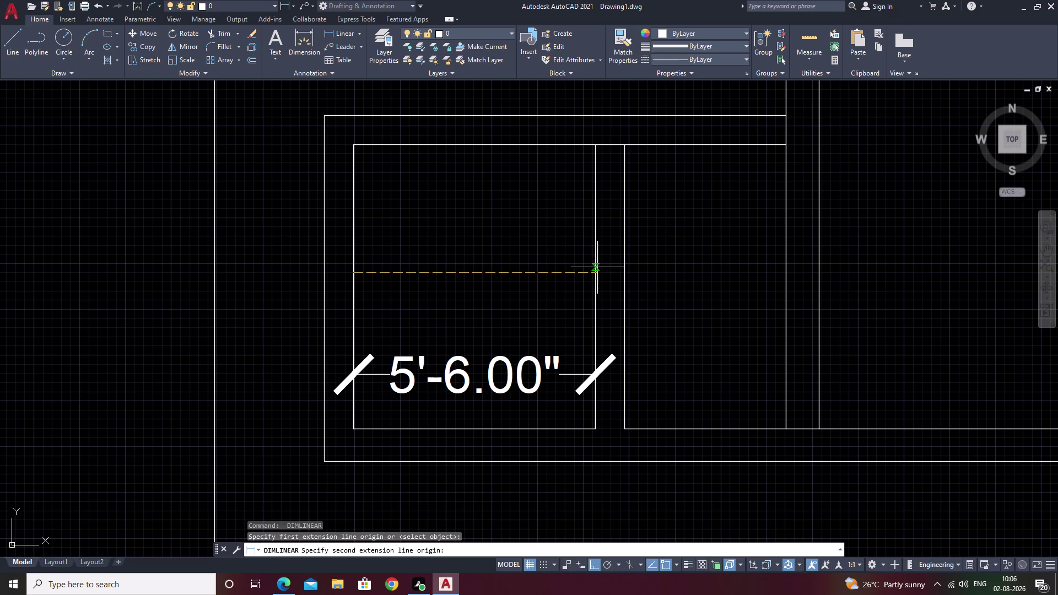
Try placing a linear dimension across the small room, then cancel it.
click(595, 271)
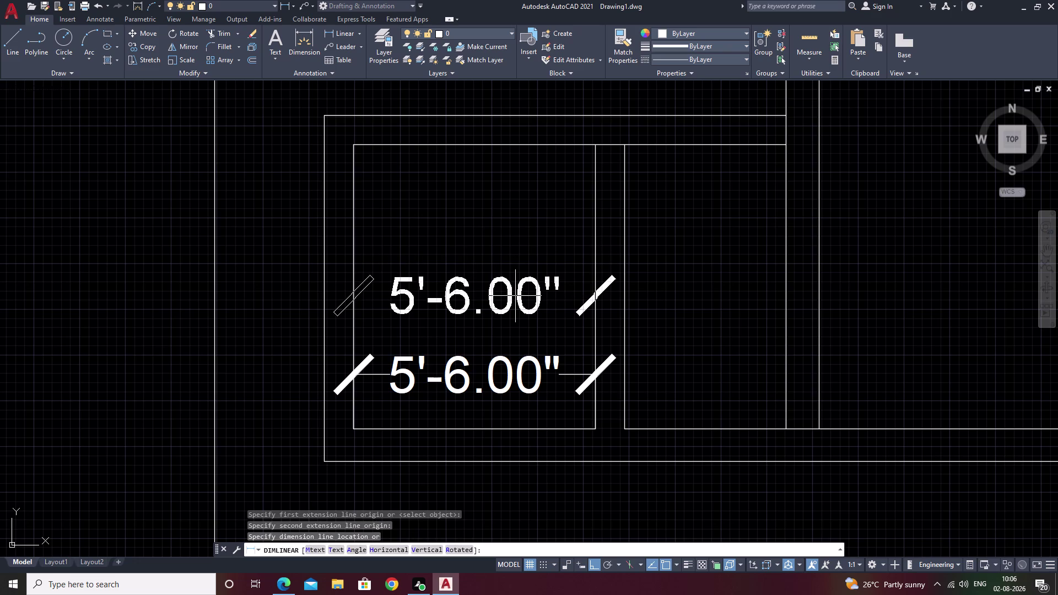
key(Escape)
key(space)
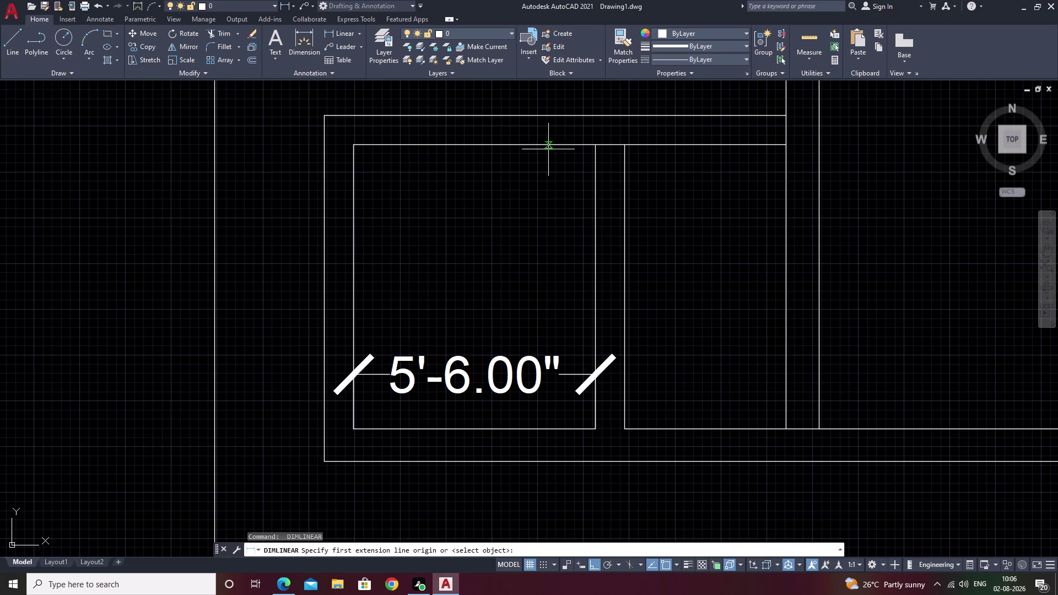
click(550, 147)
click(550, 426)
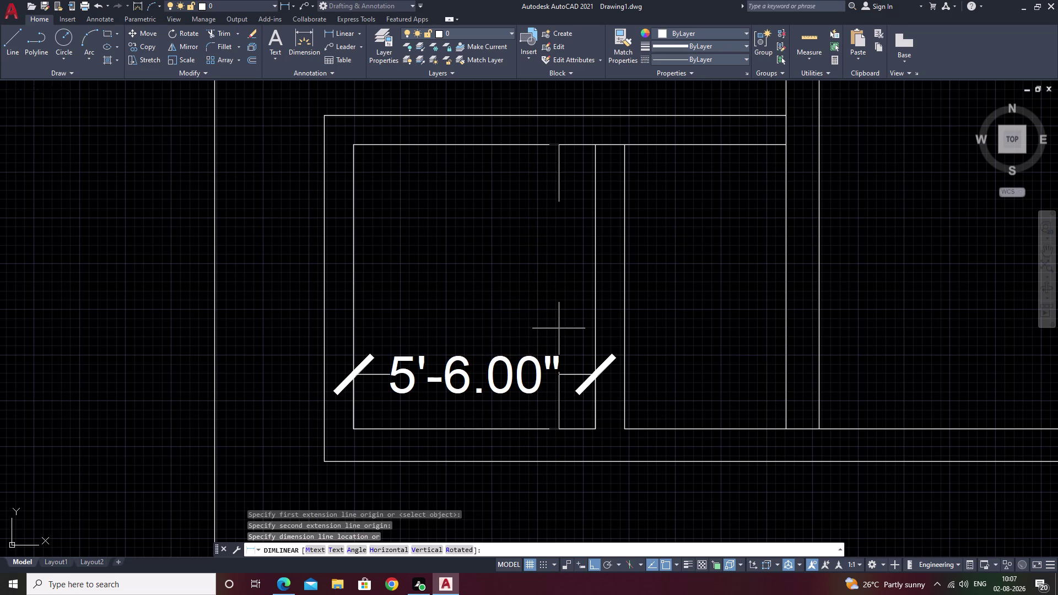
key(Escape)
Erase the 5'-6.00" dimension across the small room.
click(533, 369)
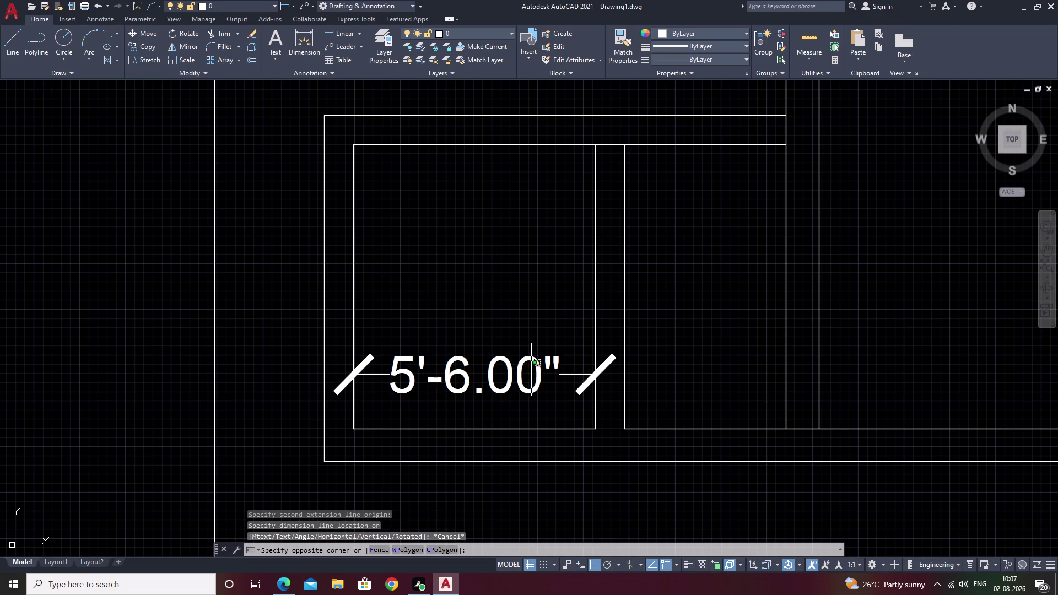
key(Escape)
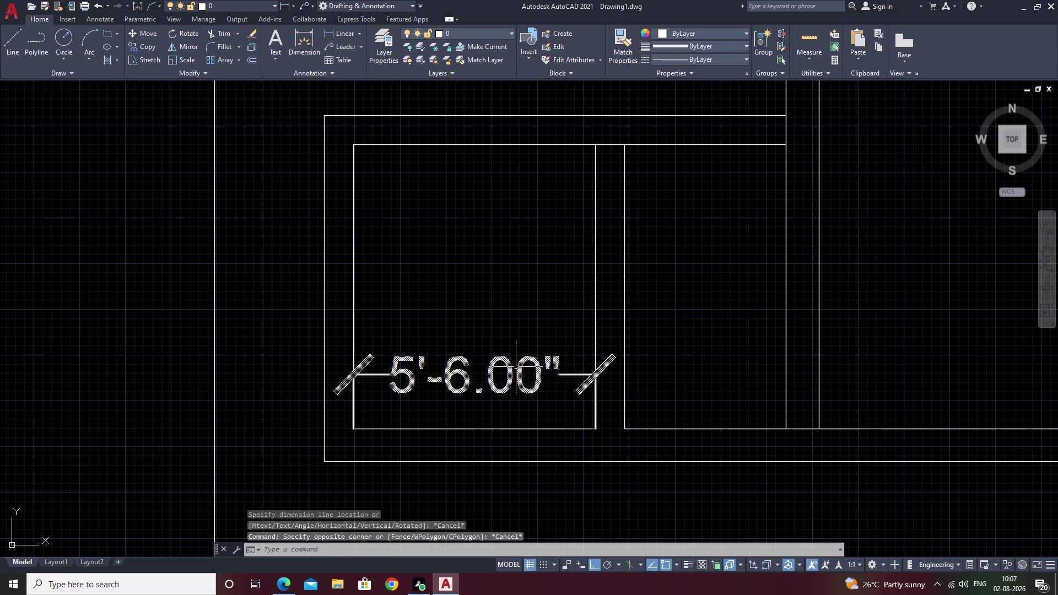
click(516, 368)
text(e)
key(space)
click(692, 262)
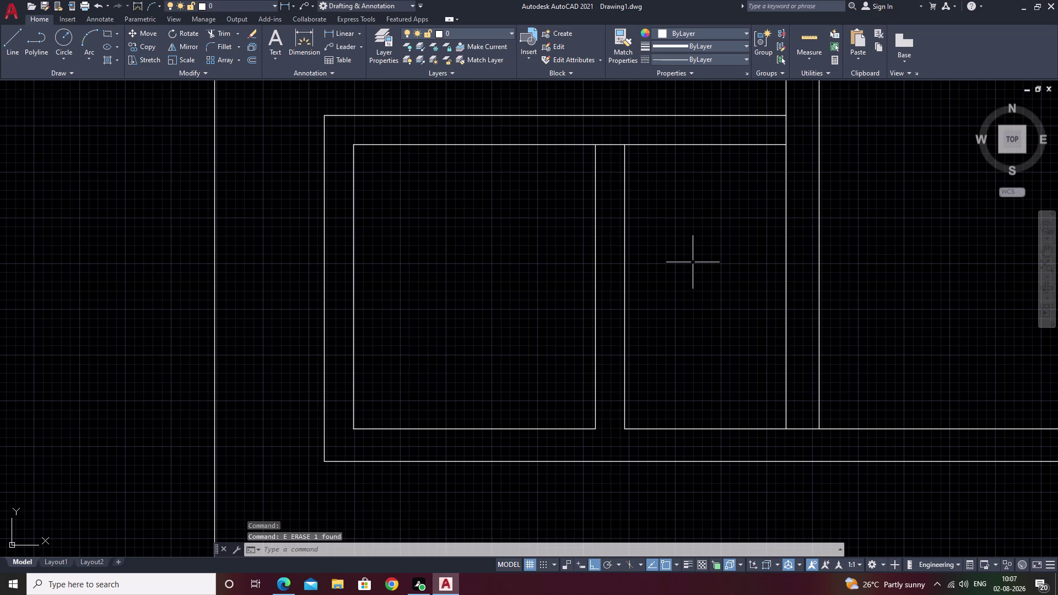
Undo several earlier drawing steps, including a trim.
key(ctrl+z)
key(ctrl+z)
key(ctrl+z)
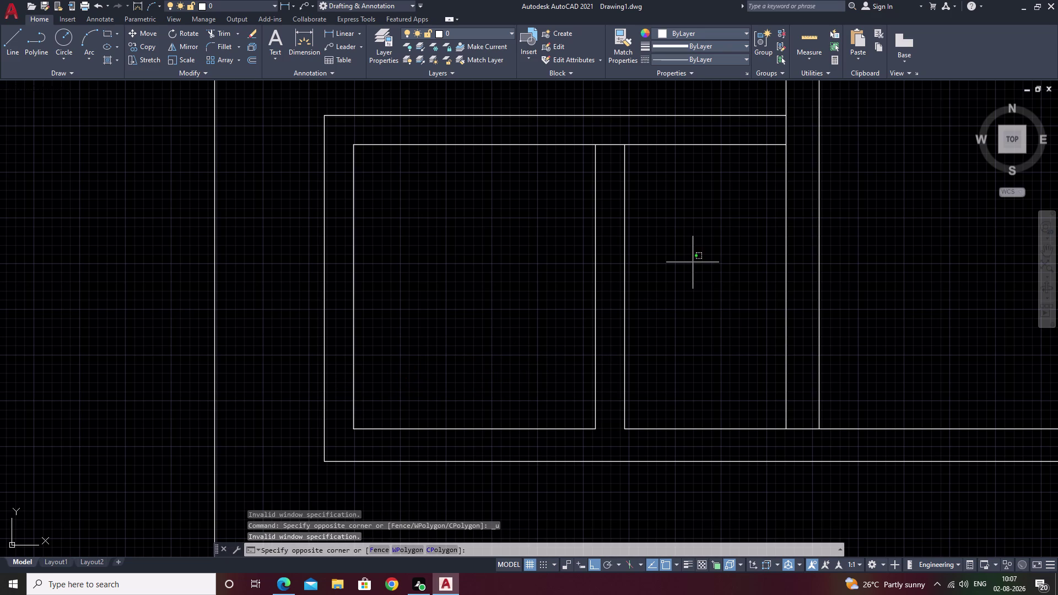
key(ctrl+z)
key(ctrl+z)
key(Escape)
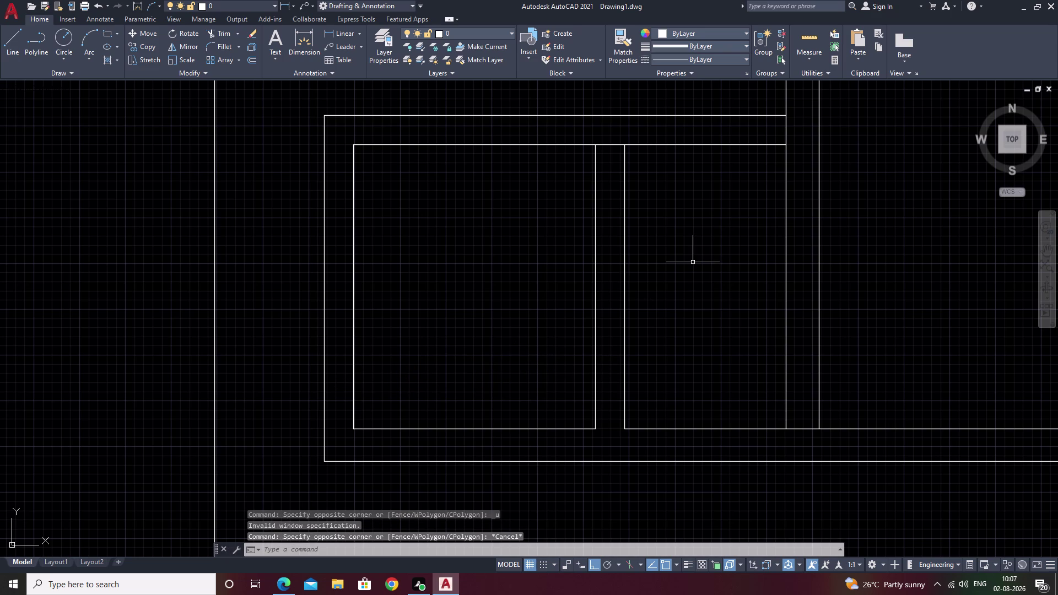
key(ctrl+z)
key(ctrl+z)
key(ctrl+z)
key(ctrl+z)
key(ctrl+z)
key(ctrl+z)
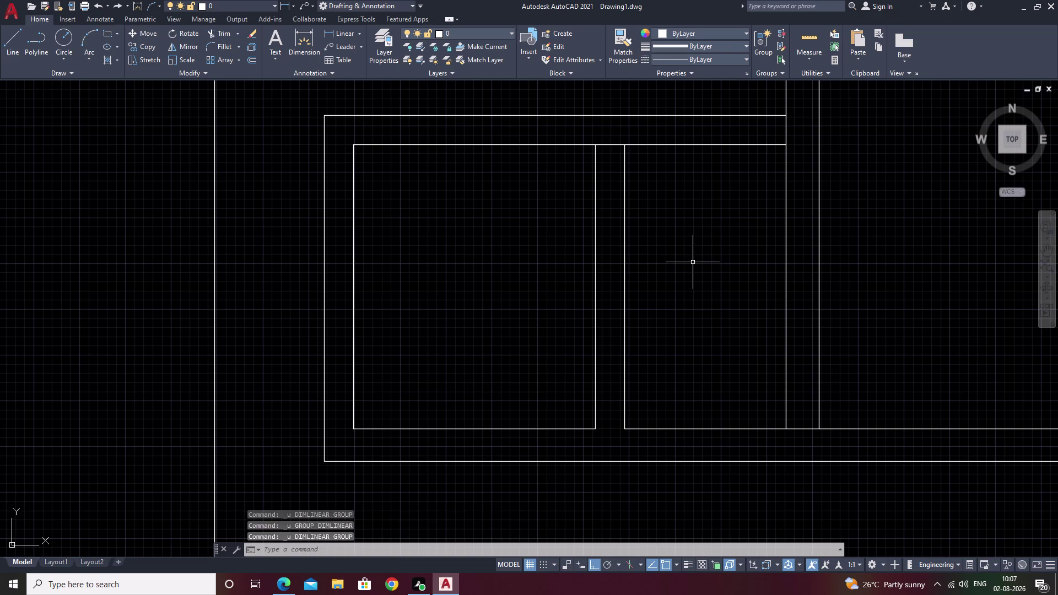
key(ctrl+z)
key(ctrl+z)
key(ctrl+z)
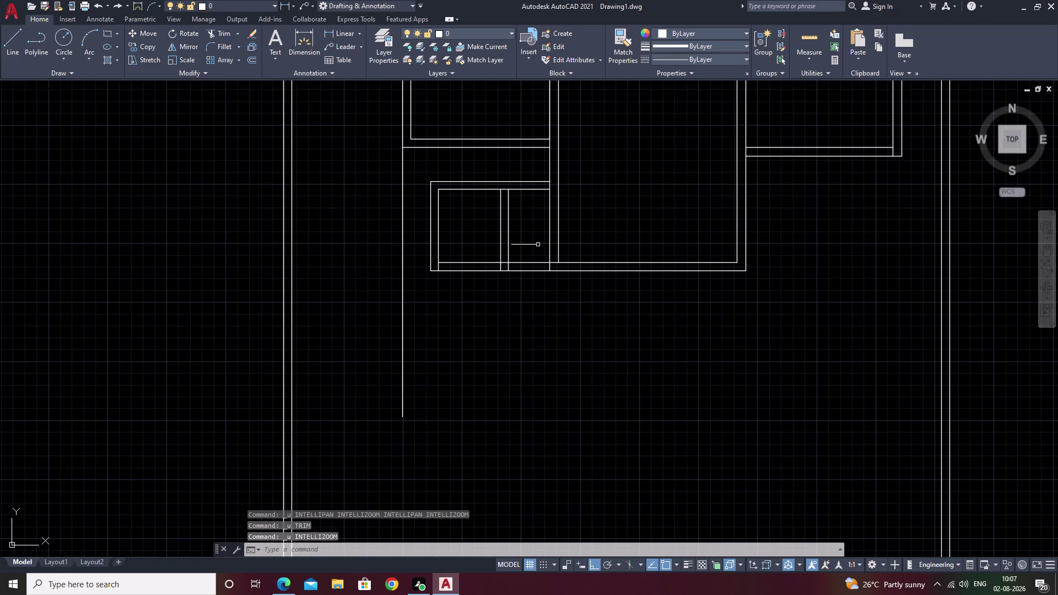
Undo the old offset lines and set a 6'-4.5" offset distance.
key(ctrl+z)
key(ctrl+z)
key(Escape)
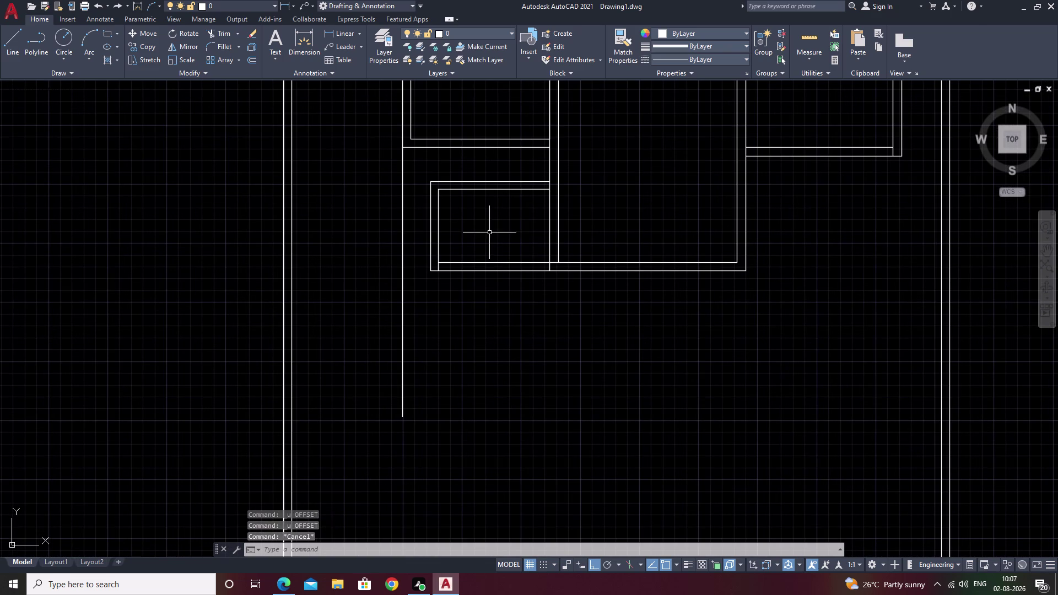
text(o)
key(space)
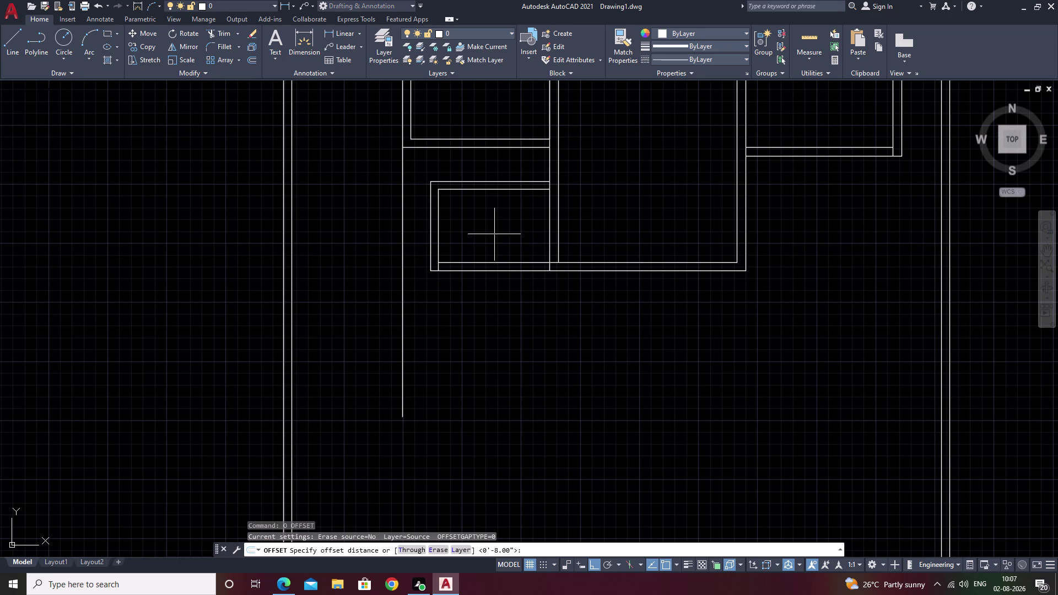
text(6'4.)
text(5)
key(shift+l)
key(BackSpace)
text(")
key(space)
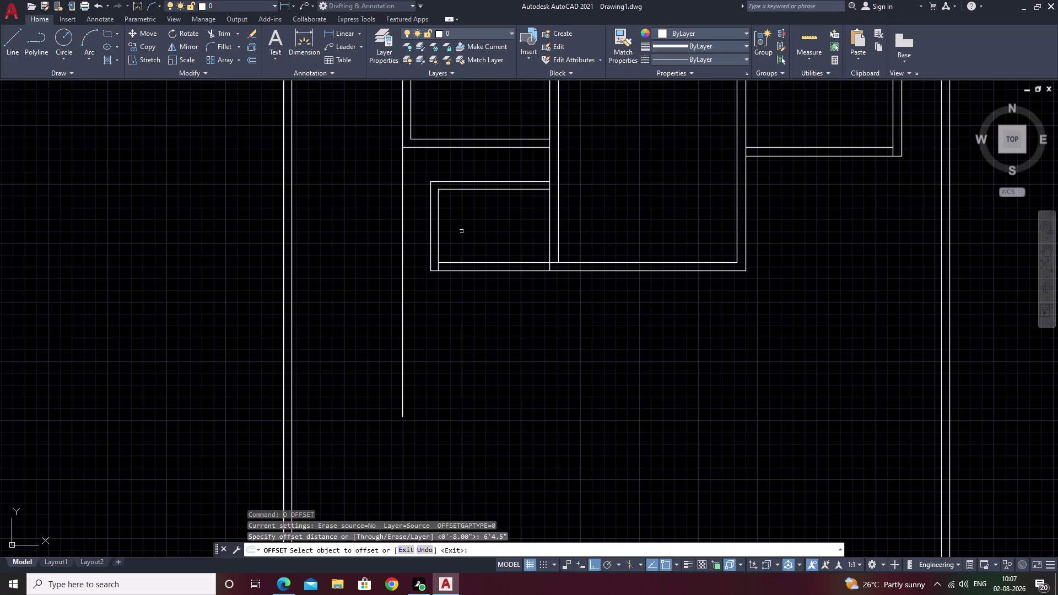
Offset the room wall 6'-4.5" inward to form a vertical line.
scroll(up, 3)
click(400, 239)
click(486, 232)
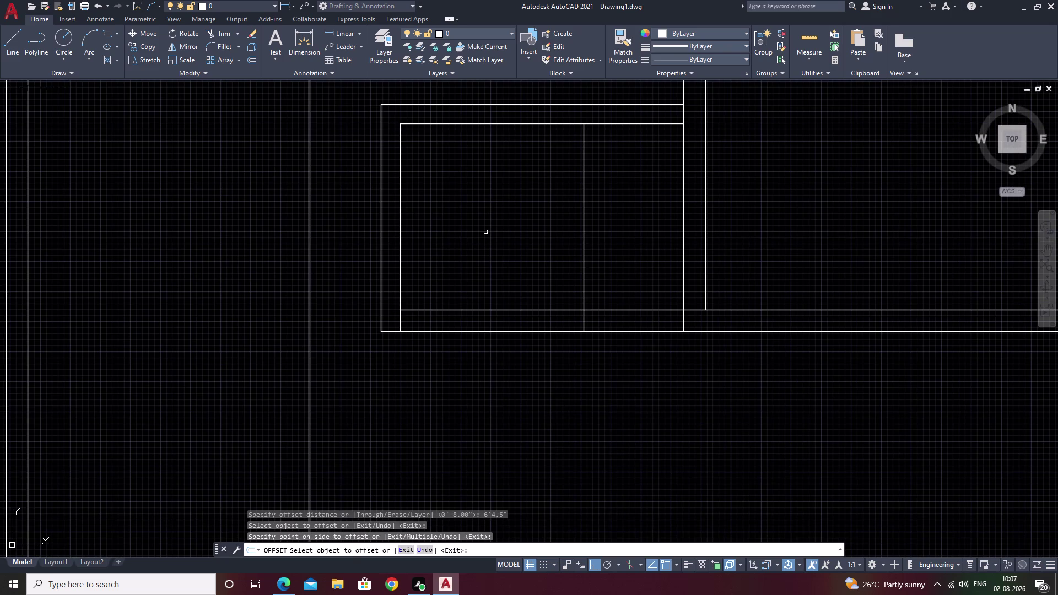
scroll(down, 3)
click(486, 232)
key(grave)
scroll(up, 3)
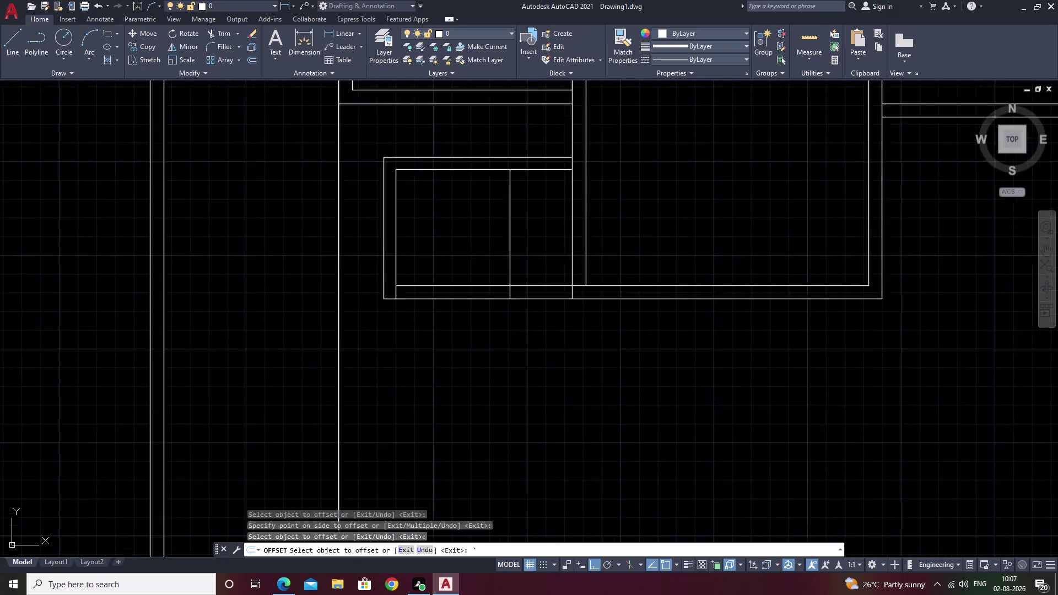
scroll(up, 3)
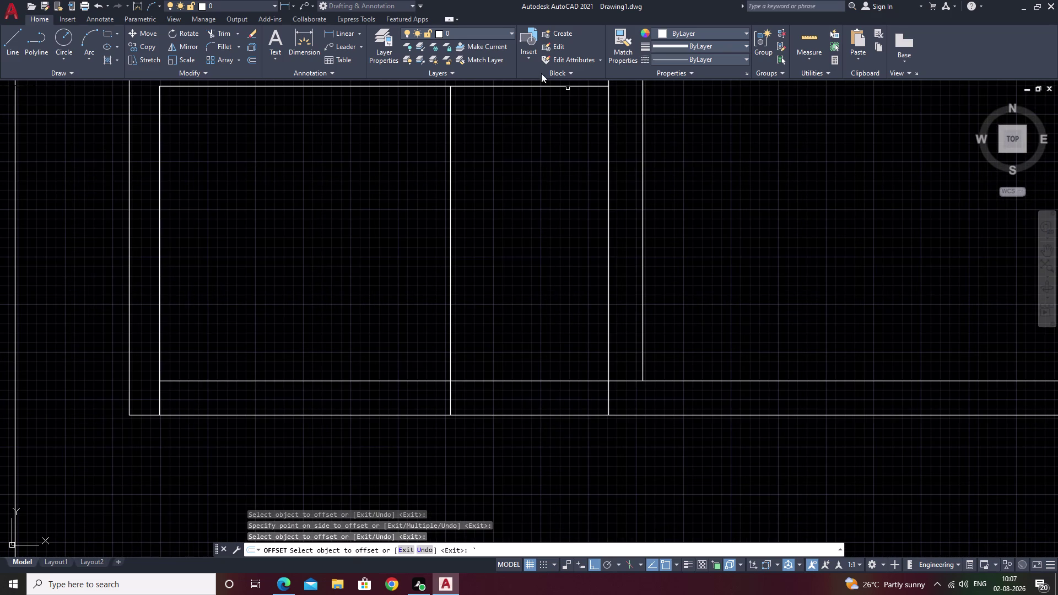
Attempt an 8" offset of the new vertical line, then cancel it.
text(o)
key(space)
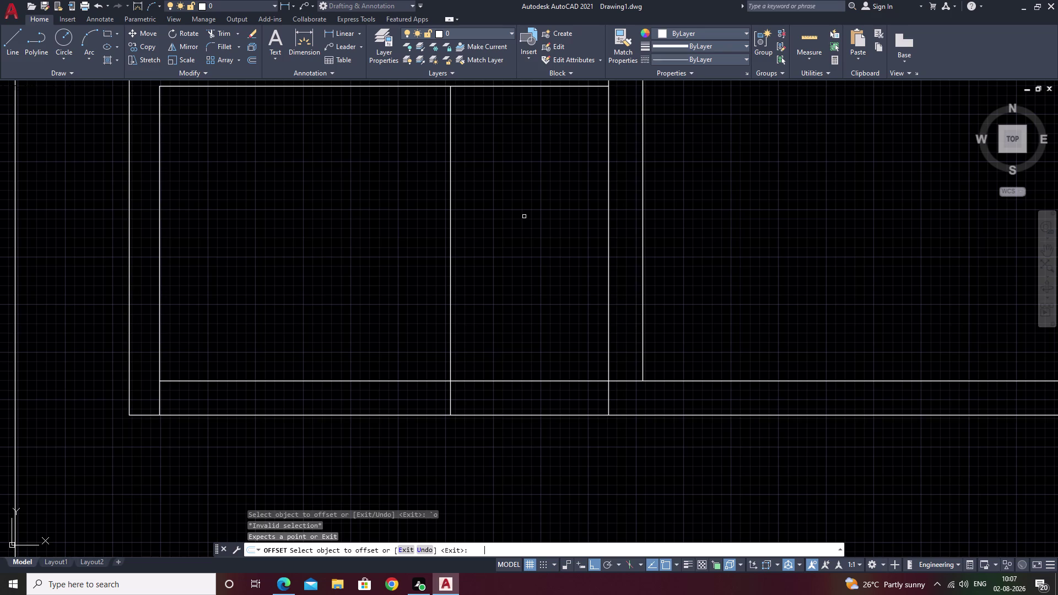
key(8)
key(space)
click(450, 246)
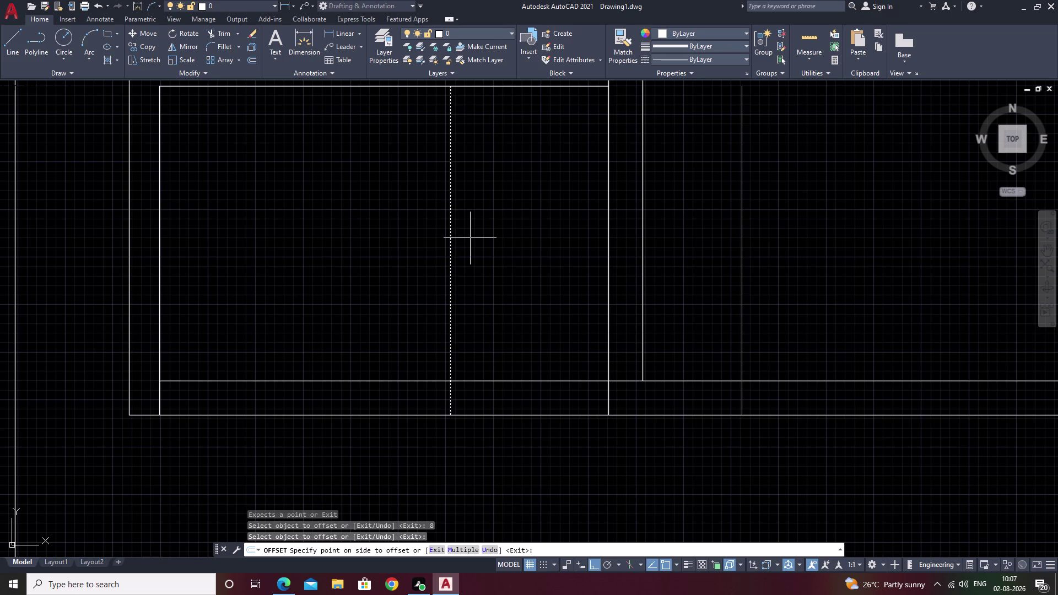
key(Escape)
Offset the new vertical line 8" to its right.
key(Escape)
key(space)
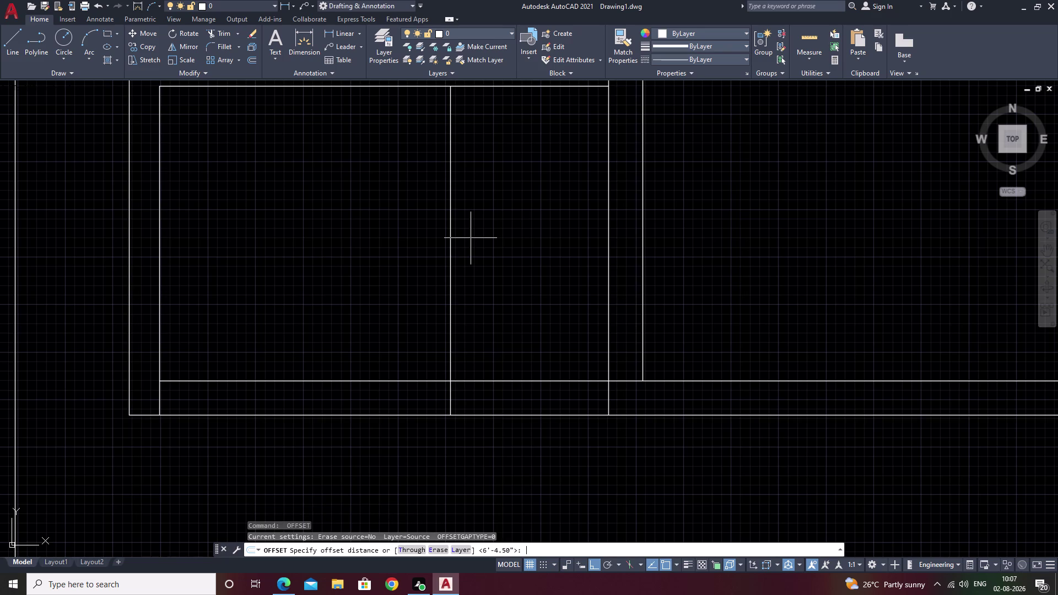
key(8)
key(space)
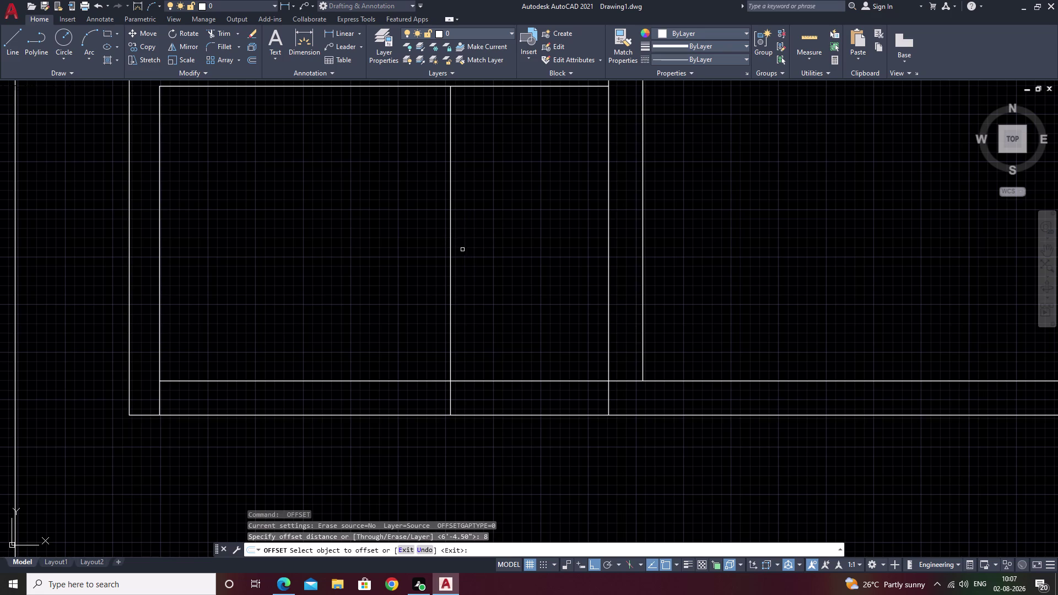
click(450, 261)
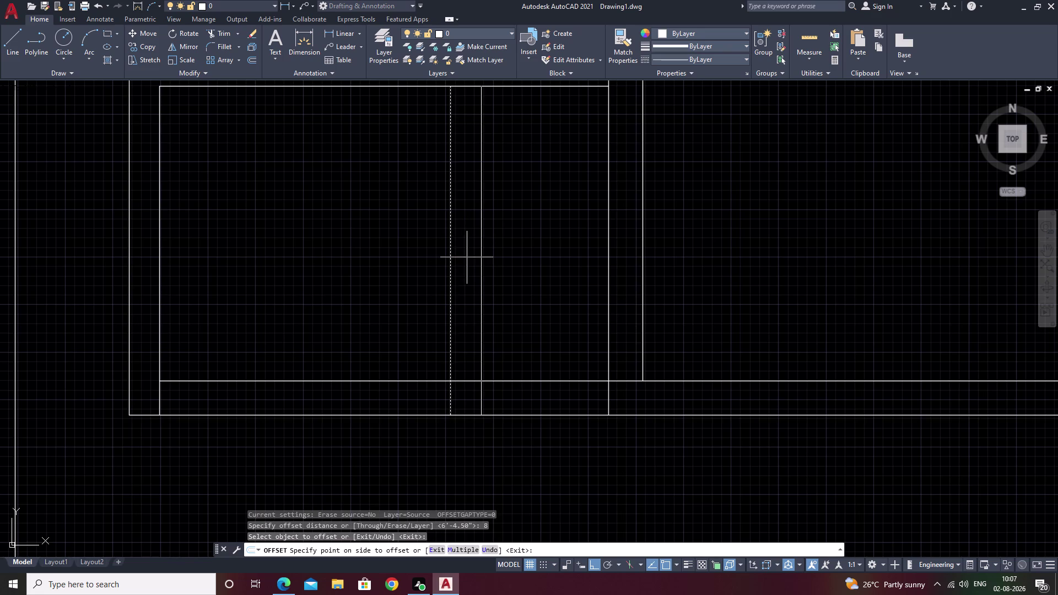
click(467, 257)
scroll(down, 3)
key(Escape)
scroll(up, 3)
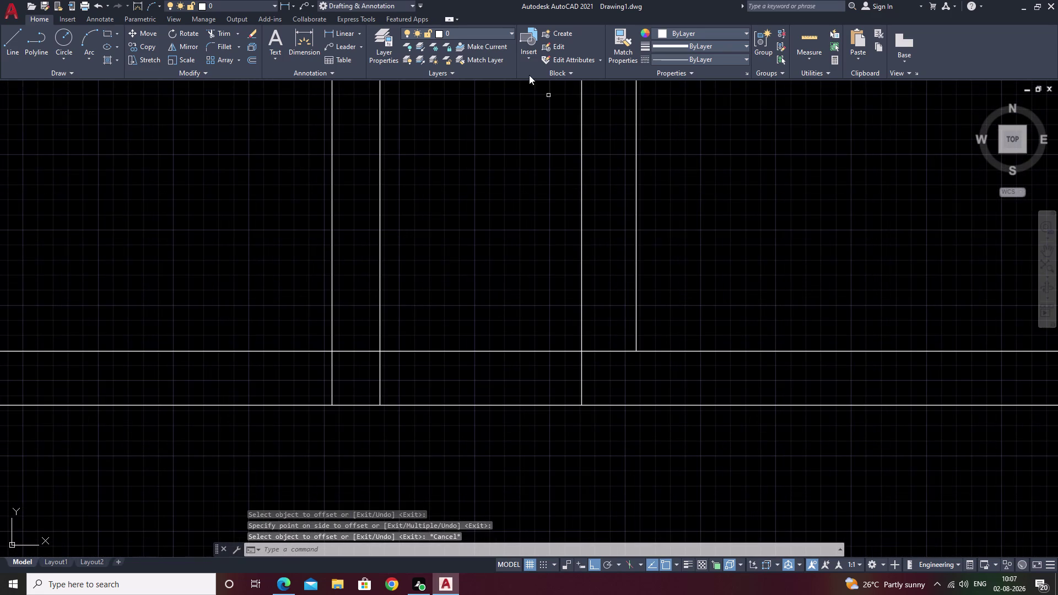
click(352, 38)
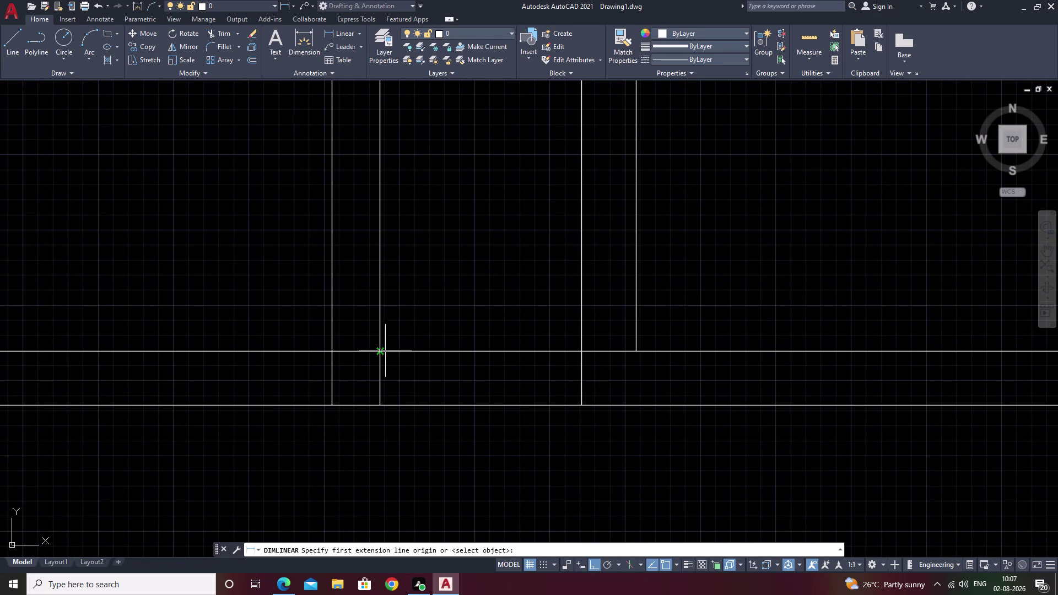
Try a dimension across the small room, cancel it, and pan to frame the room.
click(380, 351)
click(579, 350)
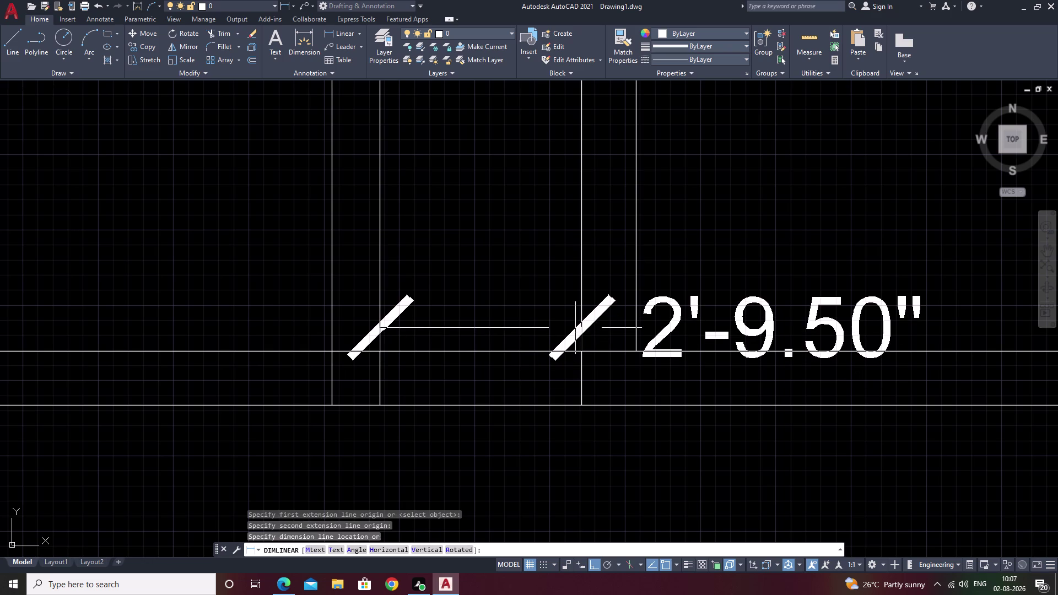
key(Escape)
scroll(down, 3)
middle_drag(499, 305, 548, 286)
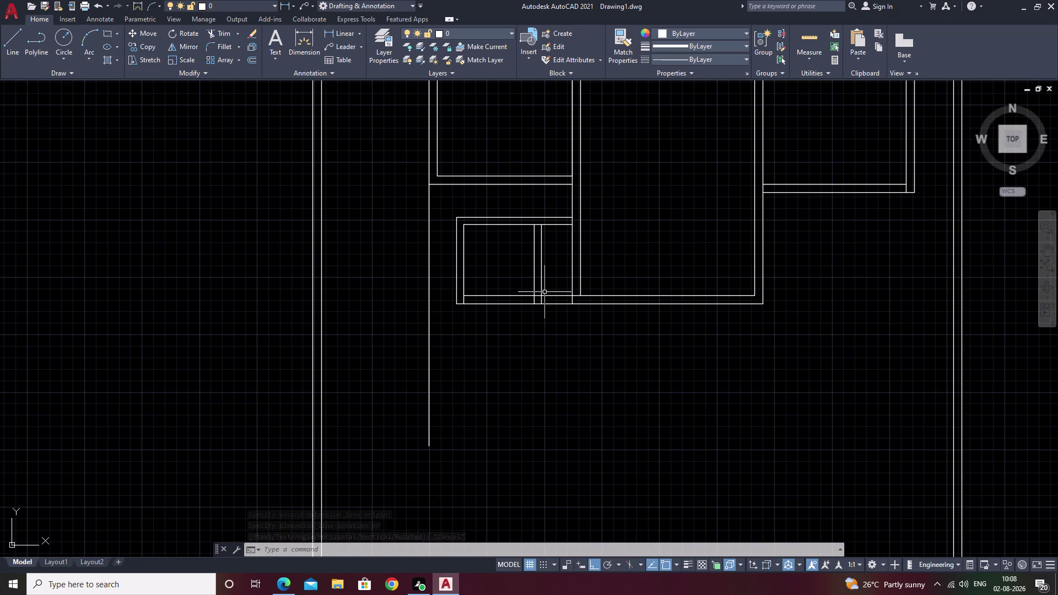
scroll(up, 3)
Erase the two vertical divider lines inside the small room.
drag(559, 230, 523, 243)
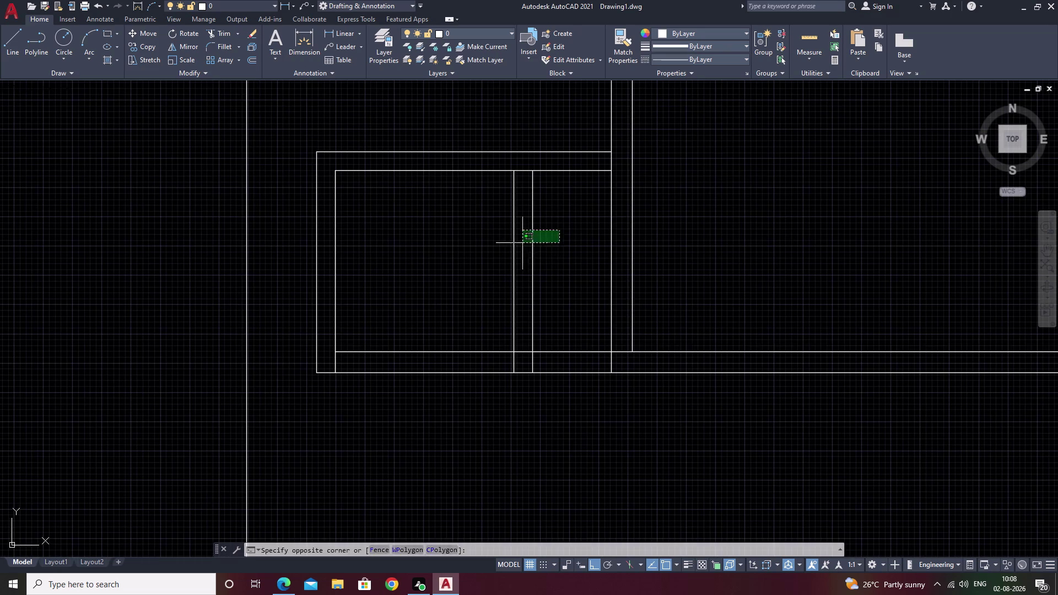
drag(522, 243, 471, 270)
key(Escape)
key(Escape)
drag(546, 248, 494, 269)
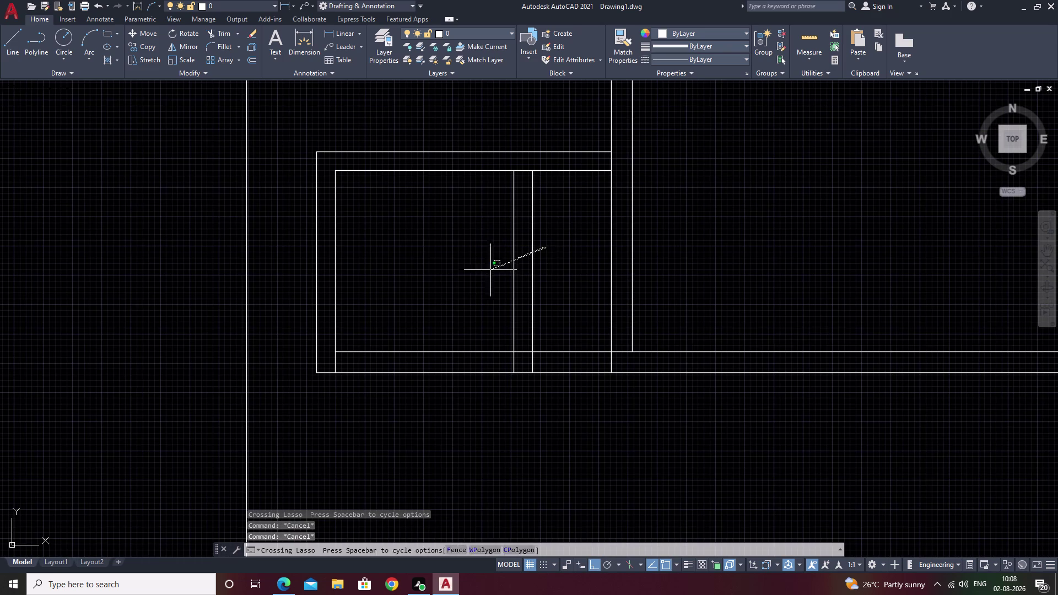
drag(494, 269, 480, 276)
key(e)
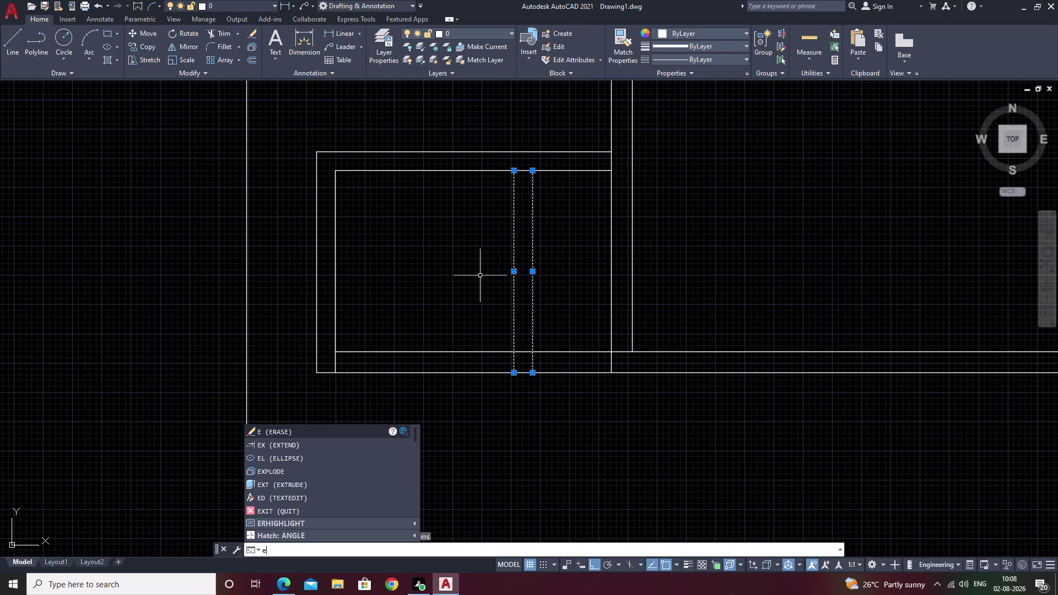
key(space)
scroll(down, 3)
key(Escape)
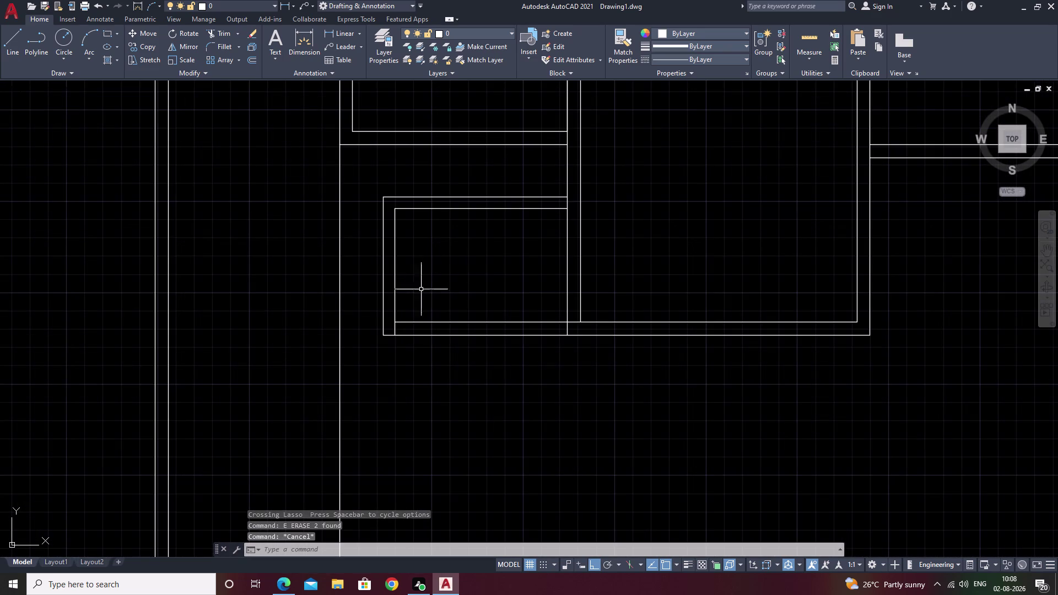
Offset a line 5'-6" inside the small room.
text(o)
key(space)
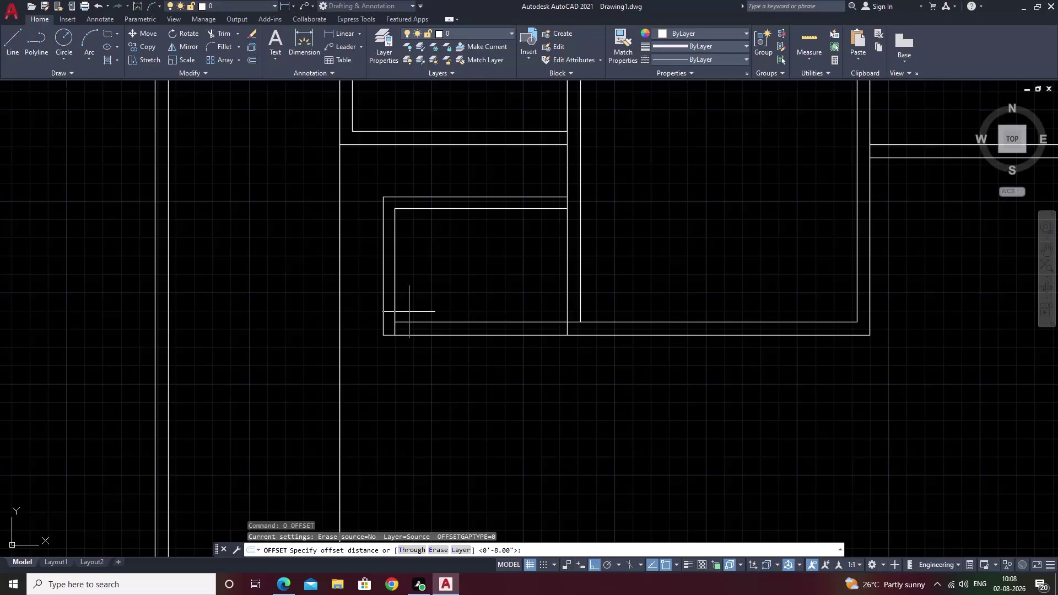
text(5)
key(apostrophe)
key(6)
key(shift+l)
key(BackSpace)
text(")
key(space)
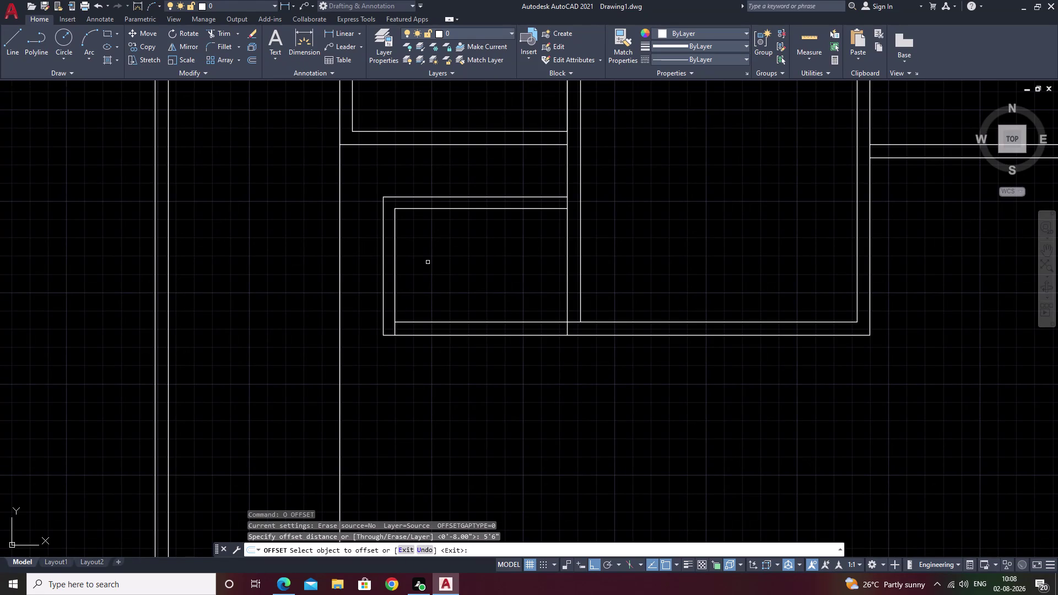
double_click(394, 266)
double_click(452, 264)
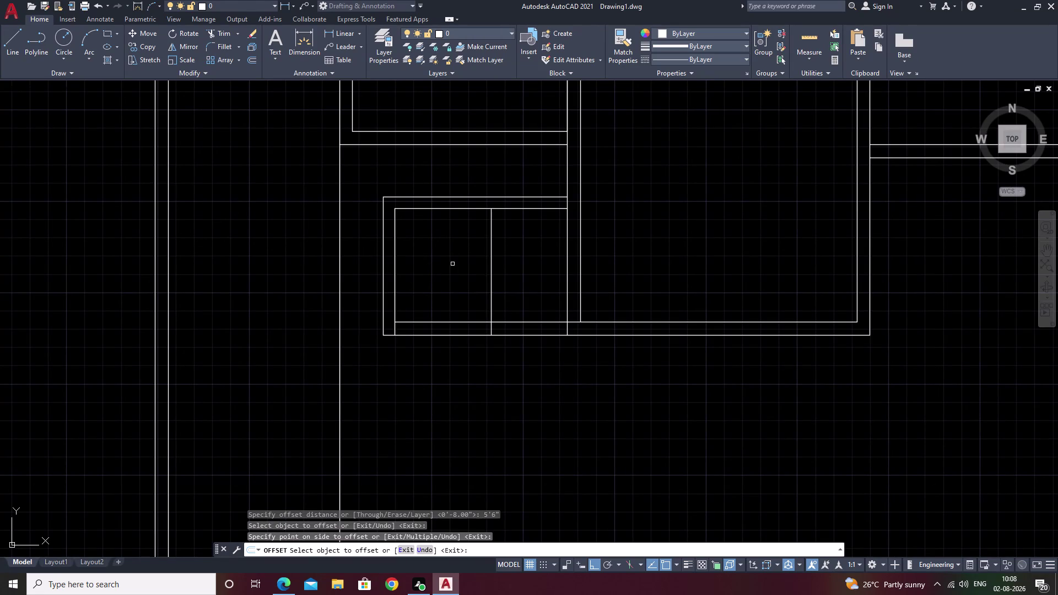
scroll(down, 3)
click(439, 266)
key(grave)
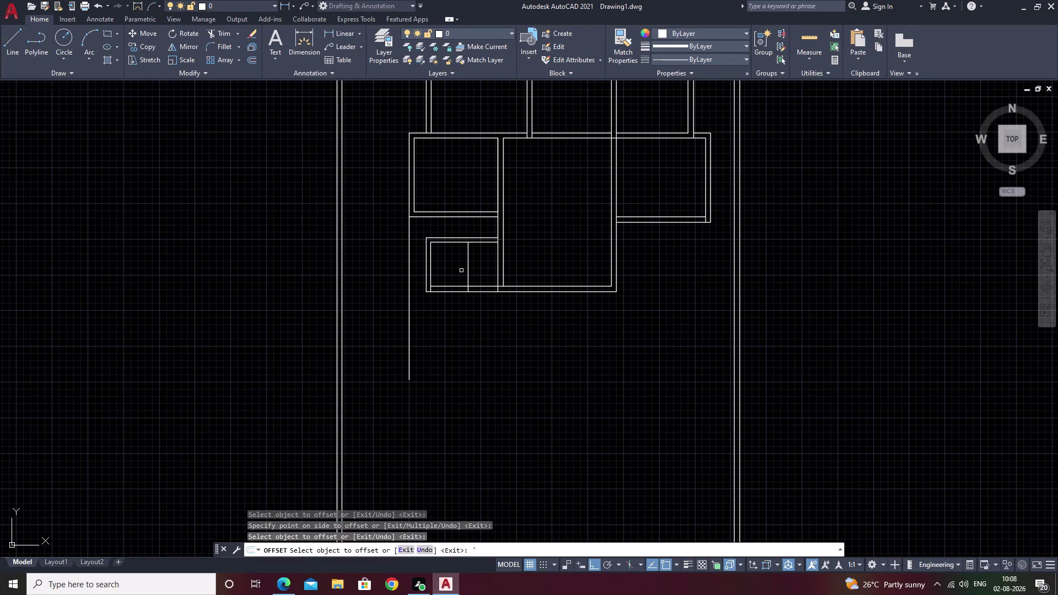
Attempt an 8" offset of the inner divider line, then cancel.
text(o)
key(space)
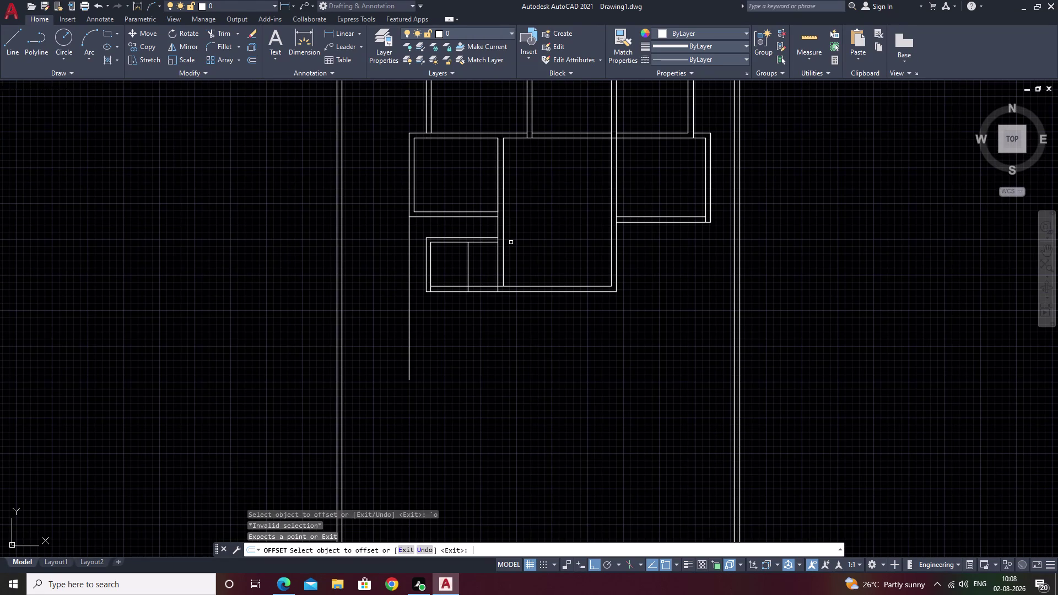
text(8)
key(space)
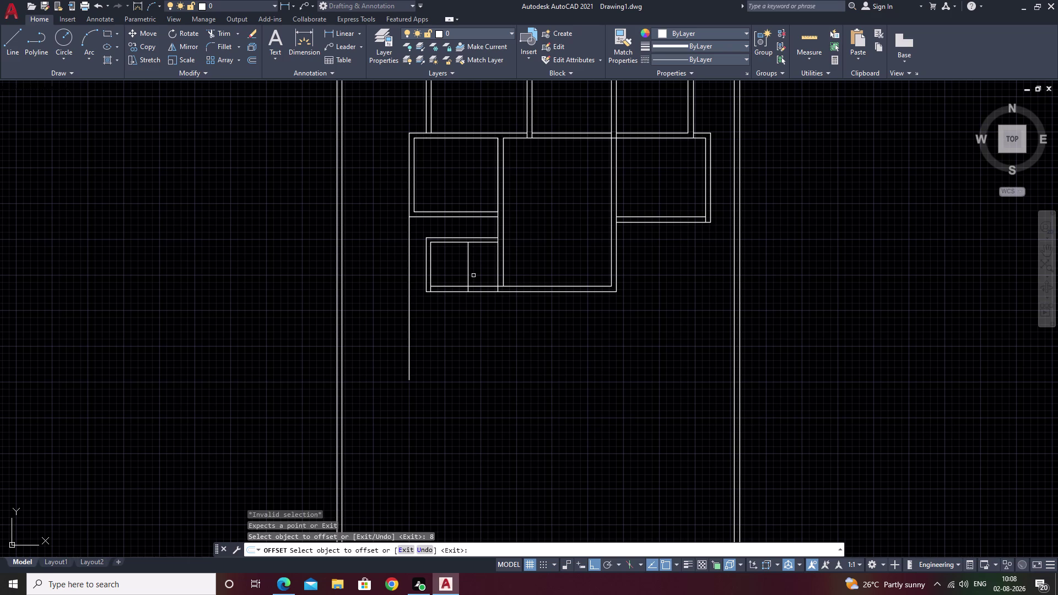
scroll(up, 3)
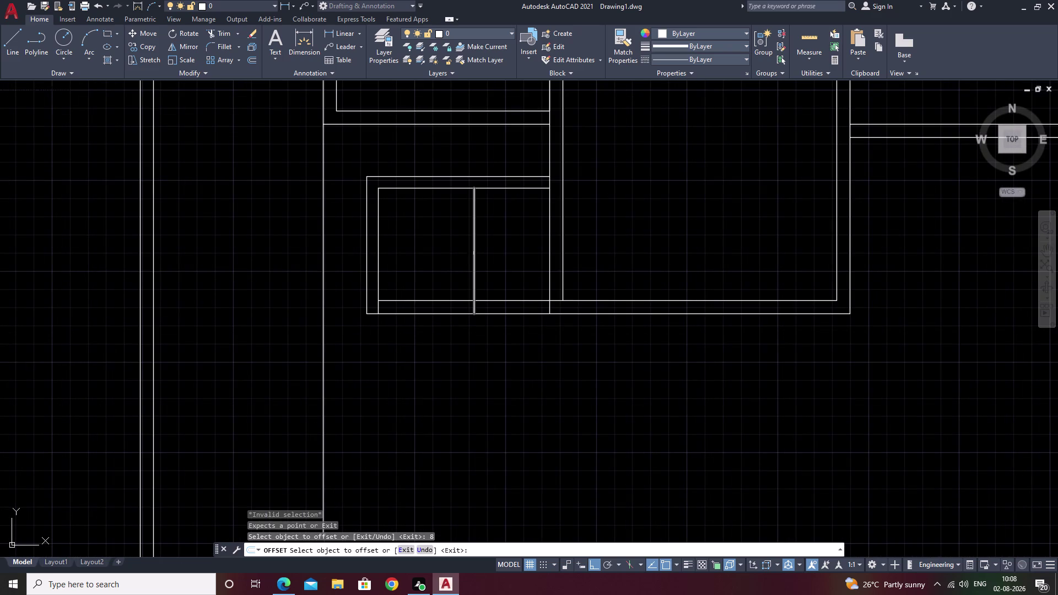
click(475, 257)
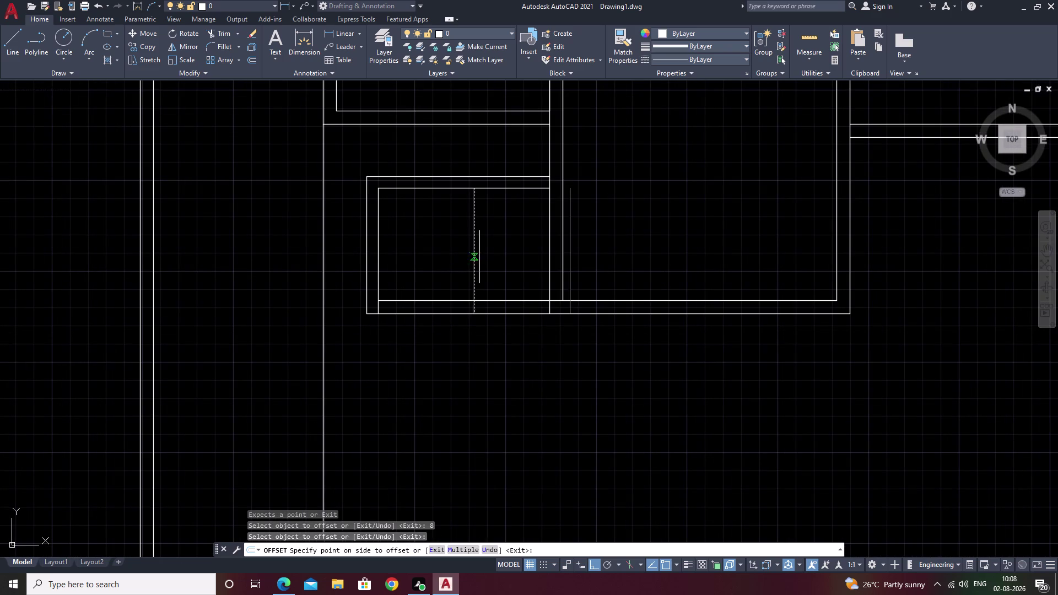
key(Escape)
Offset the small room's inner divider line 8" to its right.
text(o)
key(space)
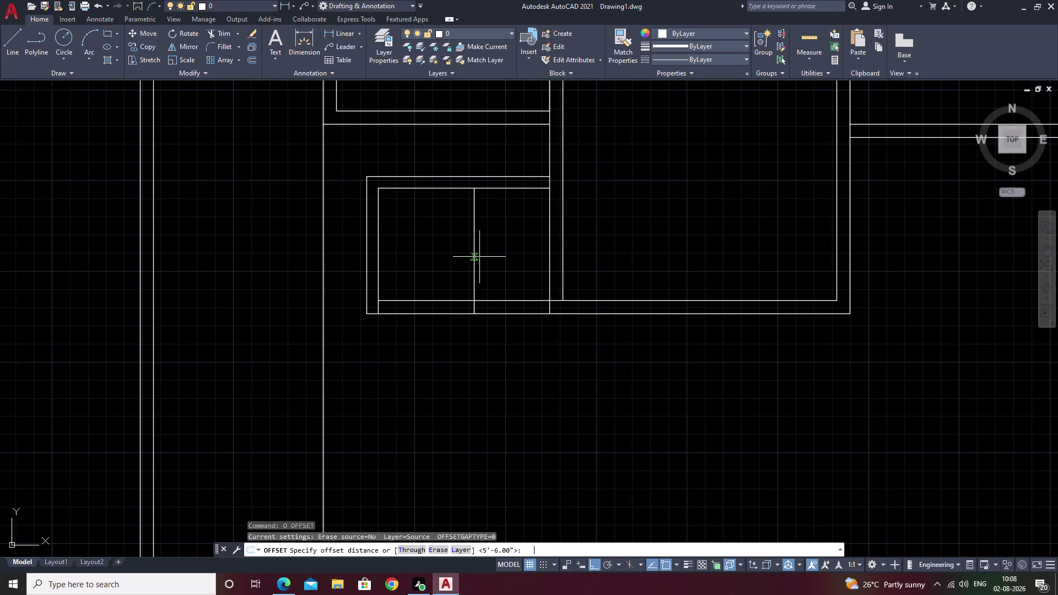
text(8)
key(space)
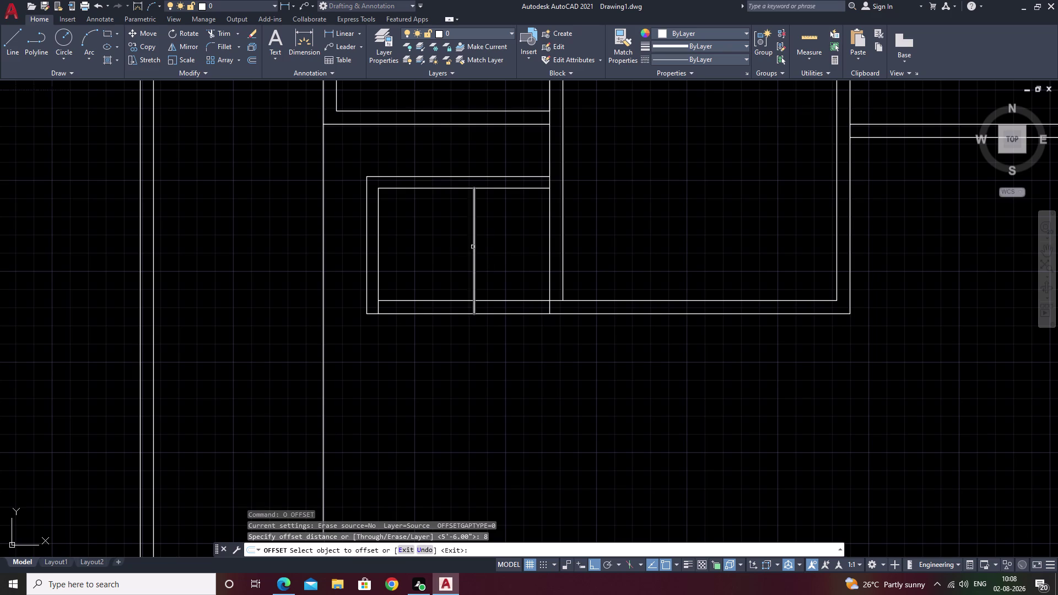
click(472, 247)
click(490, 244)
scroll(down, 3)
key(Escape)
scroll(up, 3)
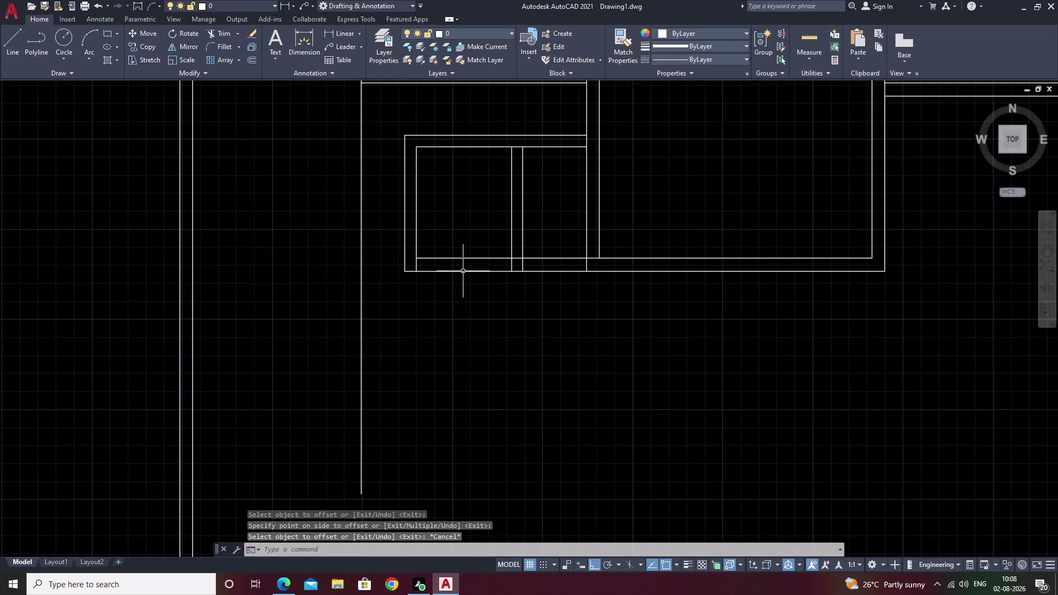
scroll(up, 3)
scroll(down, 3)
scroll(up, 3)
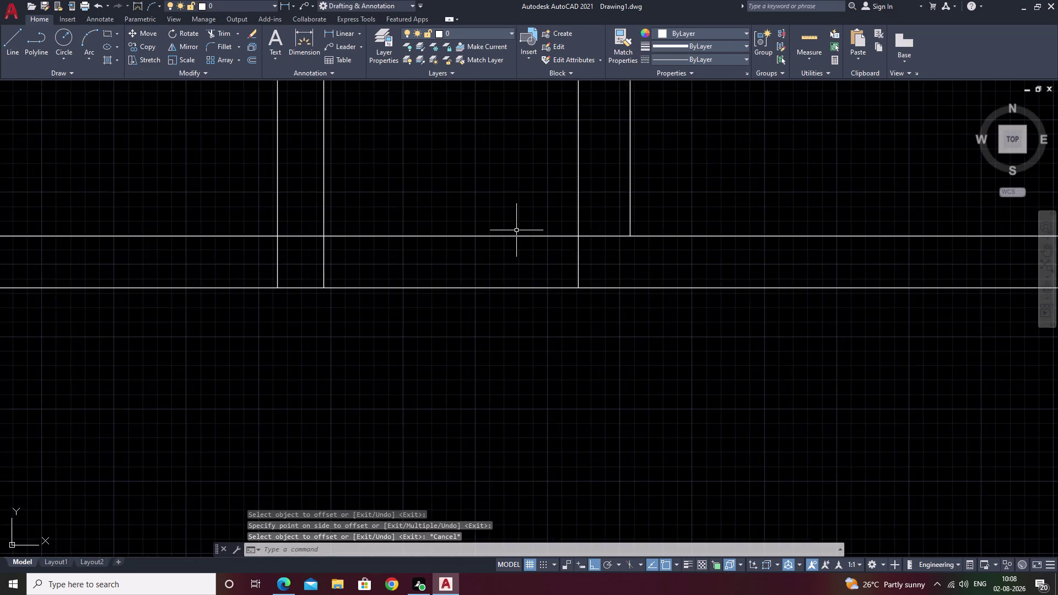
scroll(down, 3)
middle_drag(471, 219, 559, 257)
middle_drag(577, 250, 585, 139)
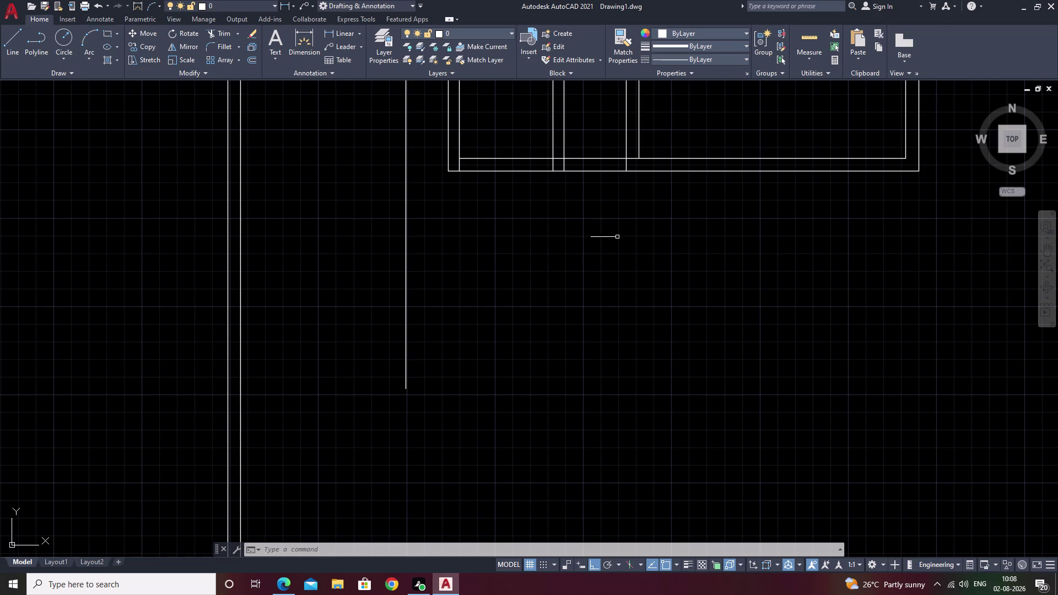
middle_drag(727, 223, 511, 260)
scroll(down, 3)
middle_drag(531, 269, 541, 252)
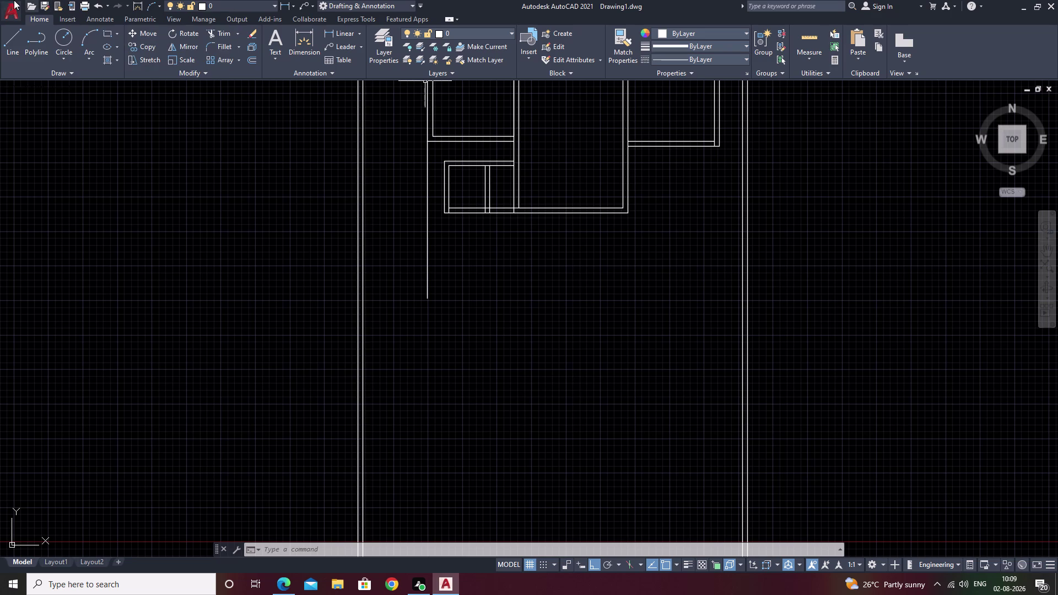
scroll(down, 3)
scroll(up, 3)
scroll(up, 3)
middle_drag(477, 193, 476, 69)
scroll(down, 3)
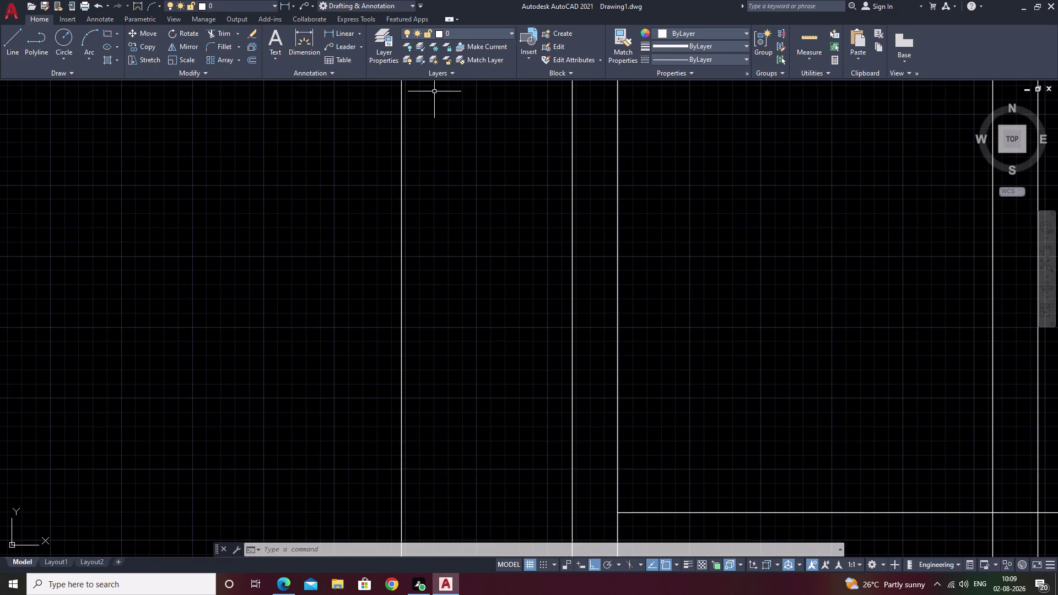
middle_drag(474, 148, 471, 235)
key(Escape)
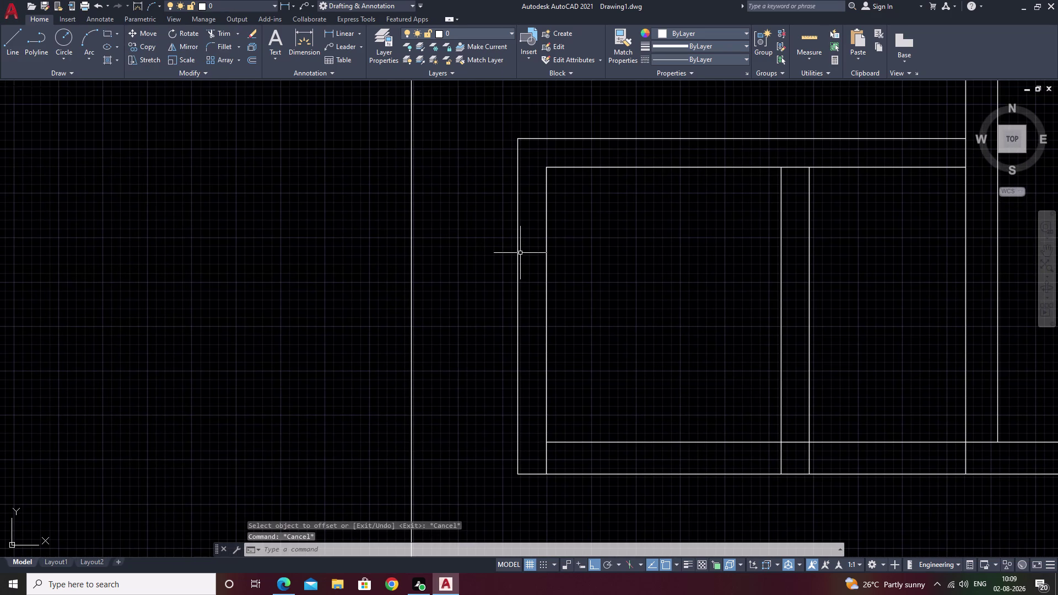
text(l)
key(space)
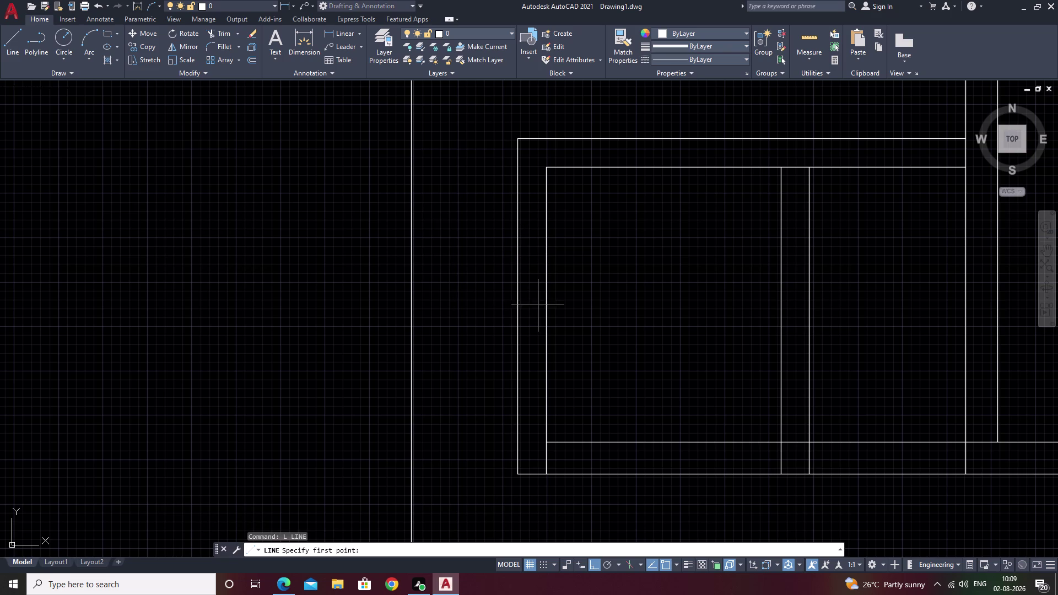
click(518, 282)
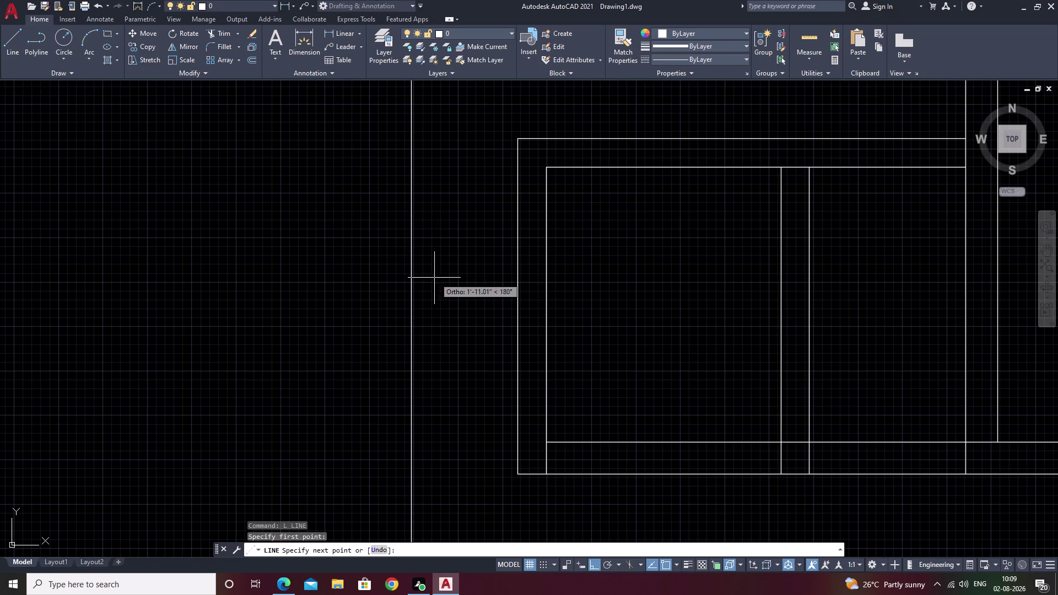
Join the small room to the long left line and trim the line's lower portion.
click(414, 283)
key(Escape)
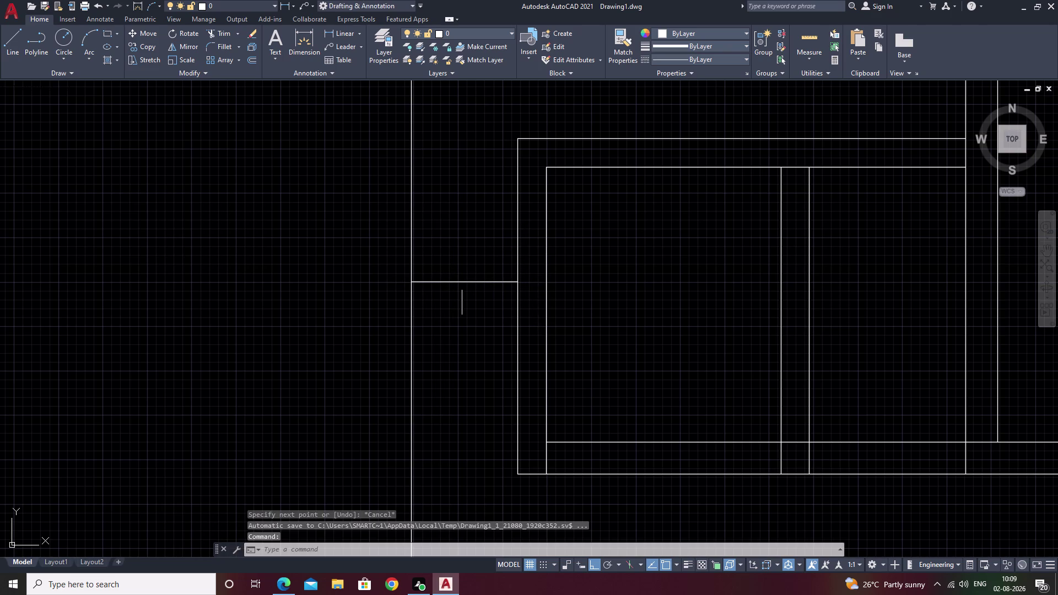
text(tr)
key(space)
drag(451, 306, 443, 310)
click(419, 313)
click(388, 318)
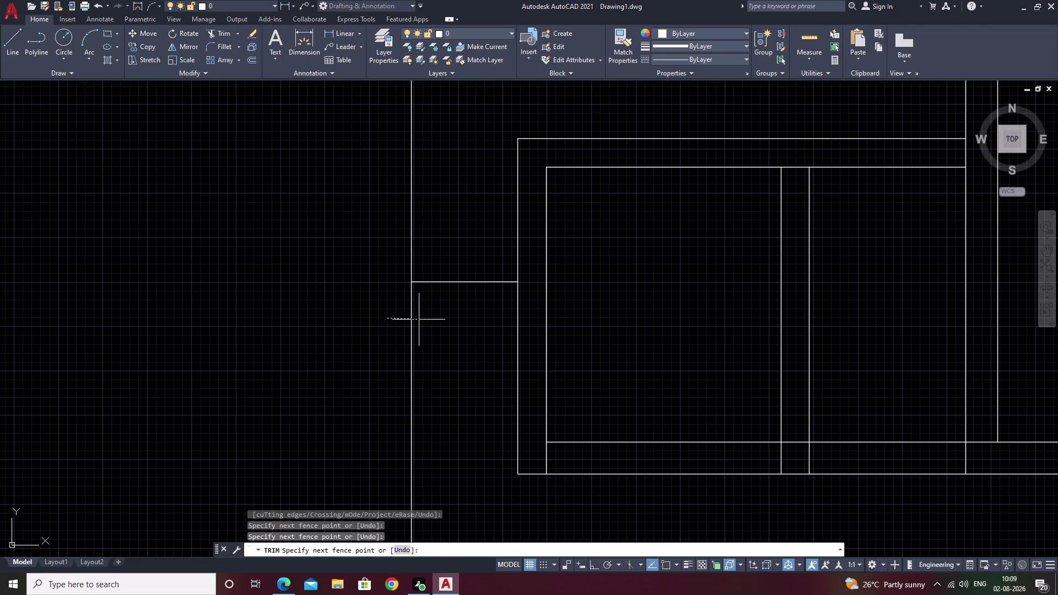
click(445, 320)
drag(445, 320, 374, 320)
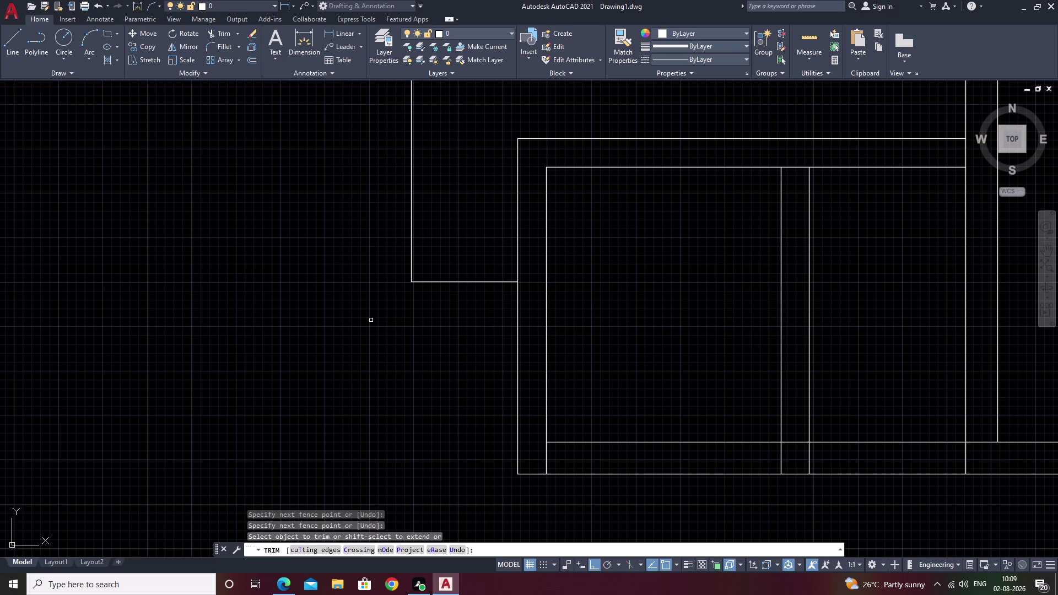
drag(374, 320, 368, 320)
scroll(down, 3)
middle_drag(373, 323, 406, 269)
key(Escape)
Pan below the small room, then start and cancel an extend.
middle_drag(512, 325, 524, 223)
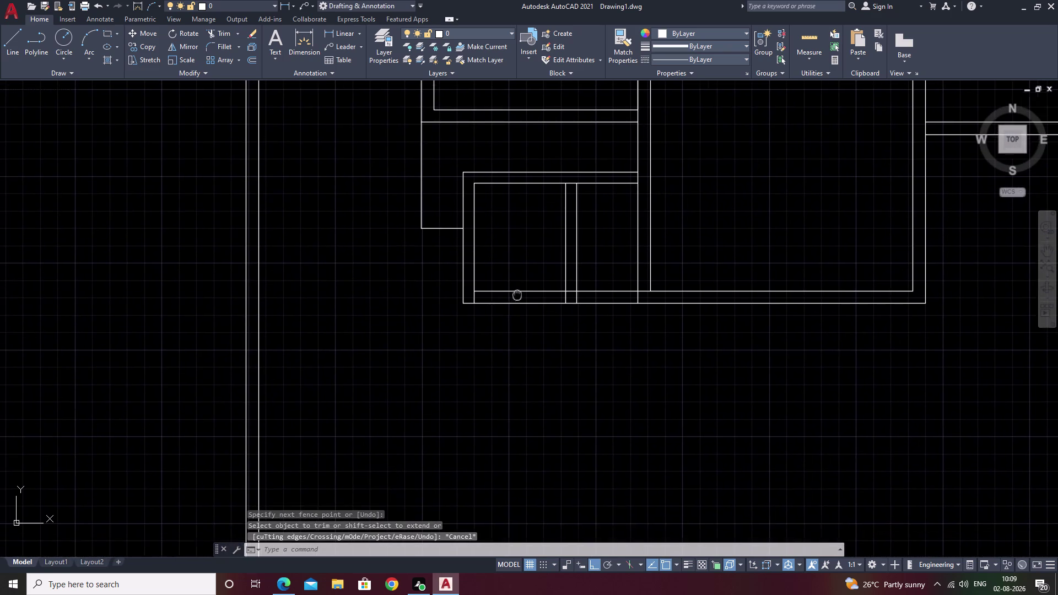
middle_drag(524, 222, 524, 216)
middle_drag(465, 308, 468, 284)
middle_drag(482, 229, 442, 378)
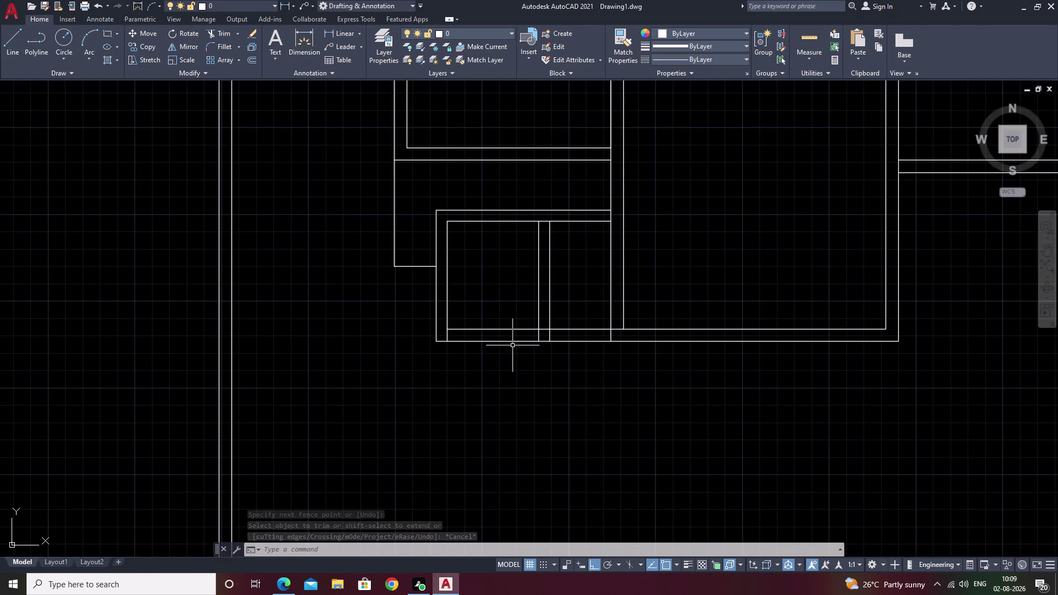
middle_drag(497, 366, 490, 311)
scroll(up, 3)
key(Escape)
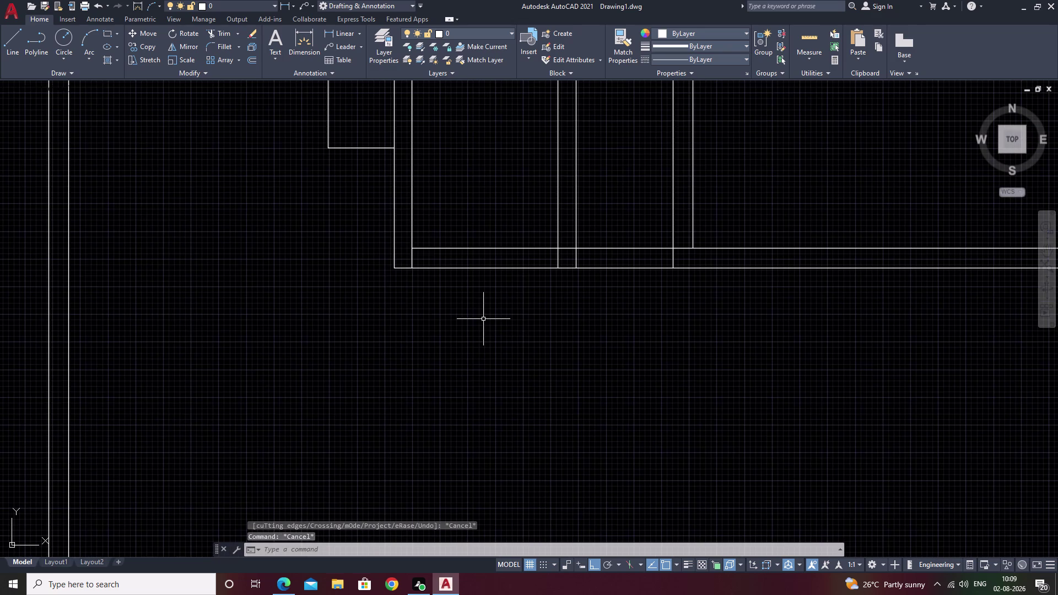
text(ex)
key(space)
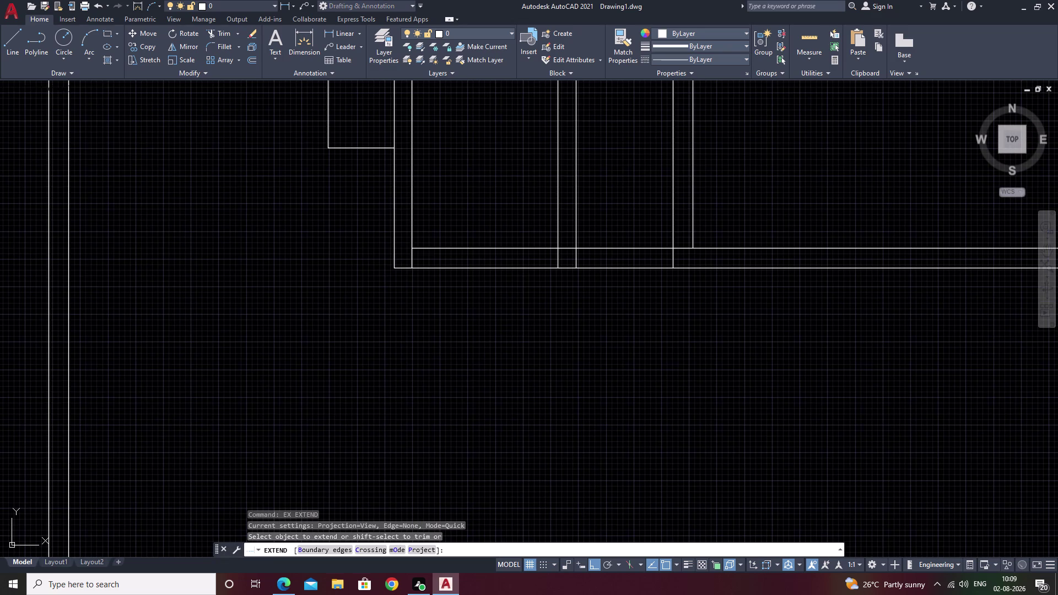
key(Escape)
Draw a vertical line from the room's lower-left corner well down below it.
key(l)
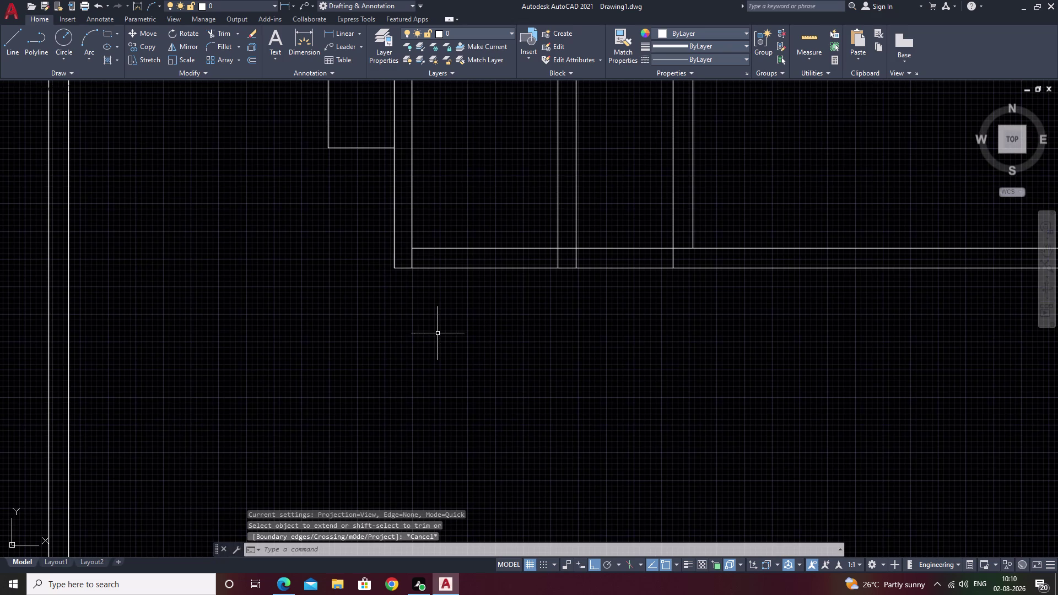
key(space)
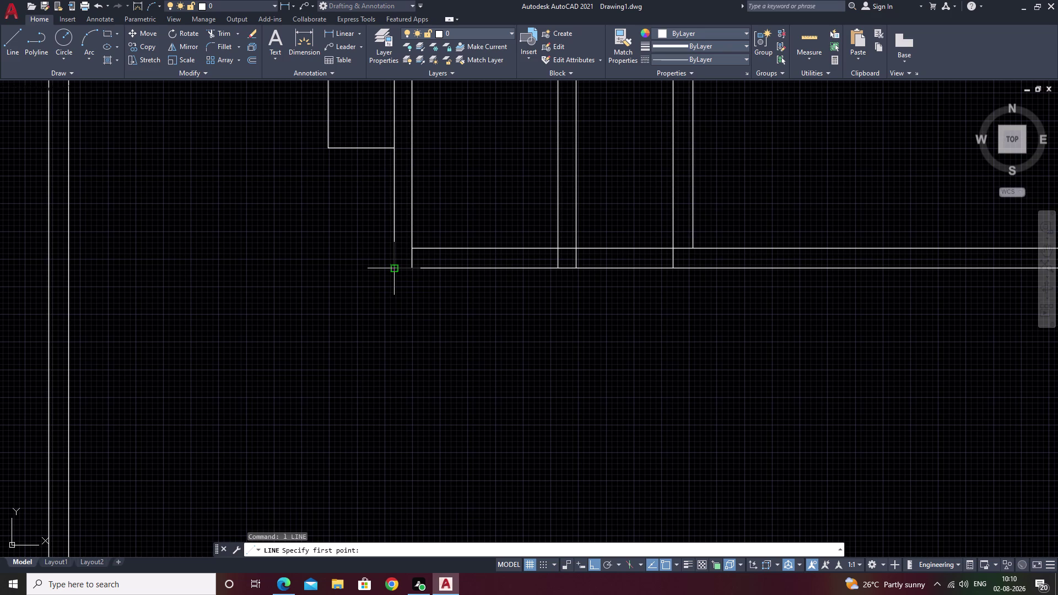
click(395, 267)
scroll(down, 3)
middle_drag(384, 335, 396, 213)
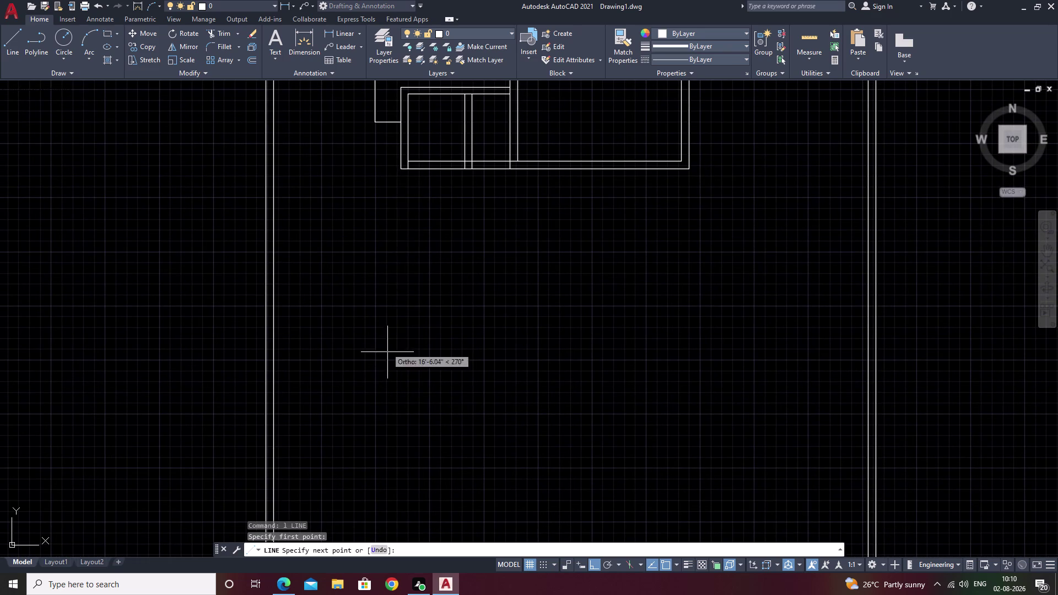
click(414, 394)
key(Escape)
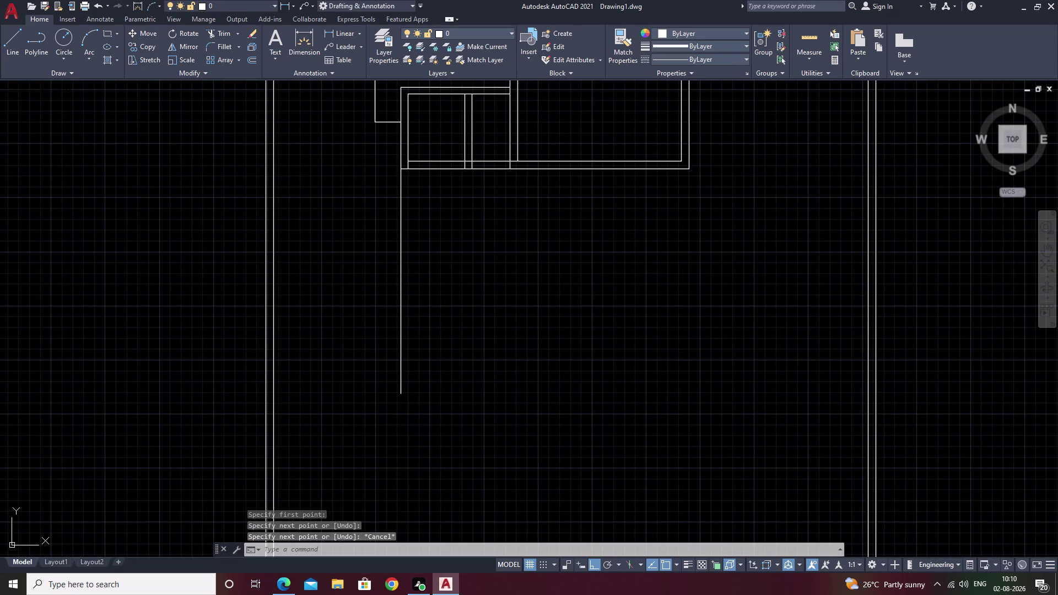
Offset the new vertical line 9 inches to the right.
text(o)
key(space)
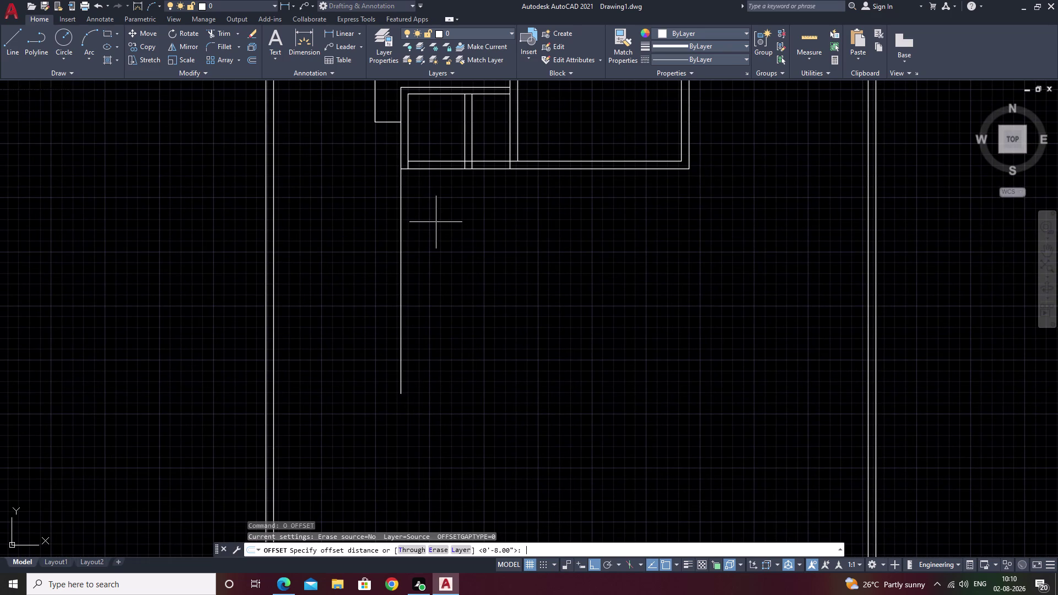
text(9)
key(space)
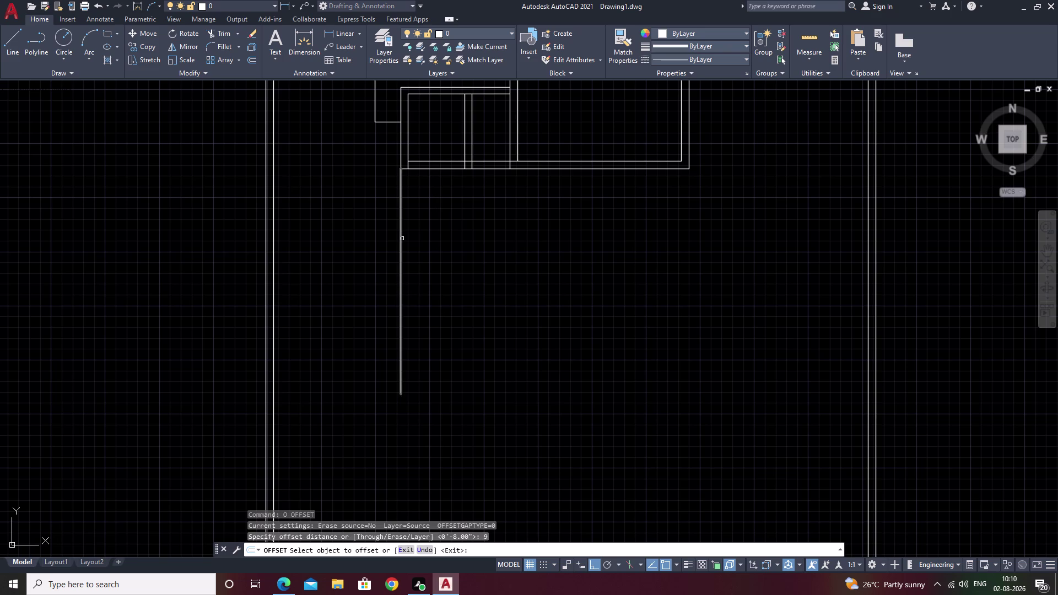
click(402, 239)
click(418, 239)
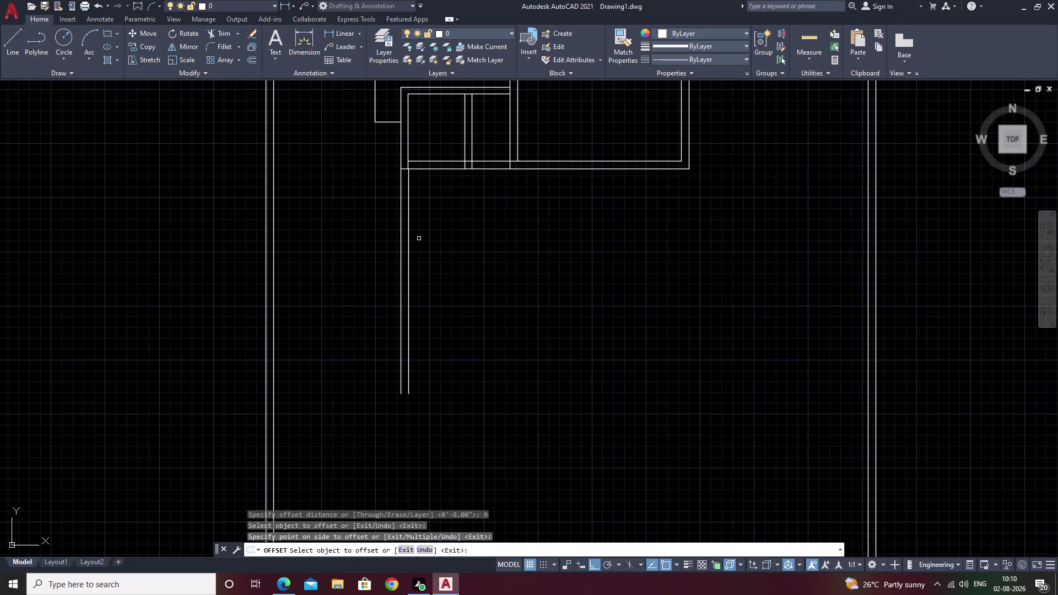
key(ctrl+z)
scroll(up, 3)
key(Escape)
click(343, 30)
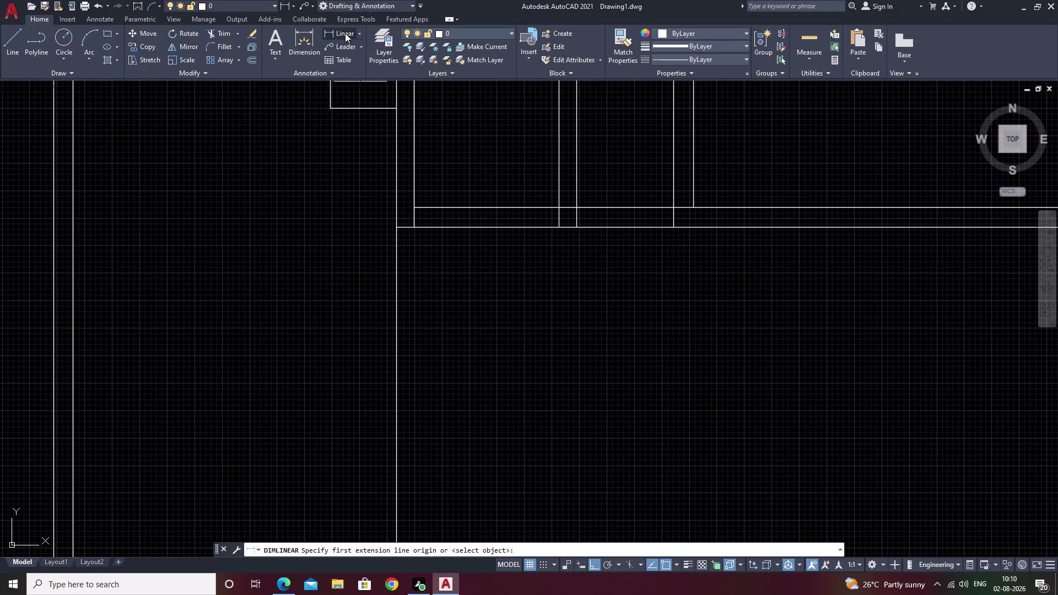
click(400, 224)
click(419, 227)
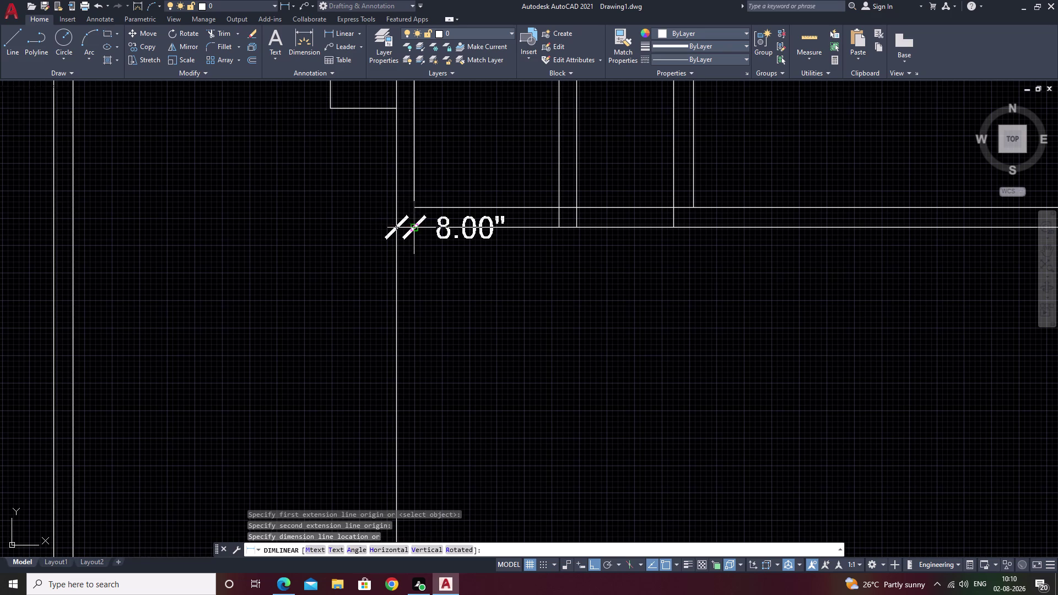
key(Escape)
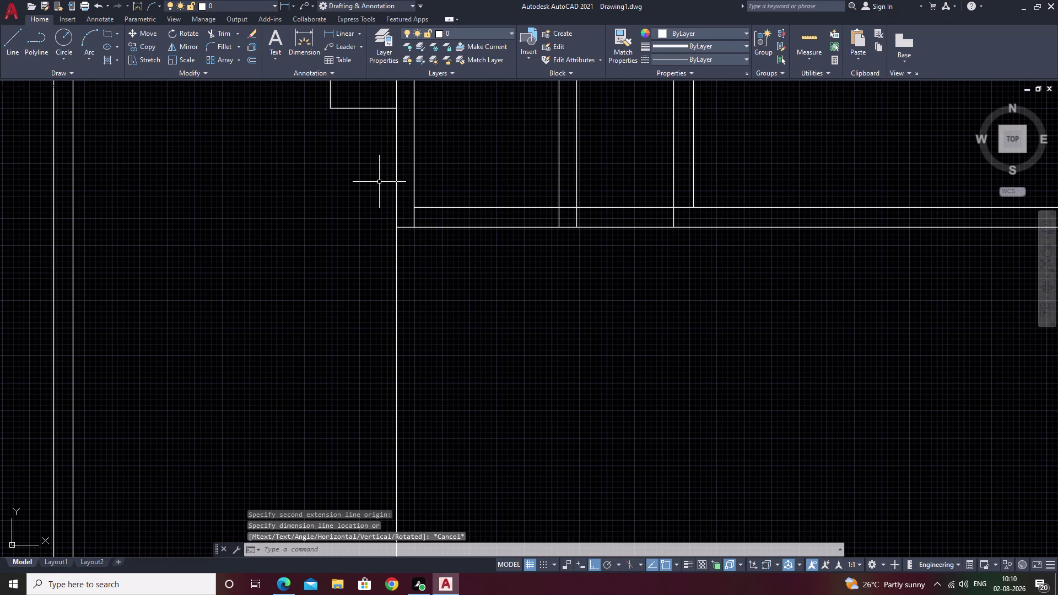
scroll(down, 3)
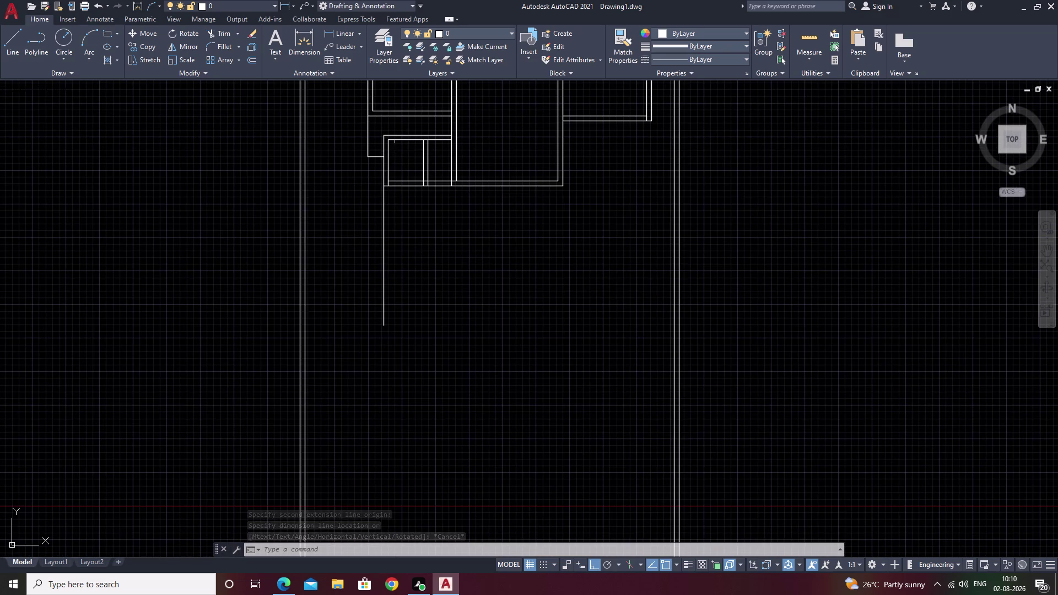
scroll(up, 3)
scroll(up, 3)
scroll(down, 3)
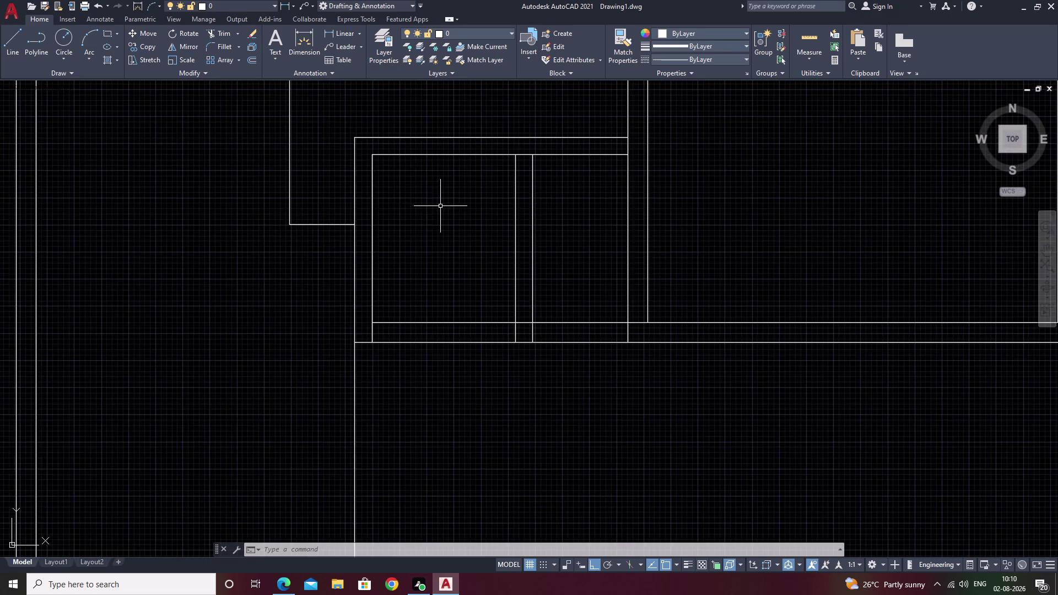
scroll(down, 3)
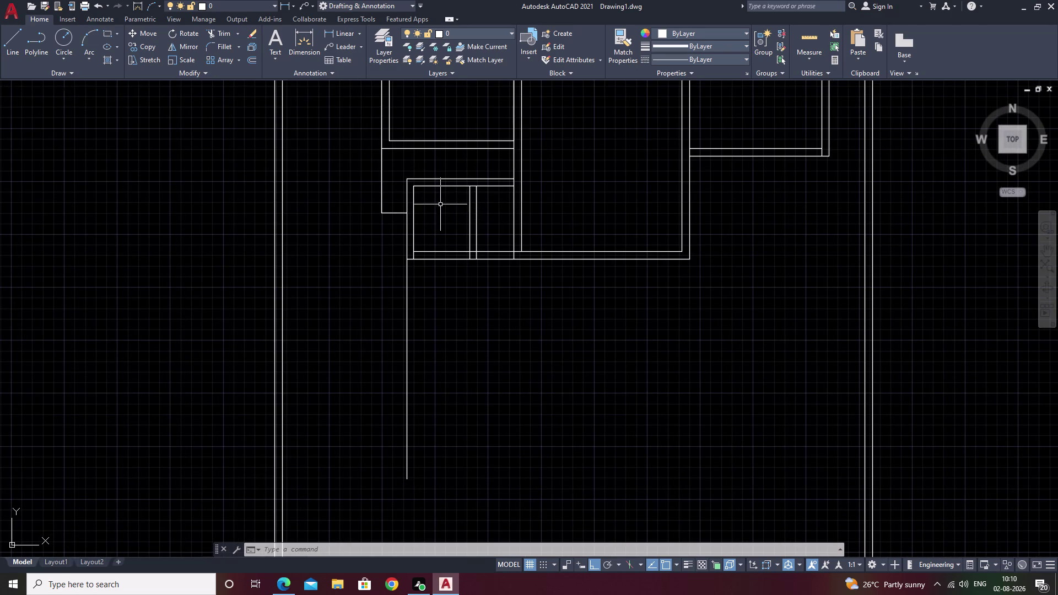
click(345, 30)
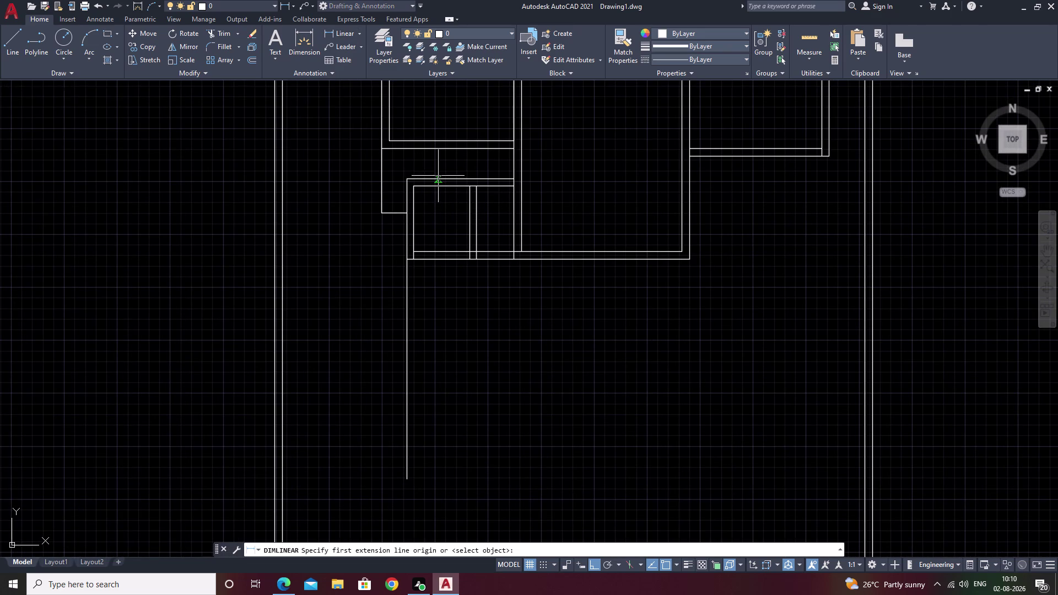
click(437, 181)
click(439, 147)
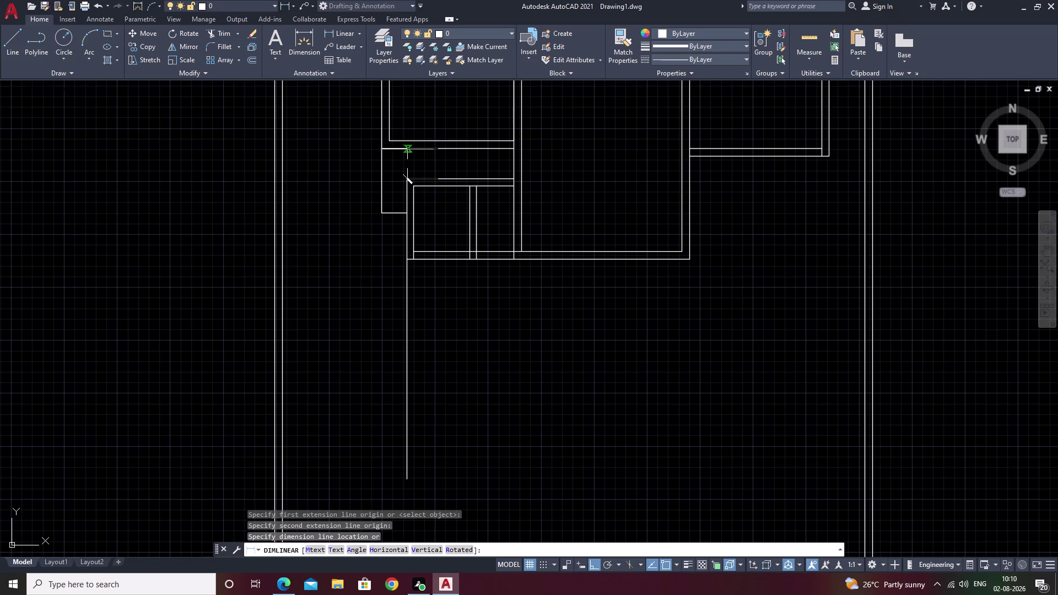
click(409, 162)
key(Escape)
scroll(up, 3)
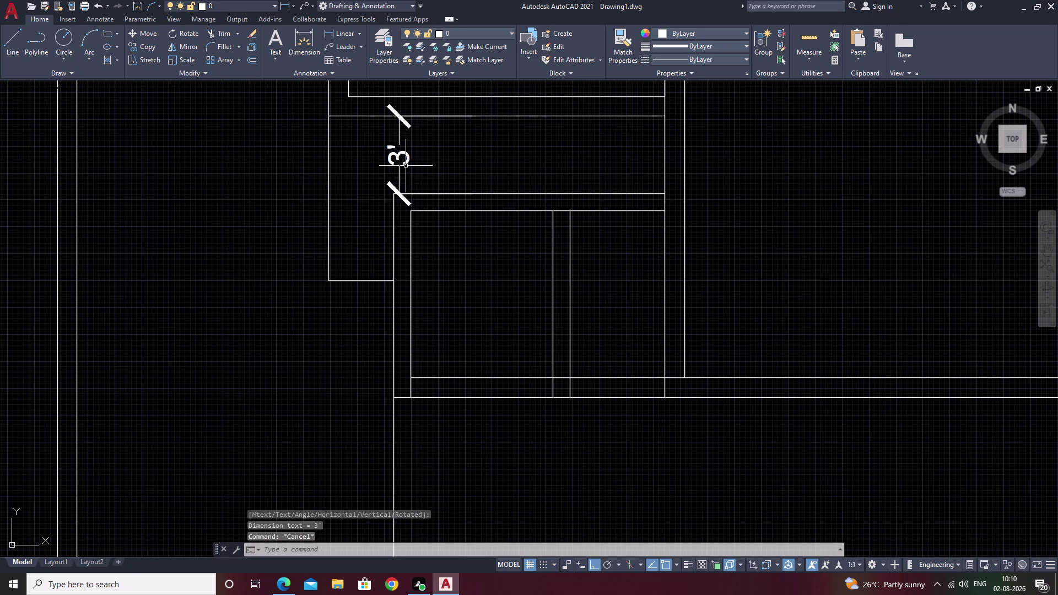
double_click(394, 165)
text(e)
key(space)
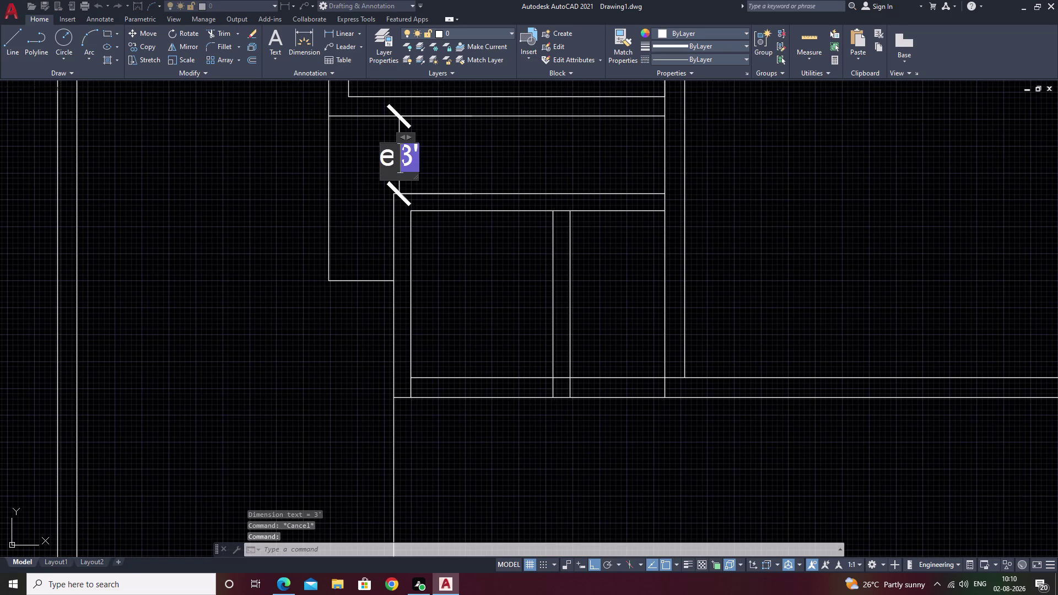
key(Escape)
key(Escape)
key(Escape)
click(401, 164)
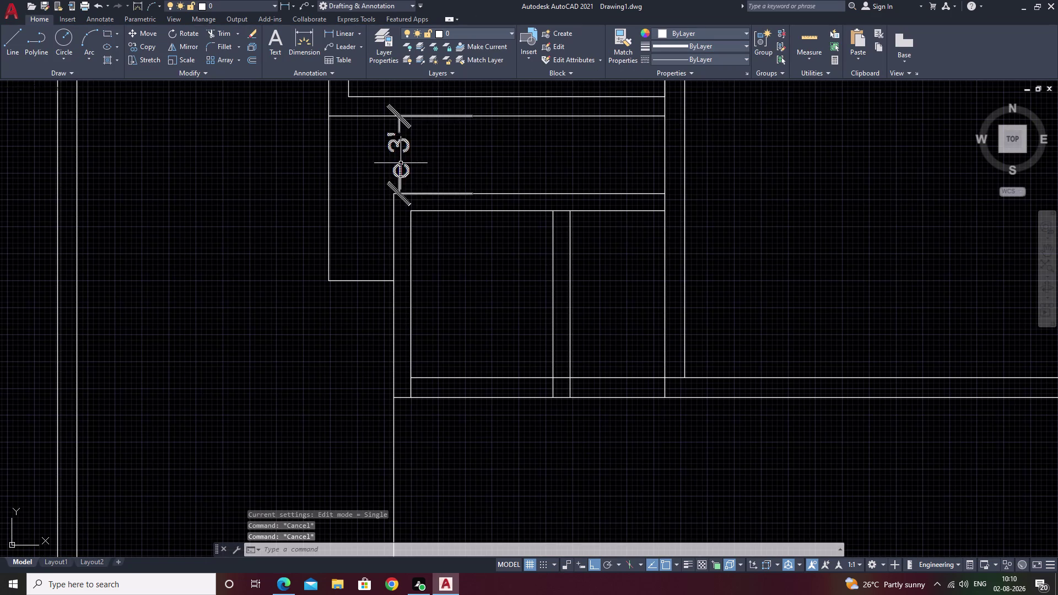
text(e)
key(space)
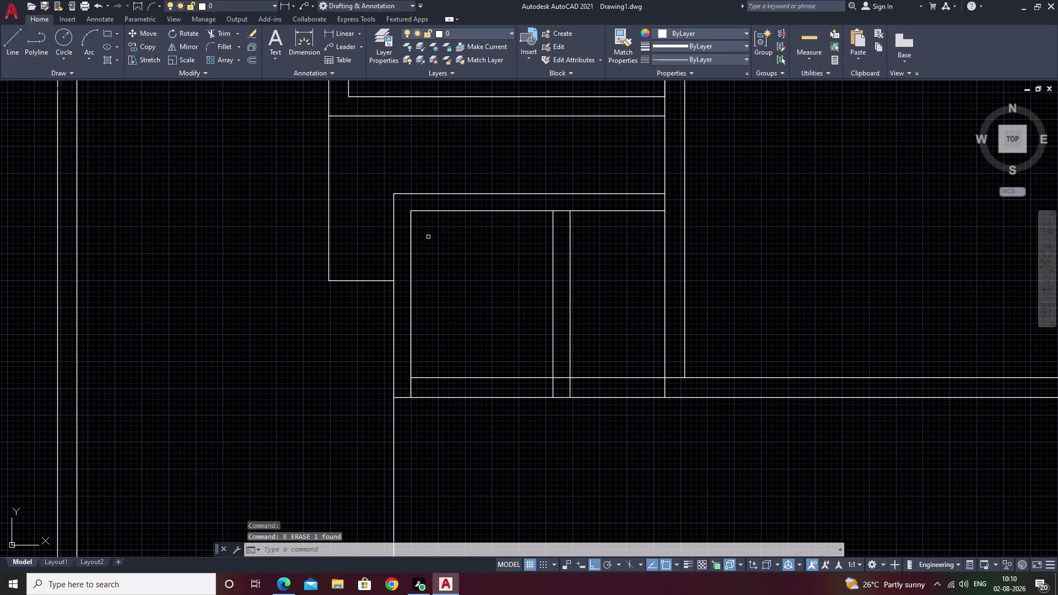
scroll(up, 3)
Undo about 32 recent dimension, line, extend, trim and fillet edits, then pan out.
scroll(down, 3)
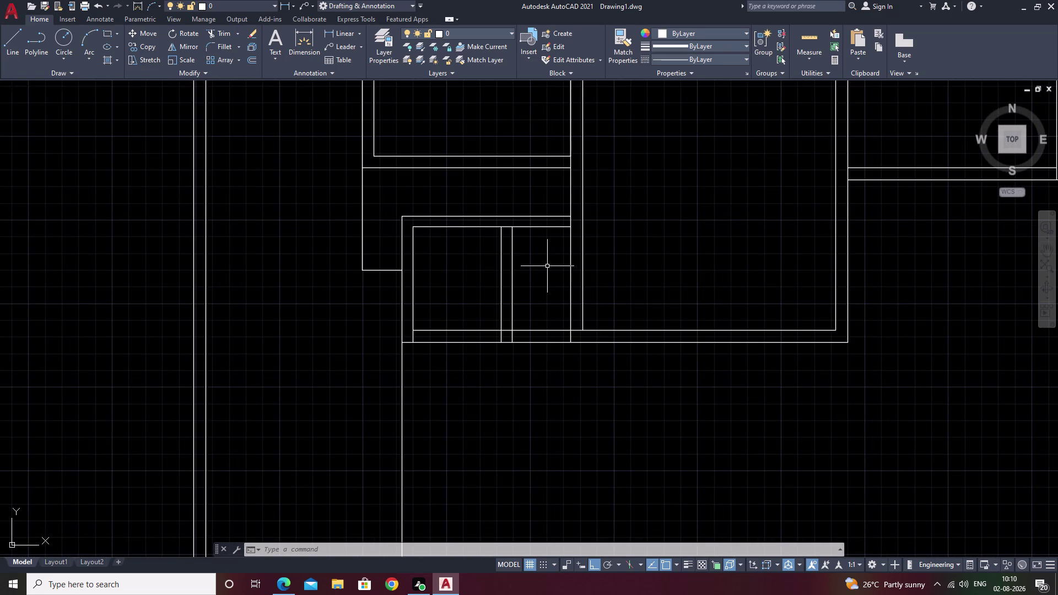
scroll(up, 3)
scroll(down, 3)
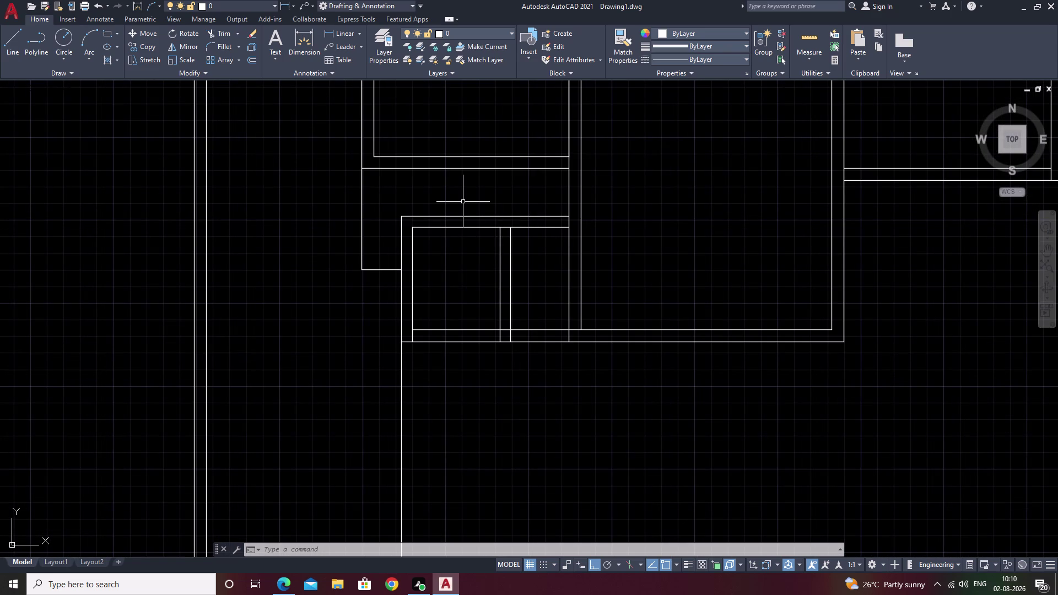
key(ctrl+z)
key(ctrl+z)
key(ctrl+z)
key(ctrl+z)
key(ctrl+z)
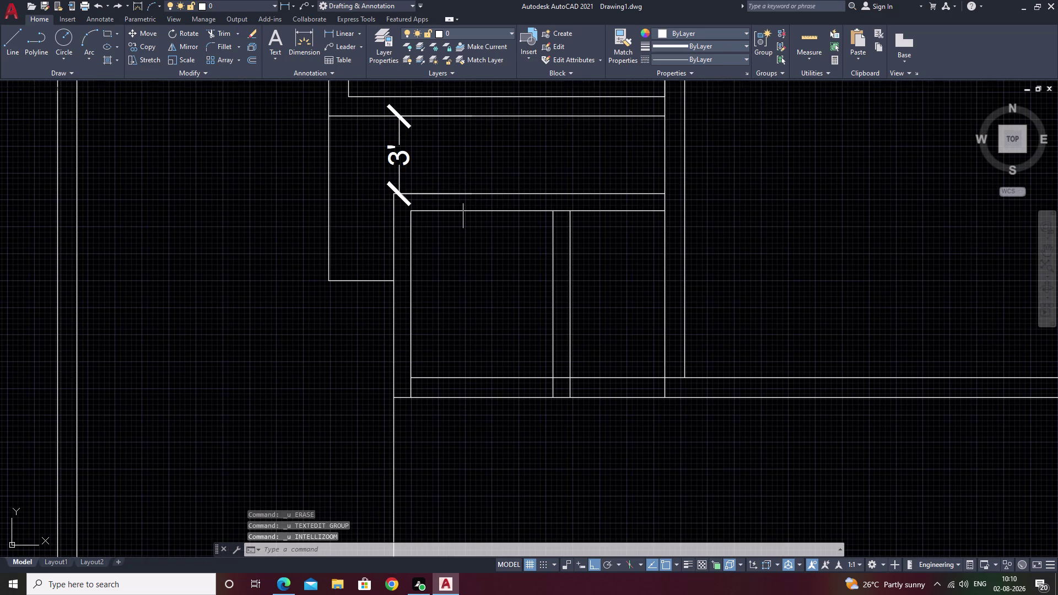
key(ctrl+z)
key(ctrl+z)
key(ctrl+z)
key(ctrl+z)
key(ctrl+z)
key(ctrl+z)
key(ctrl+z)
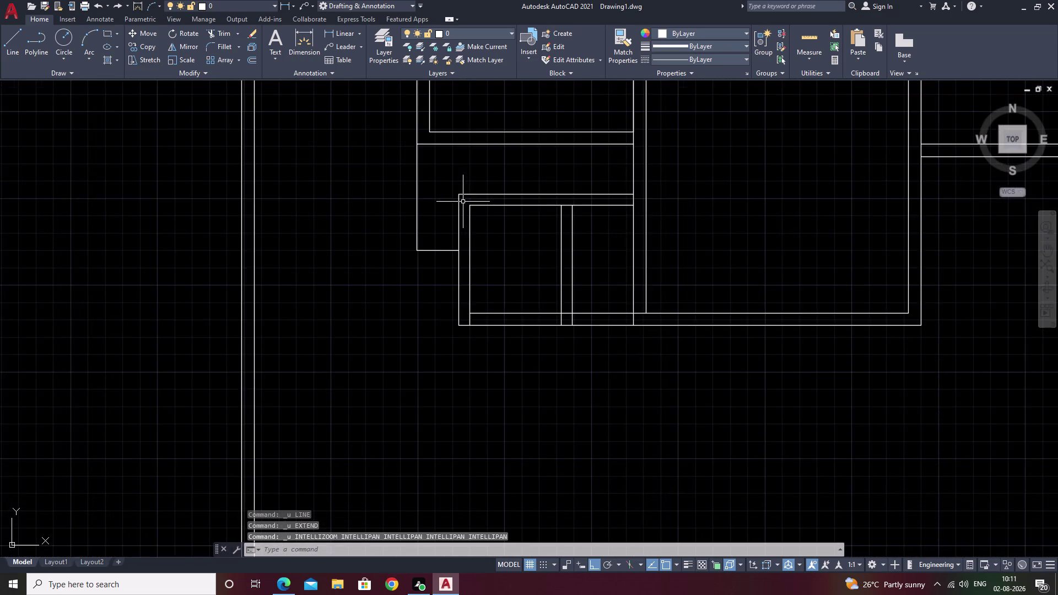
key(ctrl+z)
key(ctrl+z)
key(ctrl+z)
key(ctrl+z)
key(ctrl+z)
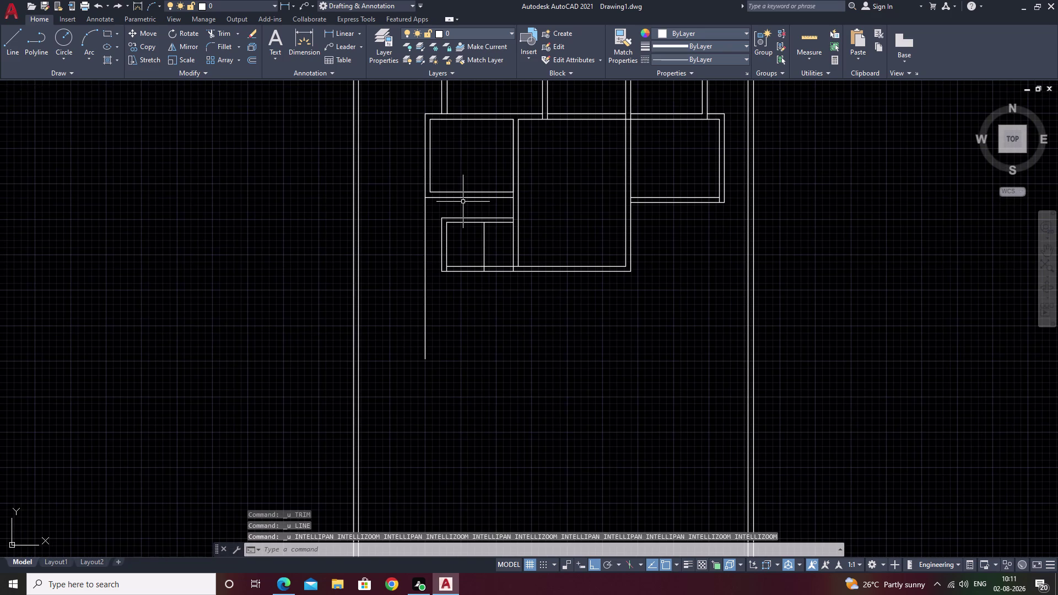
key(ctrl+z)
key(ctrl+z)
key(ctrl+z)
key(ctrl+z)
key(ctrl+z)
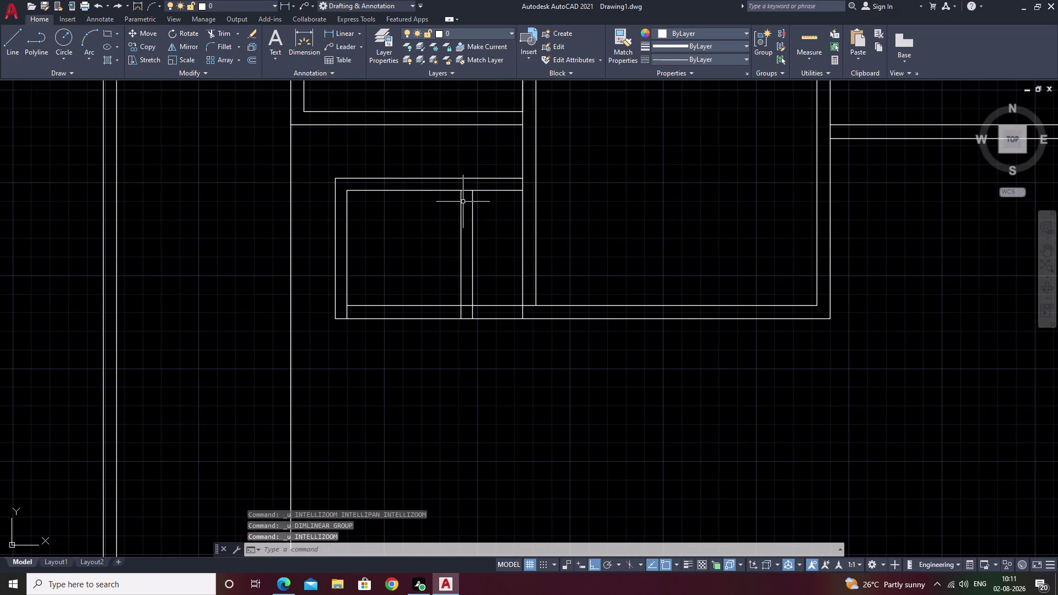
key(ctrl+z)
key(ctrl+z)
key(ctrl+z)
key(ctrl+z)
key(ctrl+z)
key(ctrl+z)
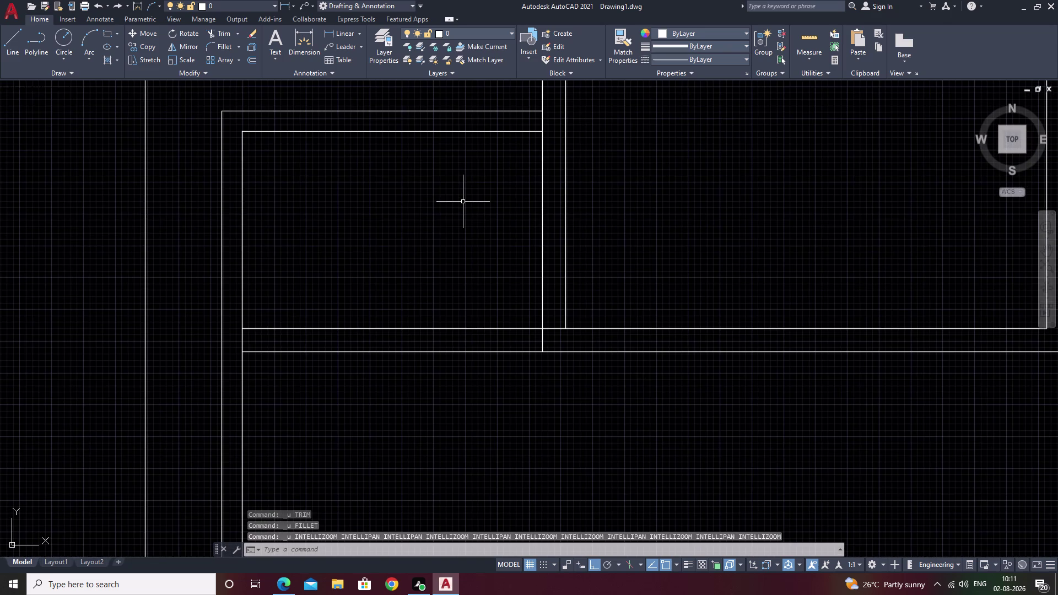
key(ctrl+z)
key(ctrl+z)
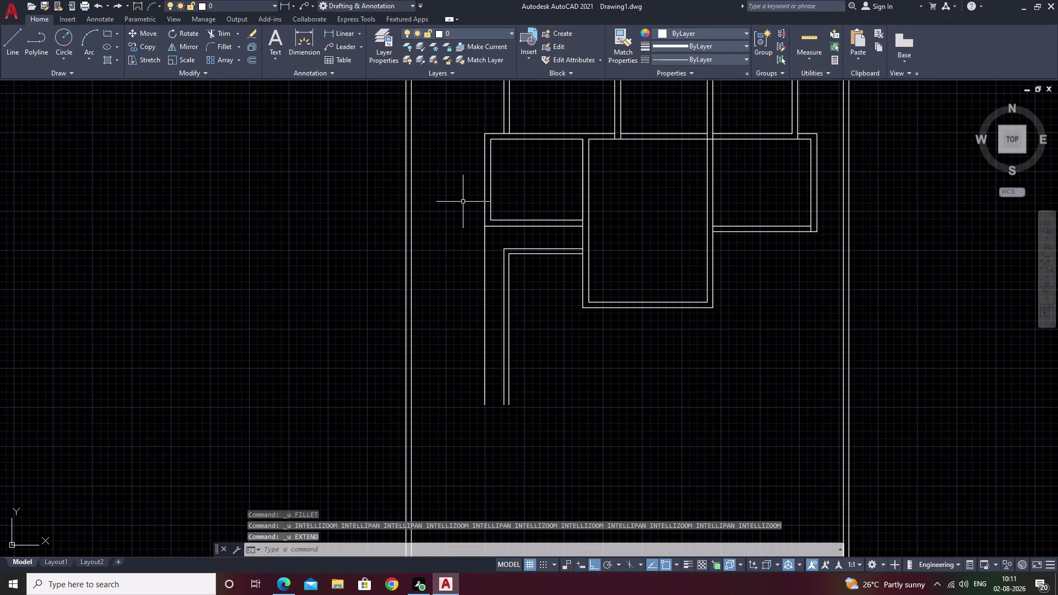
key(ctrl+z)
key(ctrl+z)
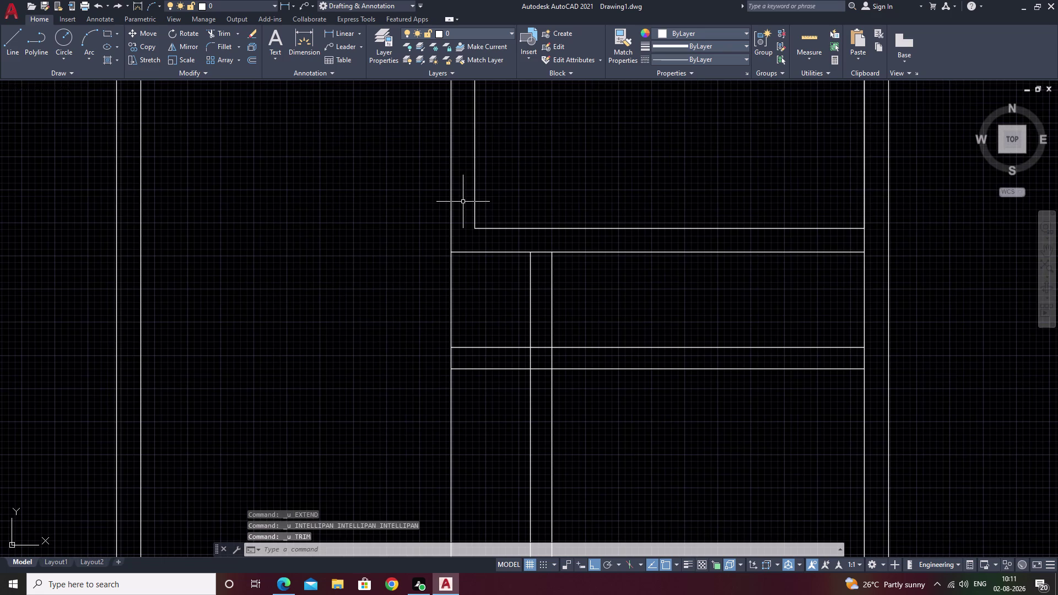
scroll(down, 3)
middle_drag(524, 286, 510, 231)
key(Escape)
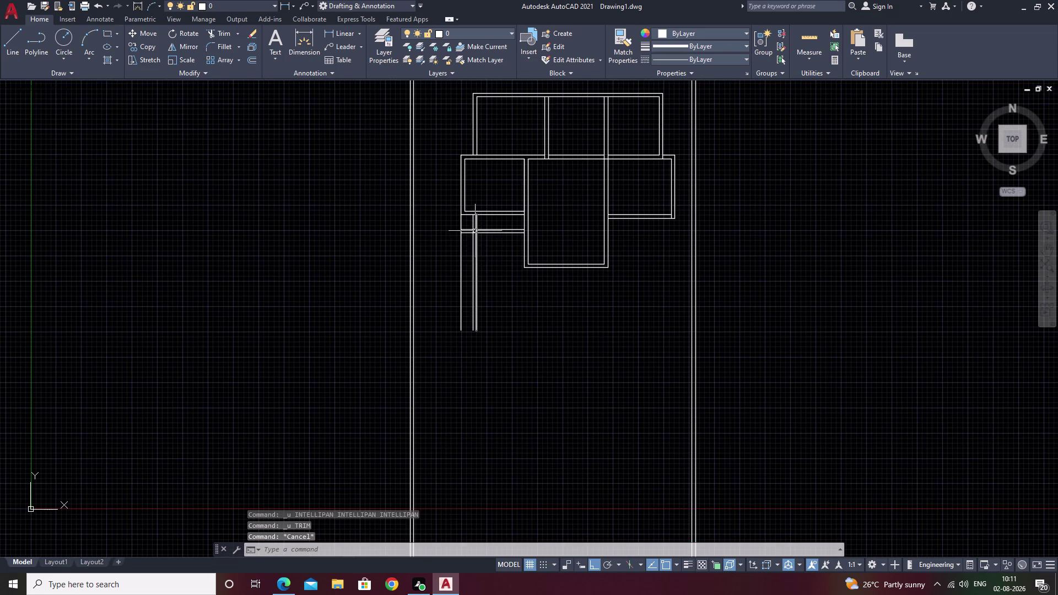
Fence-trim wall lines across the opening and erase the two short vertical wall stubs.
scroll(up, 3)
text(tr)
key(space)
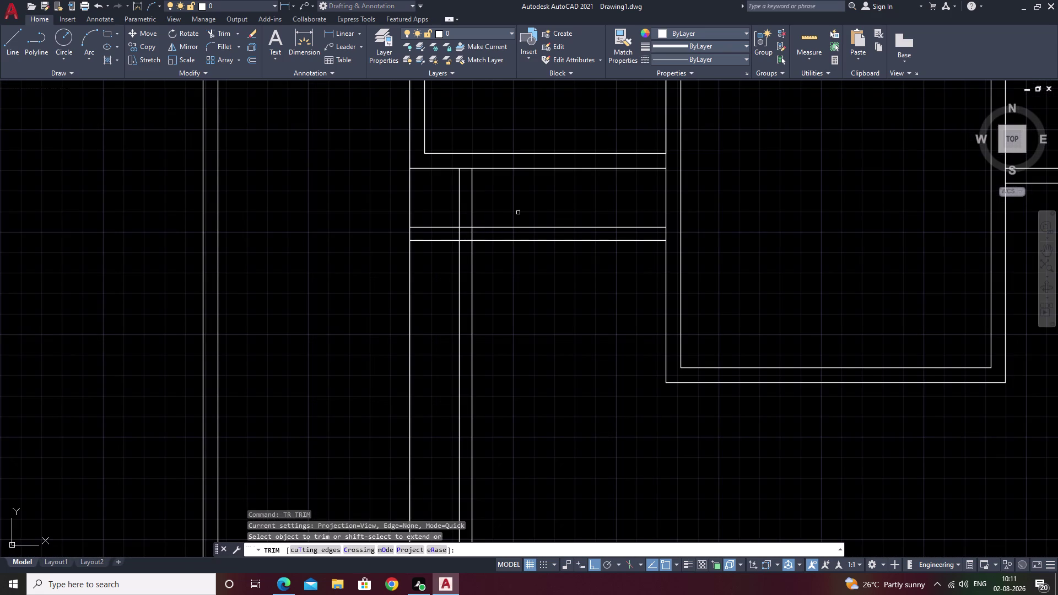
drag(534, 199, 444, 269)
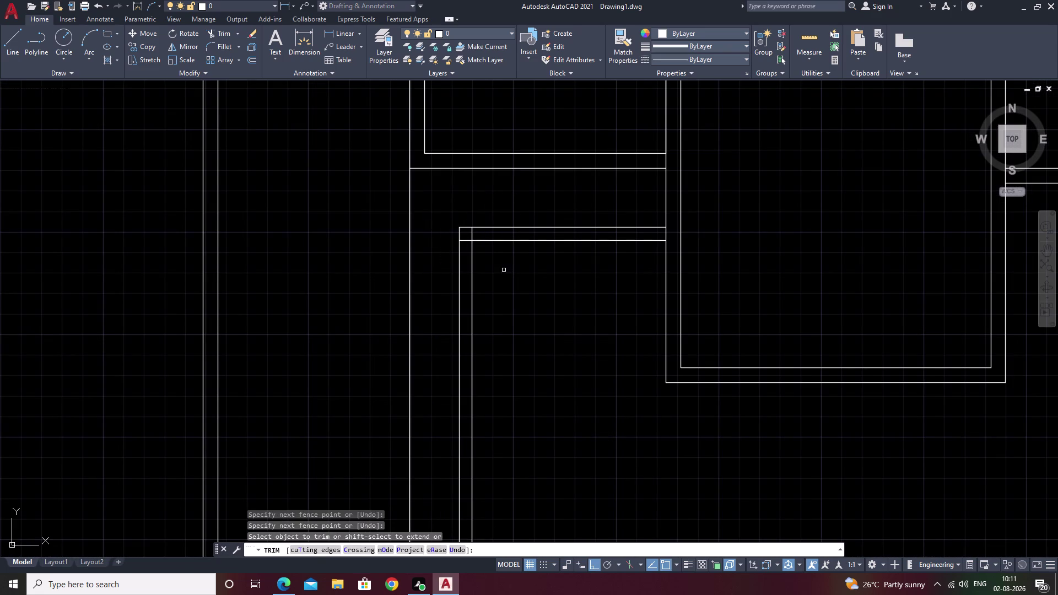
key(Escape)
click(504, 258)
drag(504, 257, 439, 276)
key(Escape)
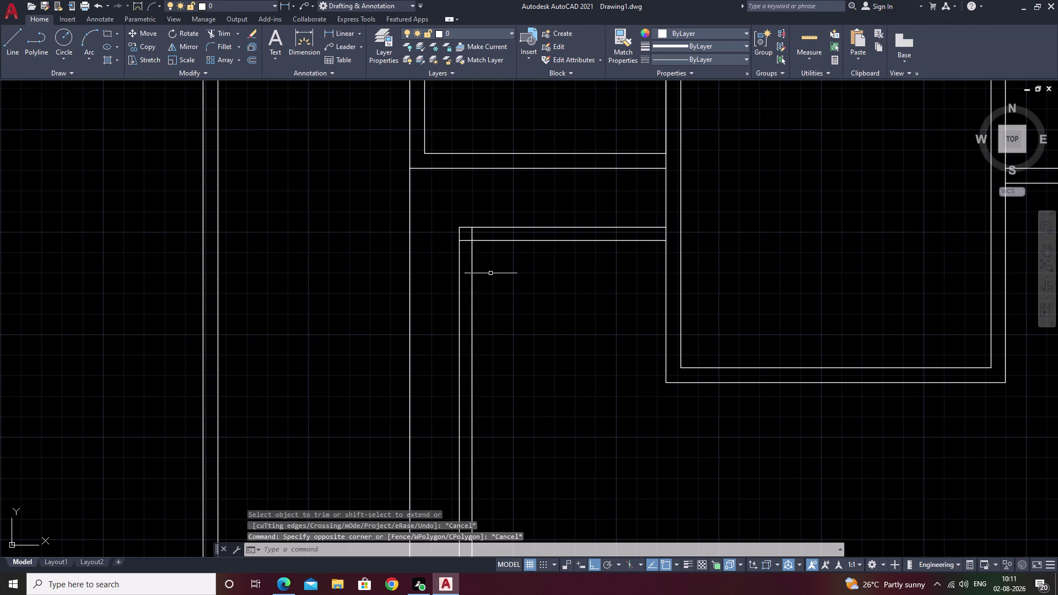
drag(500, 266, 430, 286)
text(e)
key(space)
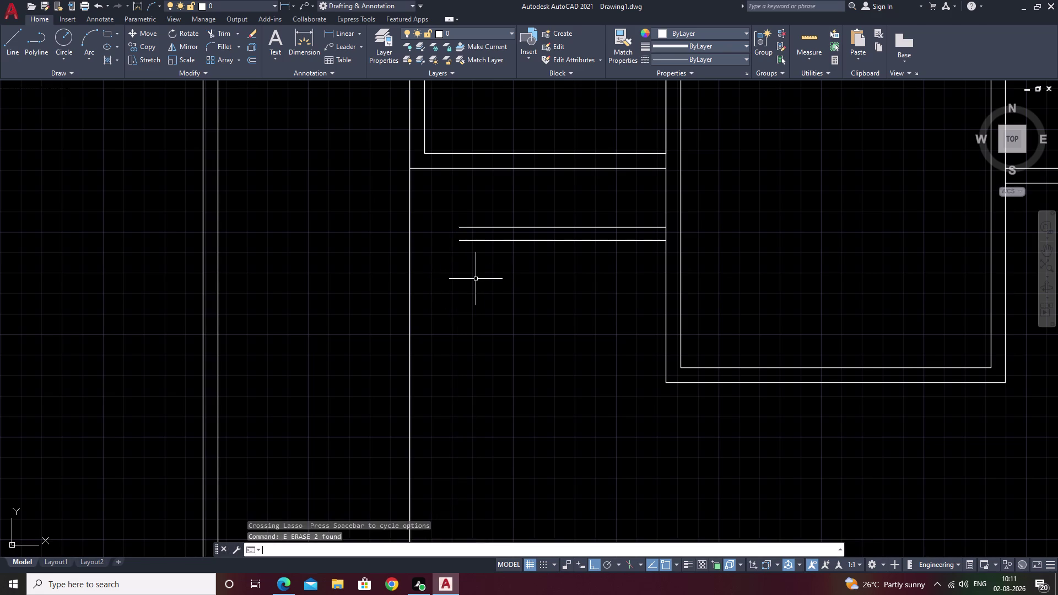
Offset a wall line by 2'6" to one side.
scroll(up, 3)
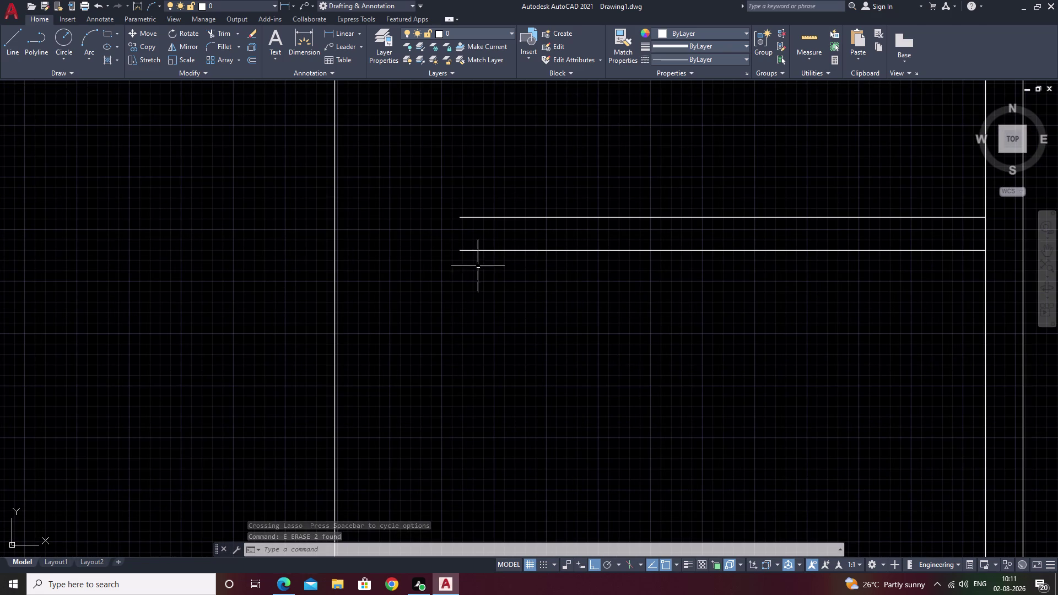
text(o)
key(space)
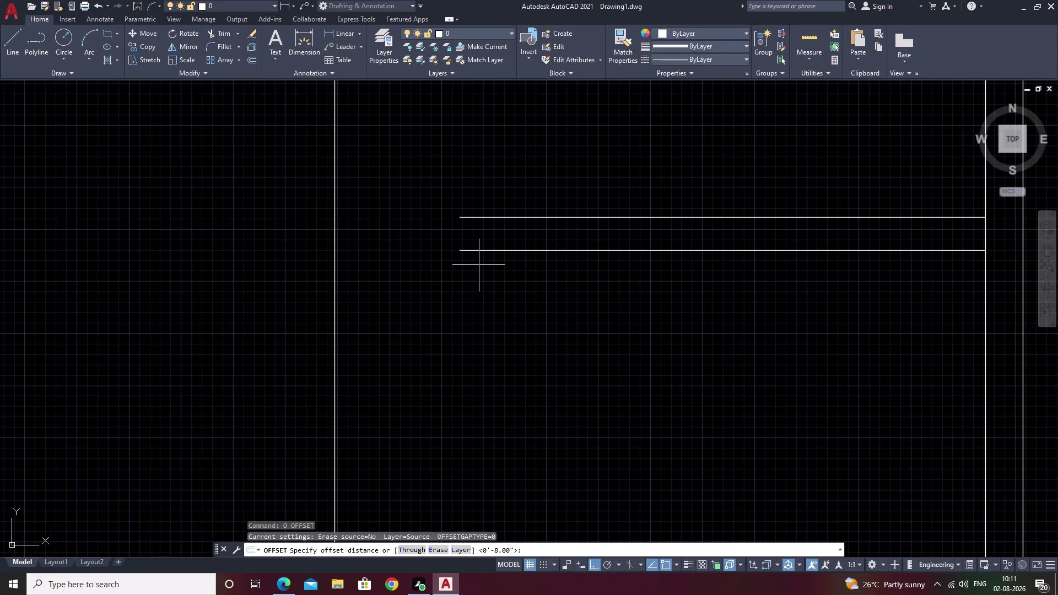
key(2)
text('6)
key(shift+quotedbl)
key(space)
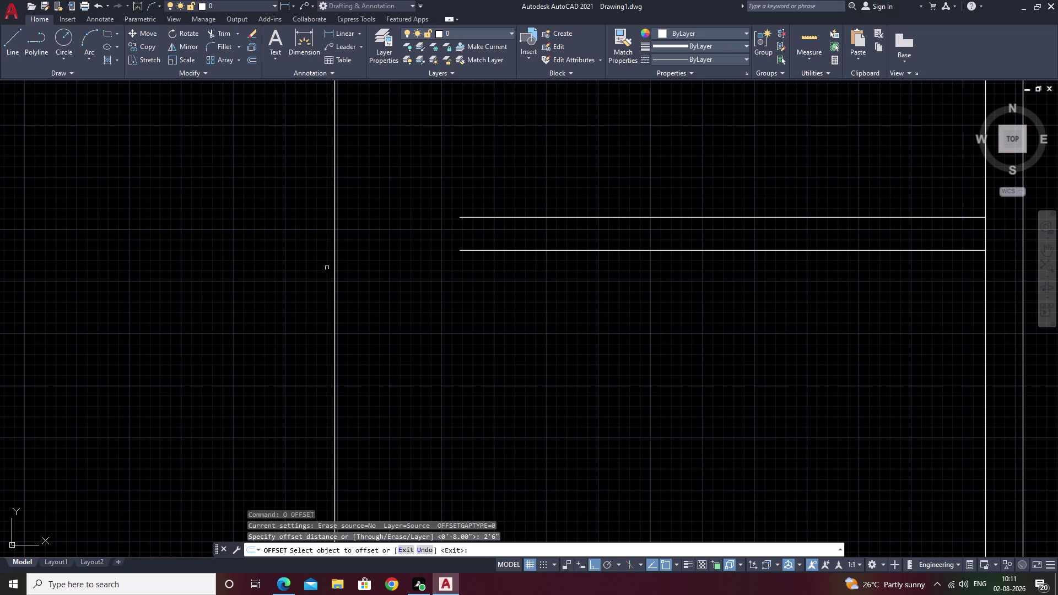
click(333, 270)
click(389, 270)
scroll(down, 3)
double_click(389, 271)
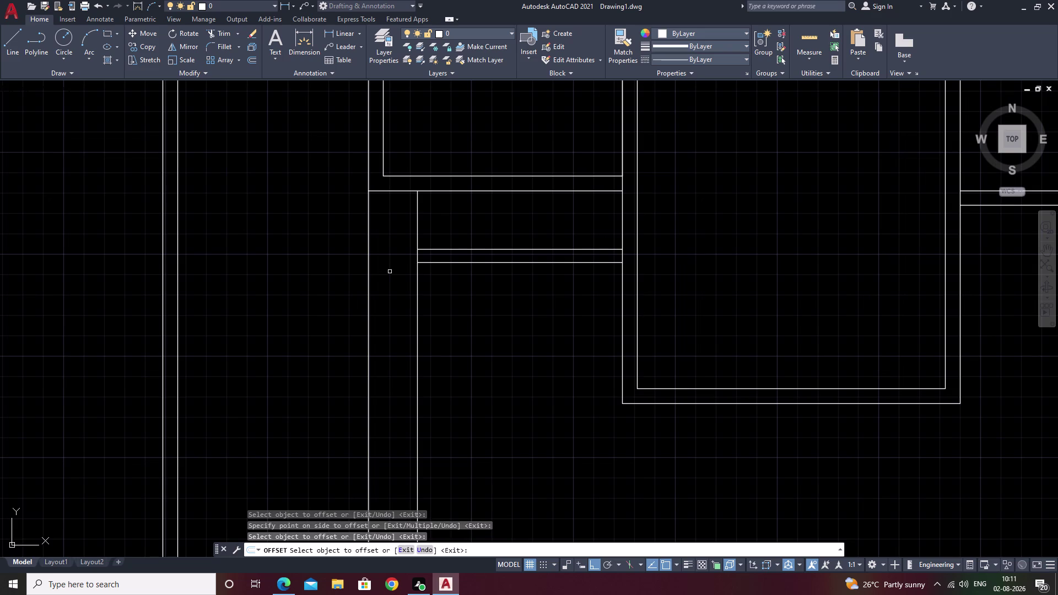
key(Escape)
Offset the vertical wall line 9 inches to the right.
text(o)
key(space)
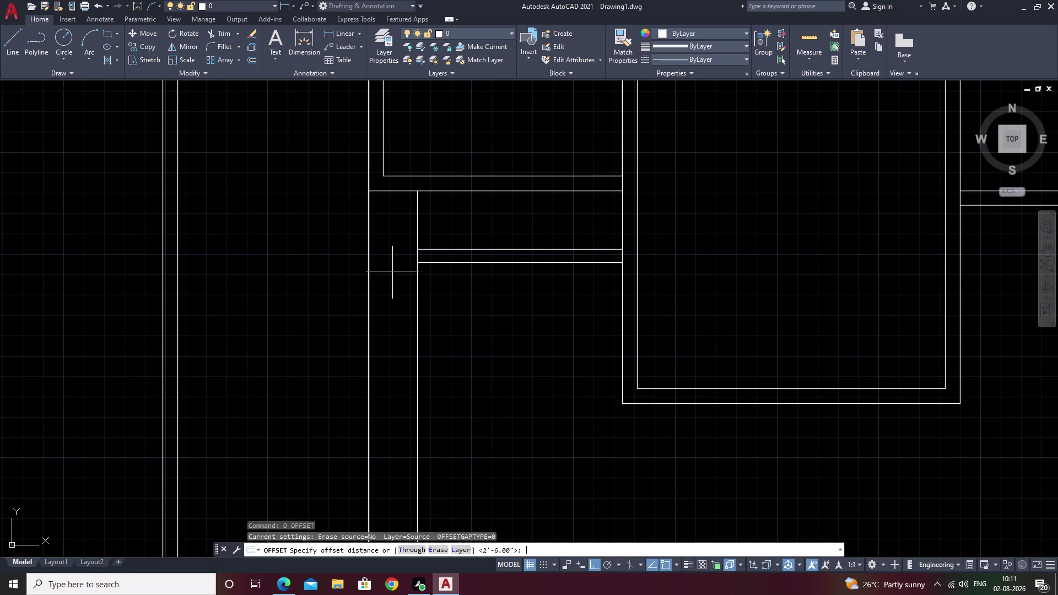
text(9)
key(space)
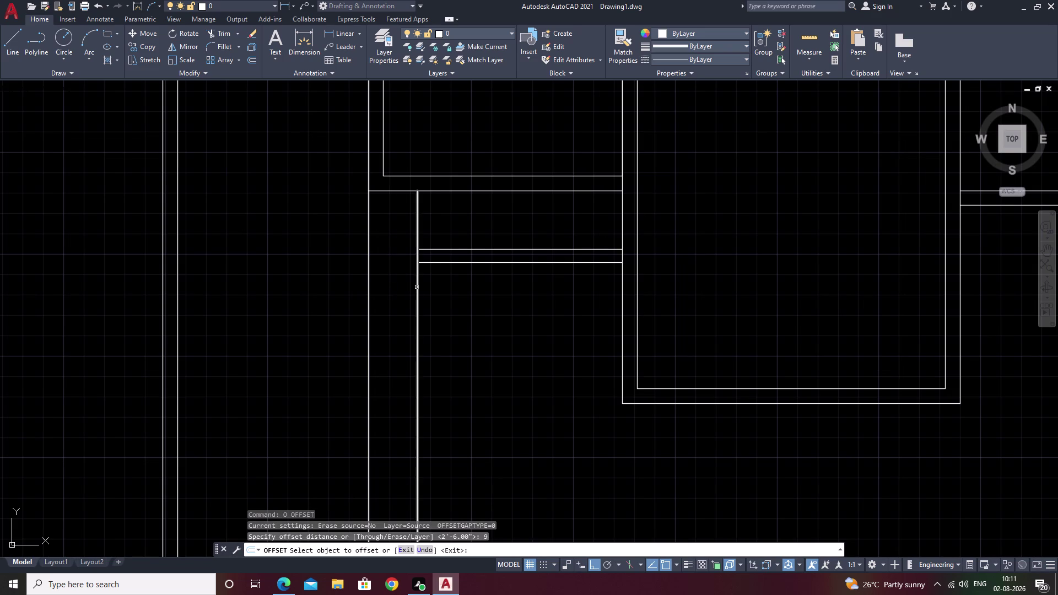
click(417, 287)
click(439, 288)
click(438, 288)
key(Escape)
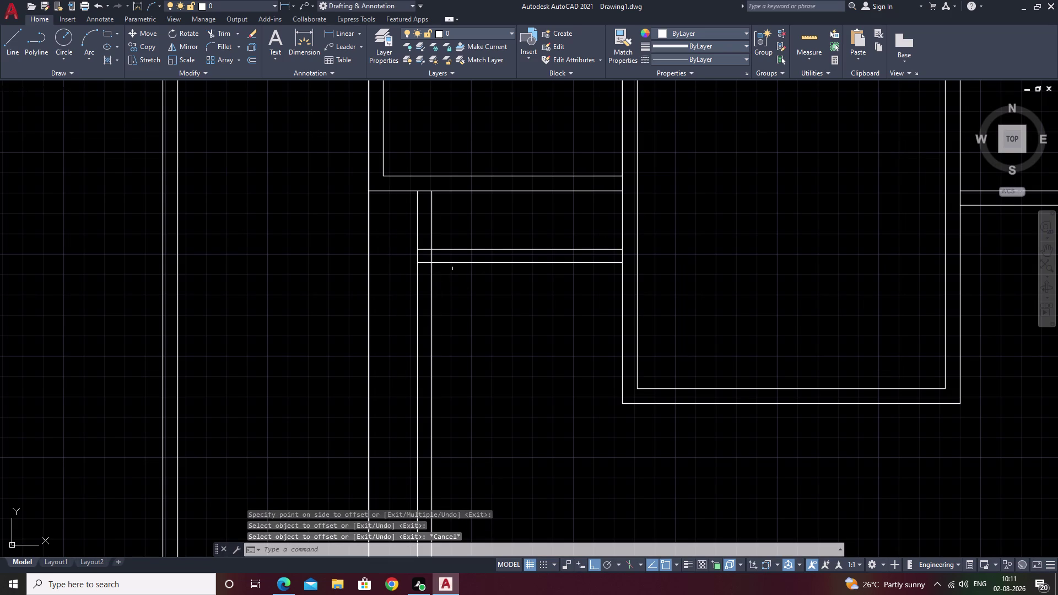
Trim the overhanging crossing wall line ends at the junctions to clean the corners.
text(tr)
key(space)
scroll(up, 3)
click(457, 235)
drag(447, 234, 331, 229)
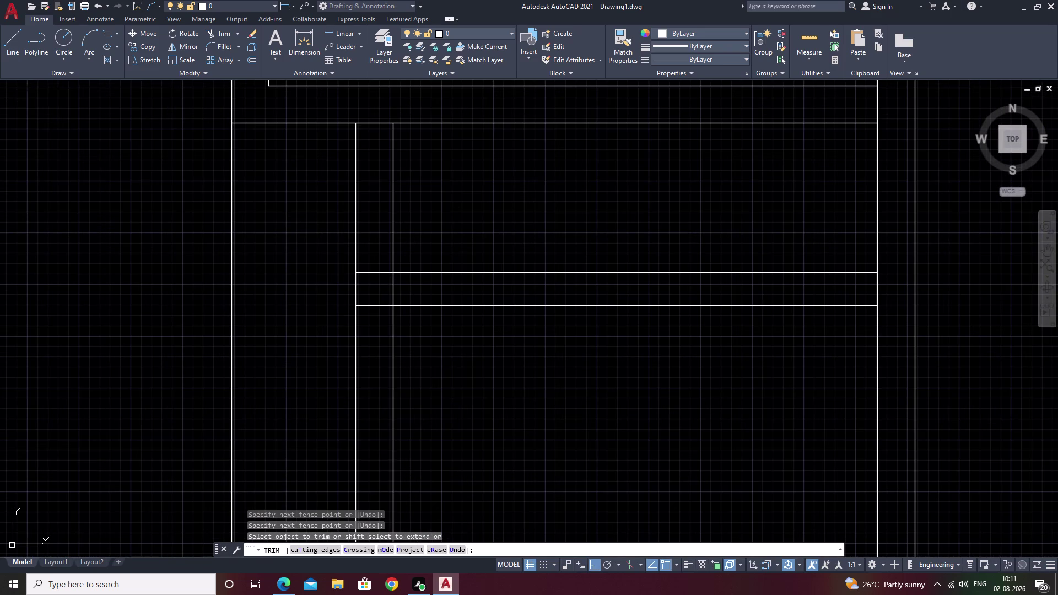
drag(330, 229, 306, 235)
drag(439, 236, 280, 240)
scroll(up, 3)
drag(514, 286, 485, 286)
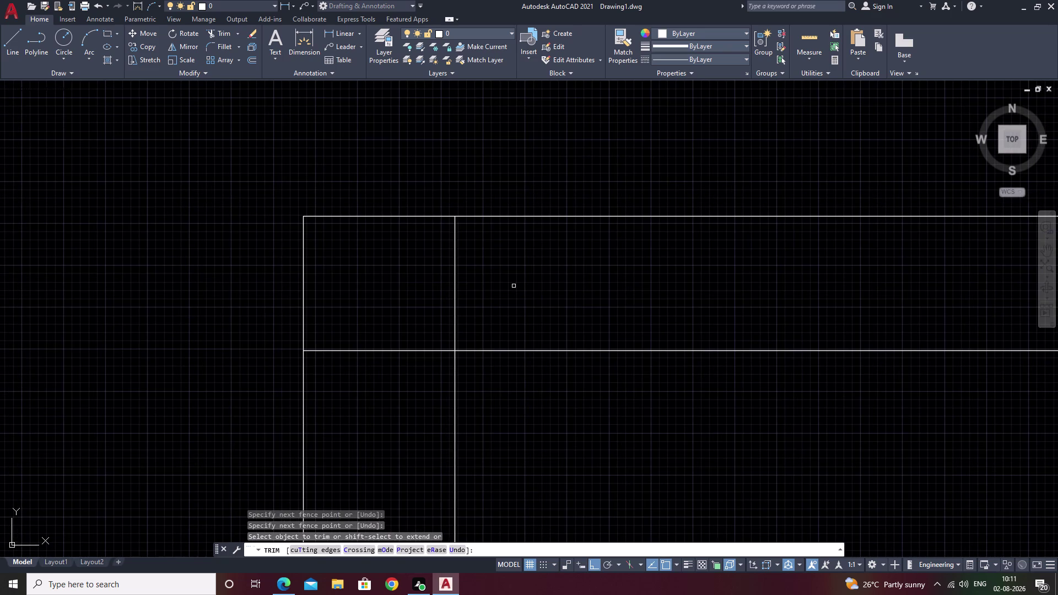
drag(485, 286, 388, 313)
scroll(down, 3)
middle_drag(472, 375, 456, 285)
middle_drag(467, 346, 468, 286)
key(Escape)
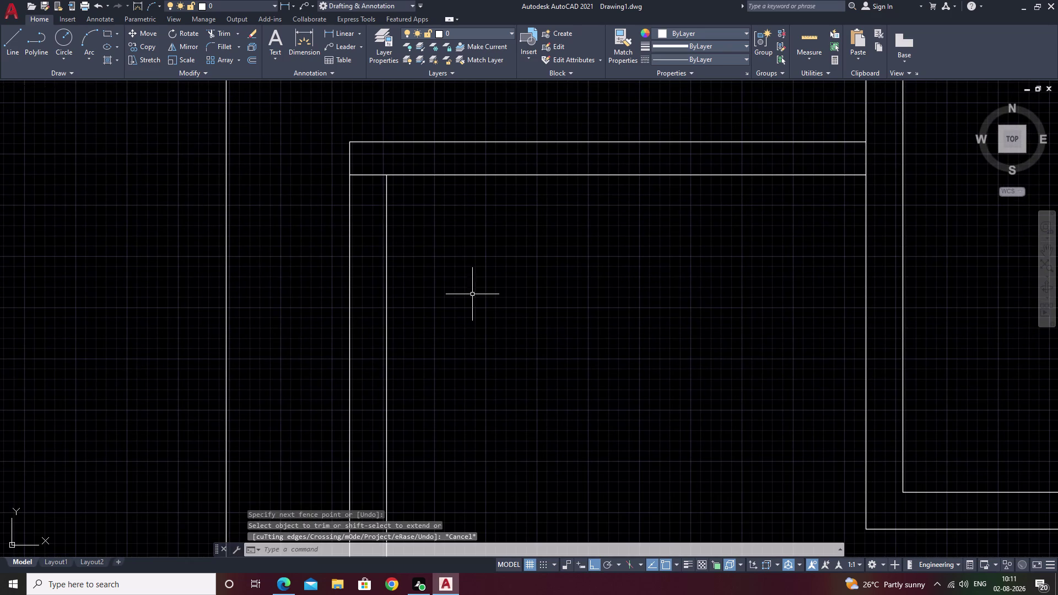
key(o)
key(space)
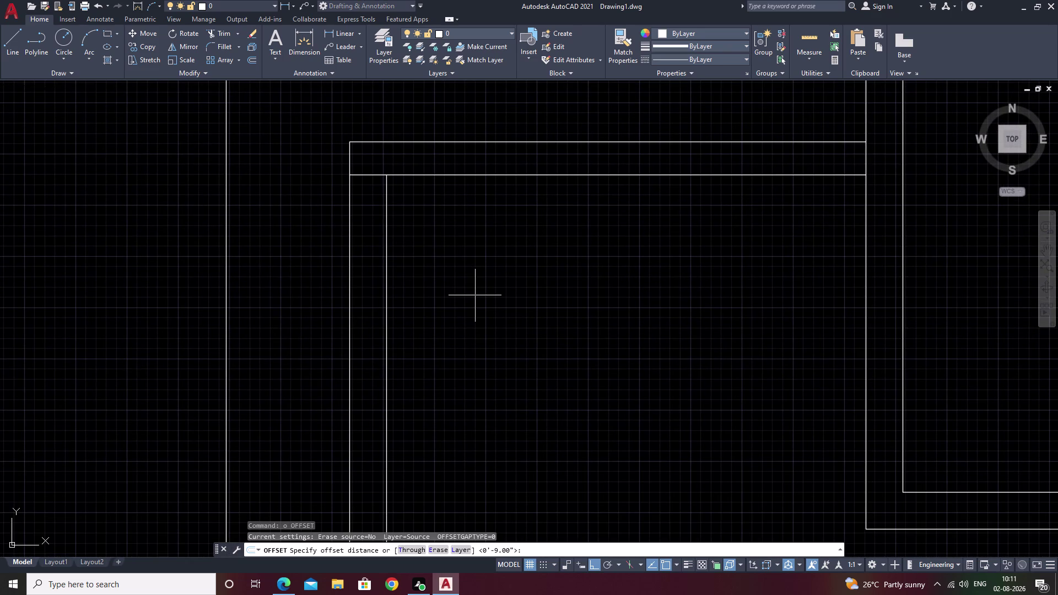
Offset the inner left wall line 5'6" to the right.
key(5)
key(l)
key(BackSpace)
text('6)
key(shift+quotedbl)
key(space)
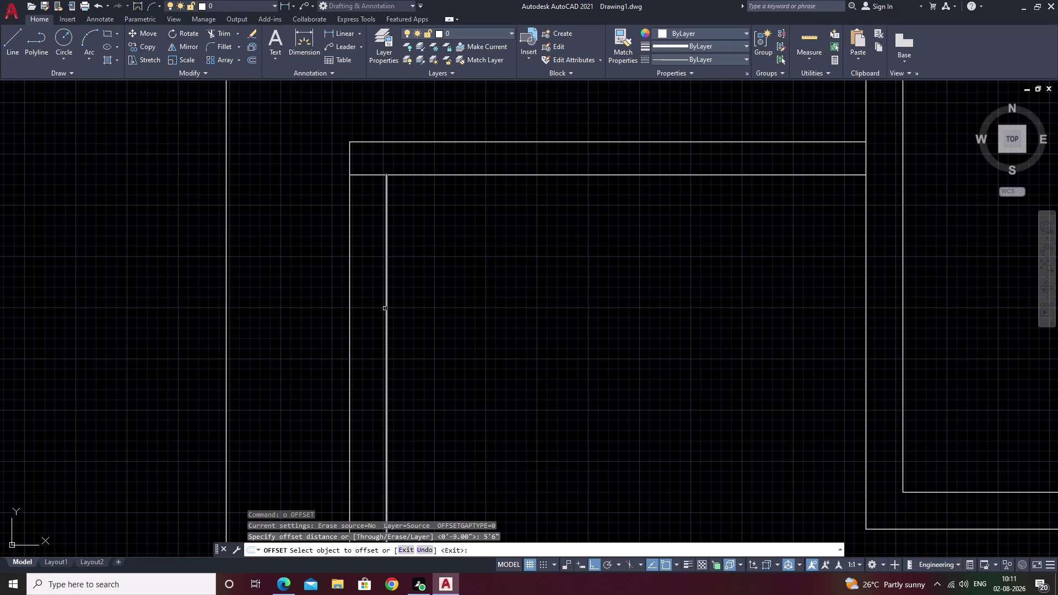
click(385, 308)
click(460, 309)
key(Escape)
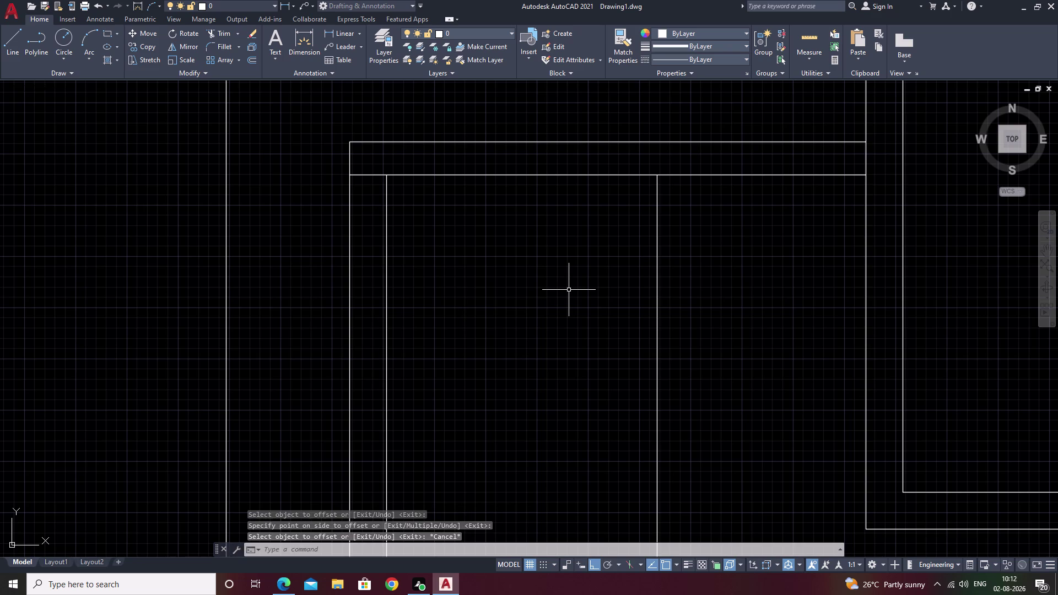
Offset the new vertical line 8 inches to the right for the wall thickness.
text(o)
key(space)
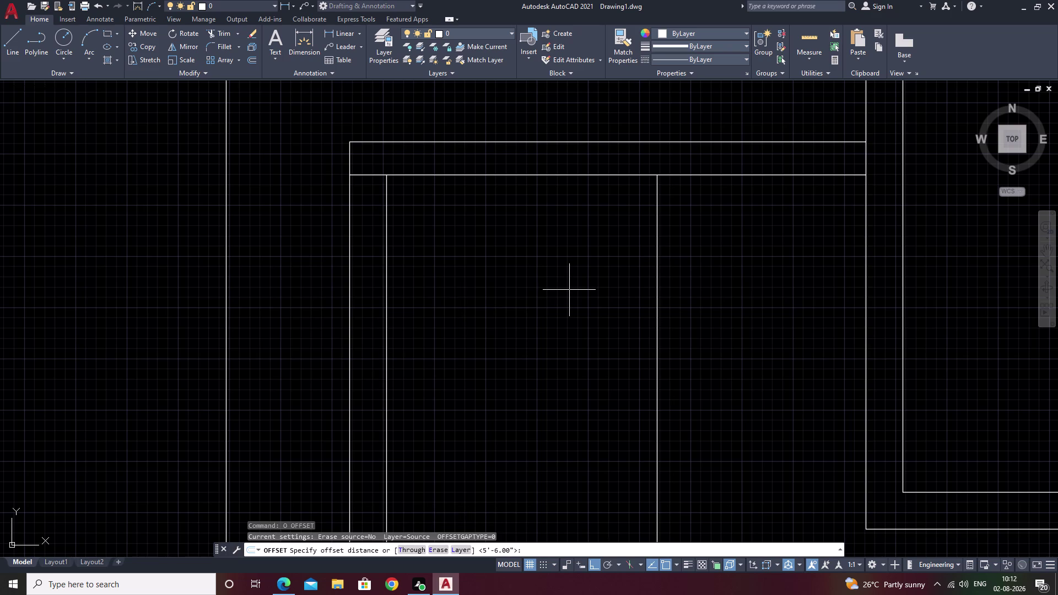
text(8)
key(space)
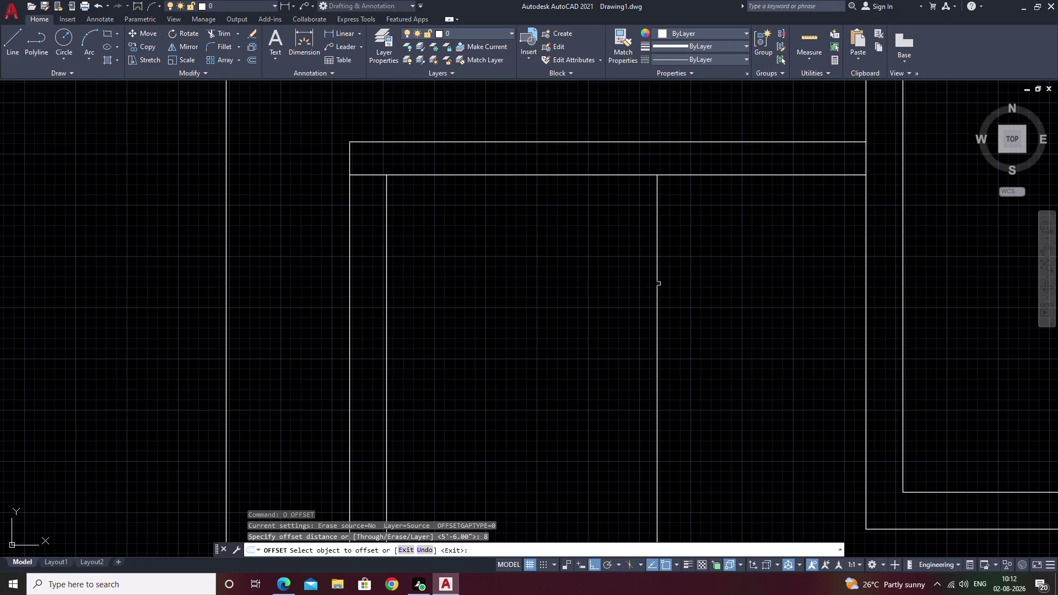
click(658, 285)
click(681, 281)
scroll(down, 3)
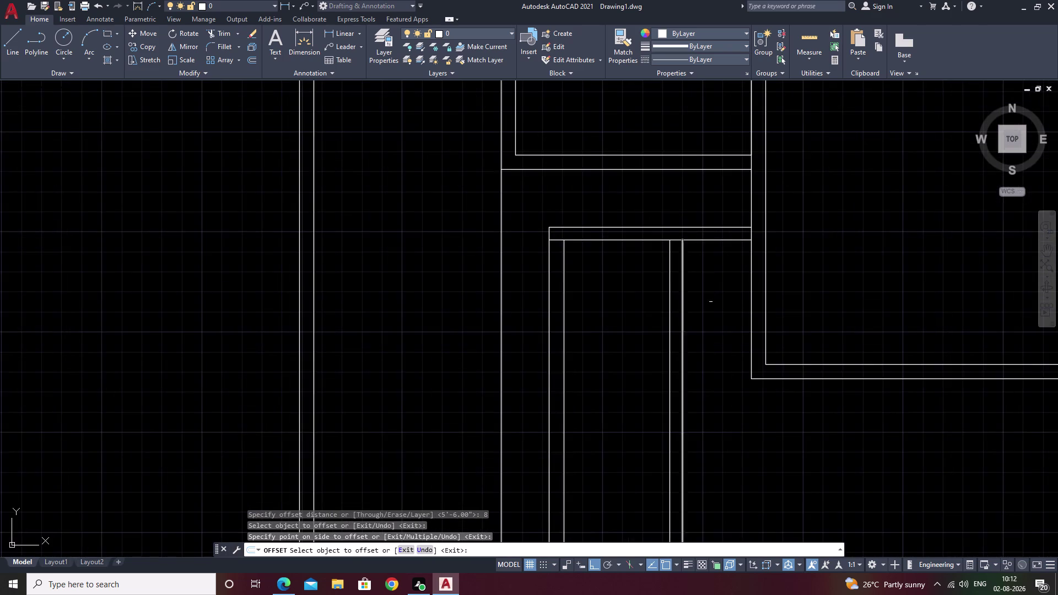
middle_drag(721, 304, 626, 299)
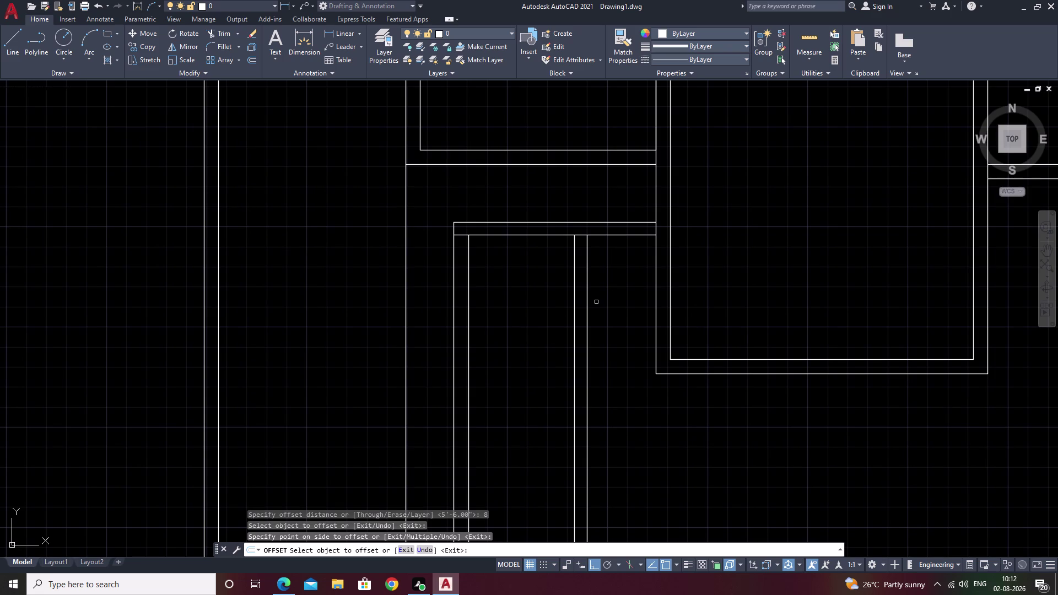
click(343, 32)
click(660, 375)
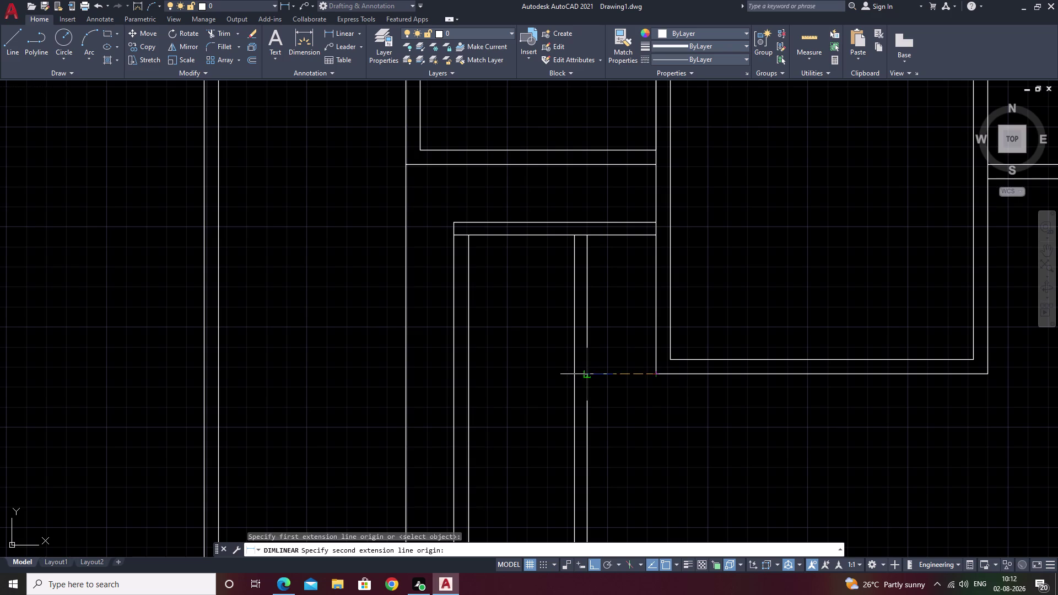
click(589, 375)
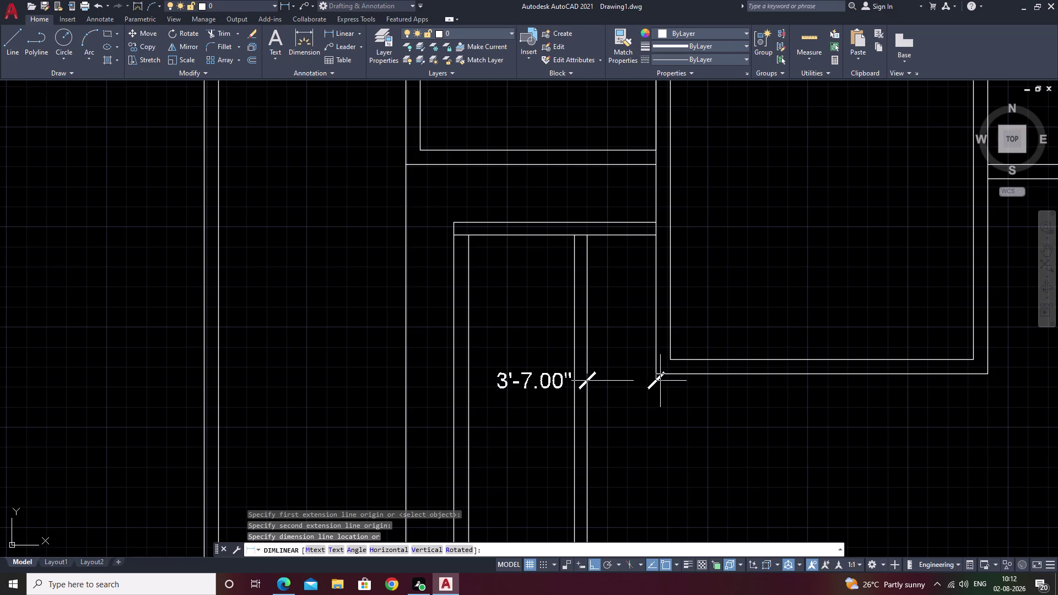
key(Escape)
scroll(up, 3)
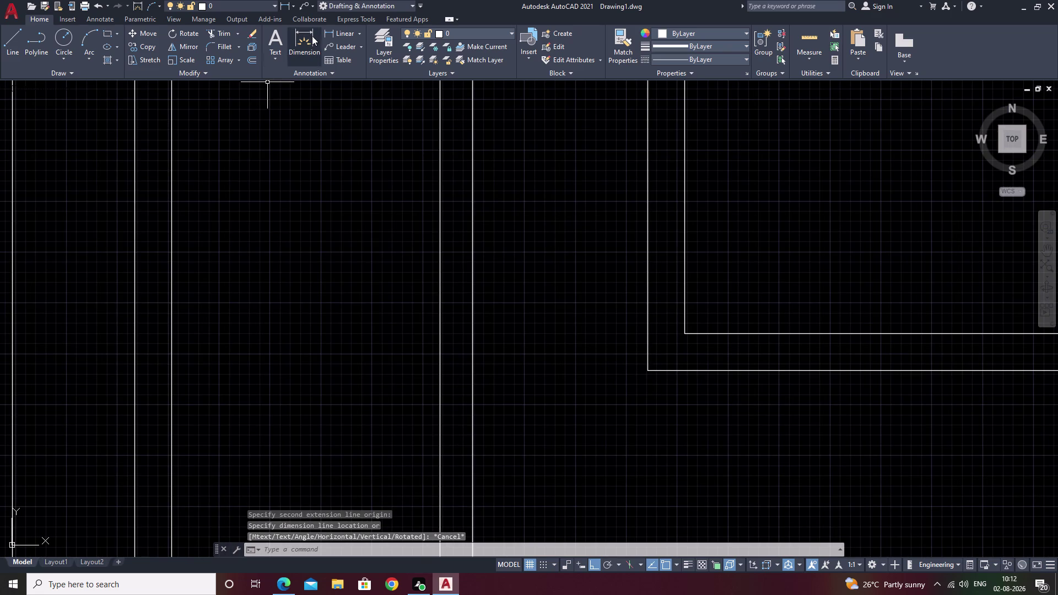
click(330, 35)
double_click(651, 370)
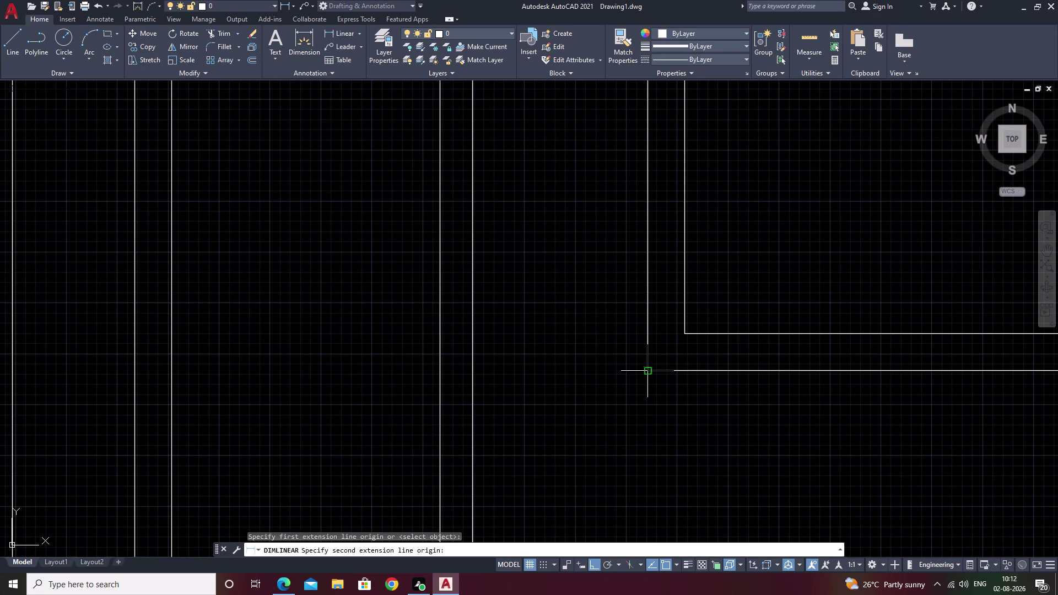
click(474, 368)
key(Escape)
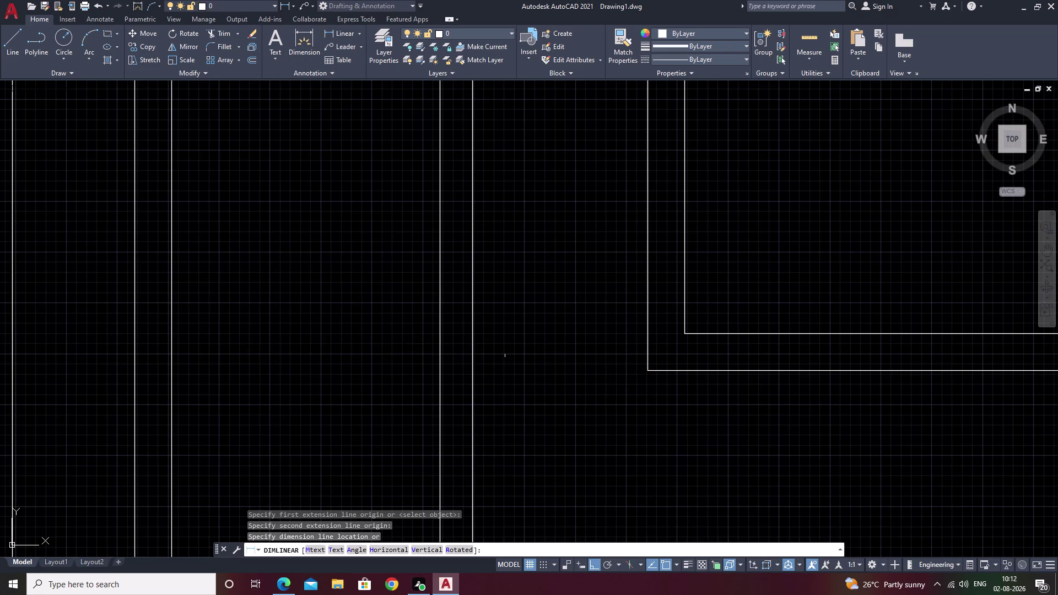
scroll(down, 3)
scroll(down, 3)
middle_drag(513, 352, 524, 314)
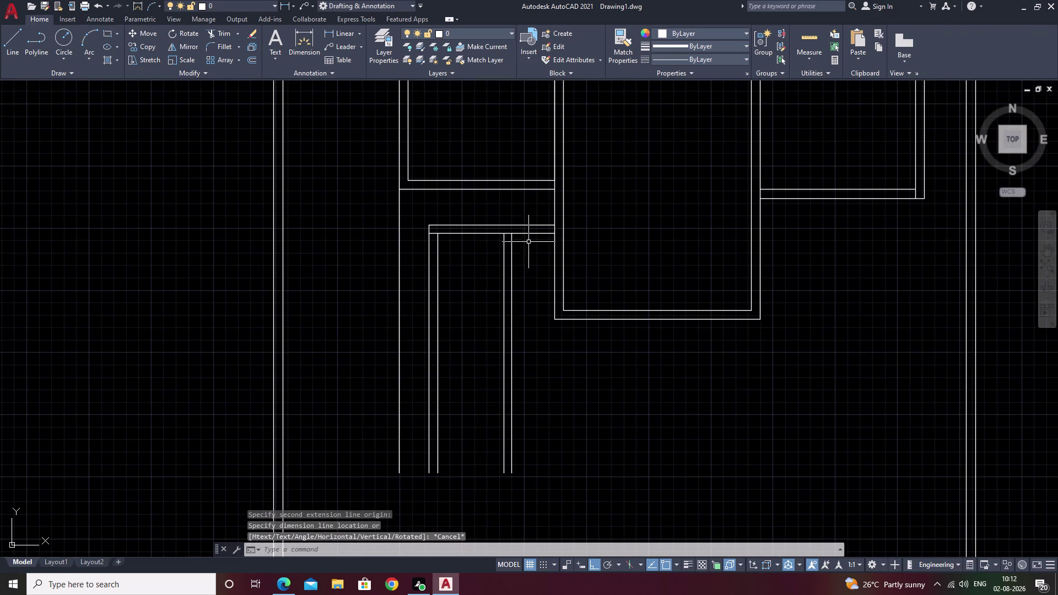
scroll(up, 3)
scroll(down, 3)
scroll(up, 3)
middle_drag(442, 268, 485, 258)
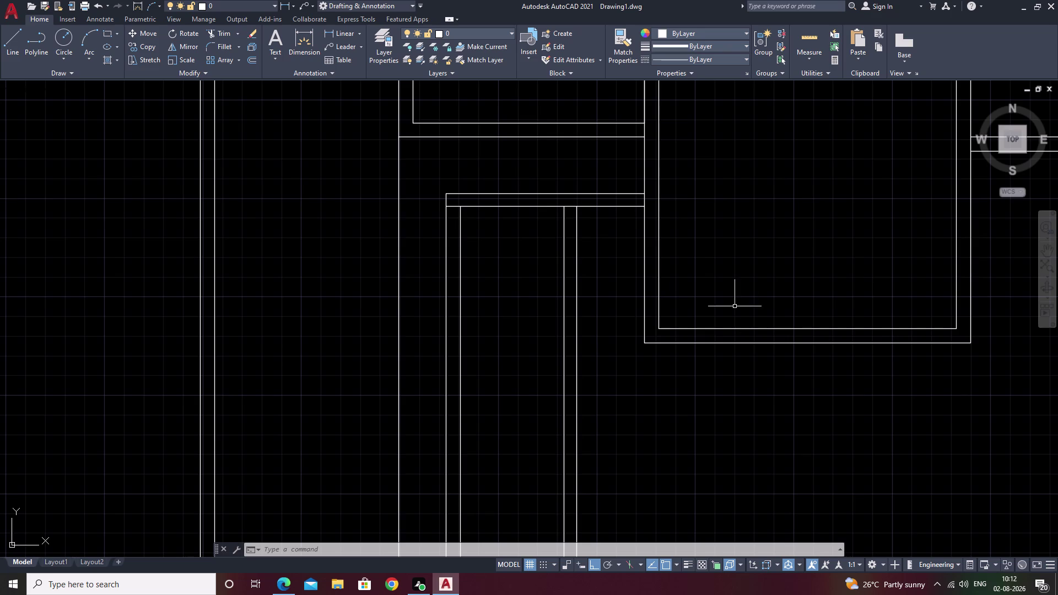
Extend both new wall lines down to the room's bottom inner wall line.
key(Escape)
key(e)
text(x)
key(space)
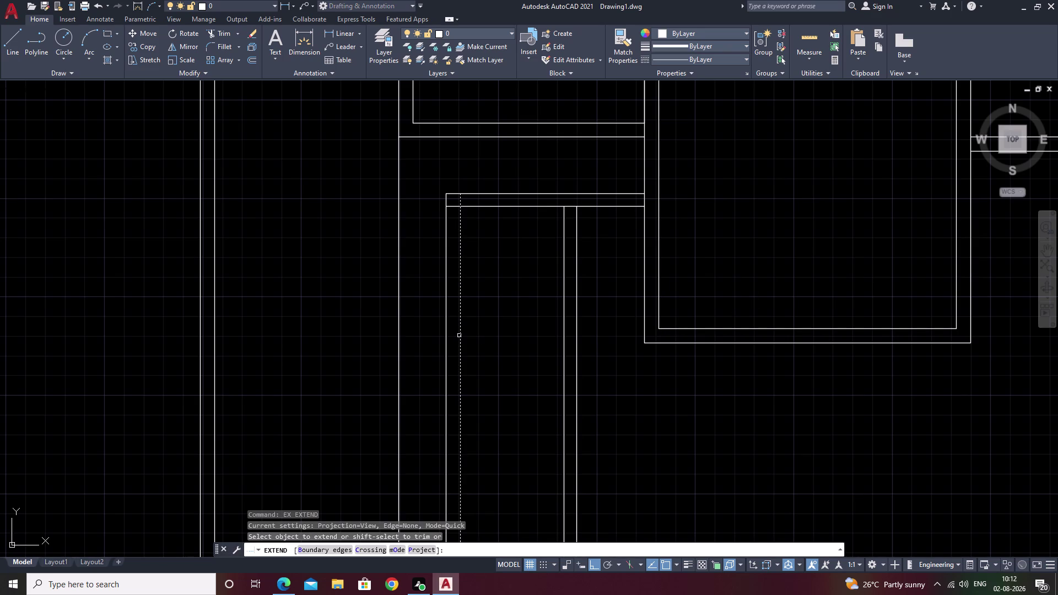
text(b)
key(space)
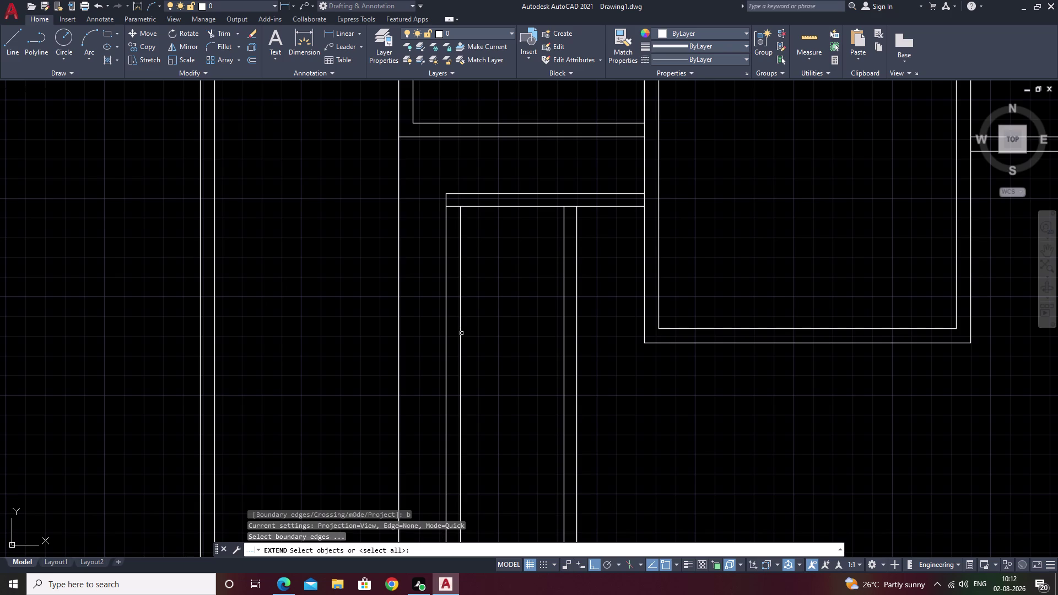
click(460, 334)
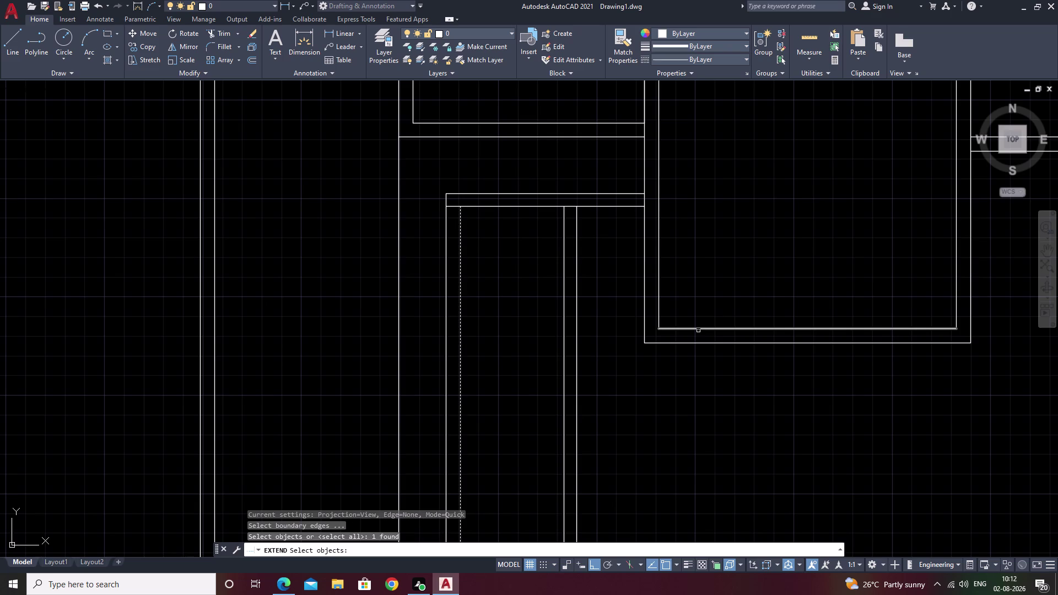
right_click(628, 372)
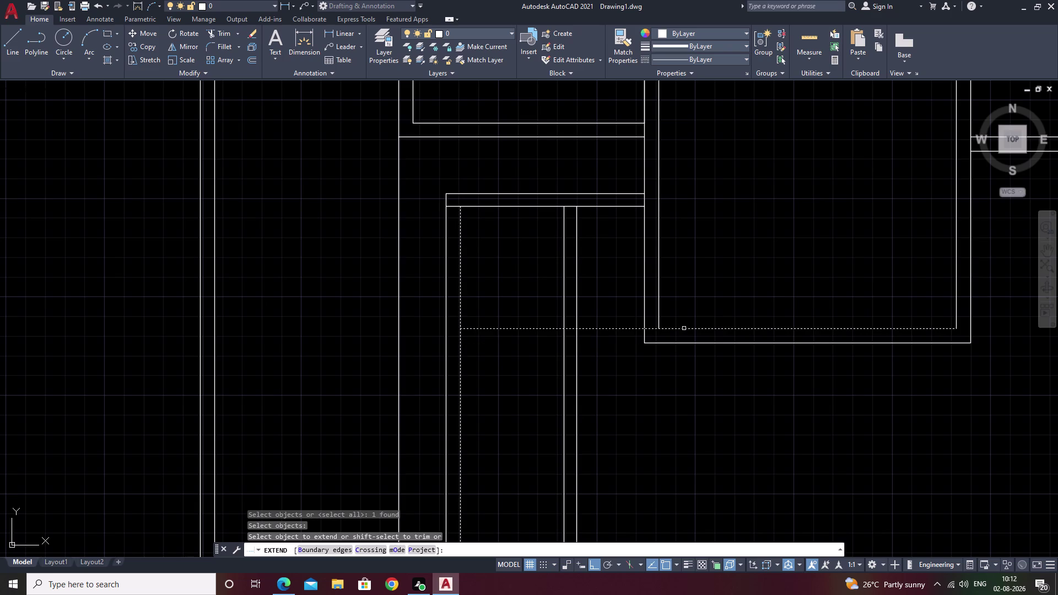
double_click(684, 329)
click(670, 342)
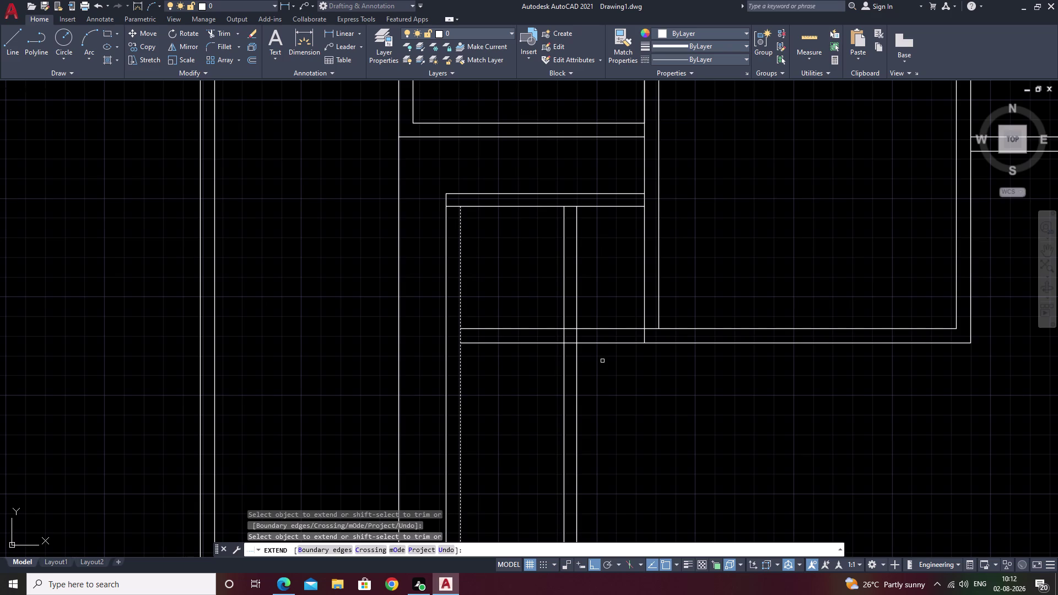
key(Escape)
Fillet the room's left and bottom wall lines into a sharp corner.
text(tr)
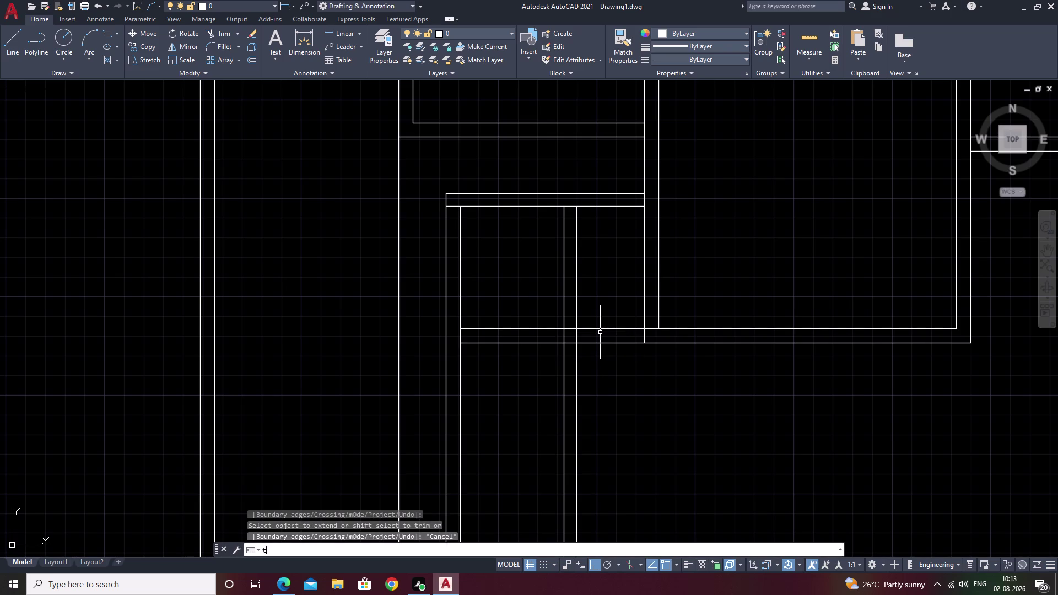
key(space)
key(Escape)
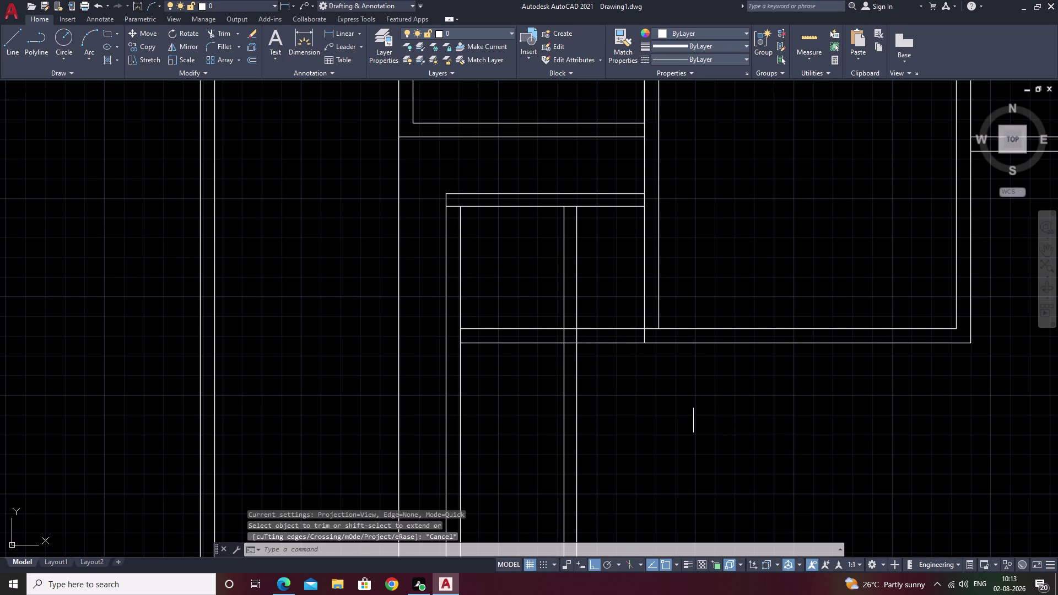
key(space)
key(Escape)
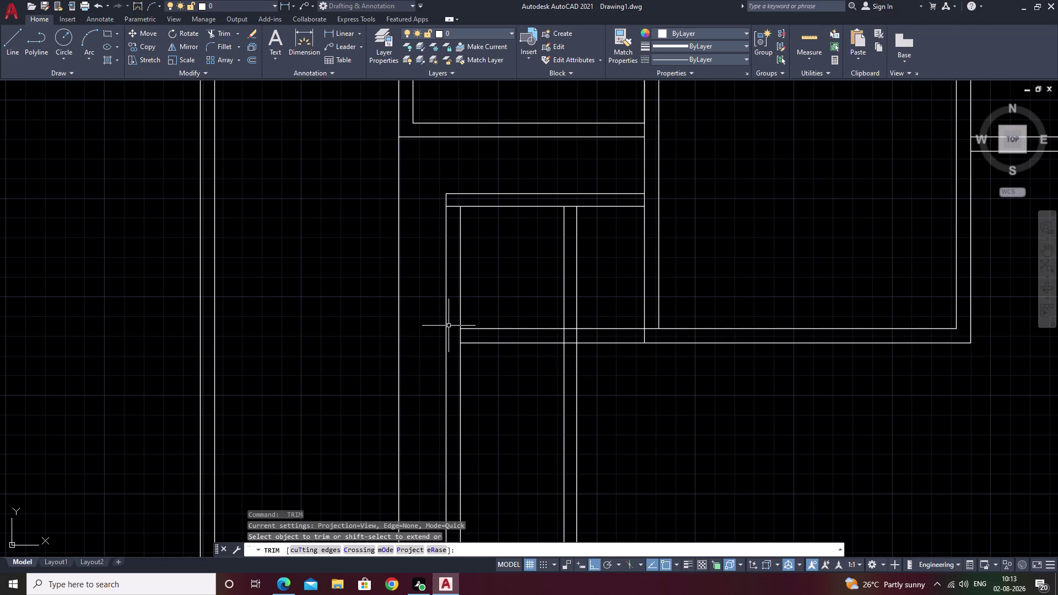
text(f)
key(space)
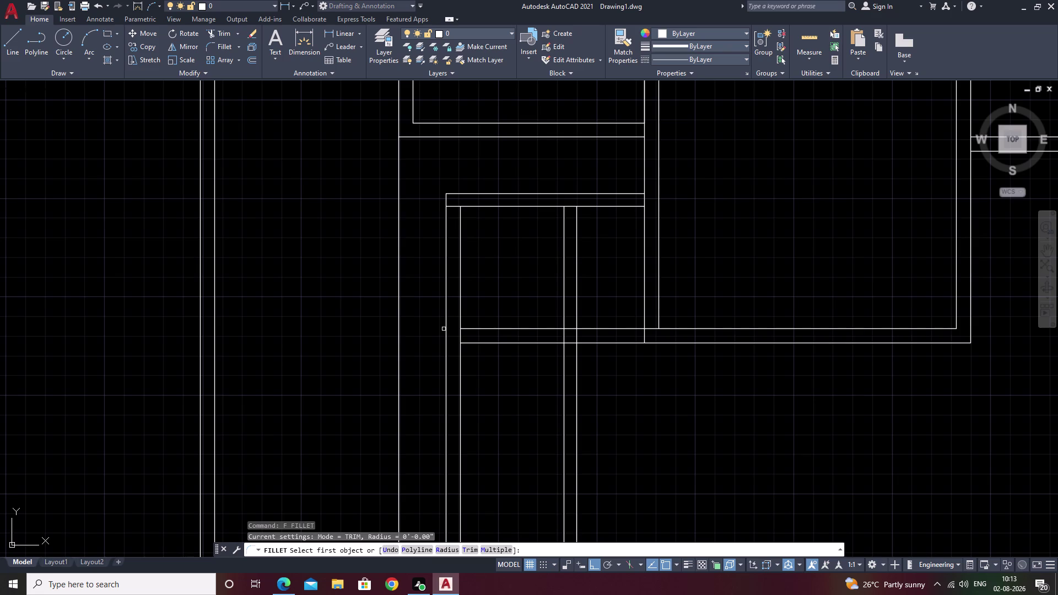
click(445, 328)
click(484, 343)
key(Escape)
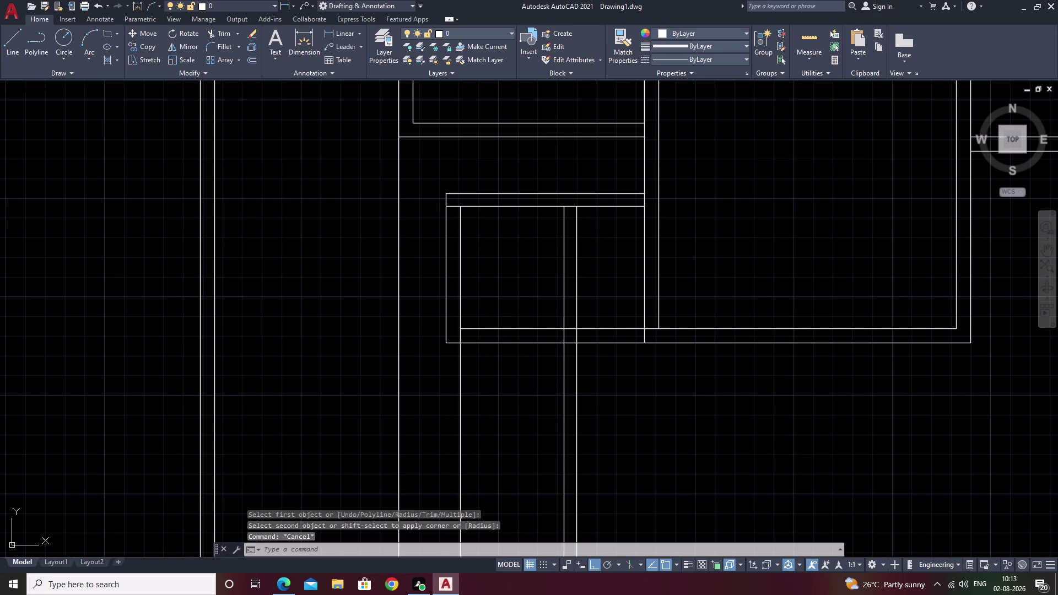
Trim the wall line ends poking below the small room with fences.
text(tr)
key(space)
drag(690, 366, 501, 401)
scroll(down, 3)
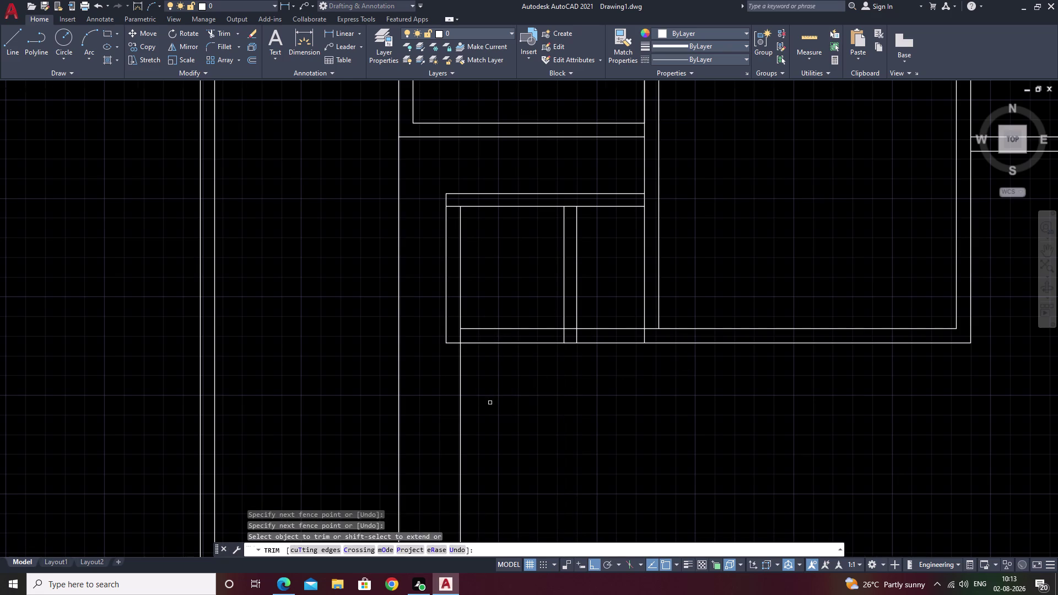
click(505, 397)
drag(482, 401, 467, 403)
drag(503, 393, 452, 403)
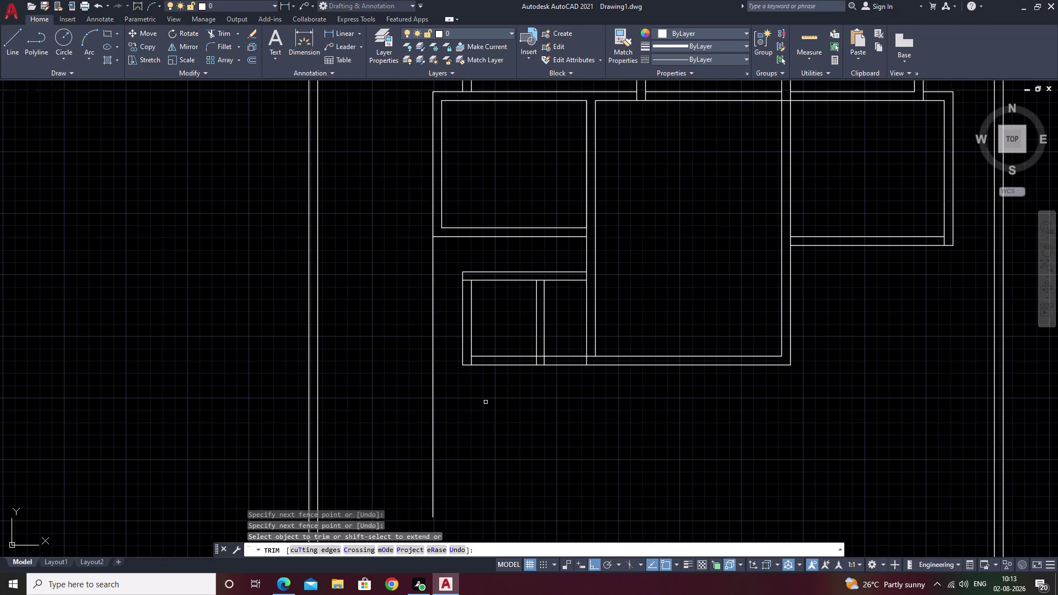
scroll(down, 3)
scroll(up, 3)
scroll(up, 3)
middle_drag(548, 386, 511, 435)
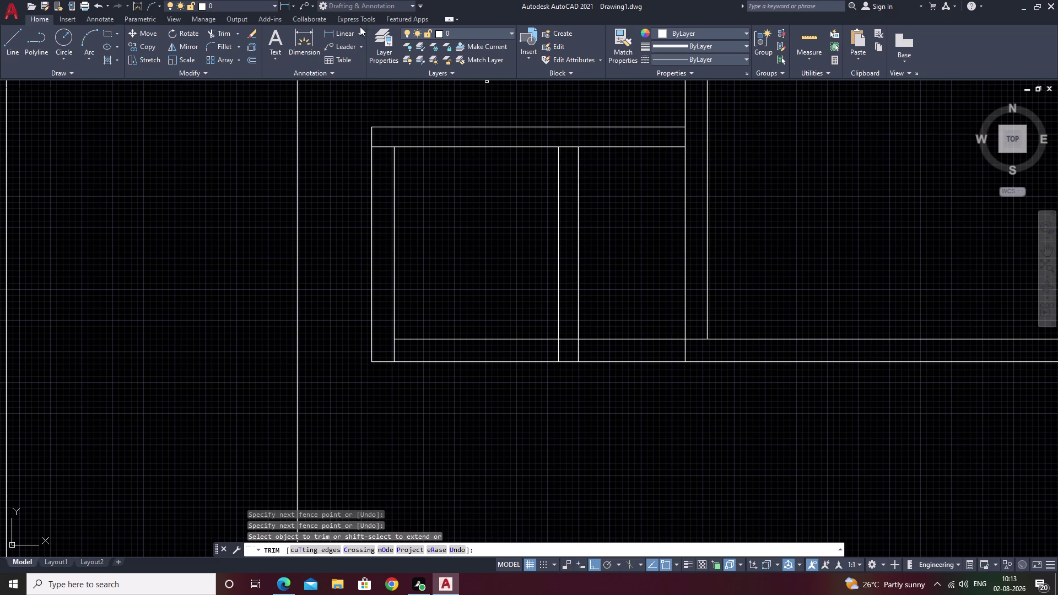
click(341, 30)
key(Escape)
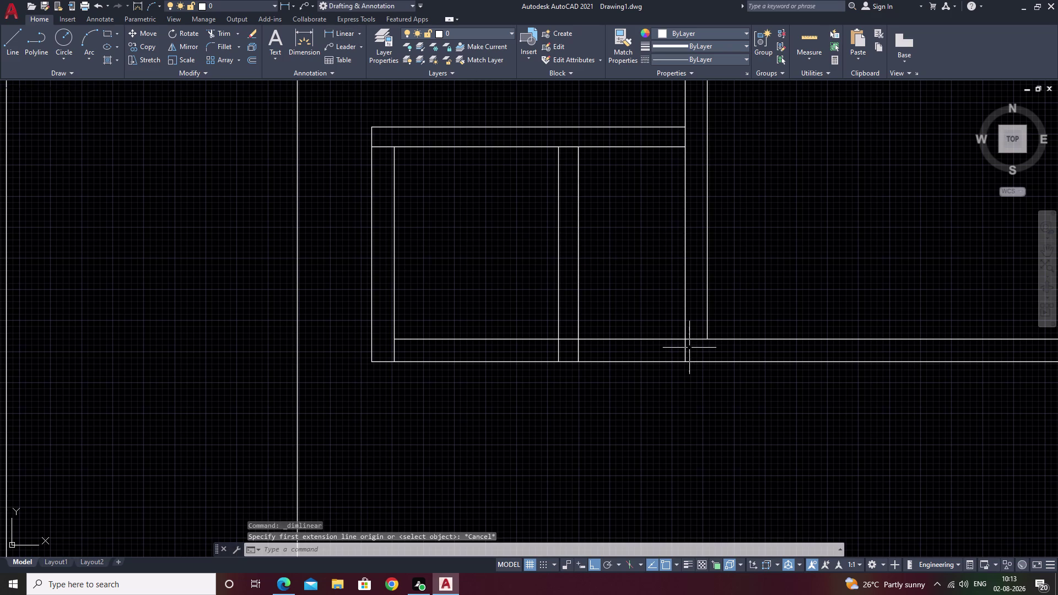
key(Escape)
click(337, 37)
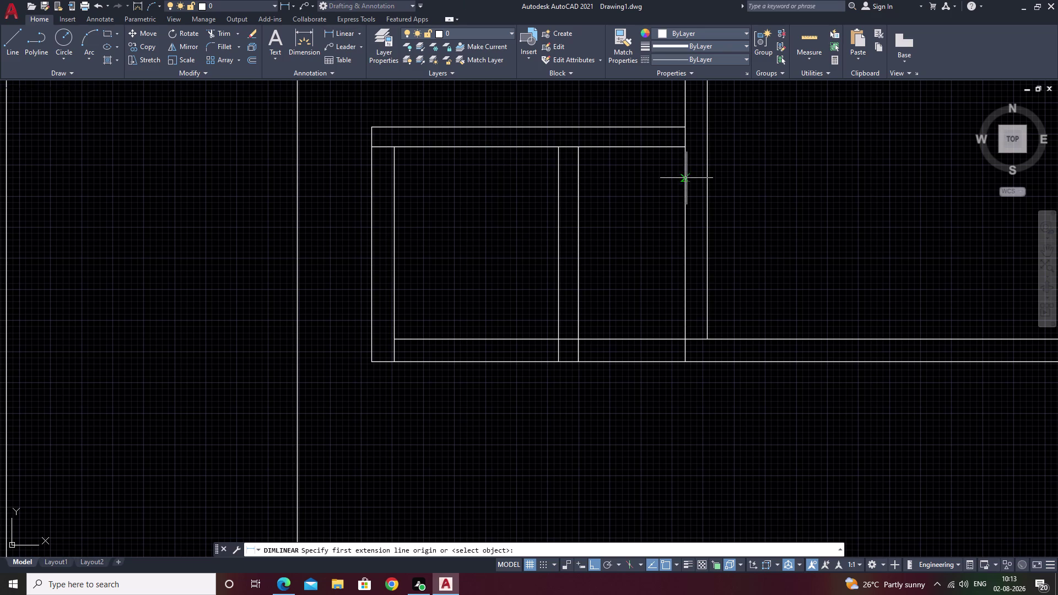
click(687, 337)
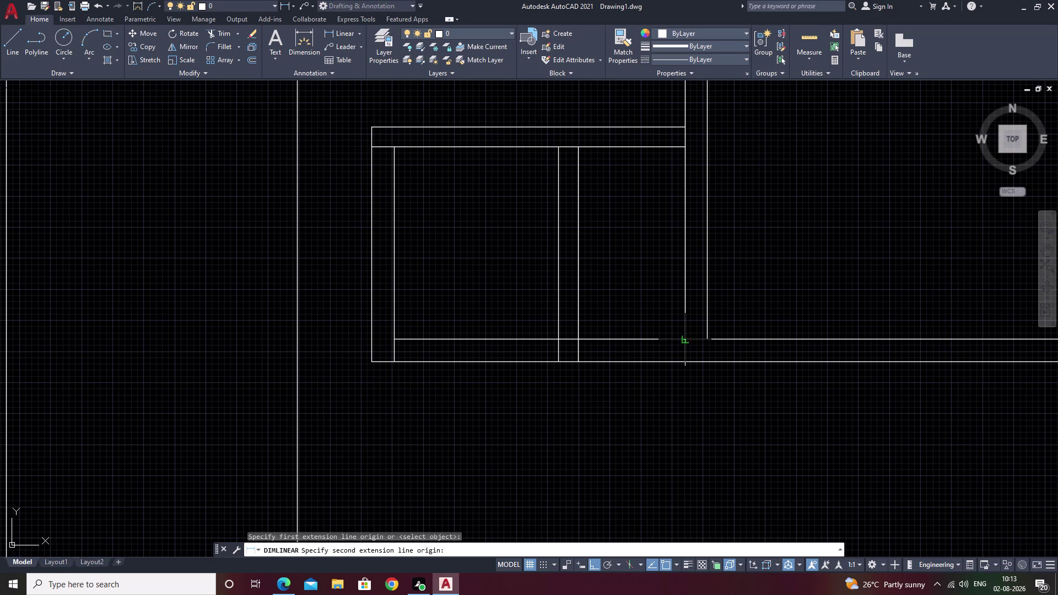
double_click(688, 151)
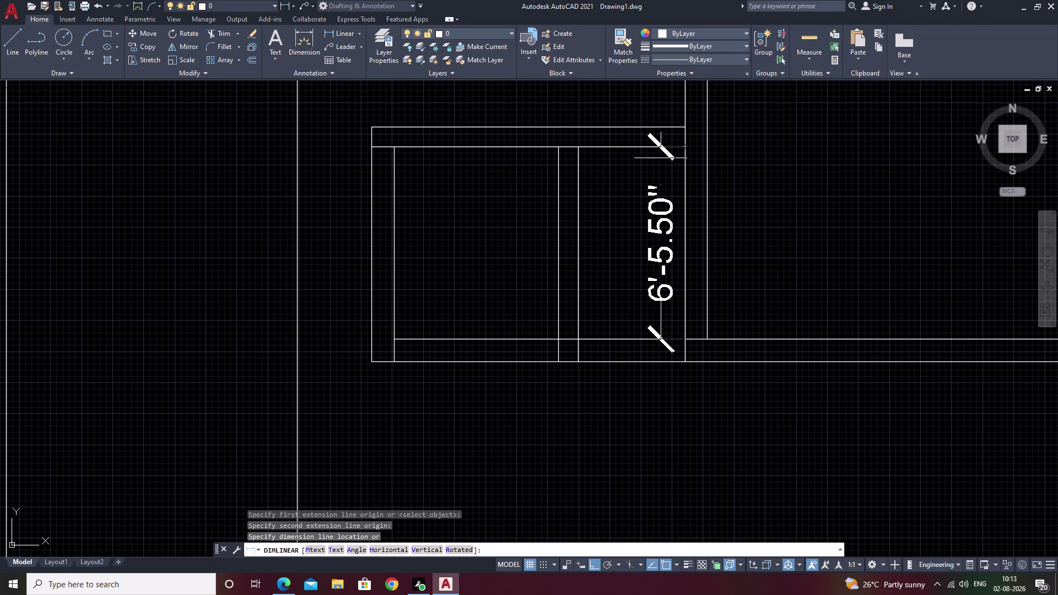
key(Escape)
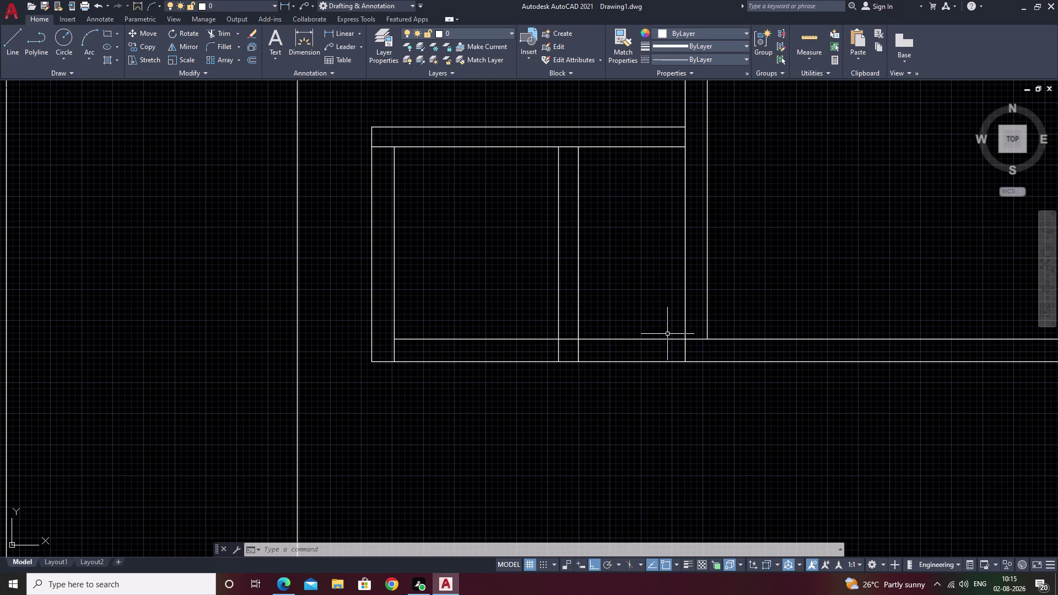
Draw a short wall line from the left wall to the stair room's left edge.
scroll(down, 3)
middle_drag(603, 343, 608, 282)
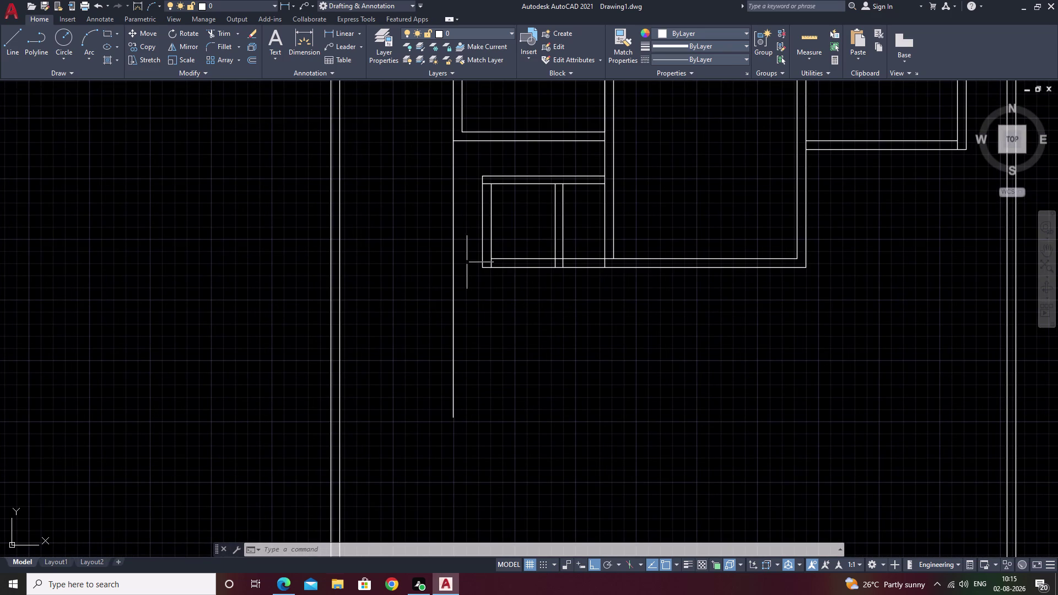
key(Escape)
text(l)
key(space)
scroll(up, 3)
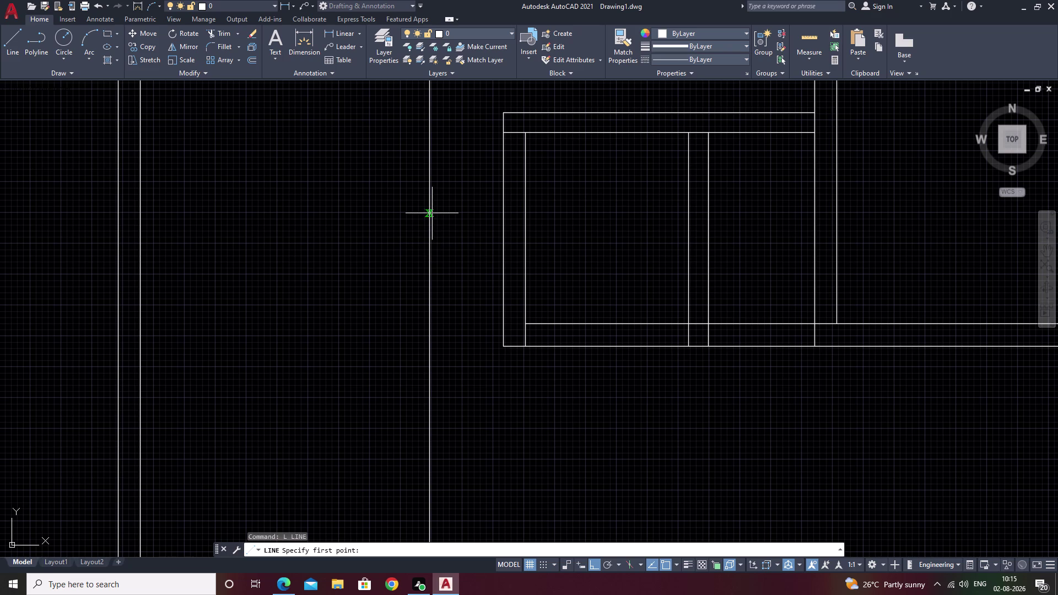
click(429, 243)
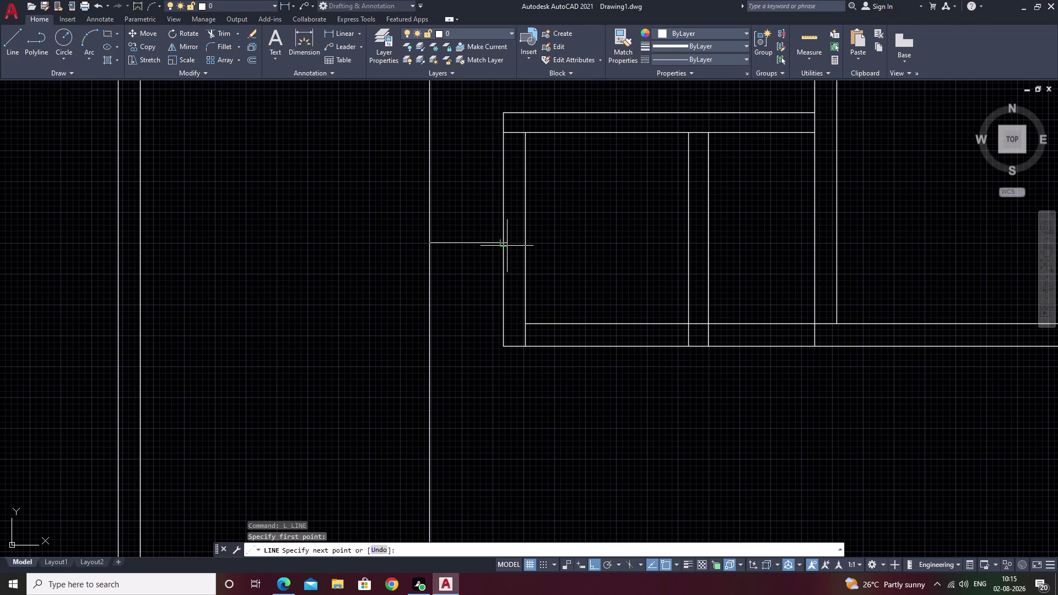
click(504, 242)
key(Escape)
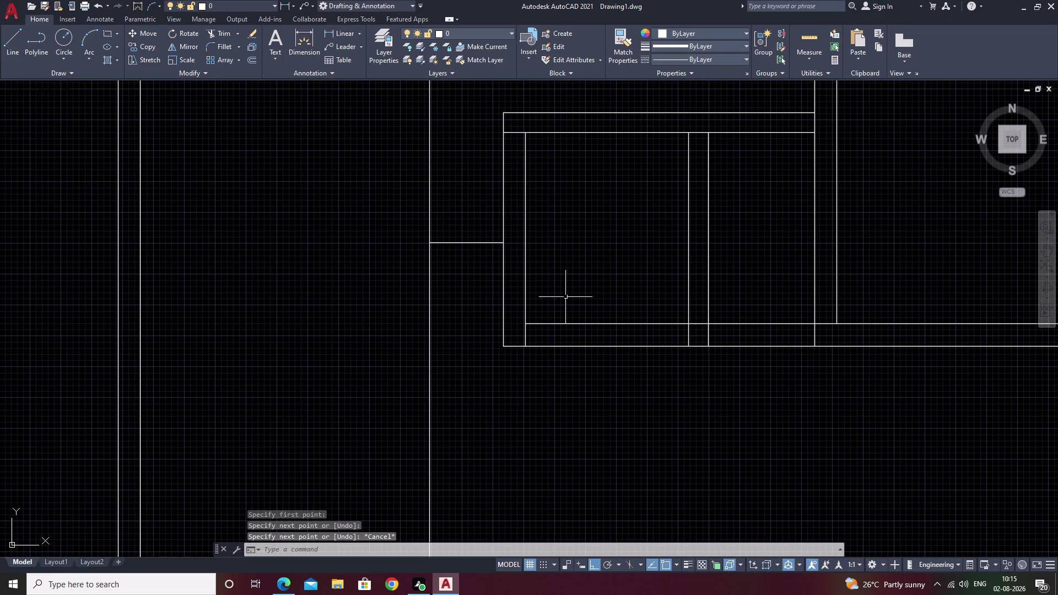
Trim overlapping segments near the stair room.
text(tr)
key(space)
drag(463, 274, 381, 318)
scroll(down, 3)
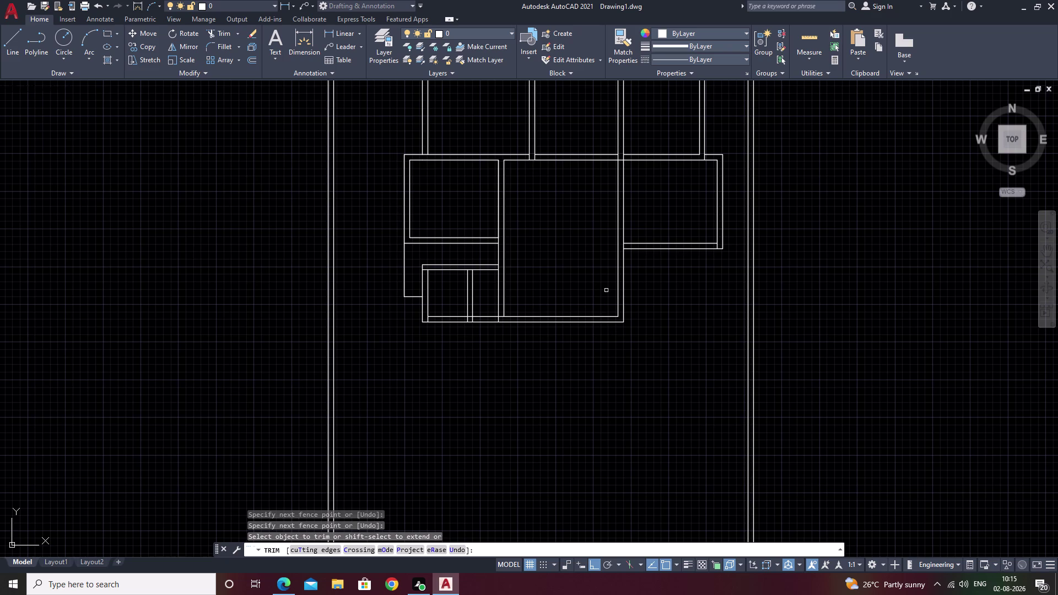
middle_drag(438, 290, 440, 241)
key(Escape)
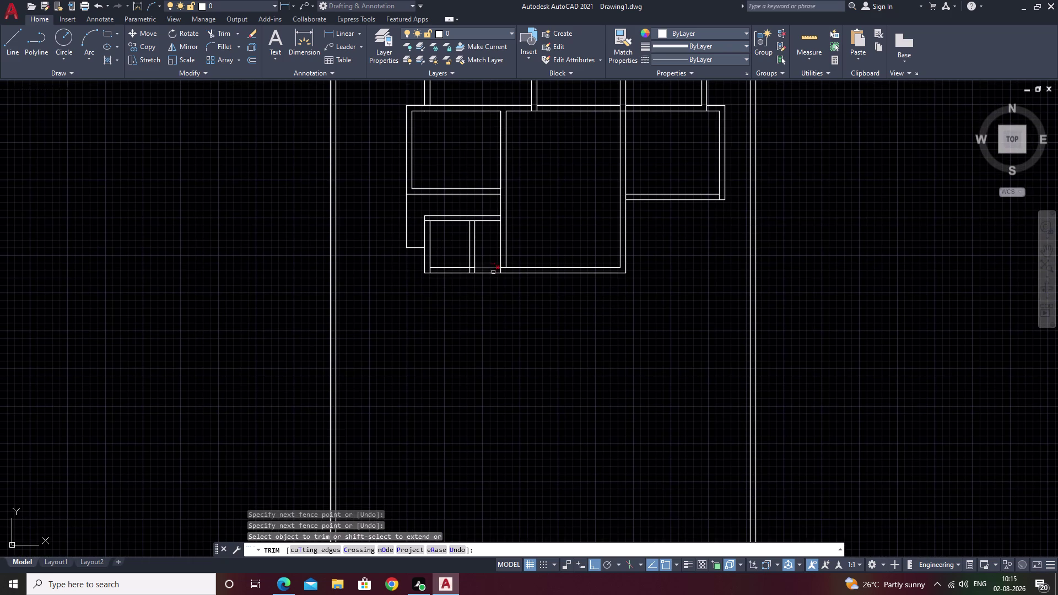
text(l)
key(space)
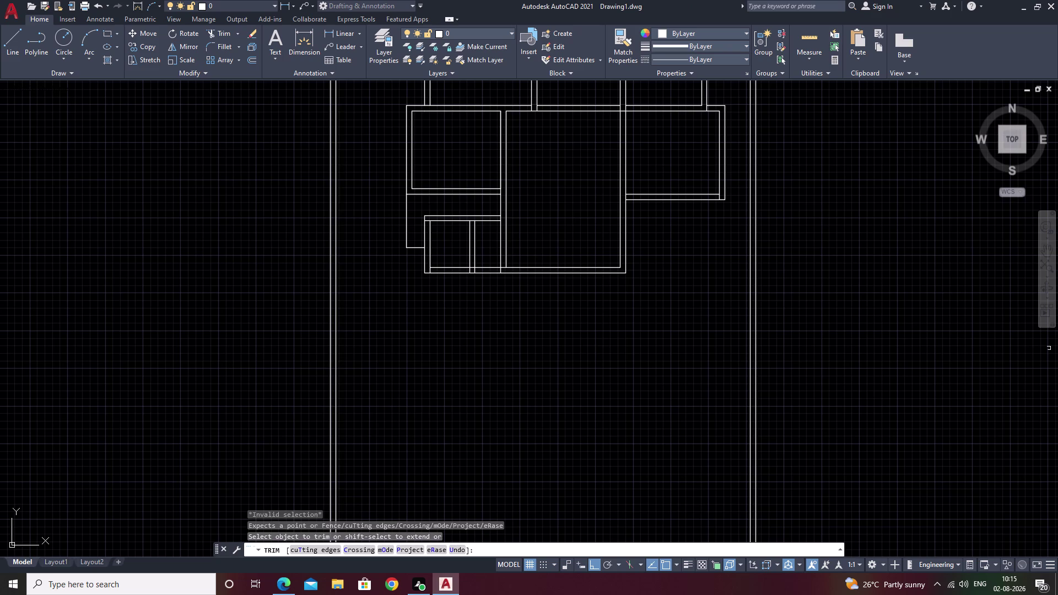
key(Escape)
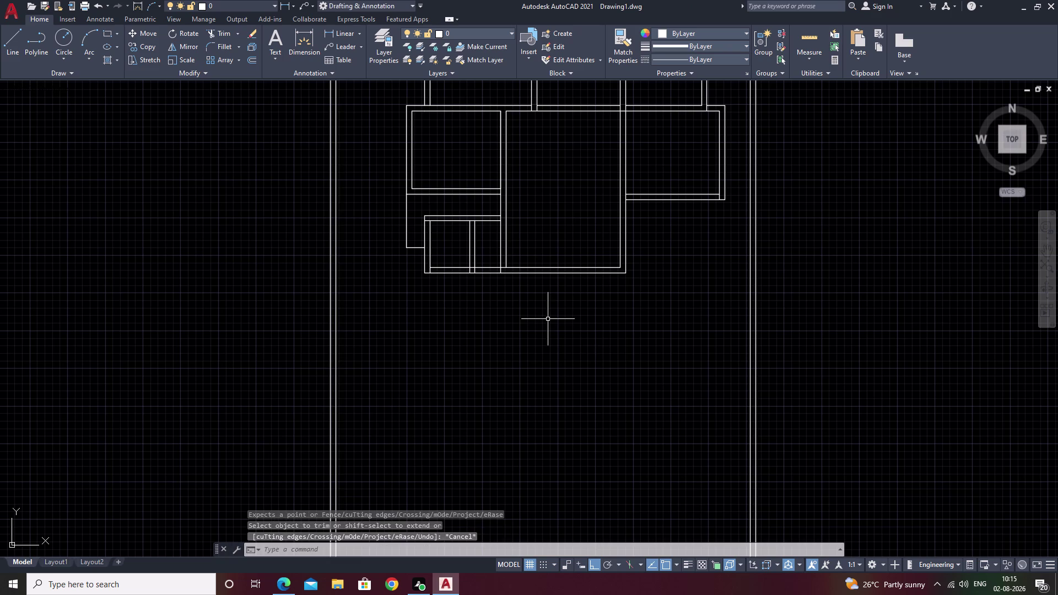
text(ex)
key(space)
key(Escape)
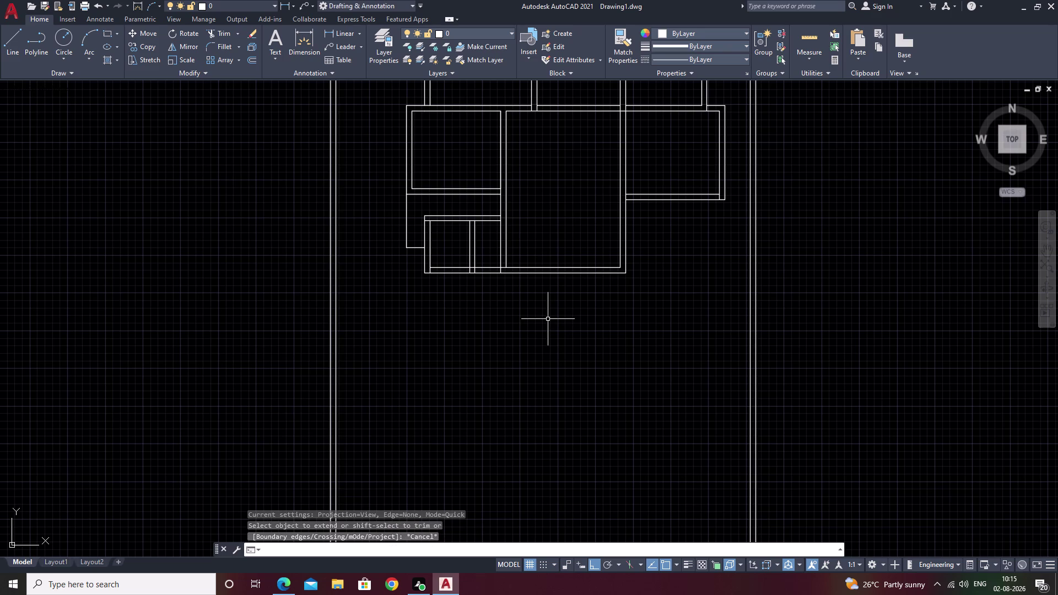
Draw a long vertical line south from the room's lower-left corner.
text(l)
key(space)
scroll(up, 3)
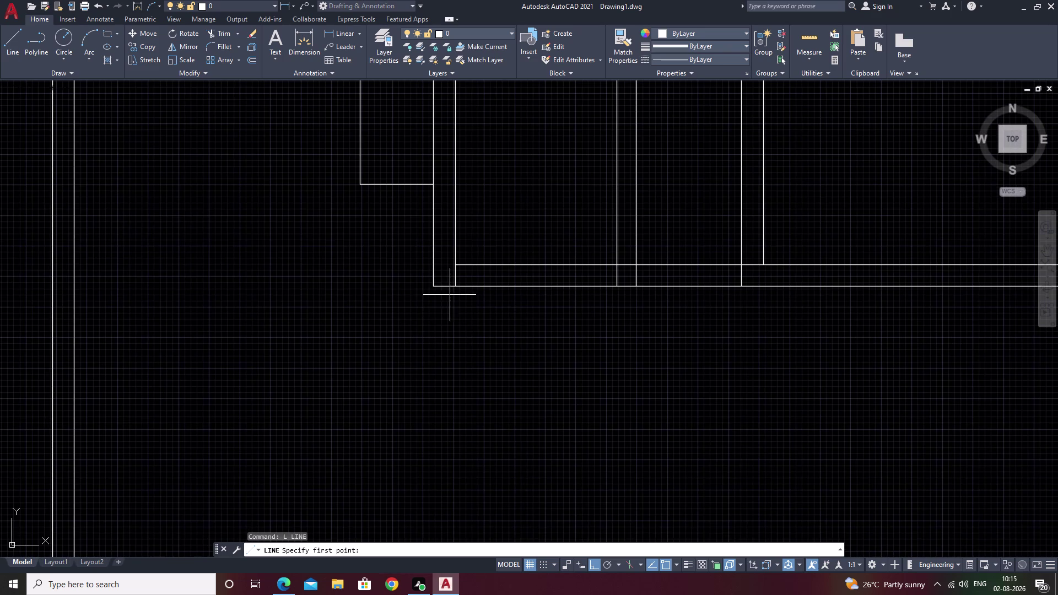
click(435, 287)
scroll(down, 3)
middle_drag(440, 400, 480, 227)
scroll(down, 3)
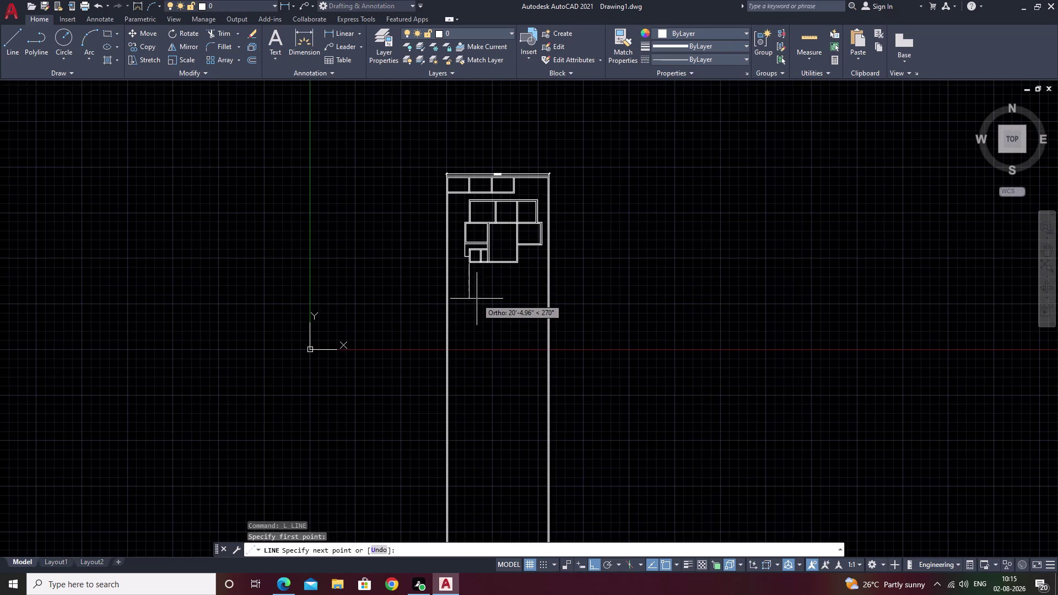
scroll(up, 3)
click(470, 299)
Offset the new vertical line 9 inches to the right to double it.
key(Escape)
text(o)
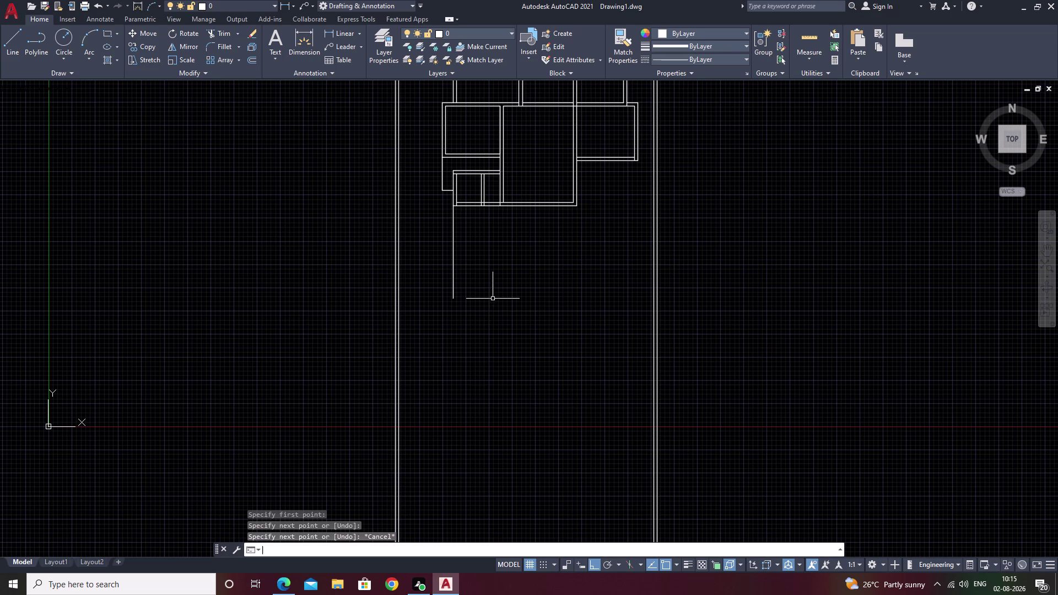
key(space)
text(9)
key(space)
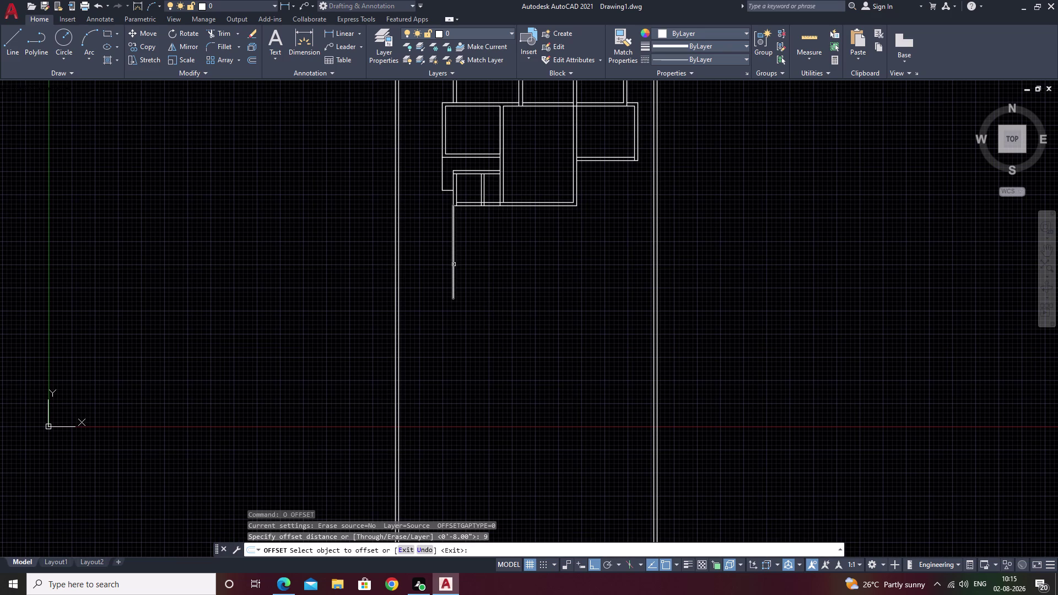
click(453, 264)
click(478, 263)
scroll(down, 3)
scroll(up, 3)
middle_drag(481, 197, 520, 470)
middle_drag(503, 370, 527, 430)
key(Escape)
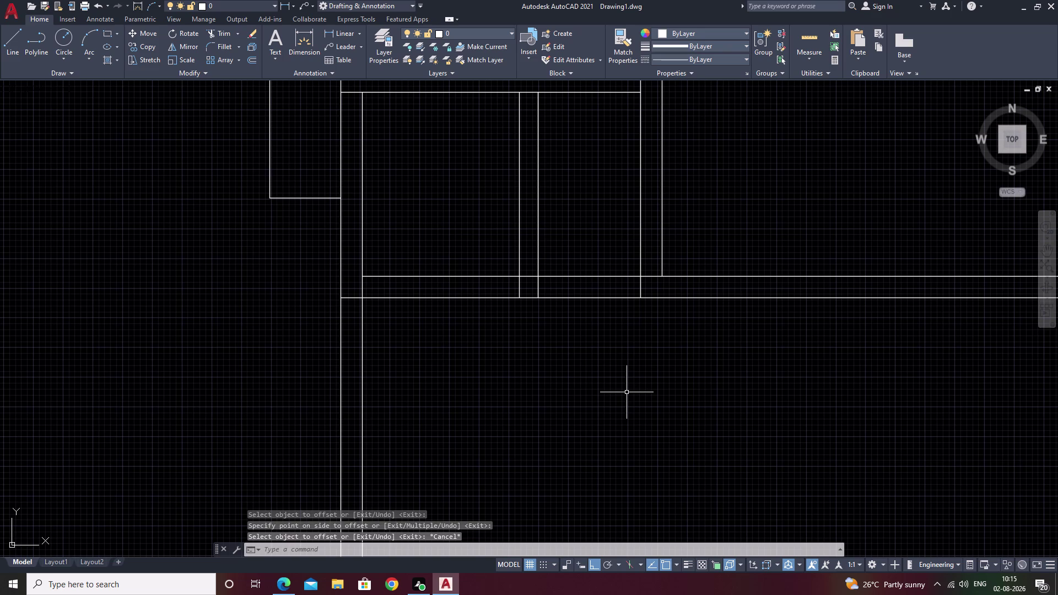
Offset the inner wall line 14' to the right for the new right wall.
text(14')
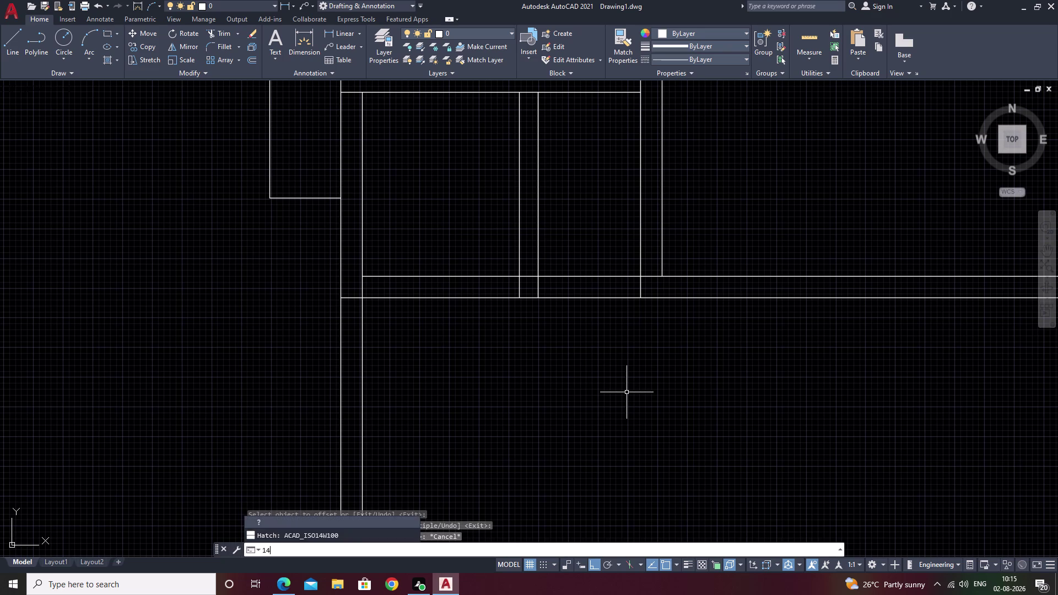
key(BackSpace)
key(BackSpace)
key(BackSpace)
key(Escape)
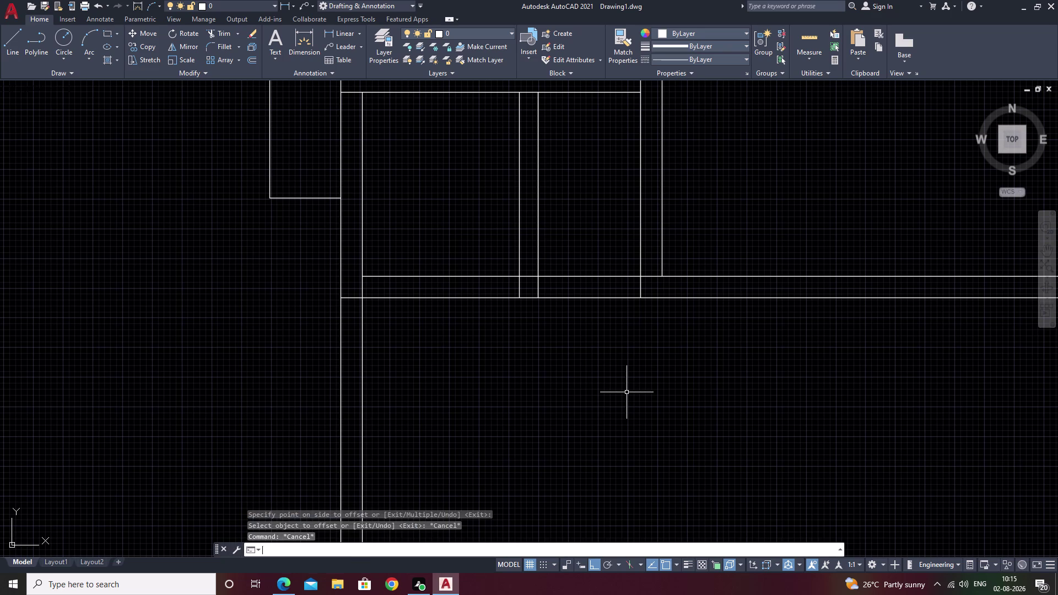
text(o)
key(space)
text(14)
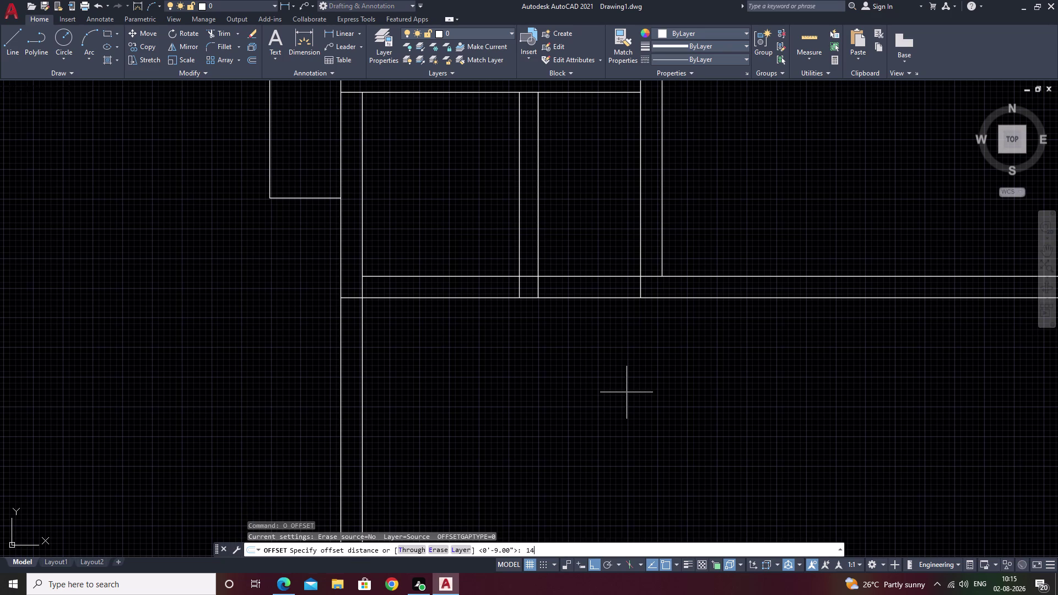
text(')
key(space)
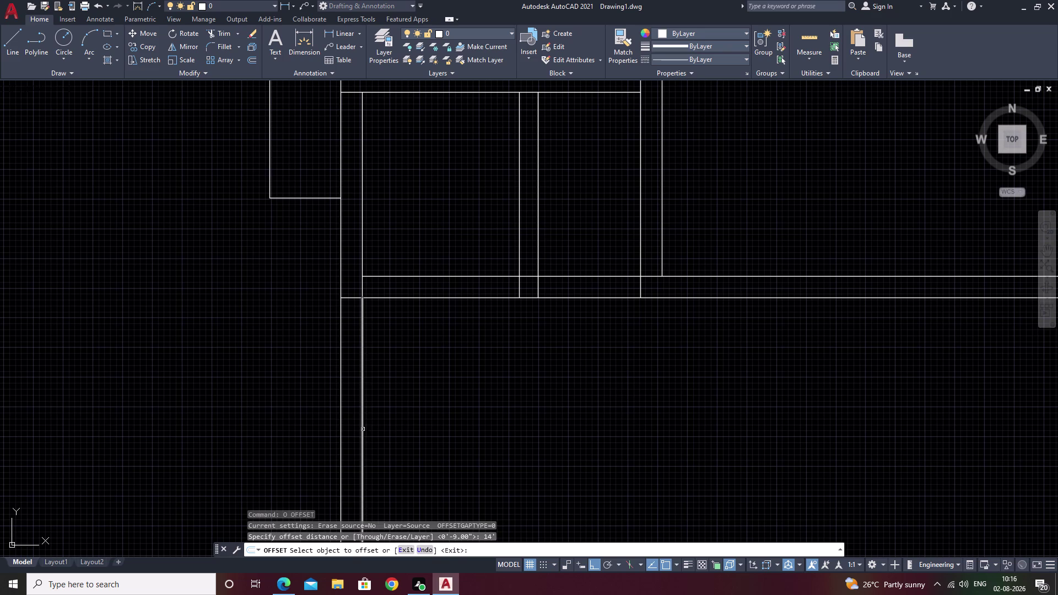
click(362, 430)
scroll(down, 3)
middle_drag(585, 431, 524, 416)
click(533, 415)
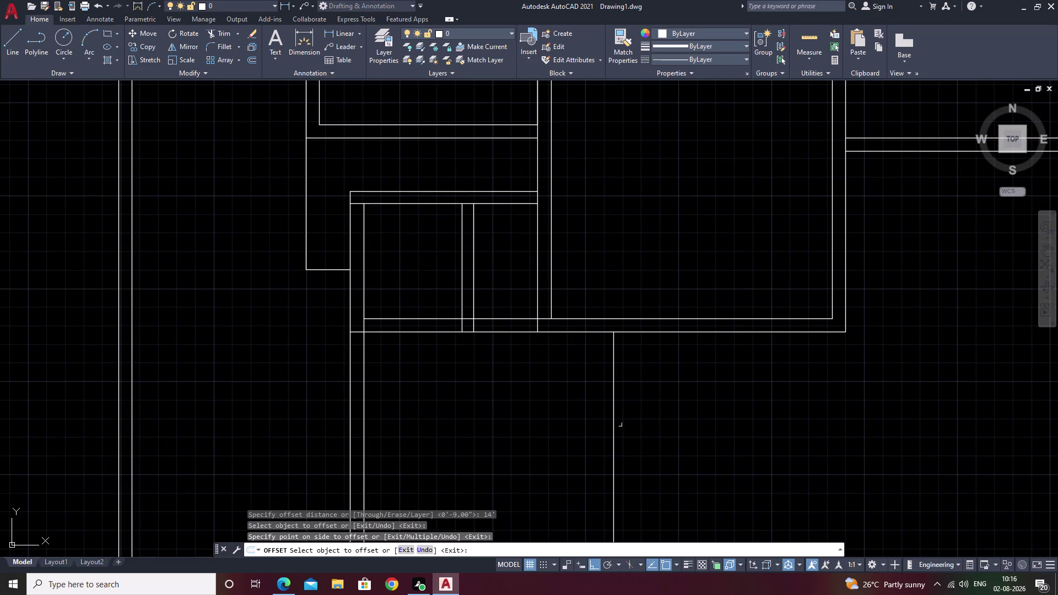
key(space)
Offset the new right wall line 9 inches to its right.
key(space)
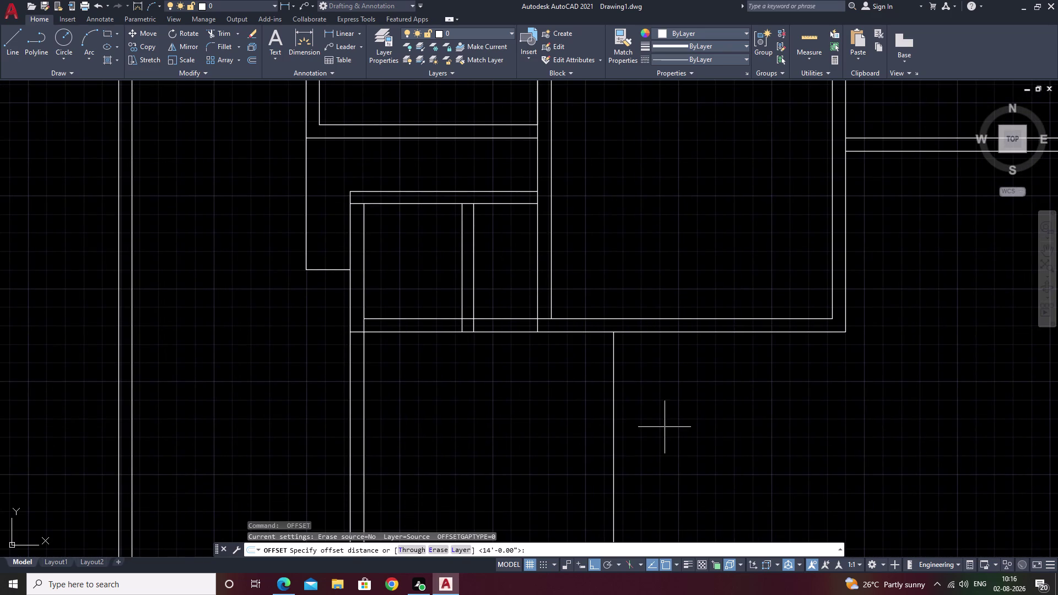
key(9)
key(space)
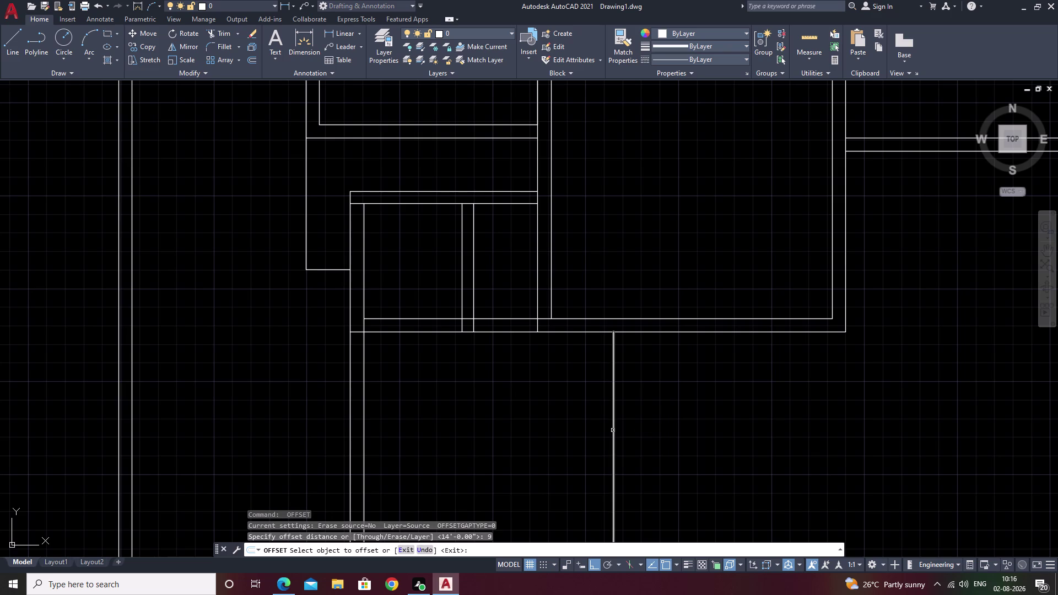
click(614, 431)
click(646, 424)
scroll(down, 3)
middle_drag(647, 424, 616, 371)
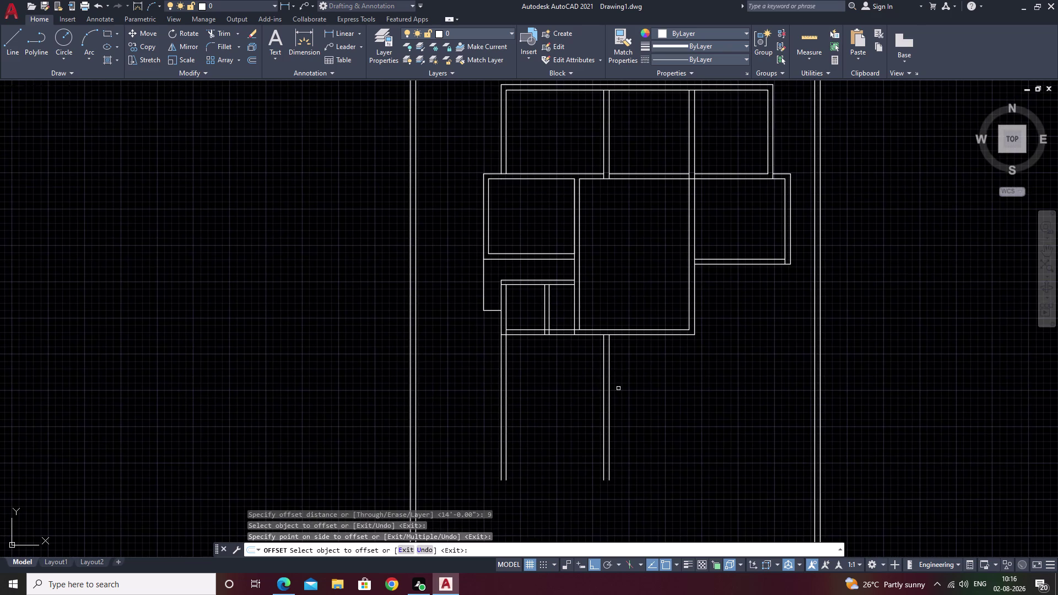
key(Escape)
Offset the plan's bottom wall line 12' down for a cross wall.
text(o)
key(space)
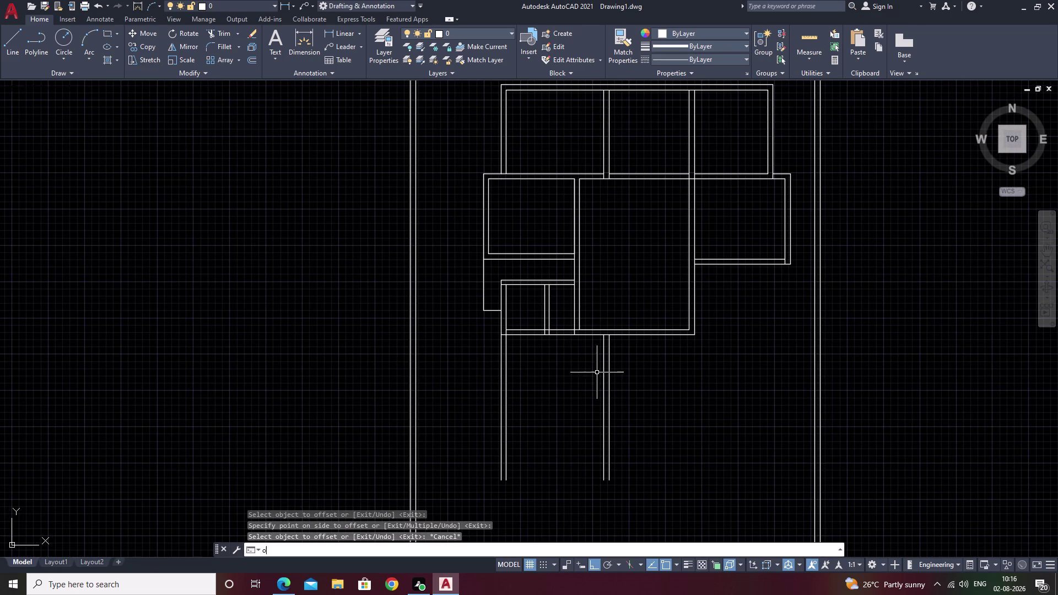
scroll(up, 3)
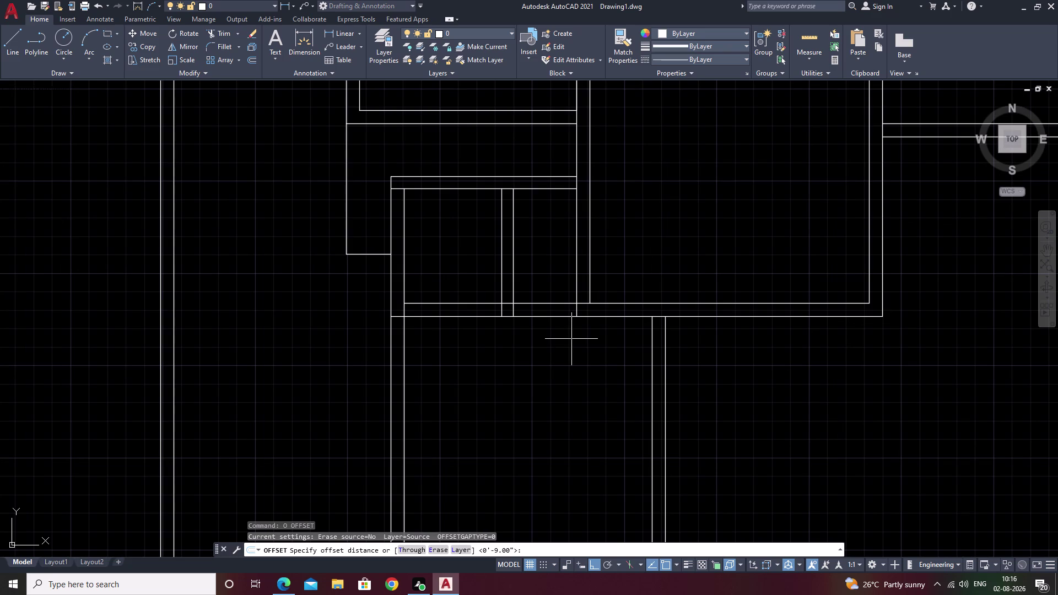
text(12)
text(')
key(space)
double_click(556, 315)
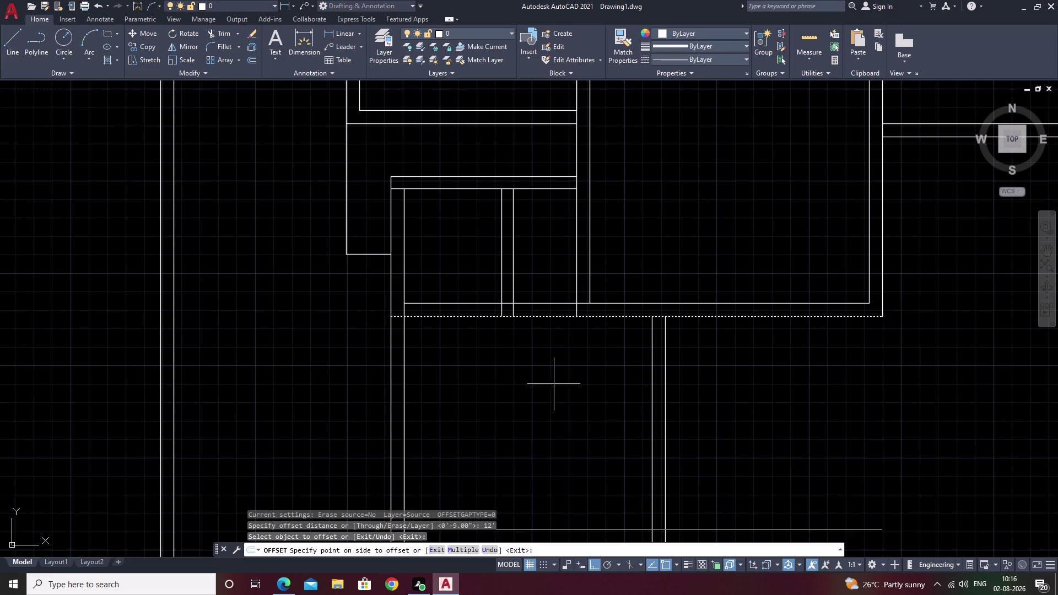
scroll(down, 3)
middle_drag(554, 420, 562, 381)
click(563, 386)
key(Escape)
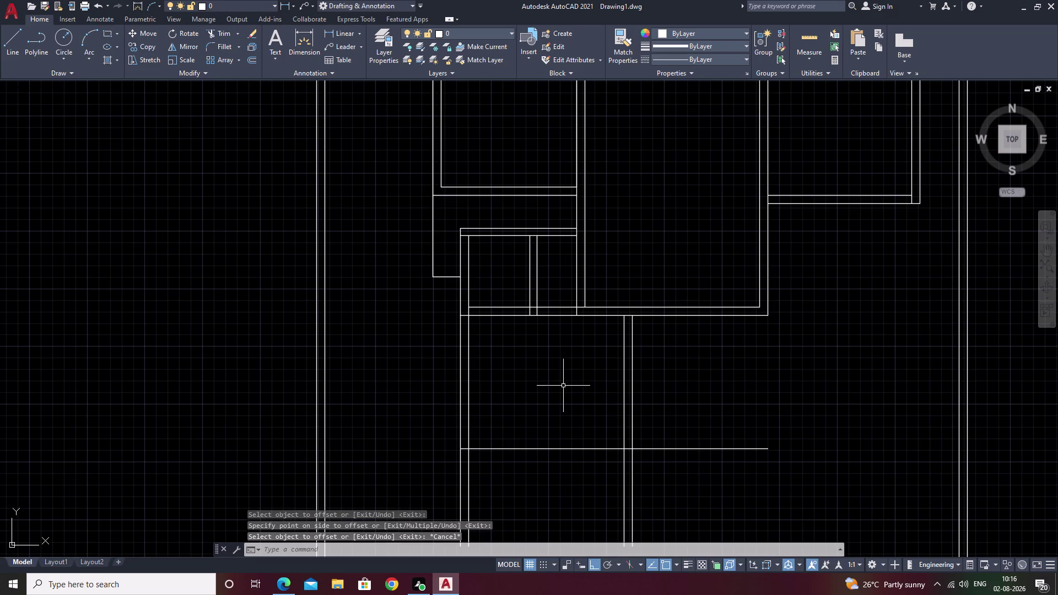
Offset the cross wall line 9 inches to thicken it.
text(o)
key(space)
text(9)
key(space)
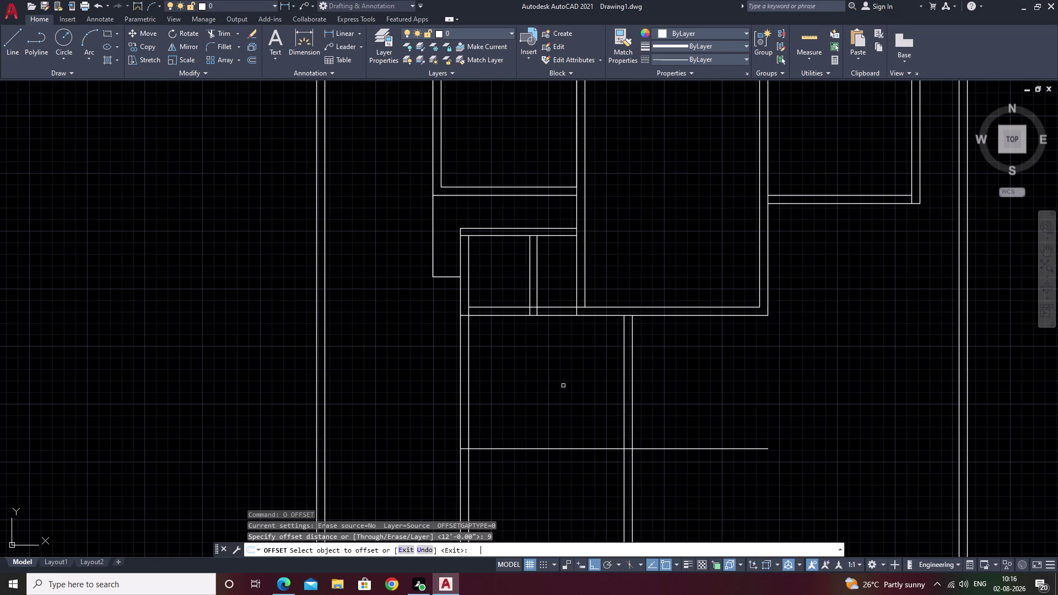
click(541, 450)
click(542, 473)
scroll(down, 3)
key(Escape)
scroll(up, 3)
middle_drag(567, 486, 597, 465)
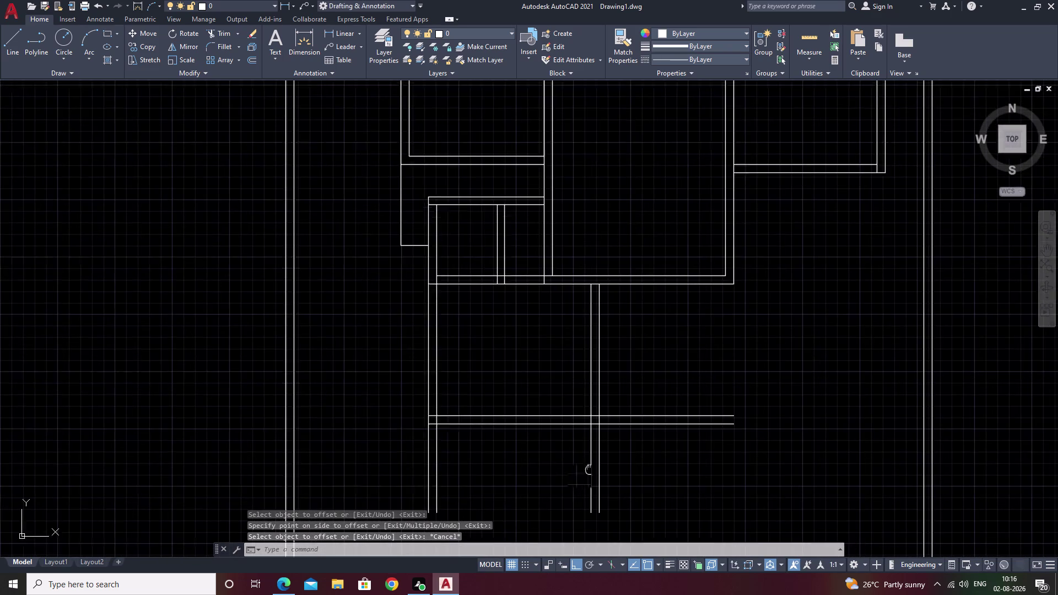
Trim the wall lines that overhang the new cross wall in the central room.
middle_drag(596, 465, 601, 462)
text(tr)
key(space)
drag(707, 455, 448, 467)
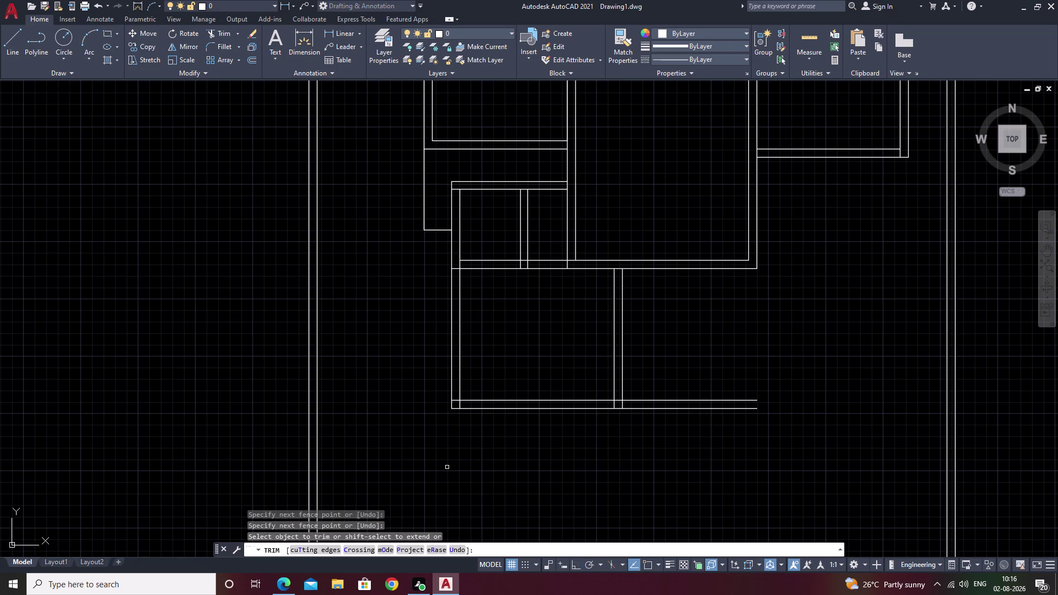
scroll(down, 3)
middle_drag(569, 476, 505, 465)
scroll(up, 3)
middle_drag(532, 377, 586, 385)
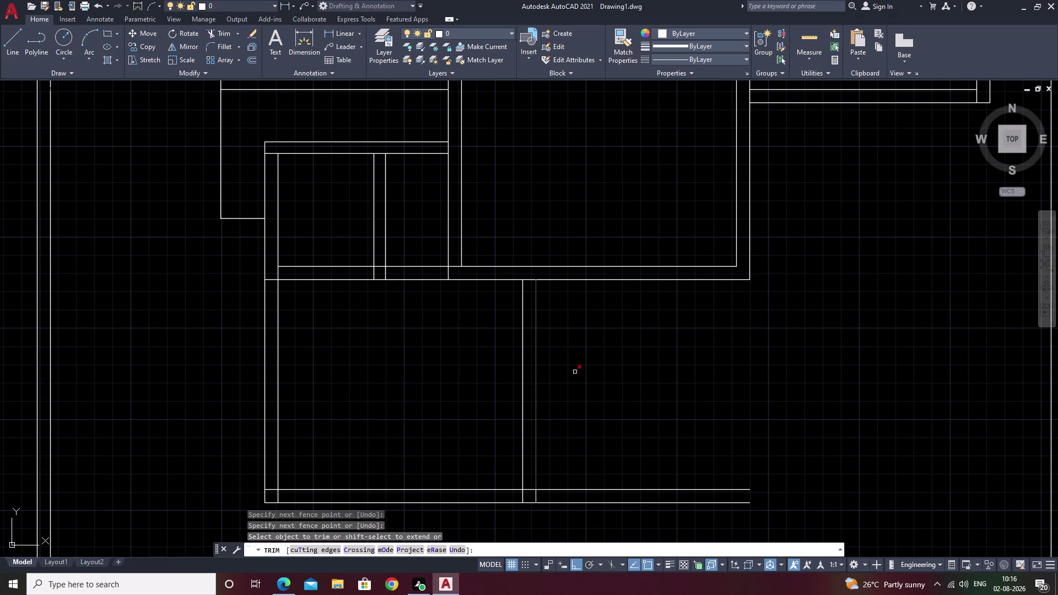
key(Escape)
key(Escape)
double_click(328, 30)
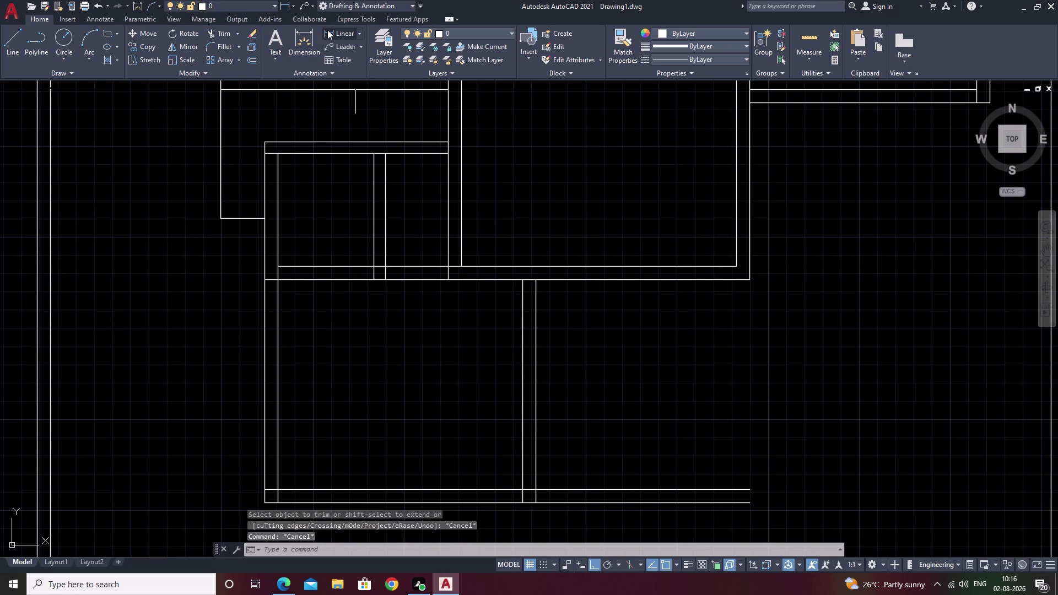
click(386, 263)
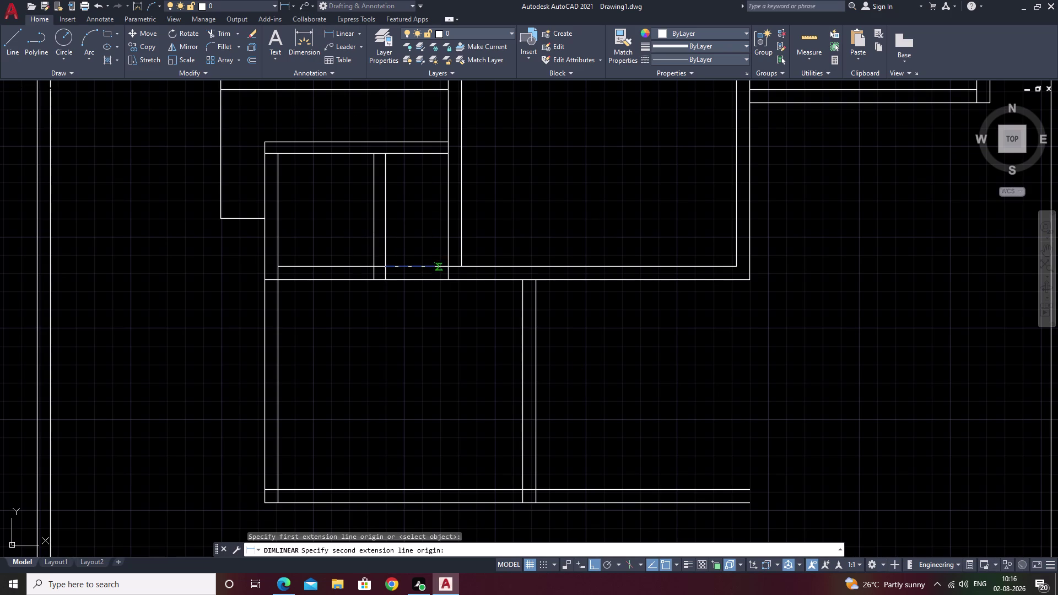
click(447, 264)
key(Escape)
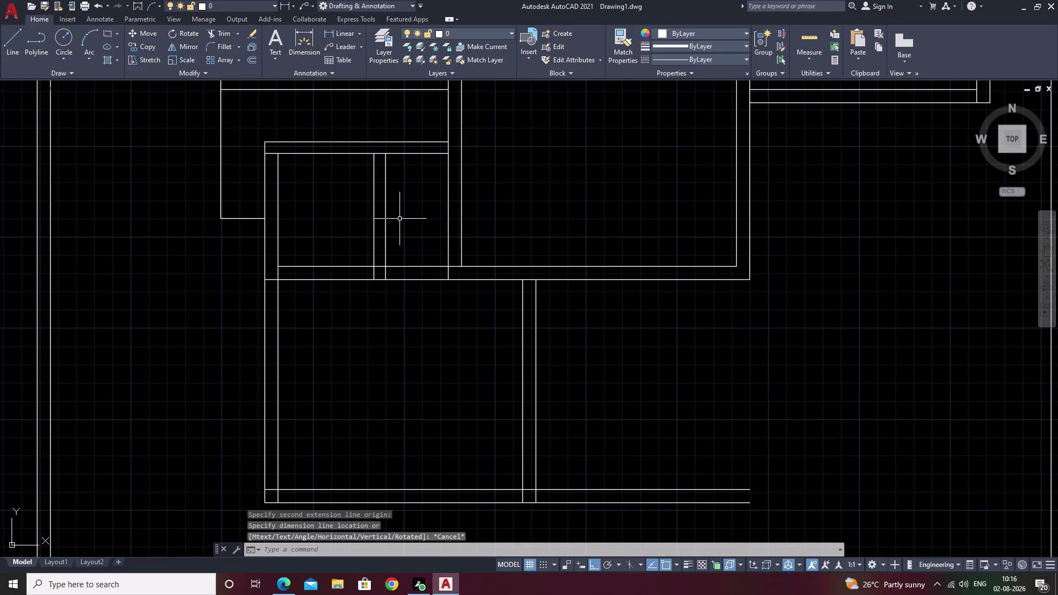
scroll(down, 3)
middle_drag(409, 238, 486, 254)
middle_drag(648, 344, 539, 345)
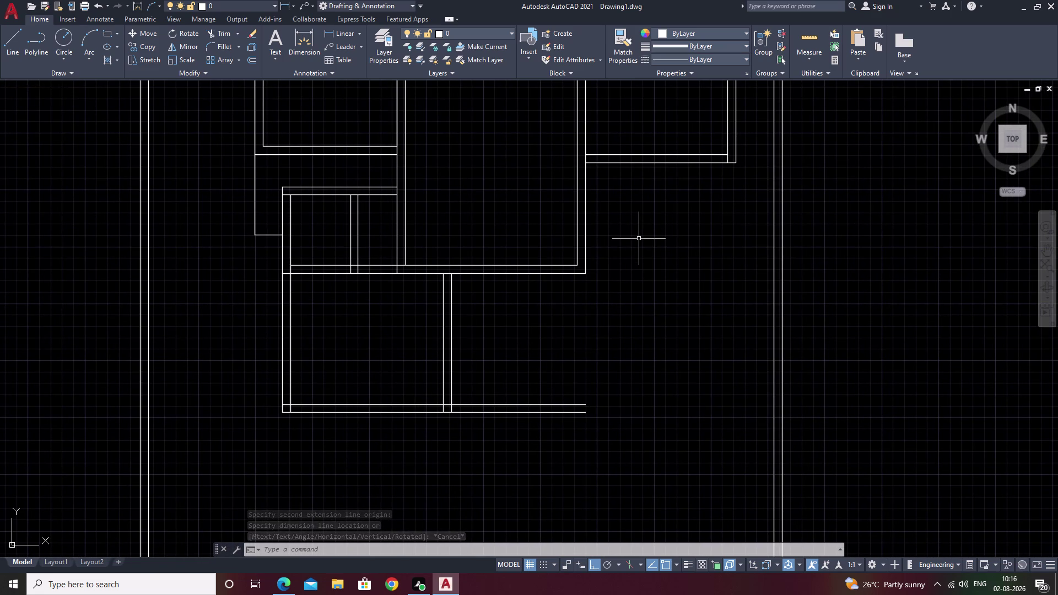
scroll(up, 3)
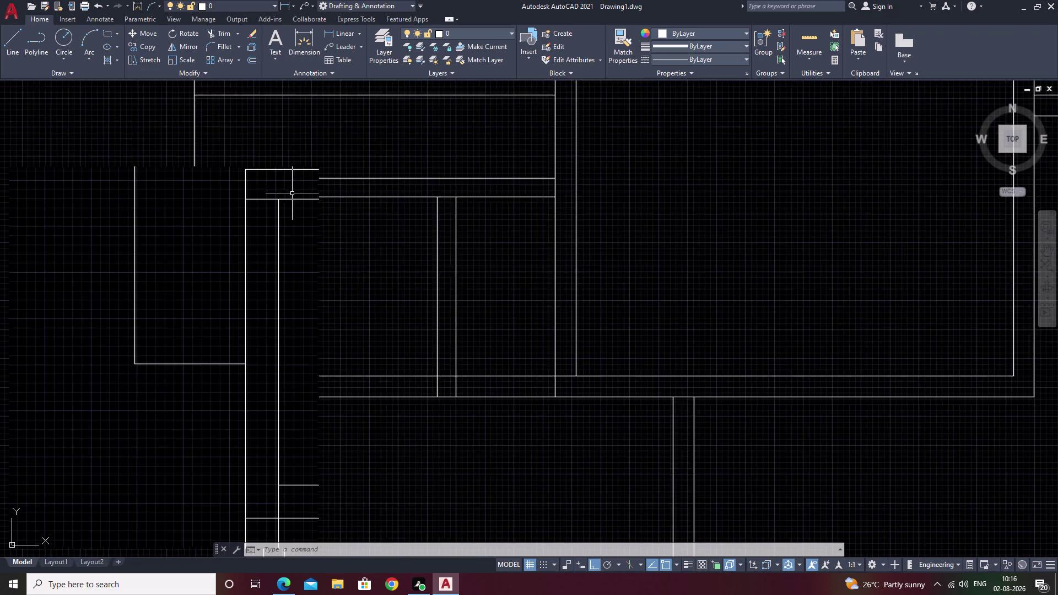
scroll(down, 3)
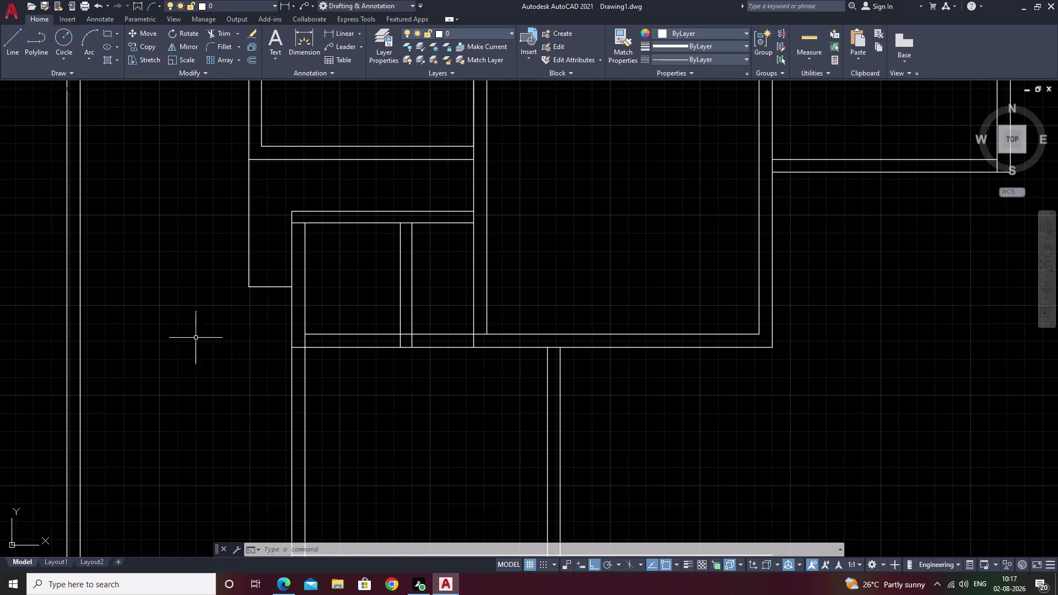
scroll(down, 3)
key(Escape)
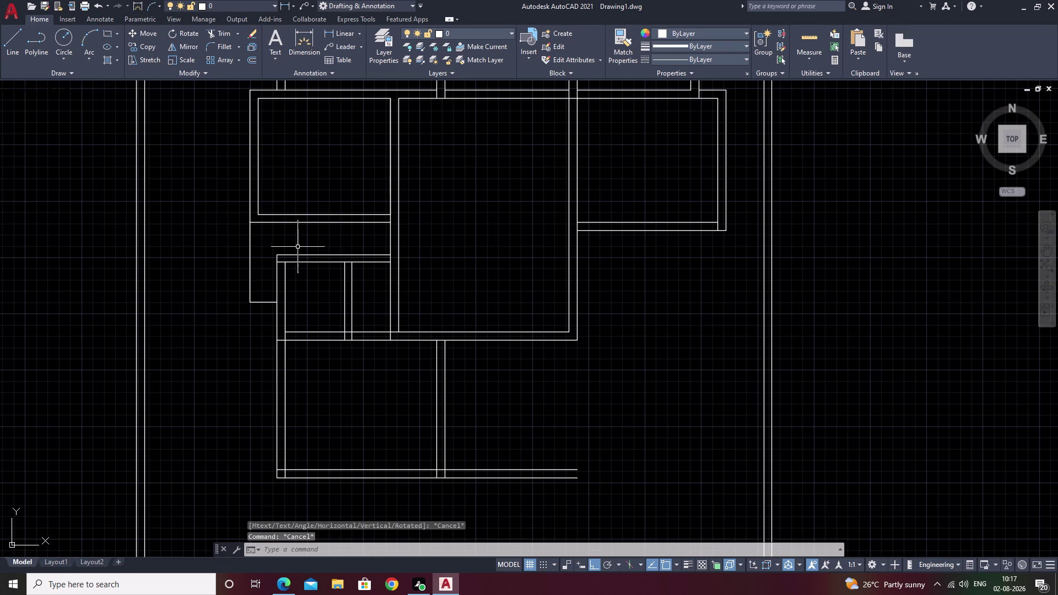
scroll(up, 3)
scroll(up, 3)
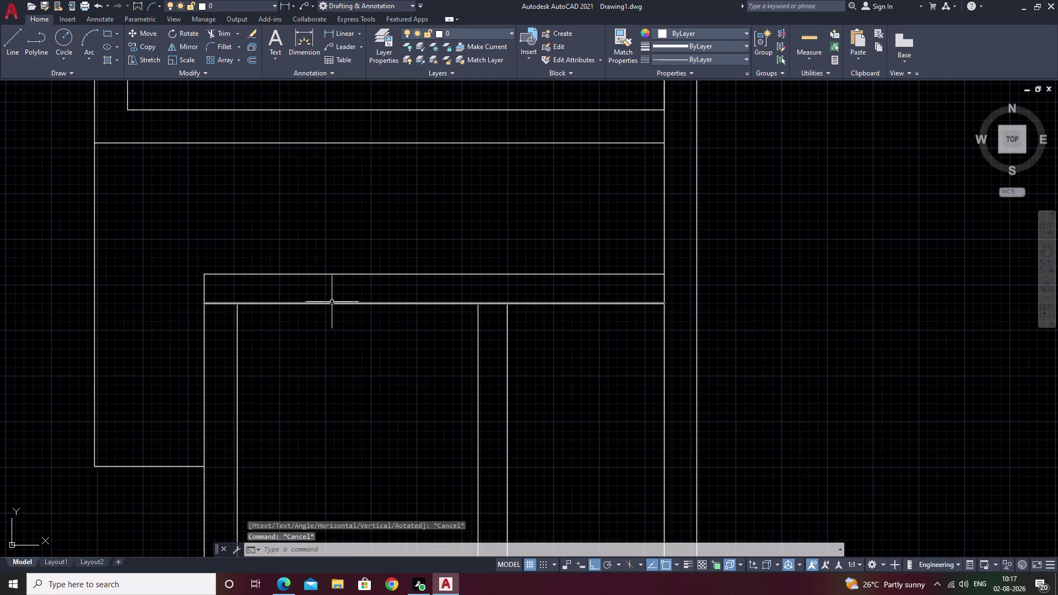
Erase the lower line of the wall above the small room.
click(332, 302)
key(Escape)
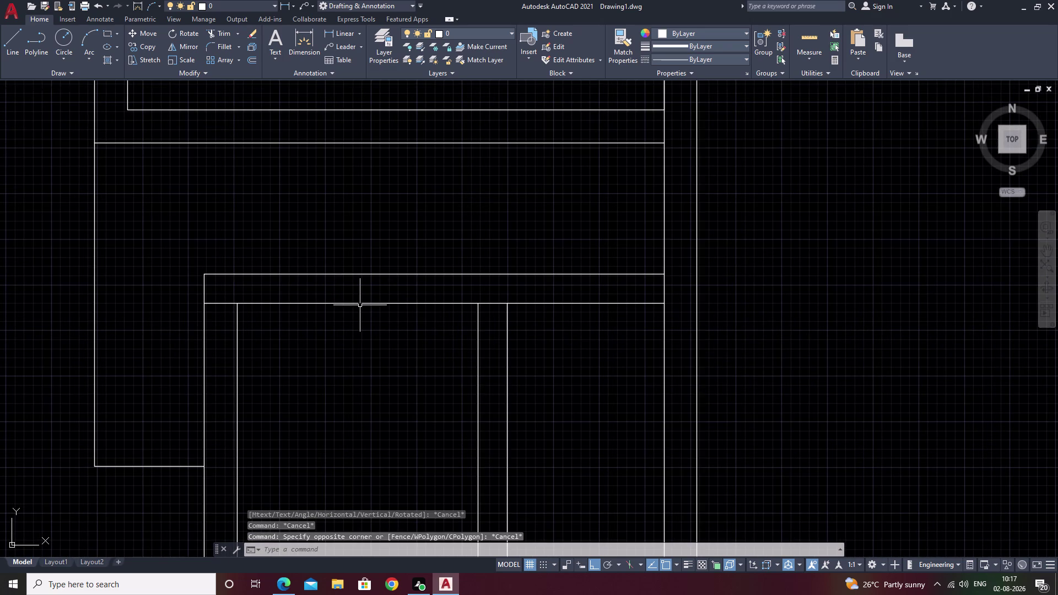
click(361, 303)
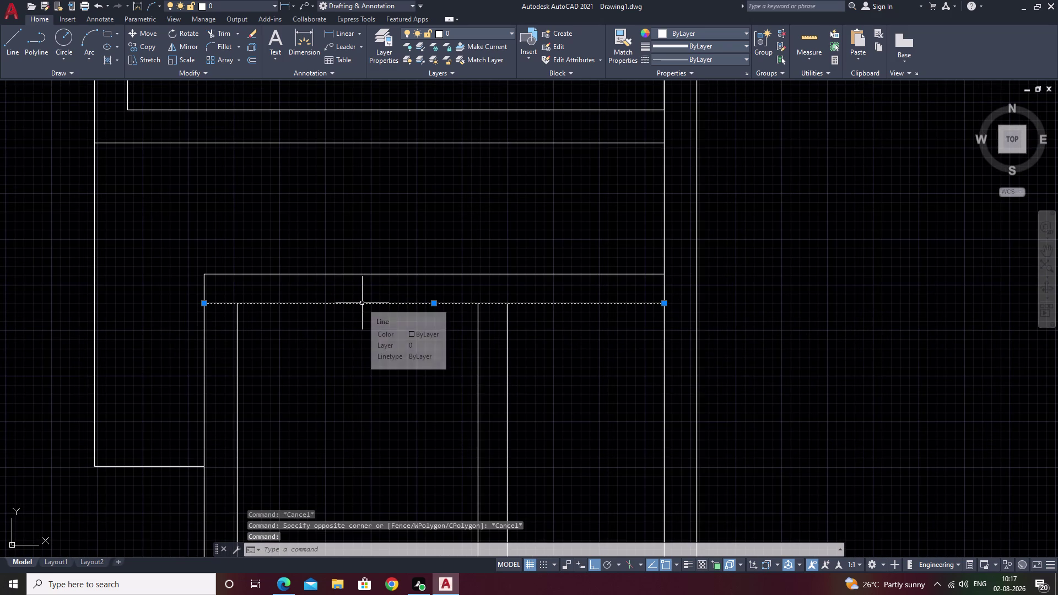
text(e)
key(space)
Offset the top wall line 4 inches downward to form the new wall line.
text(o)
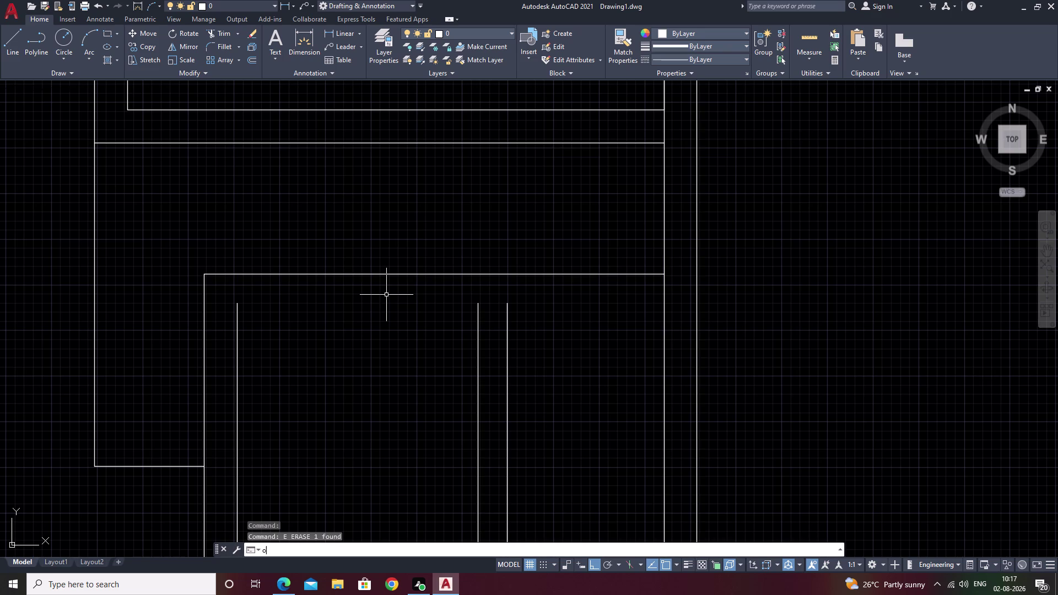
key(space)
text(4)
key(space)
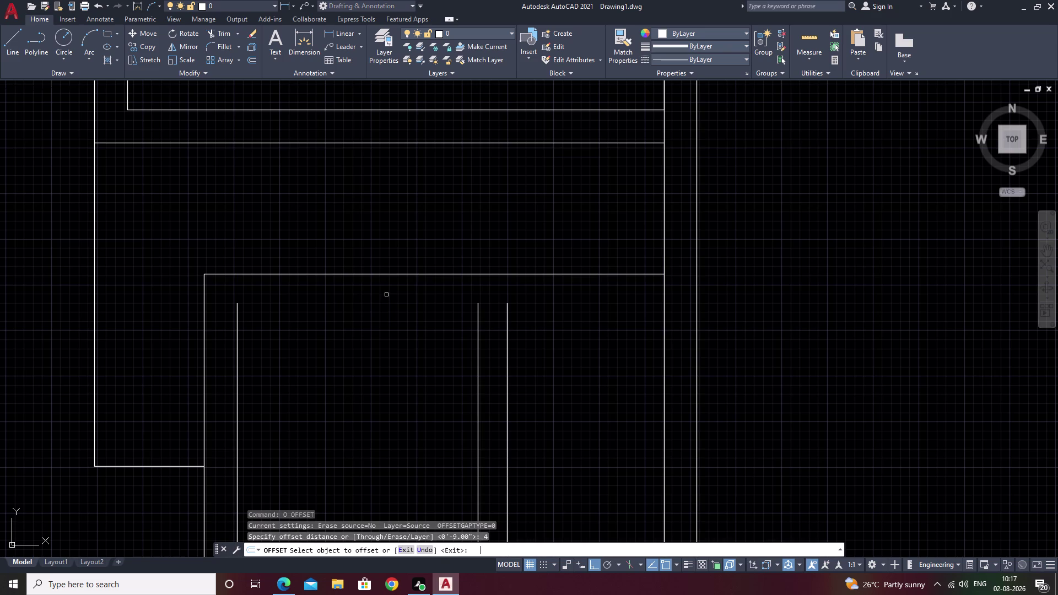
click(353, 274)
click(352, 334)
key(Escape)
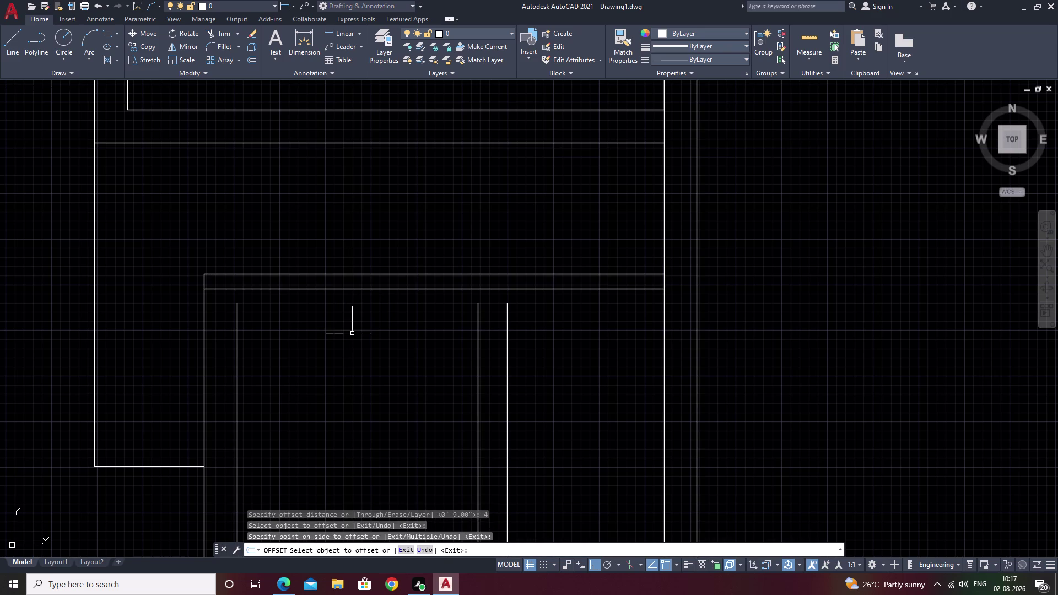
Extend the small room's two vertical wall lines up to the new wall line.
text(e)
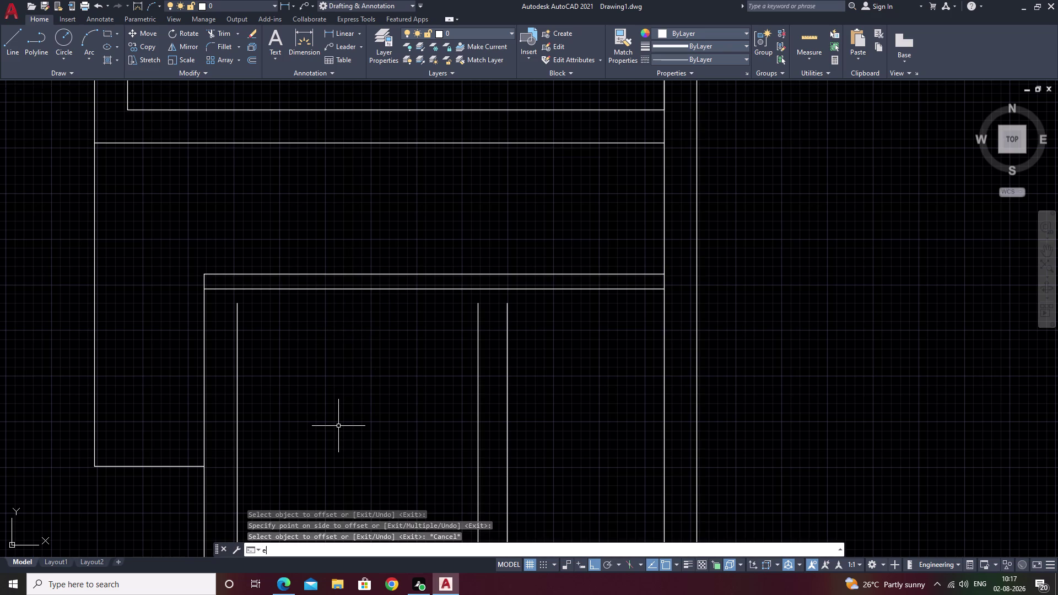
text(x)
key(space)
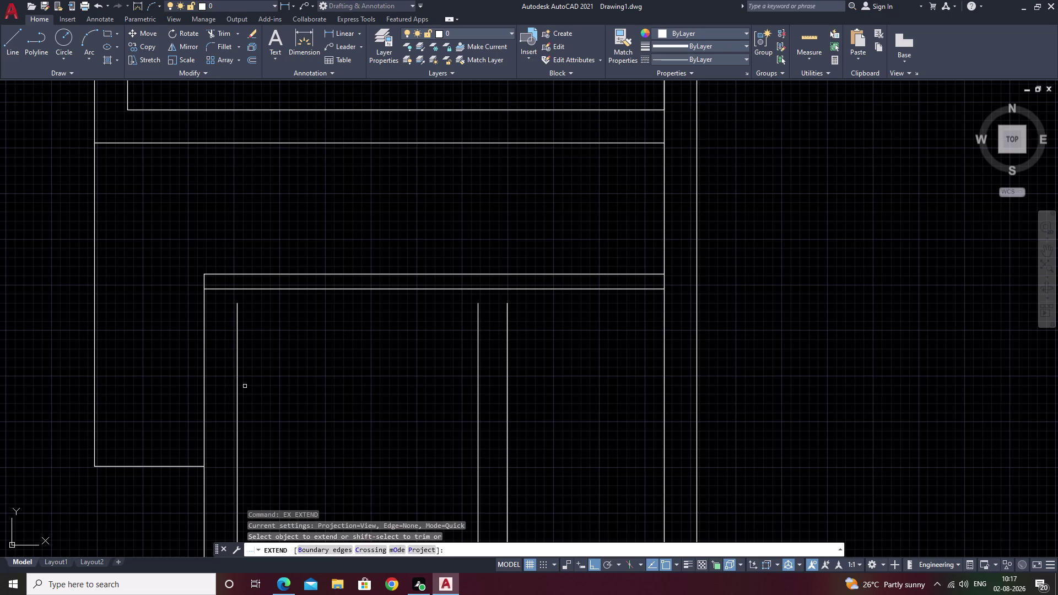
click(235, 372)
scroll(down, 3)
middle_drag(331, 388, 343, 369)
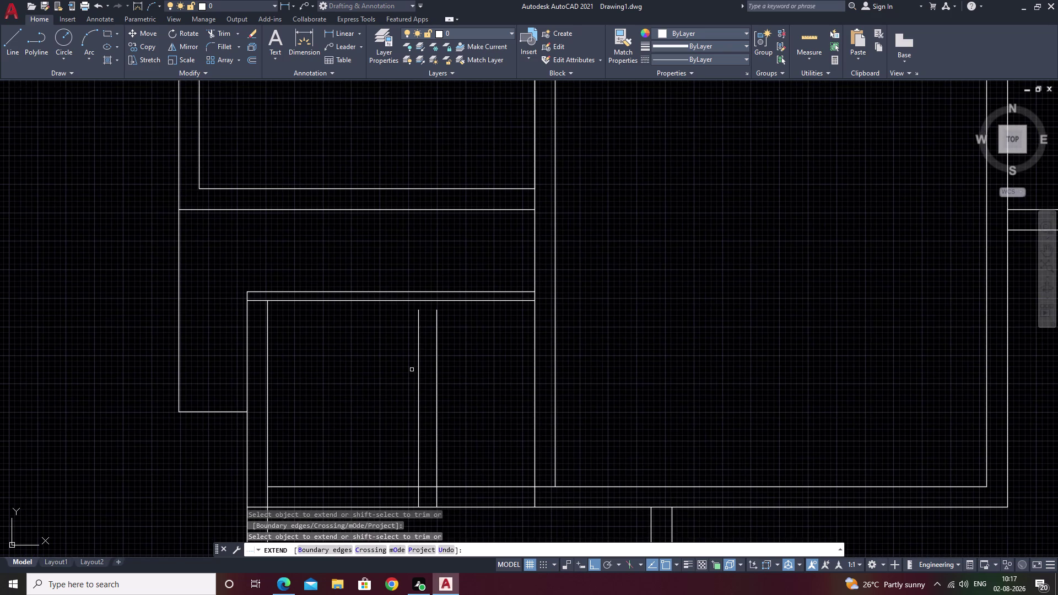
key(space)
key(space)
click(418, 367)
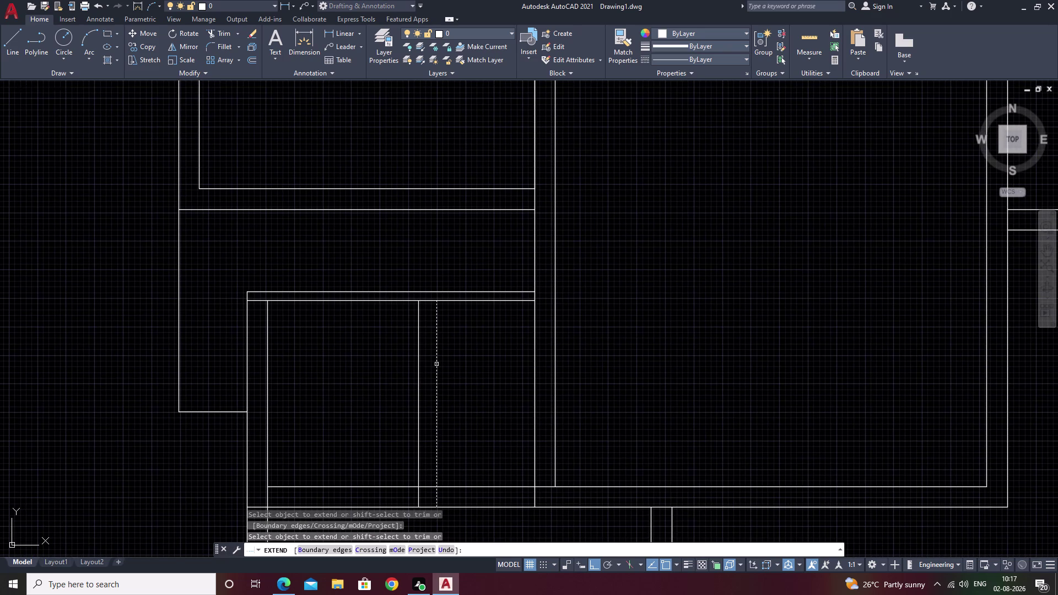
click(436, 364)
scroll(down, 3)
middle_drag(450, 367, 465, 325)
key(Escape)
key(Escape)
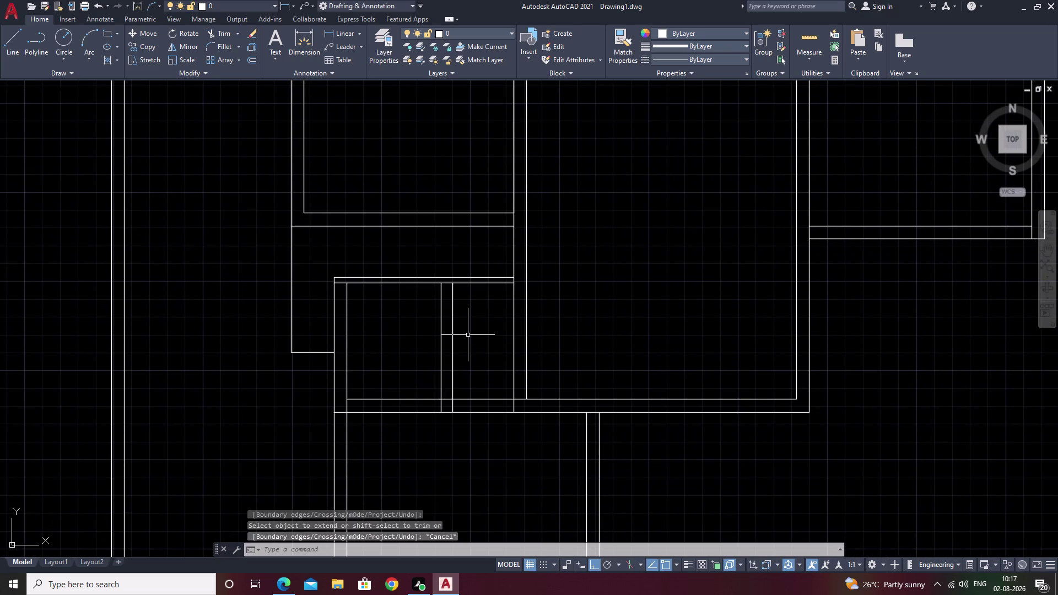
Cancel a follow-up offset and pan back over the small room.
text(o)
key(space)
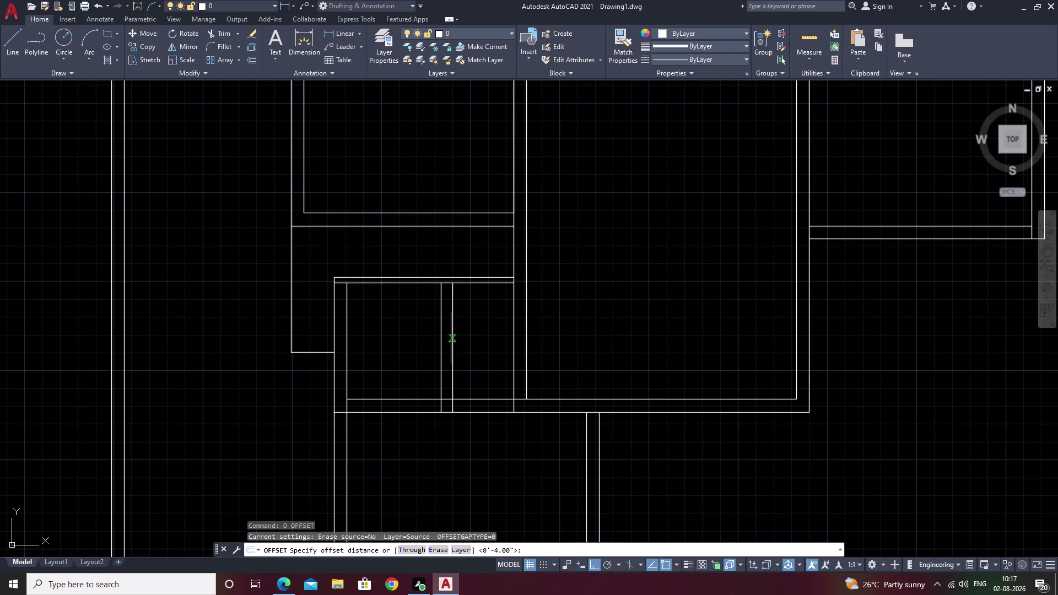
key(Escape)
key(Escape)
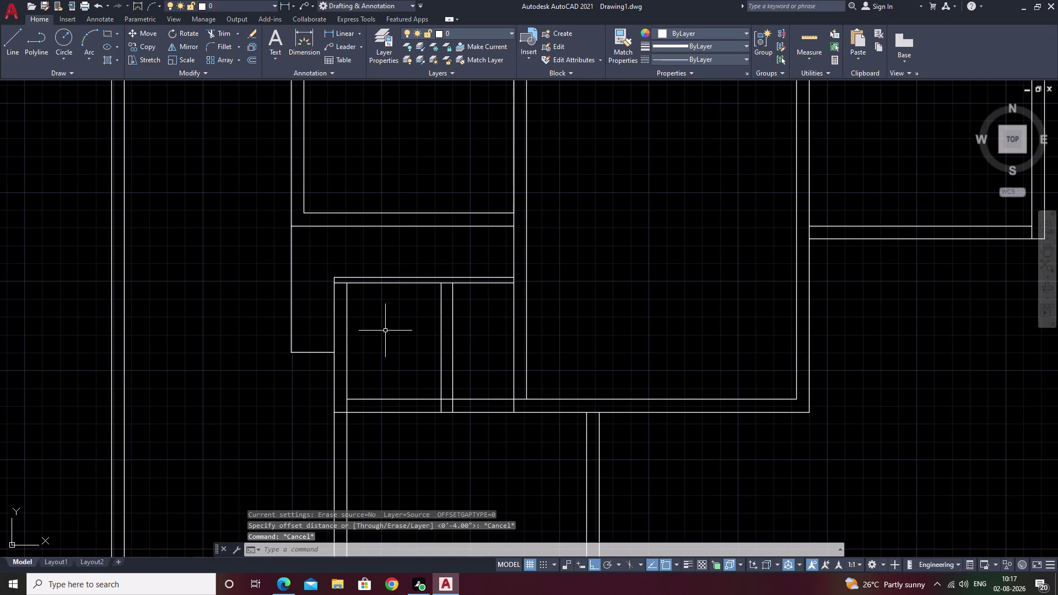
scroll(up, 3)
middle_drag(314, 336, 440, 339)
scroll(up, 3)
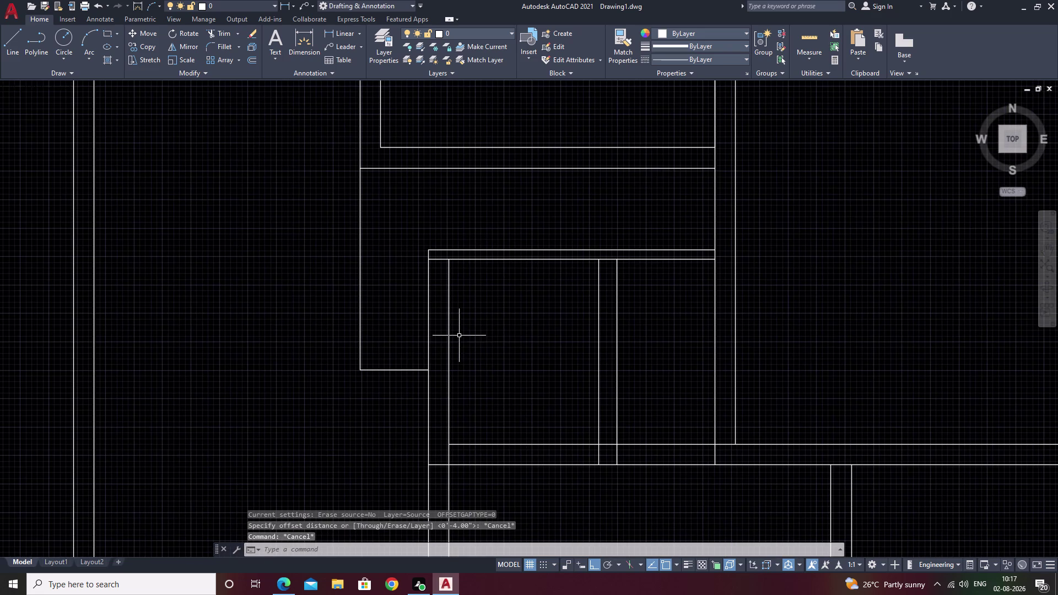
scroll(down, 3)
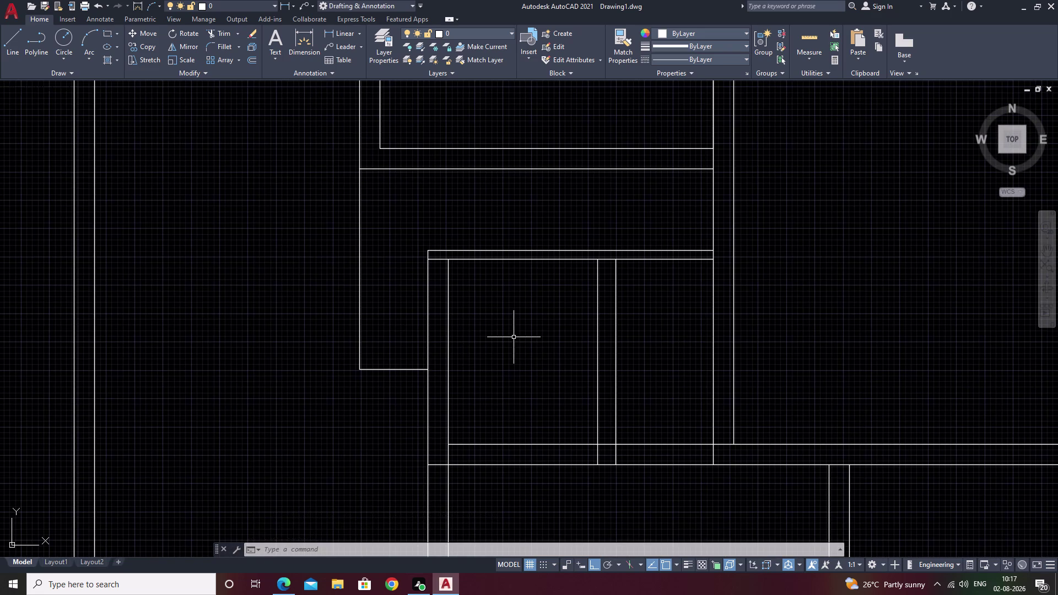
Try two linear dimensions on the small room, cancelling both, including a 6'-9.50" one.
click(343, 31)
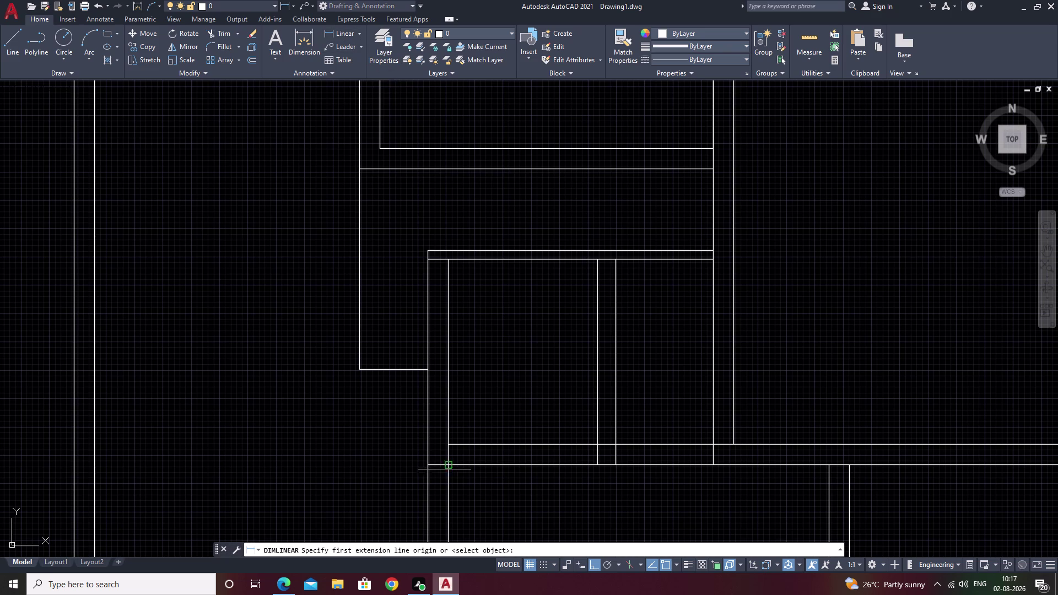
click(451, 447)
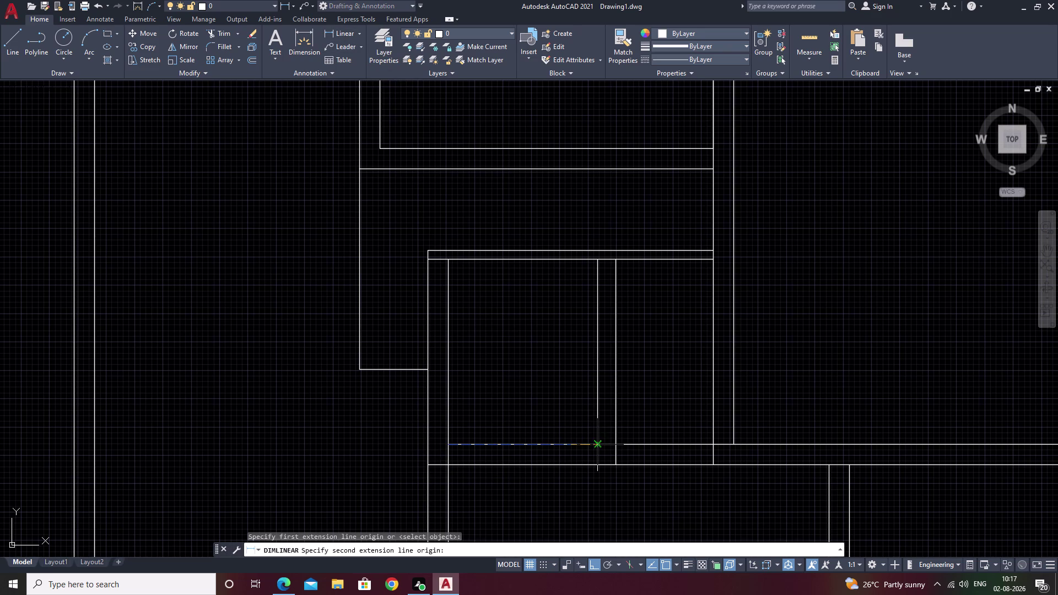
click(600, 445)
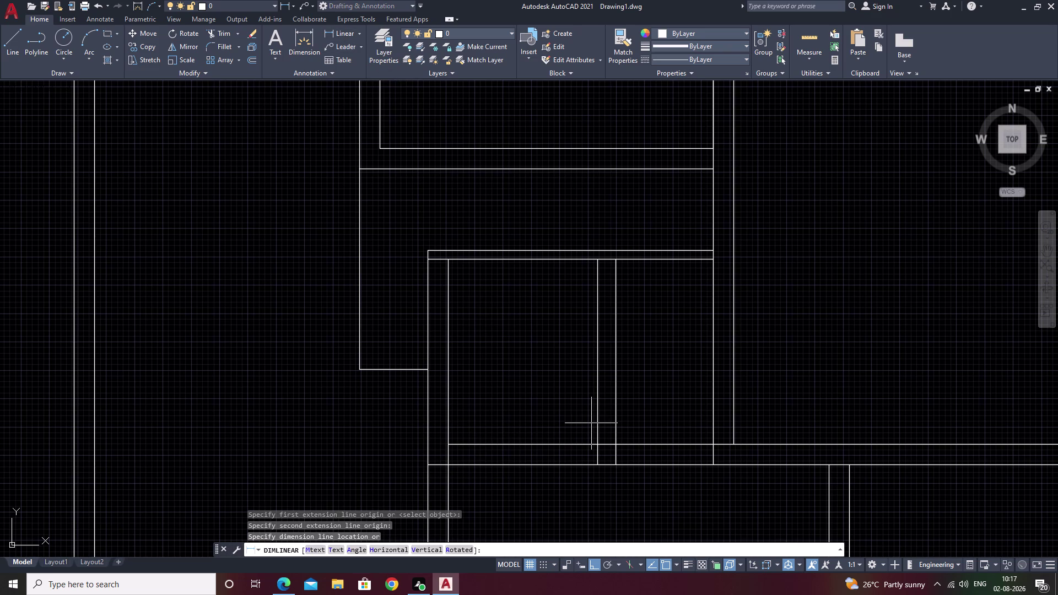
key(Escape)
key(space)
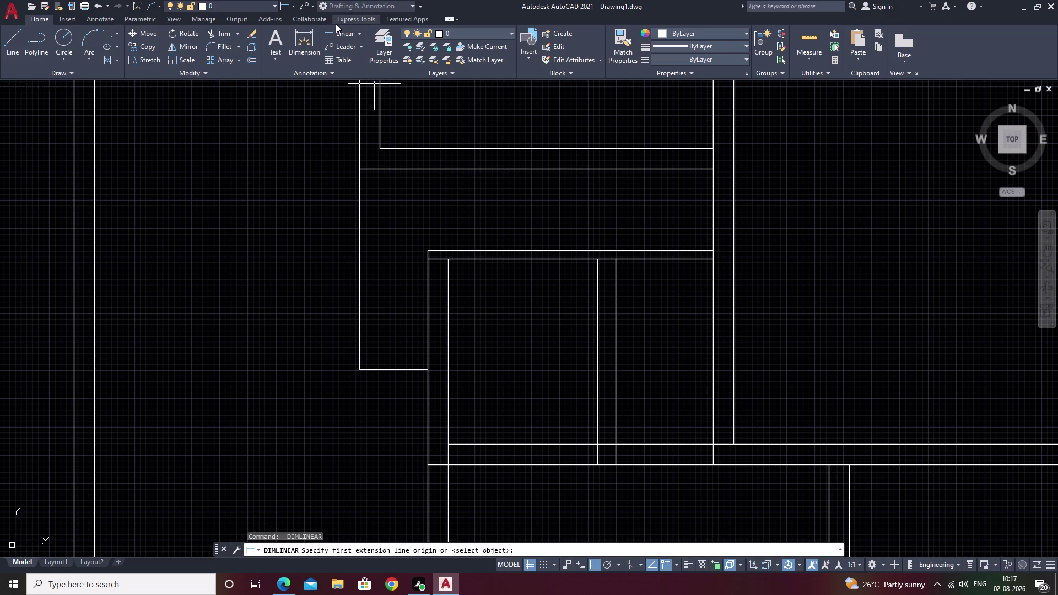
click(336, 32)
click(598, 263)
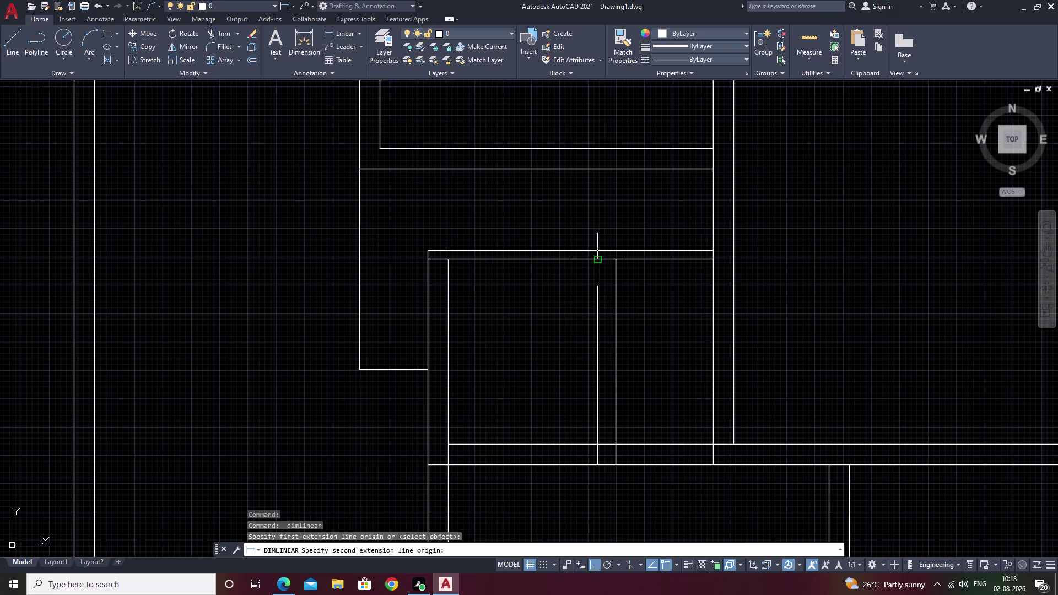
click(597, 445)
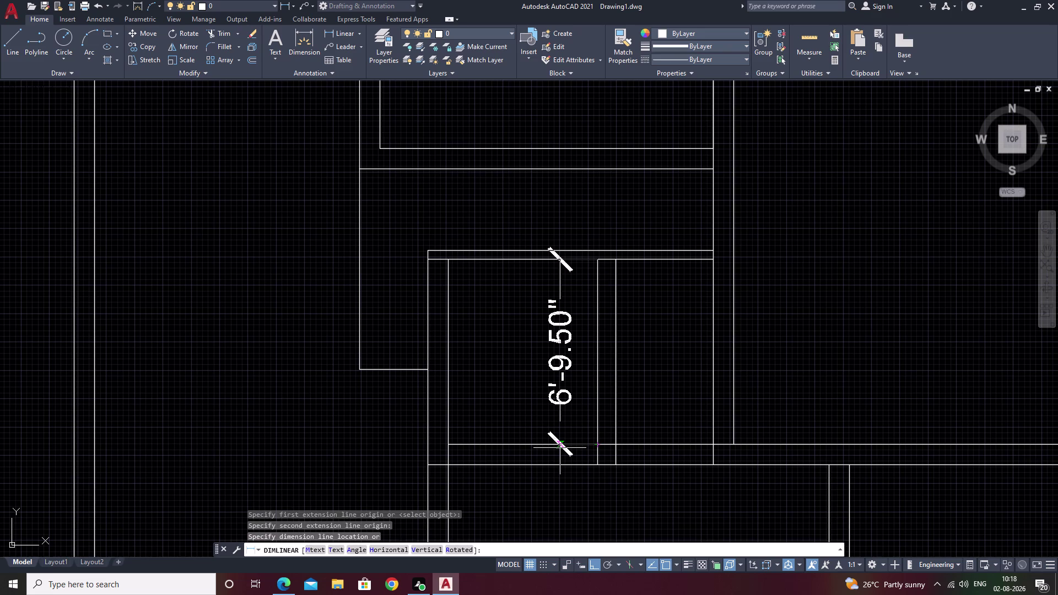
key(Escape)
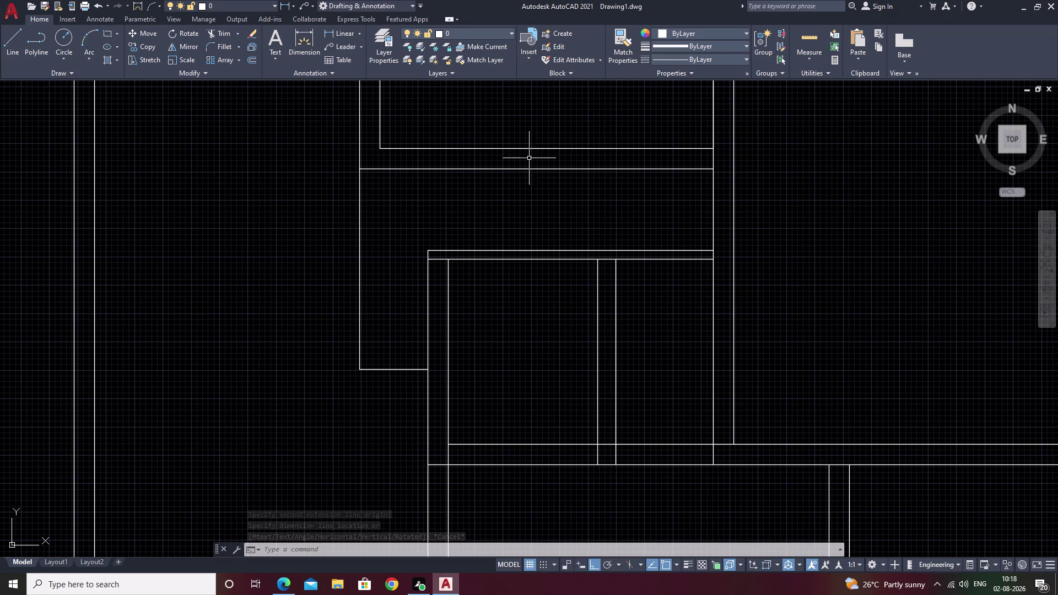
Place a vertical 3' linear dimension across the door gap between the walls.
click(342, 29)
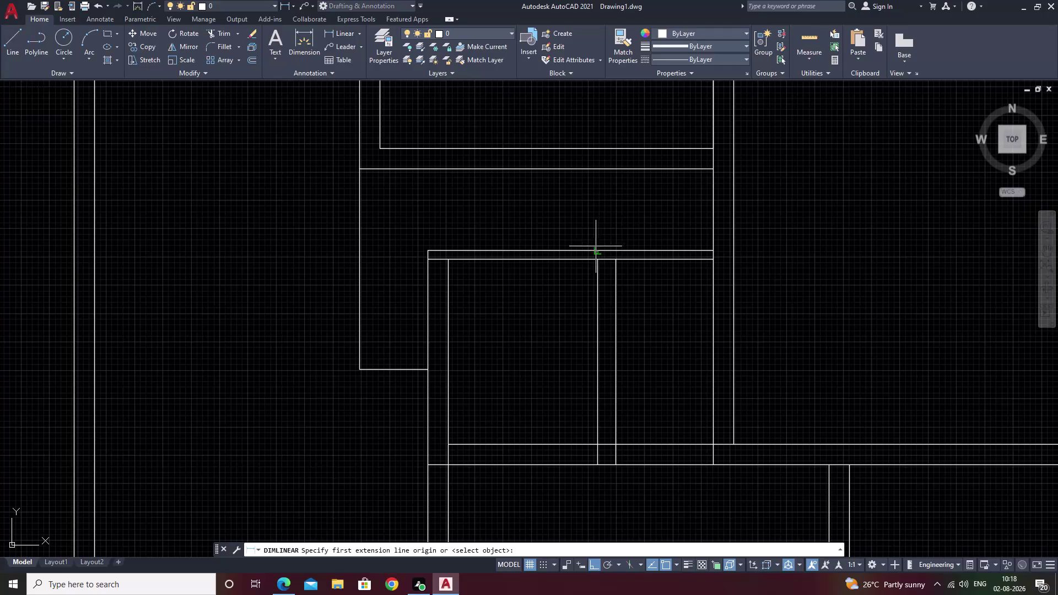
double_click(592, 253)
click(591, 169)
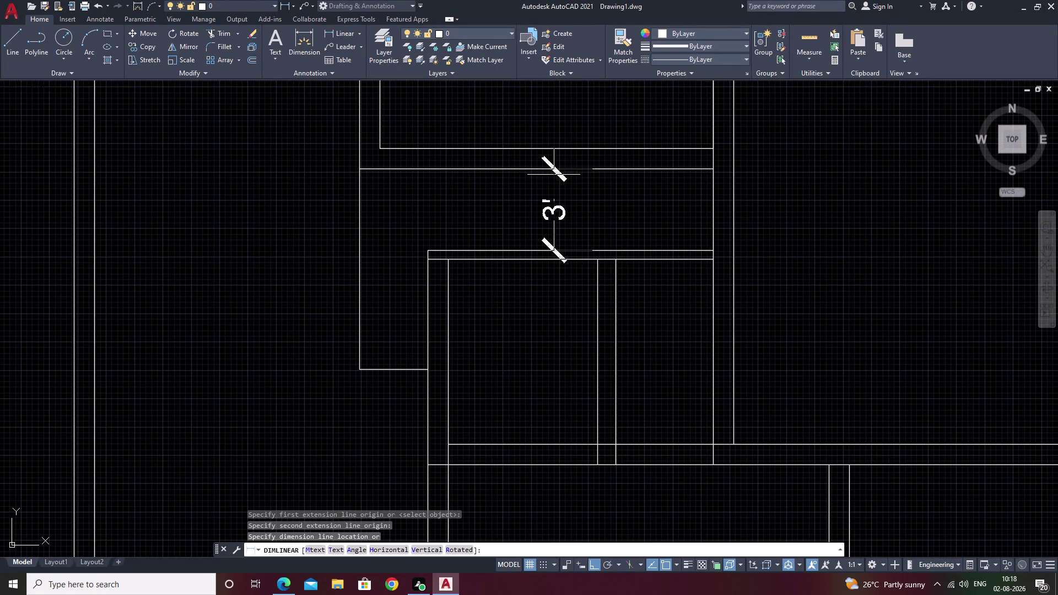
click(583, 189)
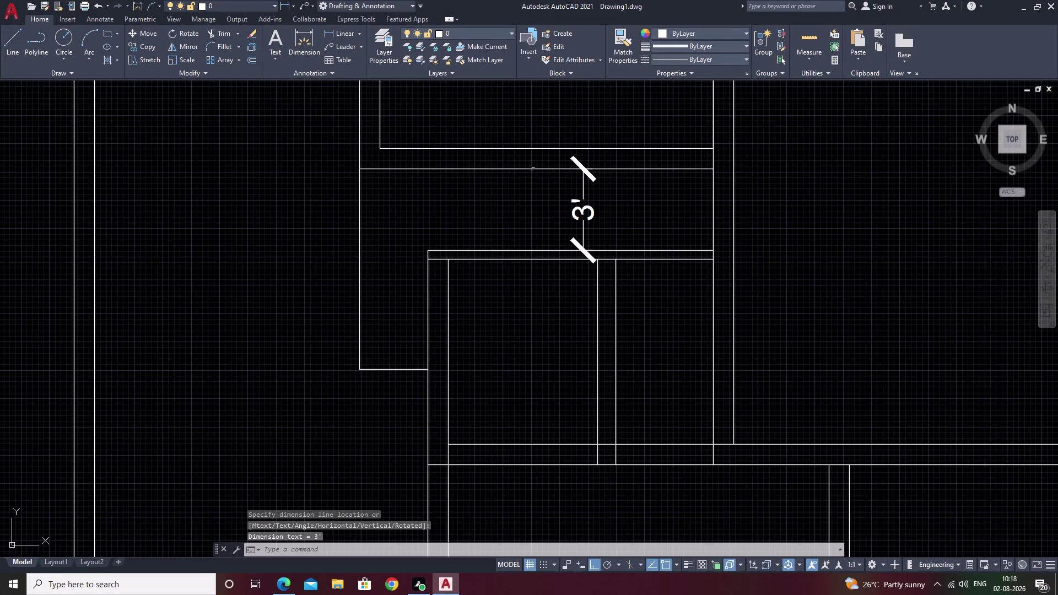
Edit the 3' dimension text to read e3', then erase that dimension.
double_click(583, 207)
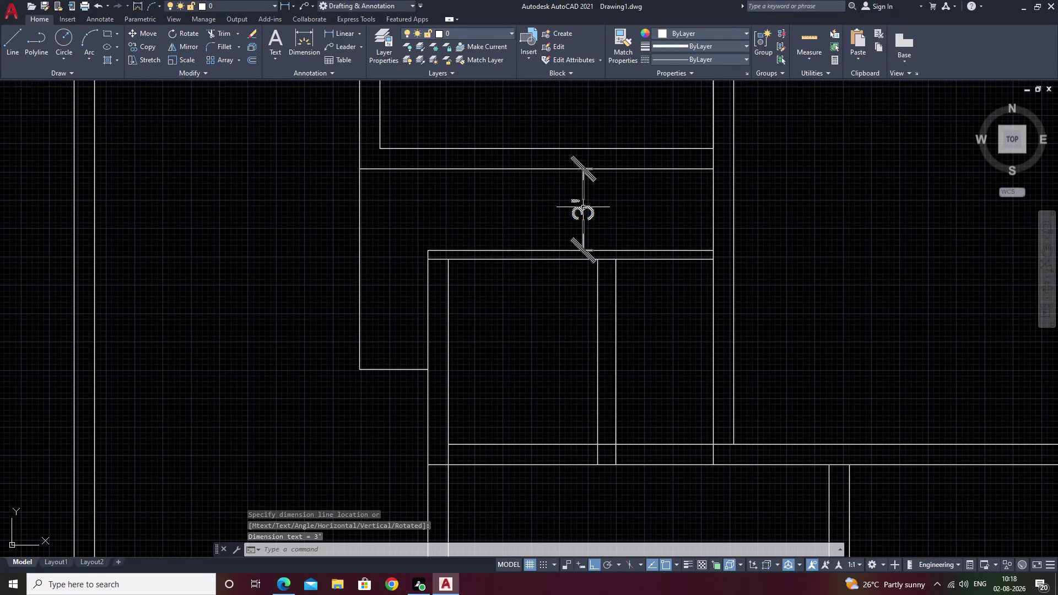
text(e)
key(space)
middle_click(573, 333)
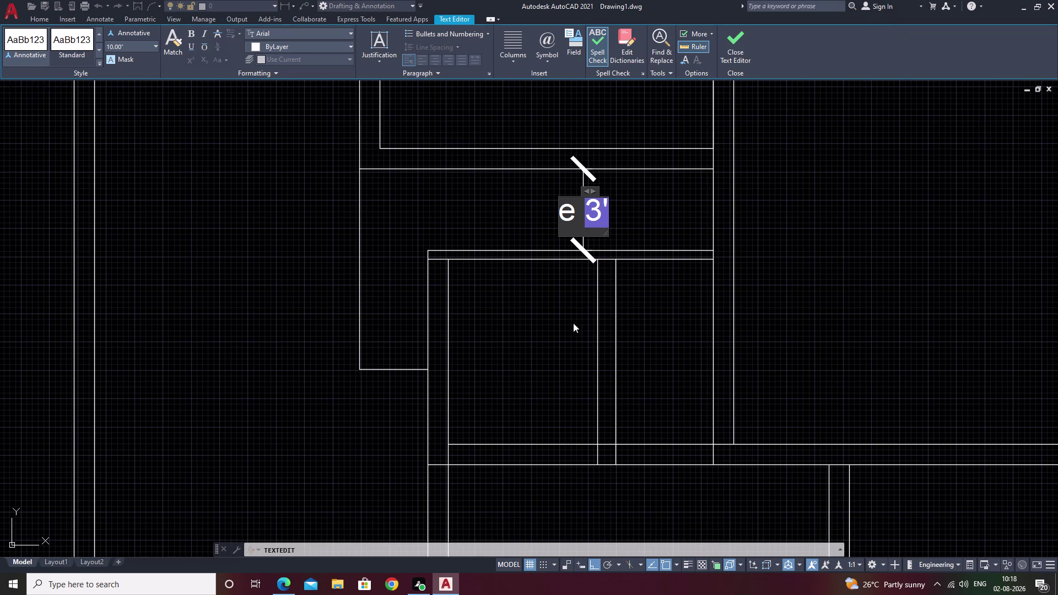
key(Escape)
click(588, 207)
text(e)
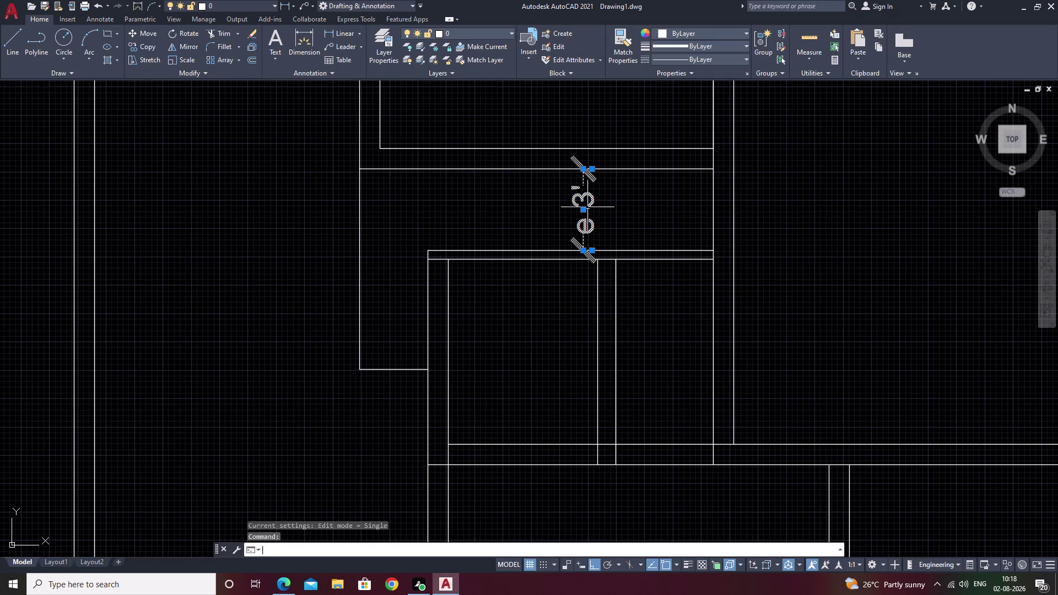
key(space)
middle_drag(583, 376, 609, 276)
Erase the single dividing line inside the small room.
middle_drag(711, 310, 616, 271)
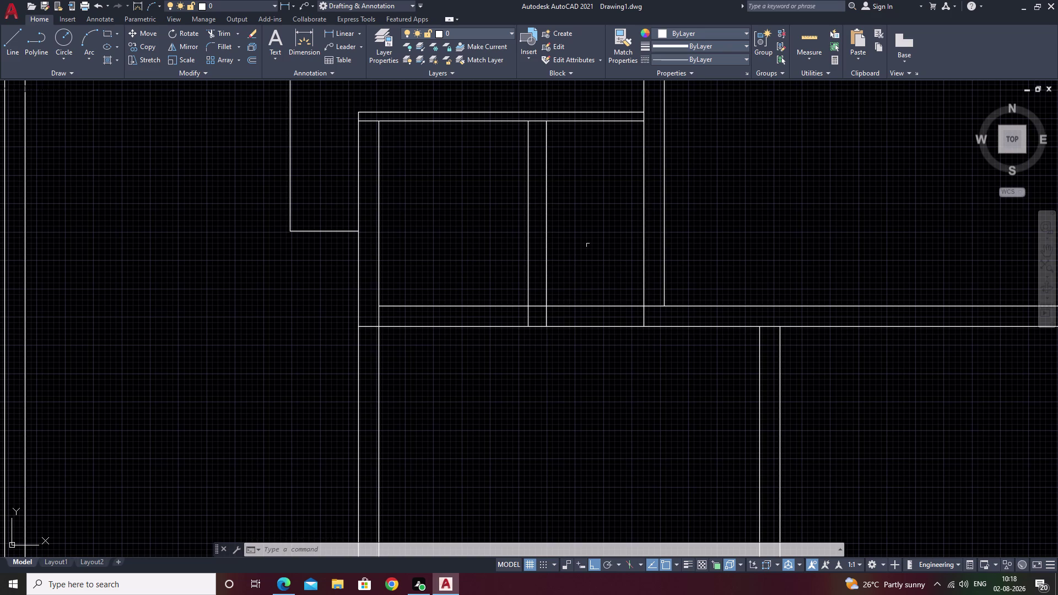
click(546, 218)
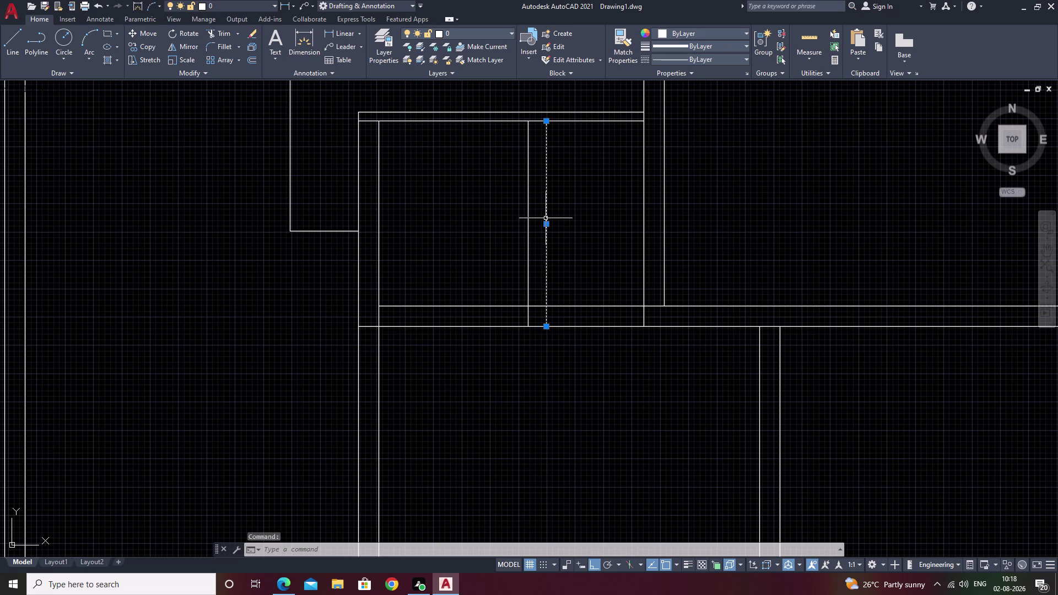
text(e o)
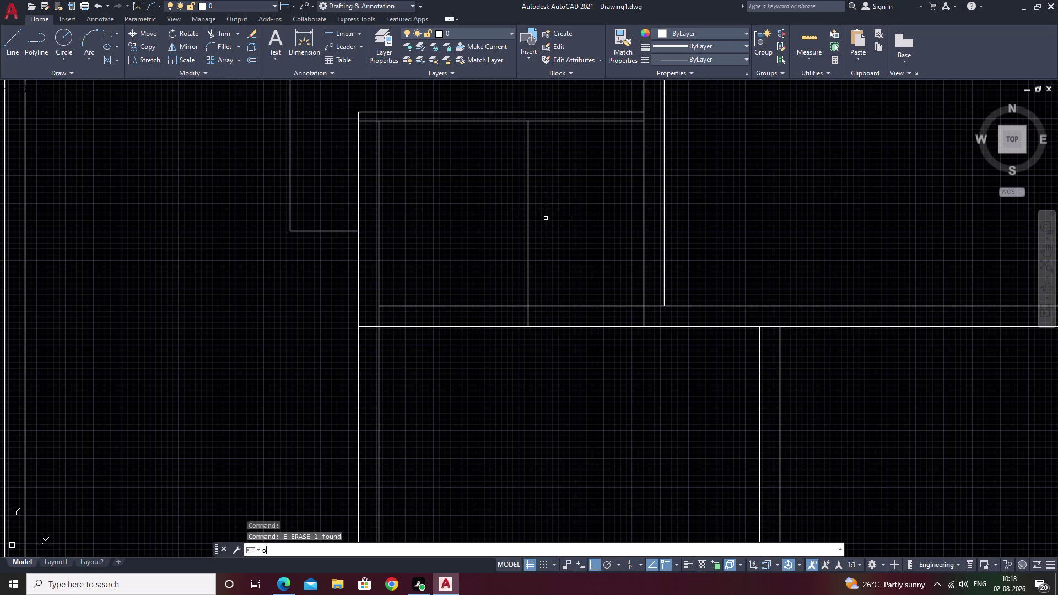
key(space)
Offset the remaining room line 4 units to the right to double the partition.
key(7)
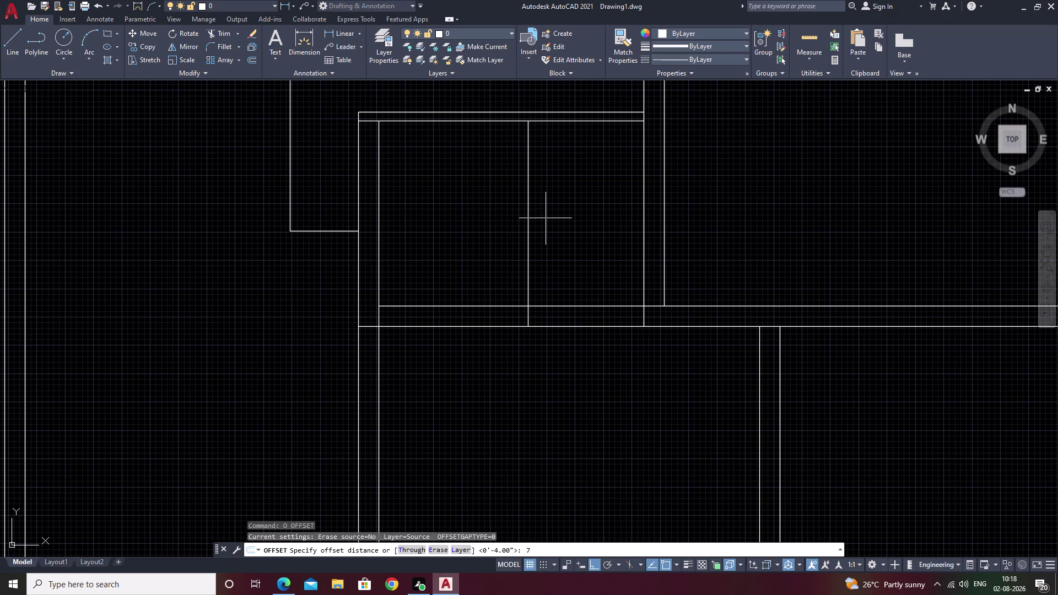
key(BackSpace)
text(4)
key(space)
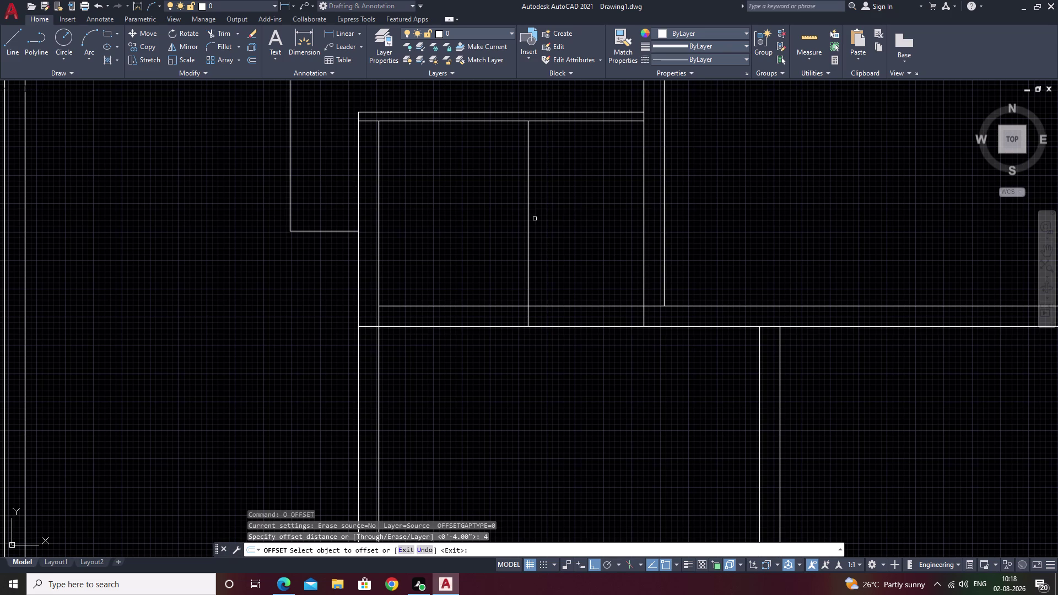
click(530, 221)
click(561, 221)
middle_drag(570, 242, 574, 239)
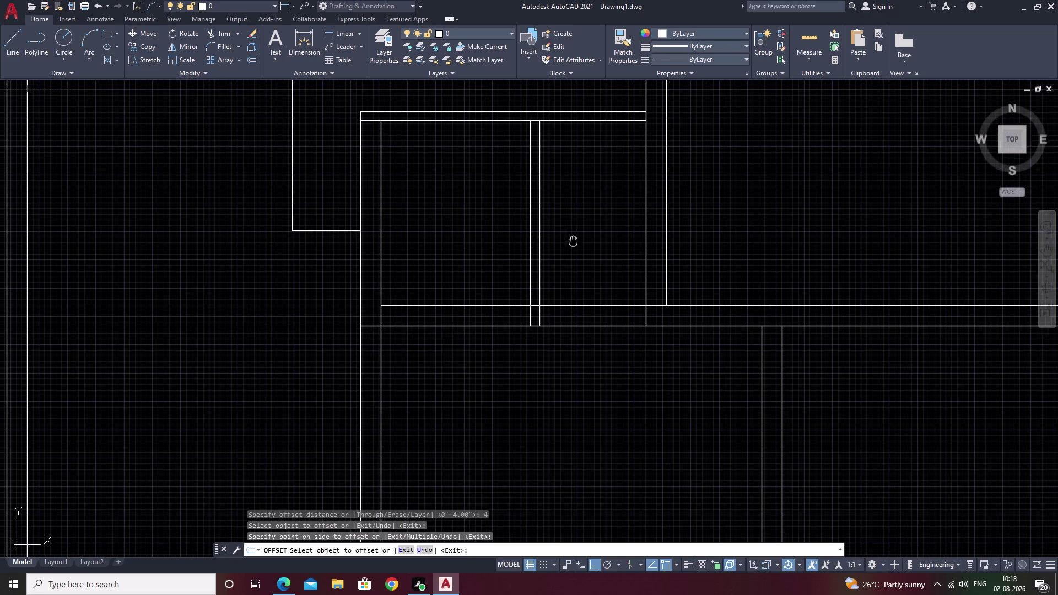
middle_drag(574, 240, 578, 217)
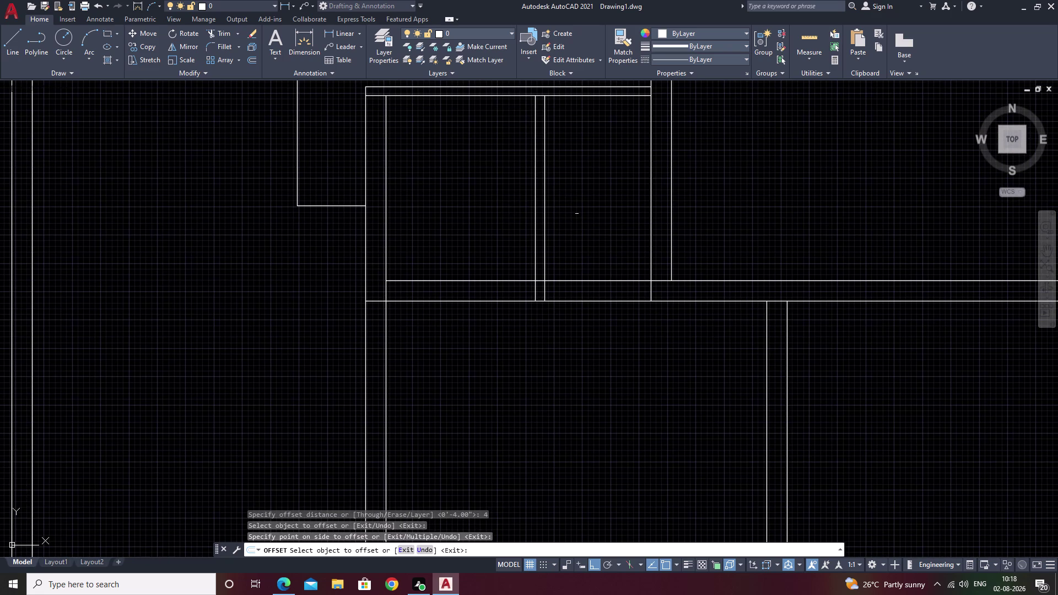
key(Escape)
Trim the overlapping partition line ends at the wall.
text(tr)
key(space)
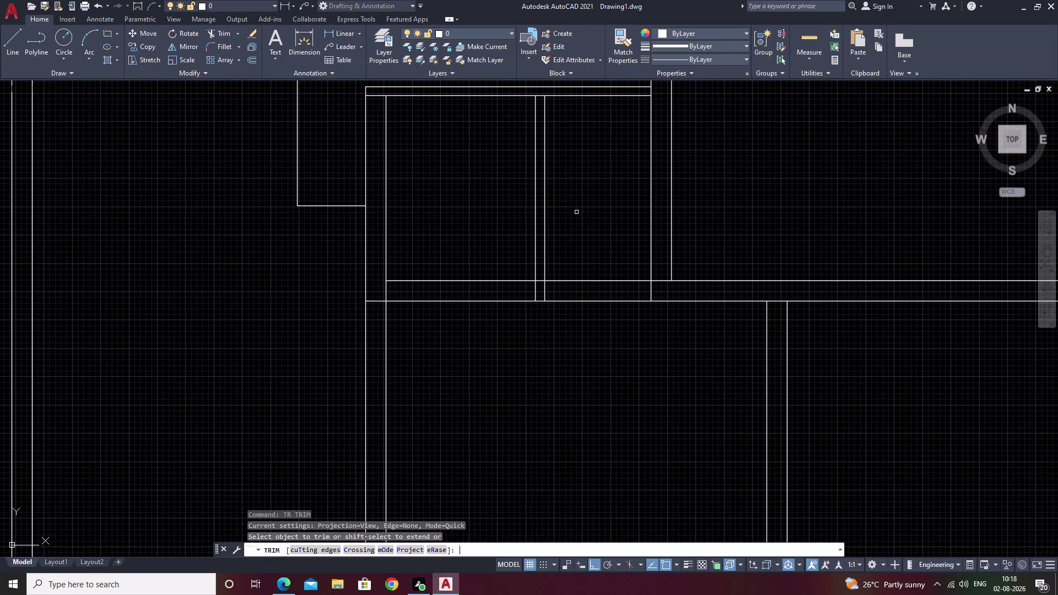
drag(564, 293, 520, 288)
drag(508, 287, 486, 290)
scroll(down, 3)
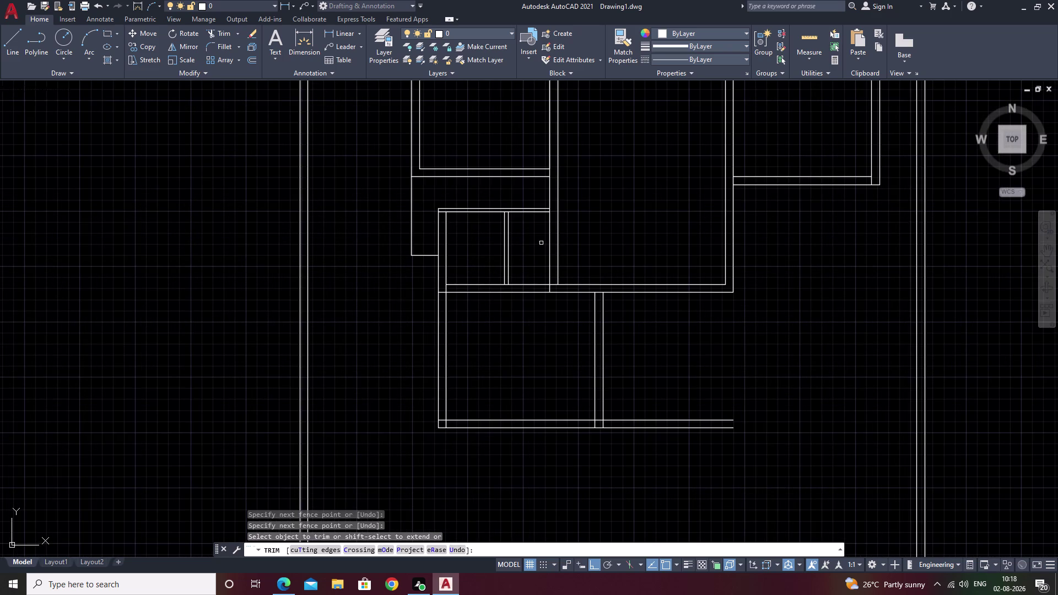
middle_drag(542, 243, 514, 265)
scroll(up, 3)
key(Escape)
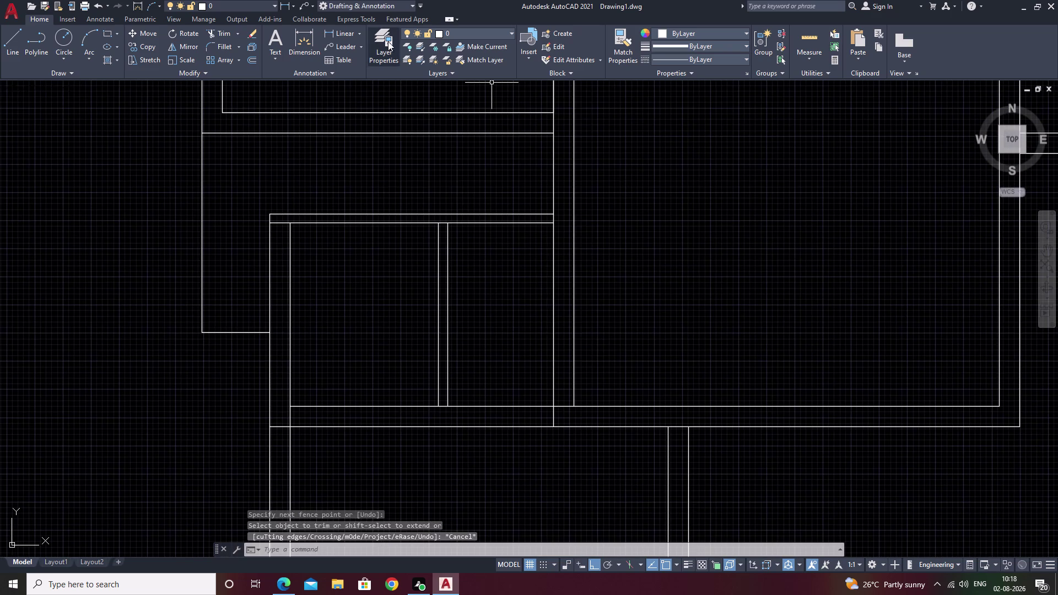
click(342, 34)
click(452, 407)
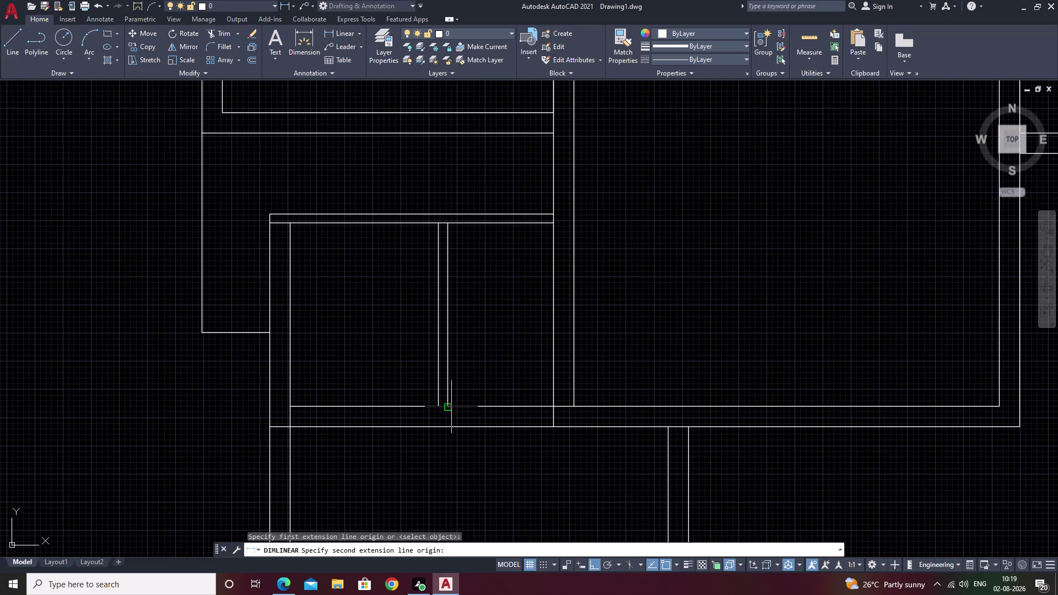
click(557, 407)
key(Escape)
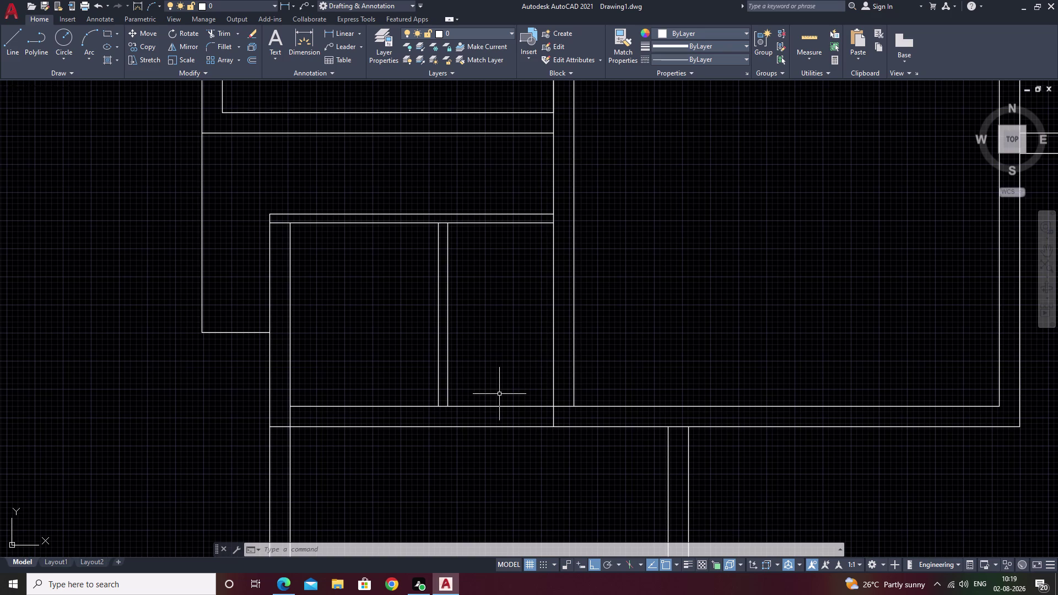
key(Escape)
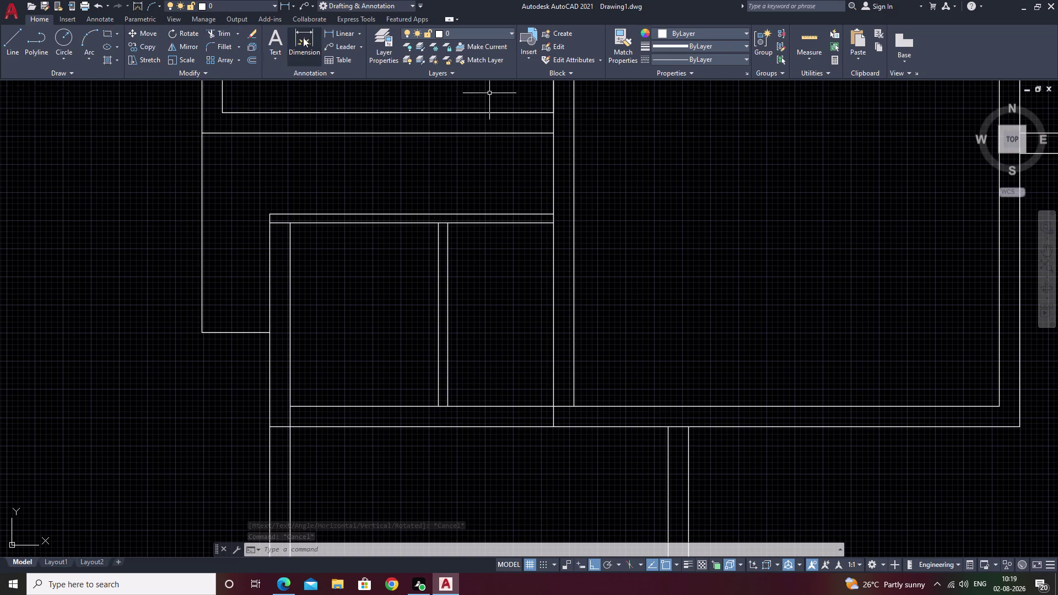
click(322, 30)
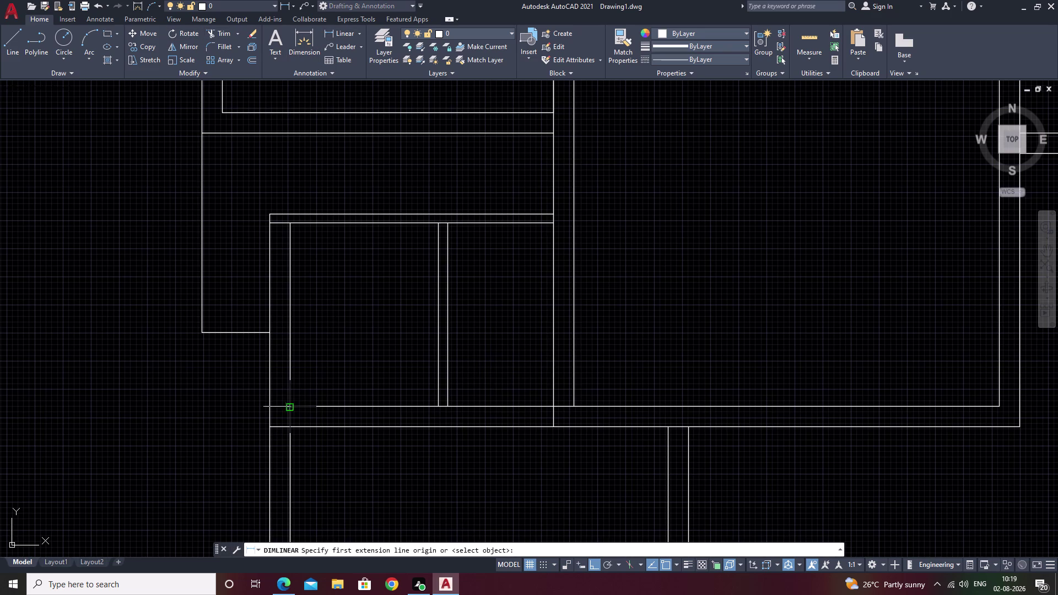
click(292, 407)
click(438, 404)
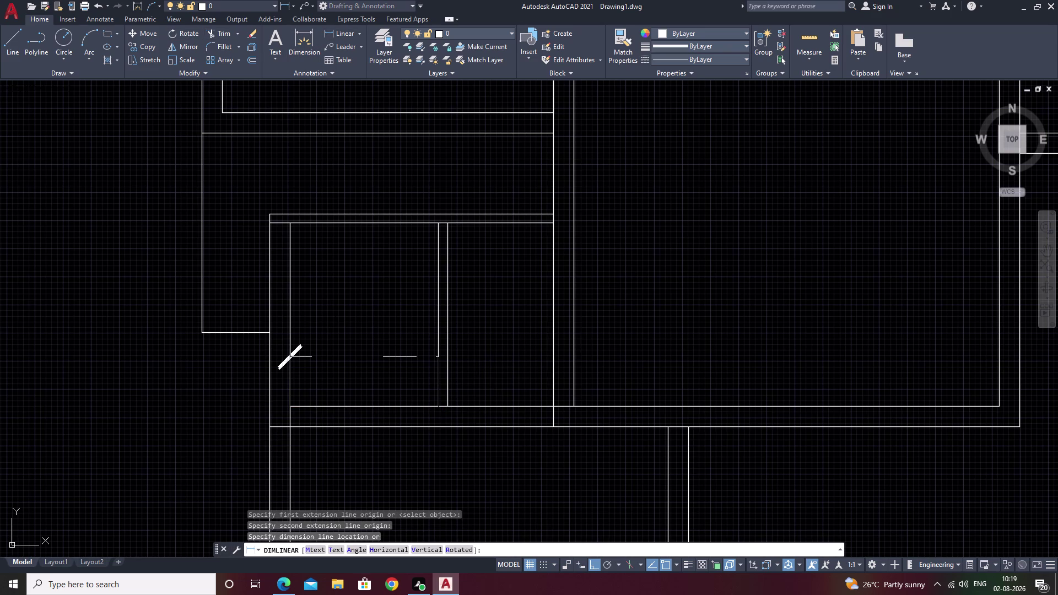
key(Escape)
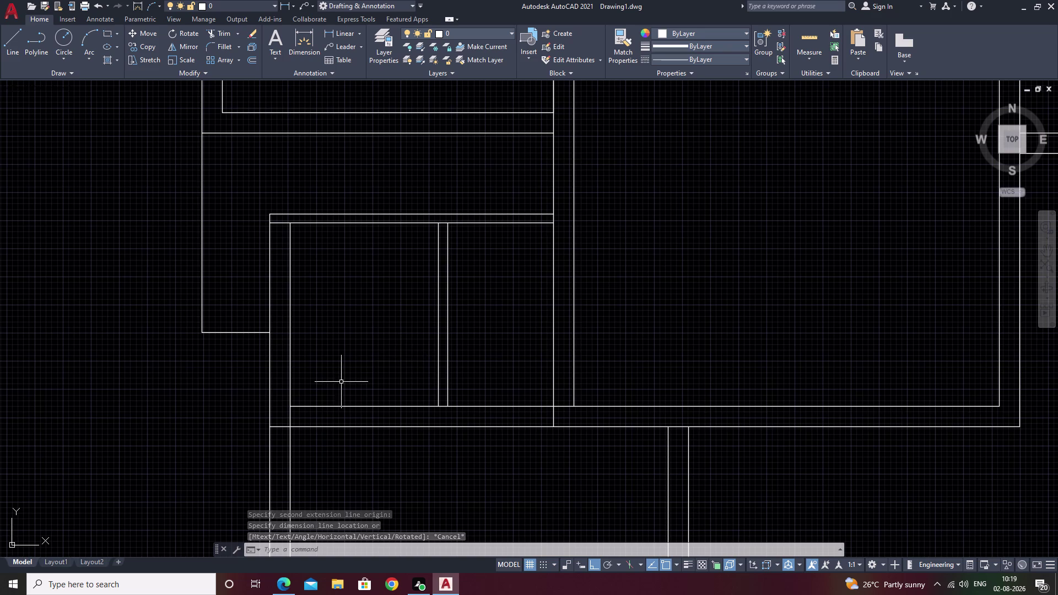
scroll(down, 3)
middle_drag(358, 392, 363, 275)
middle_drag(465, 318, 378, 337)
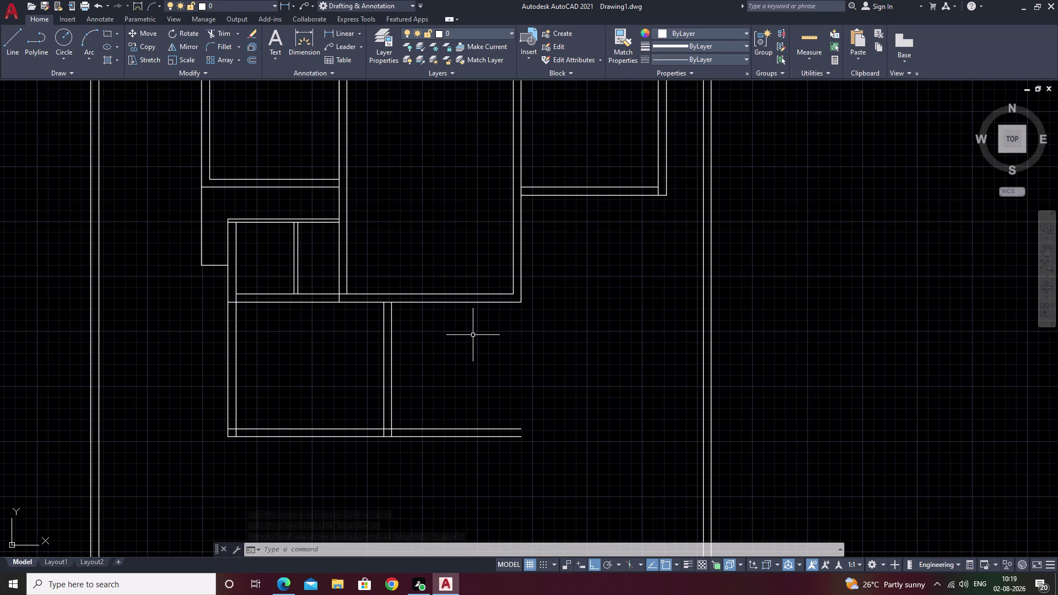
scroll(up, 3)
scroll(up, 3)
scroll(down, 3)
middle_drag(354, 309, 369, 279)
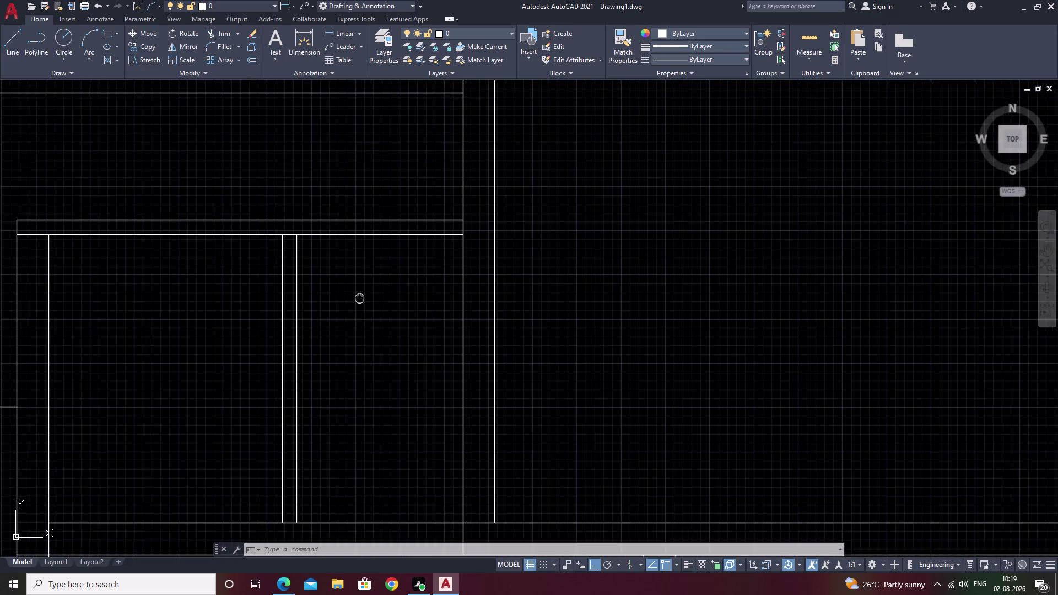
middle_drag(368, 280, 387, 241)
middle_drag(360, 294, 428, 233)
middle_drag(425, 246, 448, 221)
middle_drag(237, 306, 444, 263)
middle_drag(371, 300, 382, 297)
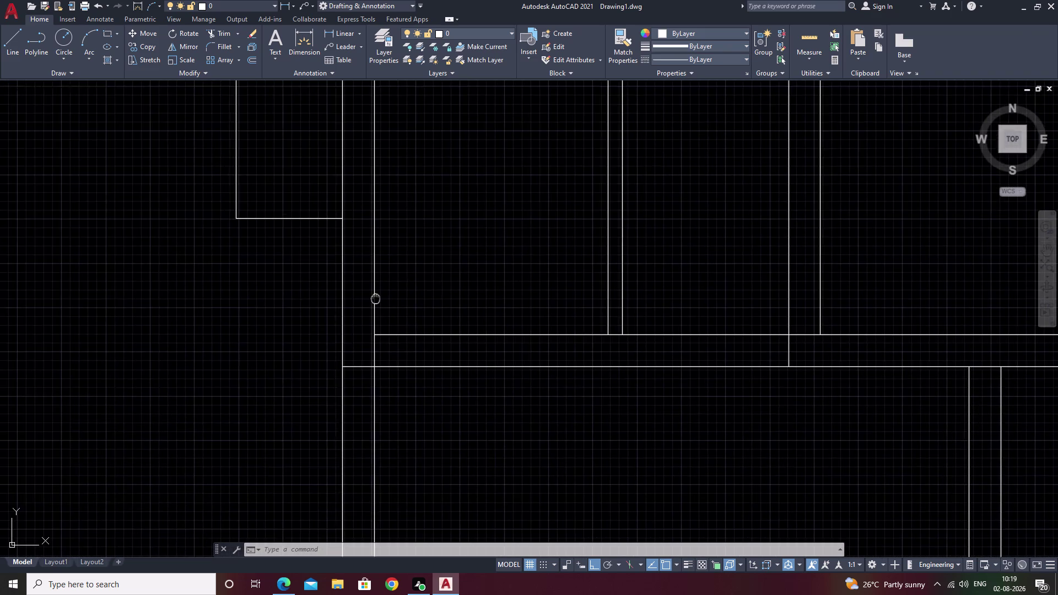
middle_drag(381, 297, 506, 279)
scroll(down, 3)
middle_drag(580, 329, 206, 342)
middle_drag(478, 388, 338, 381)
middle_drag(349, 374, 552, 335)
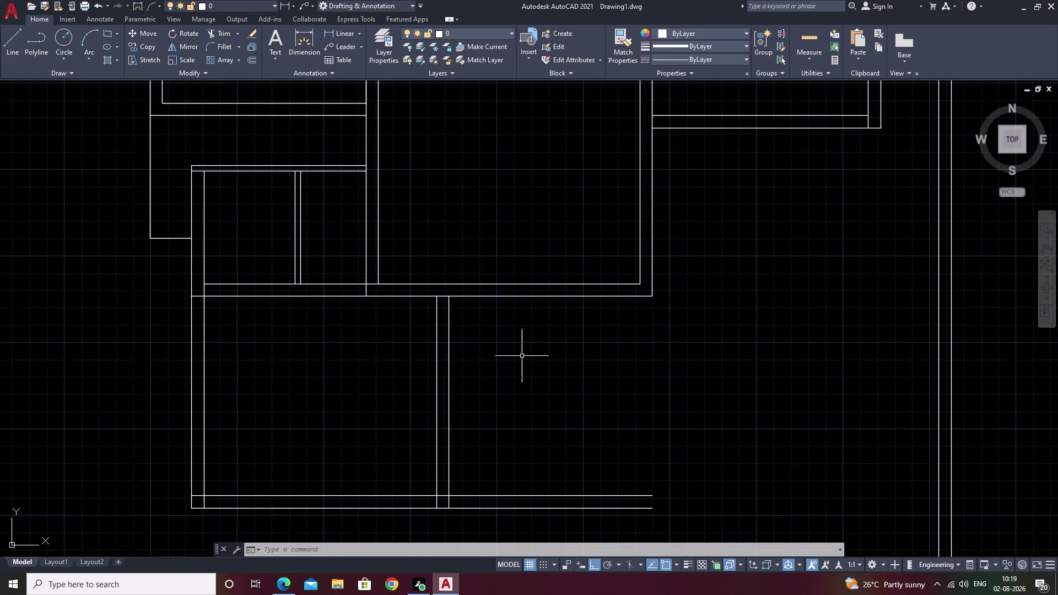
middle_drag(501, 372, 517, 330)
middle_click(429, 356)
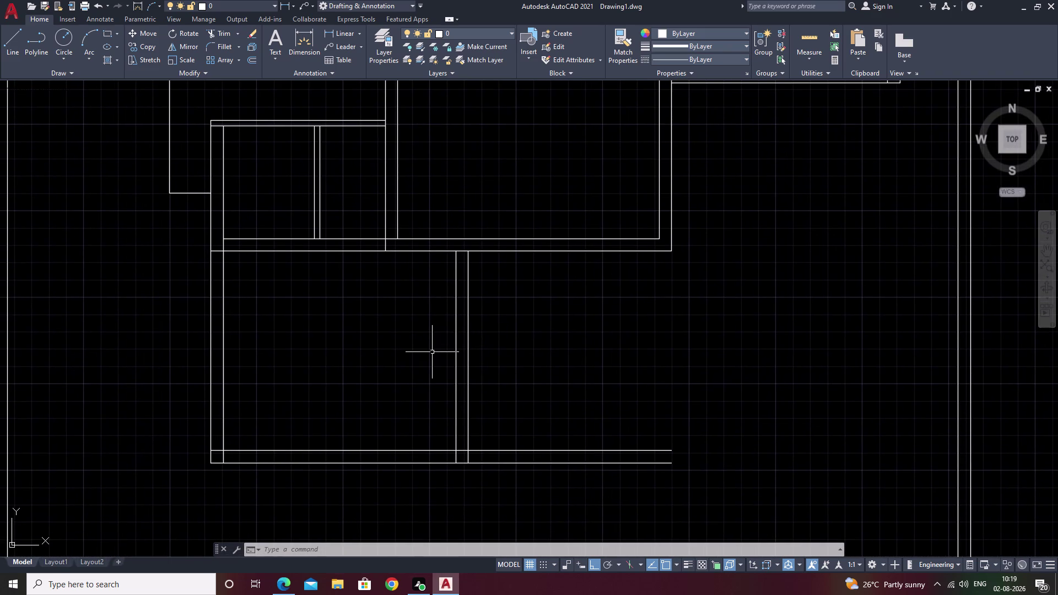
Measure along the bottom wall with a linear dimension, then cancel it.
click(339, 34)
click(221, 452)
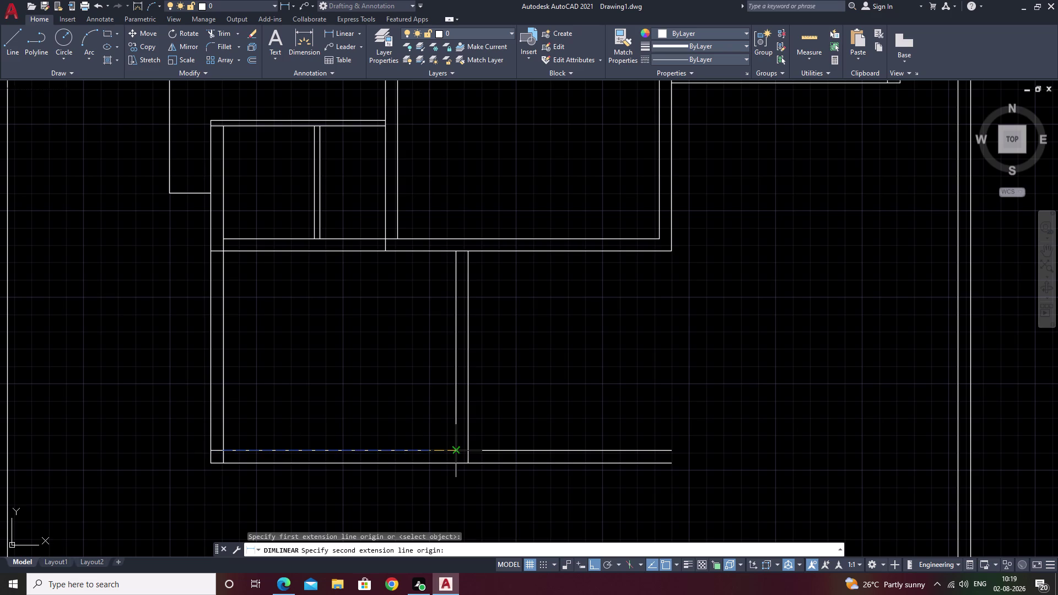
click(455, 451)
key(Escape)
middle_drag(464, 436, 391, 445)
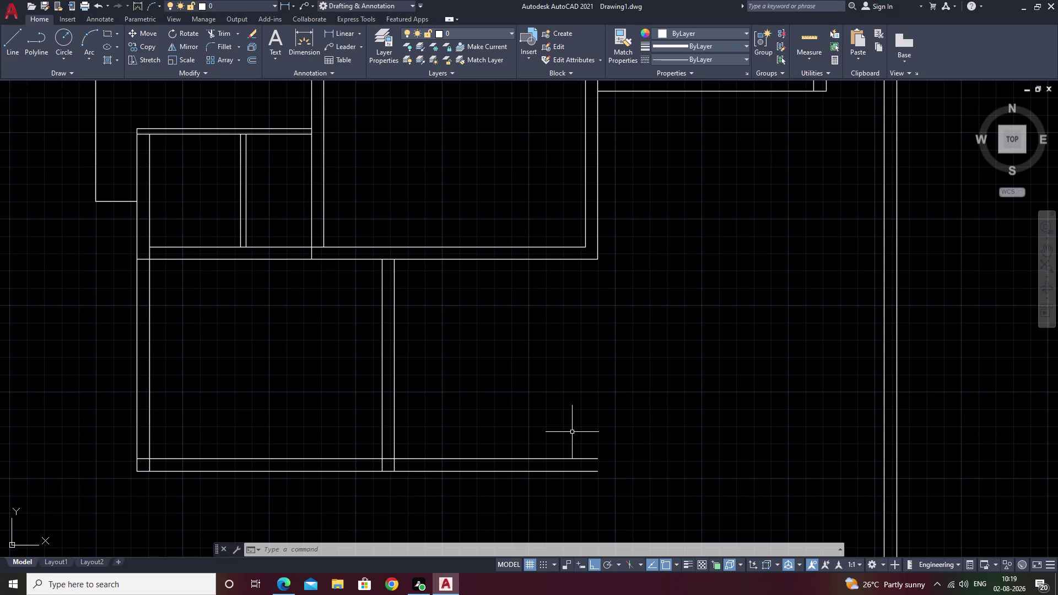
text(11')
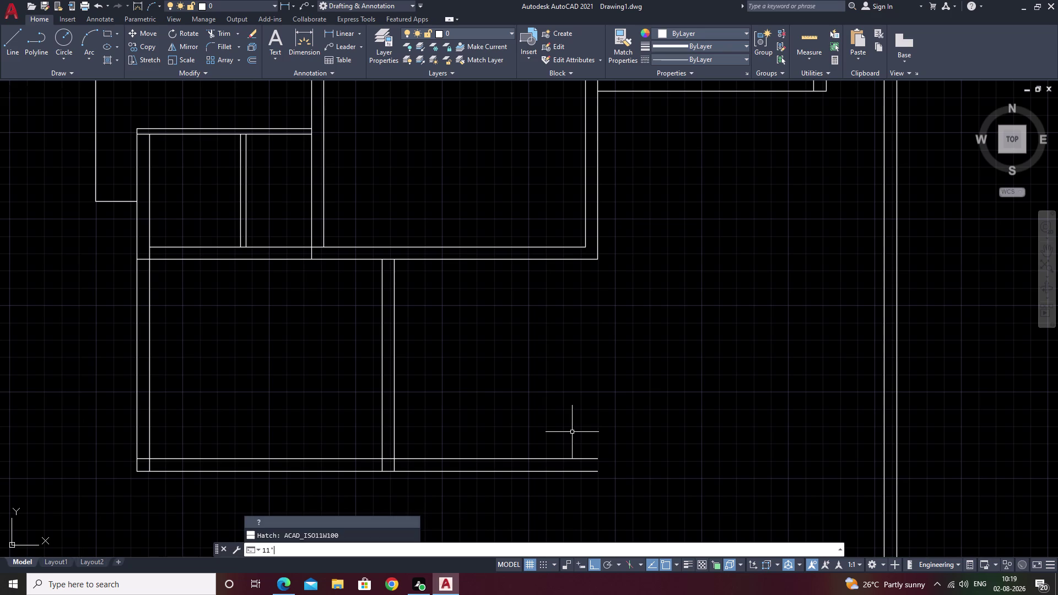
key(Escape)
Offset the lower room's vertical wall line 11'6" to the right.
text(o)
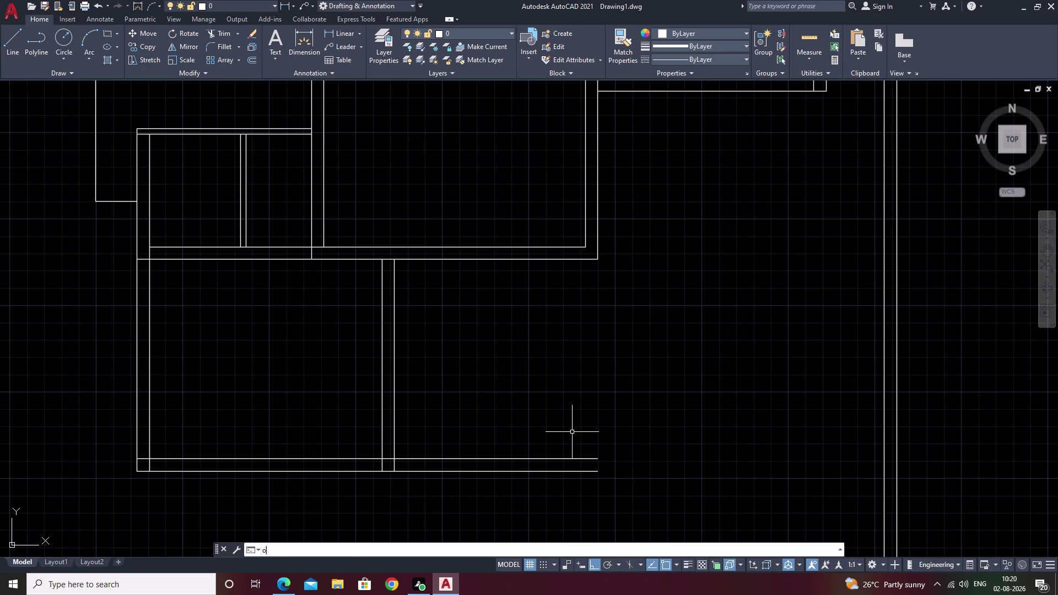
key(space)
text(11)
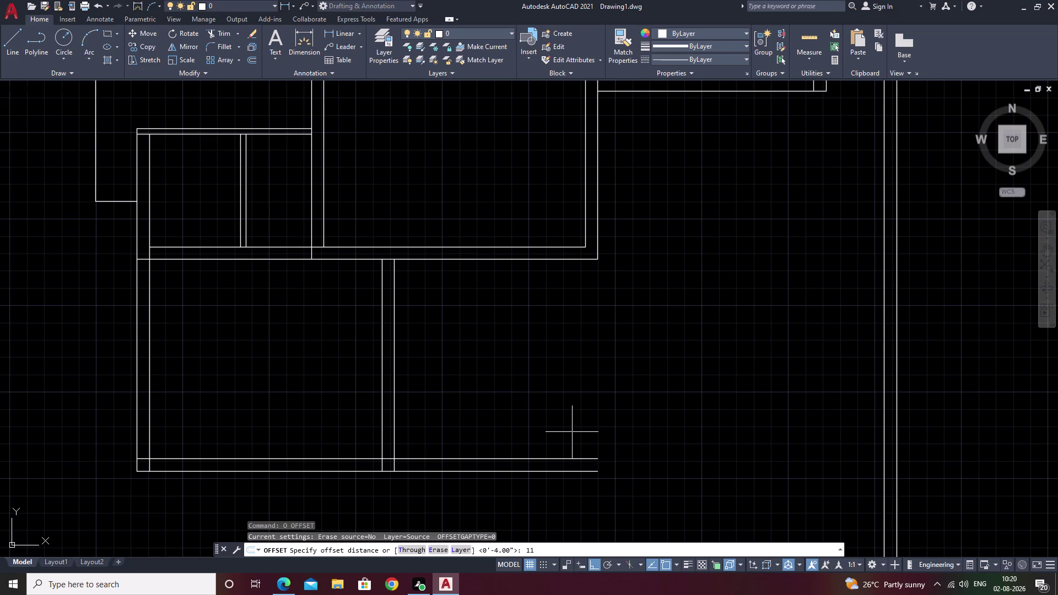
key(apostrophe)
key(6)
text(")
key(space)
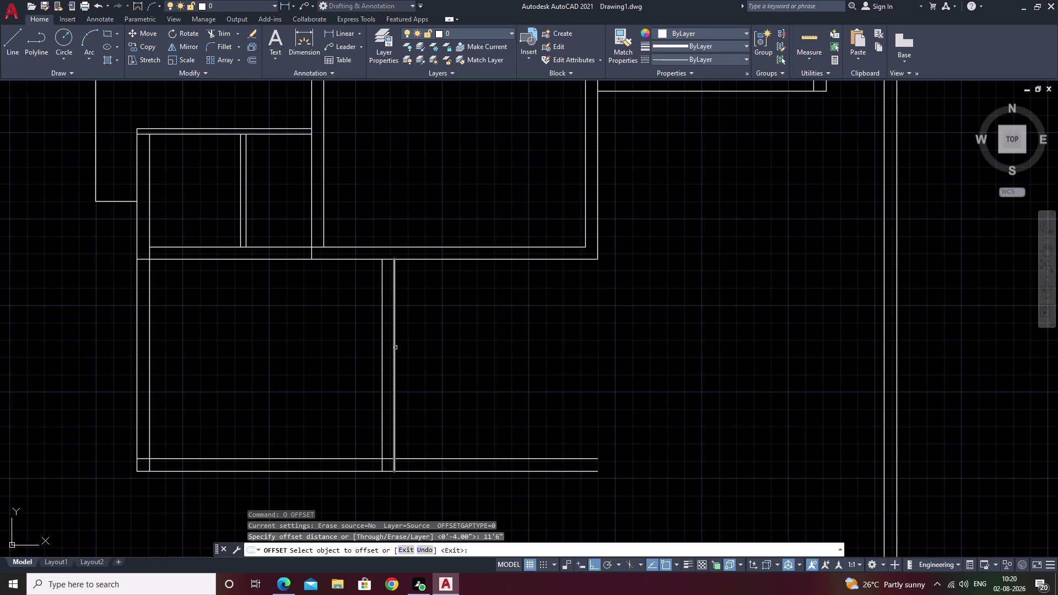
double_click(394, 350)
click(511, 348)
scroll(down, 3)
key(Escape)
Offset the new right-hand wall line by 9 to double it.
text(o)
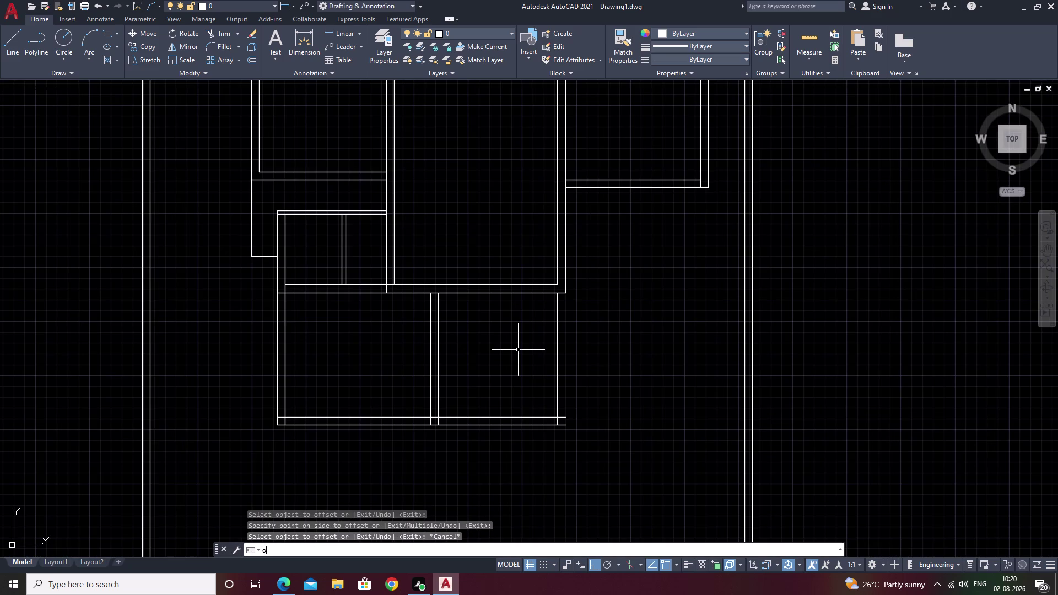
key(space)
text(9)
key(space)
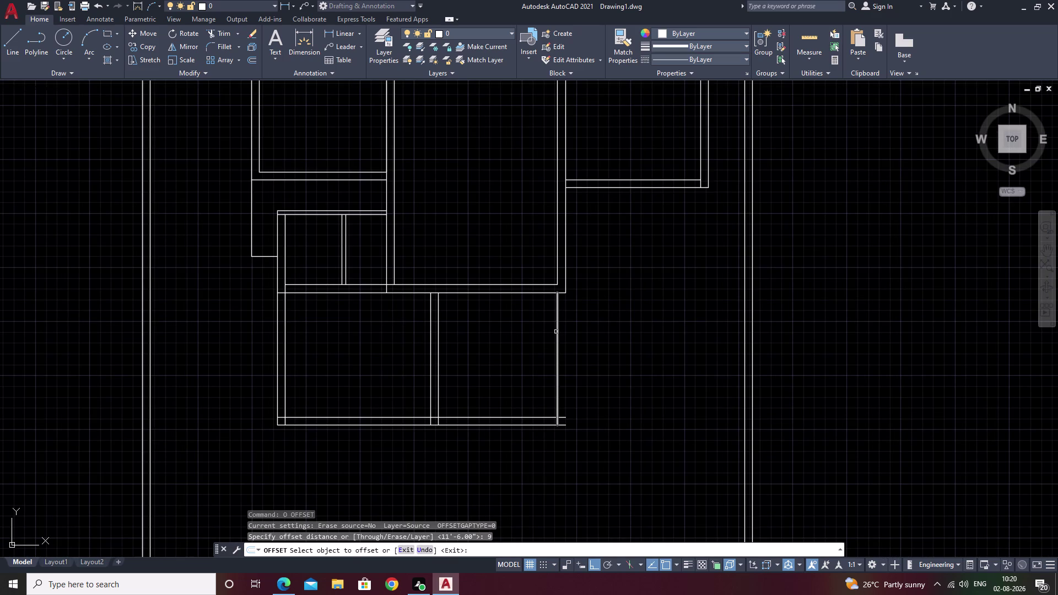
double_click(556, 332)
click(581, 330)
scroll(down, 3)
key(Escape)
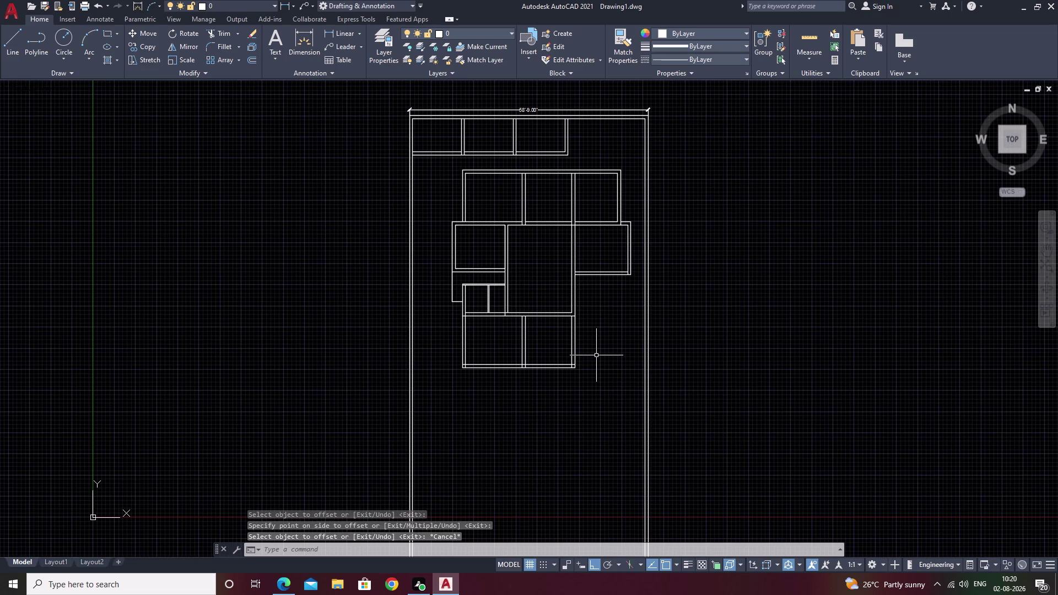
Extend the bottom wall to the right with a new line.
middle_drag(597, 356, 362, 384)
middle_drag(519, 375, 422, 387)
key(Escape)
scroll(up, 3)
scroll(up, 3)
middle_drag(246, 397, 323, 363)
key(e)
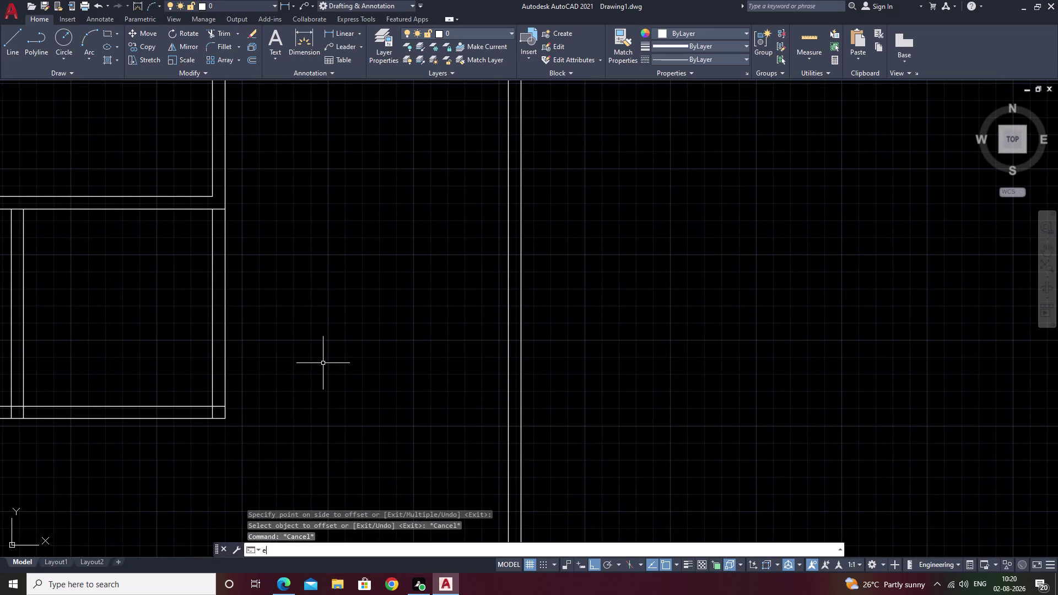
key(Escape)
text(l)
key(space)
double_click(228, 419)
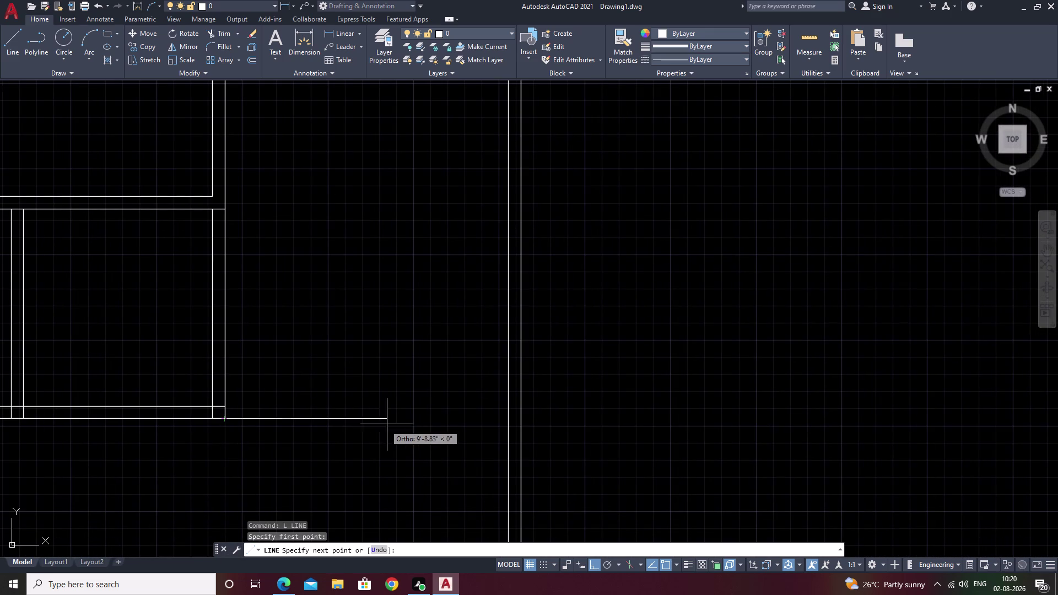
click(460, 424)
key(Escape)
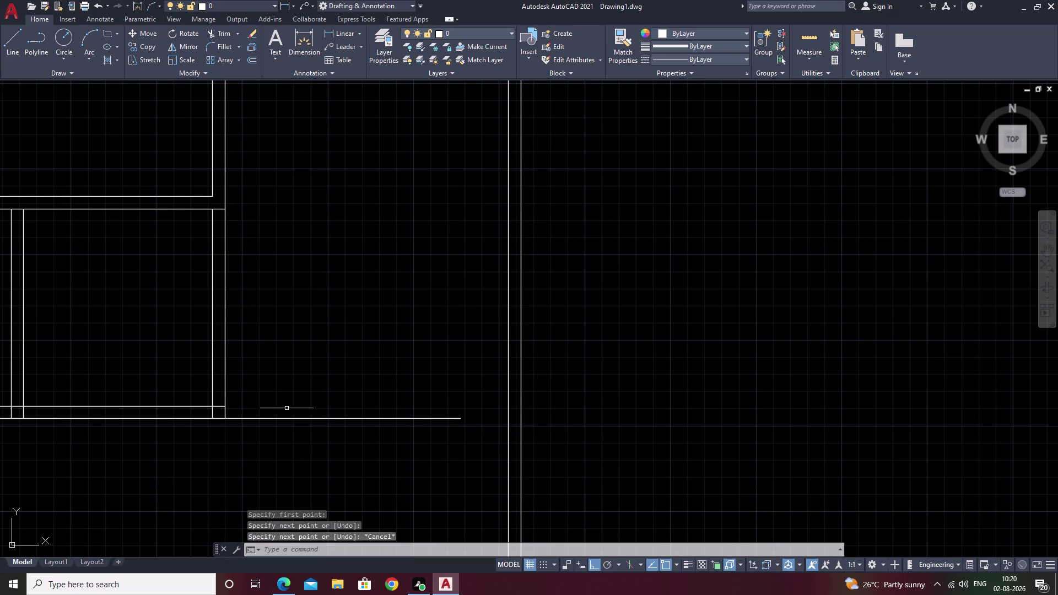
Offset the extended bottom wall line 9 inches for wall thickness.
text(o)
key(space)
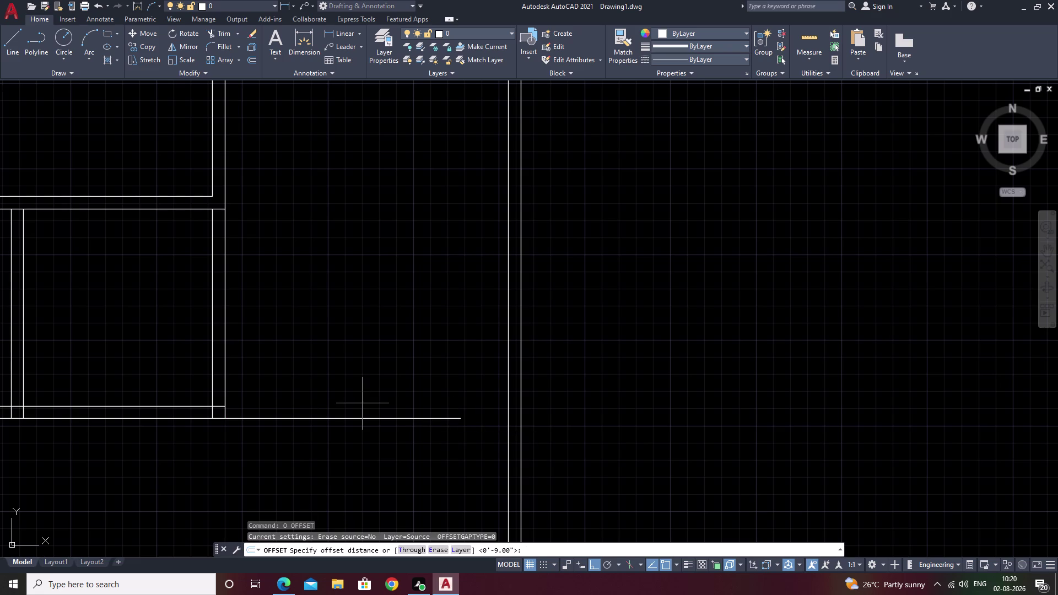
text(9)
key(space)
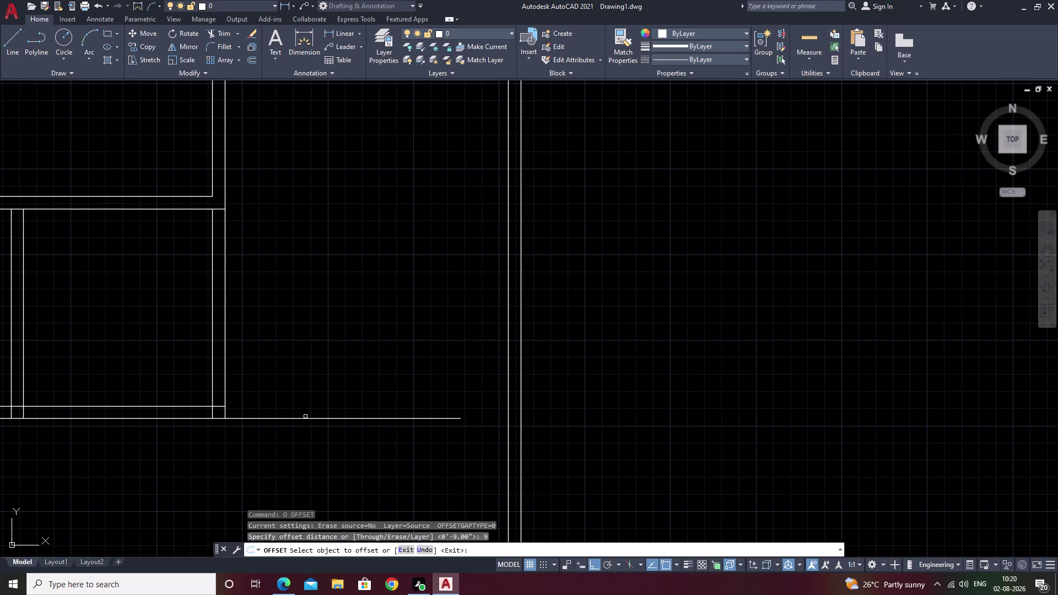
click(306, 418)
click(311, 383)
key(Escape)
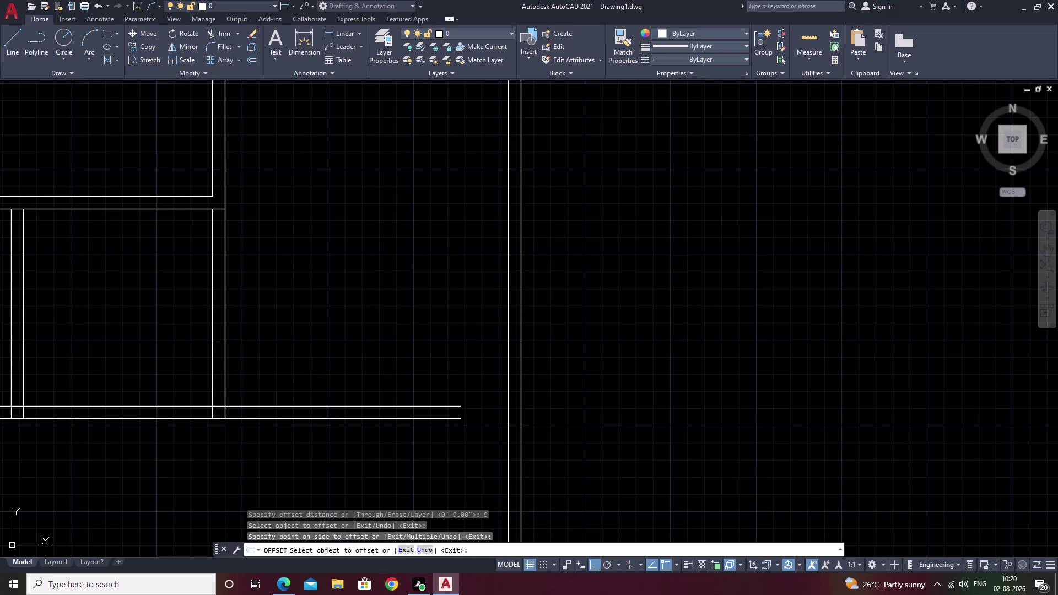
Offset the middle room's right wall 13 feet to the right as the new right wall.
text(o)
key(space)
middle_drag(265, 340, 346, 348)
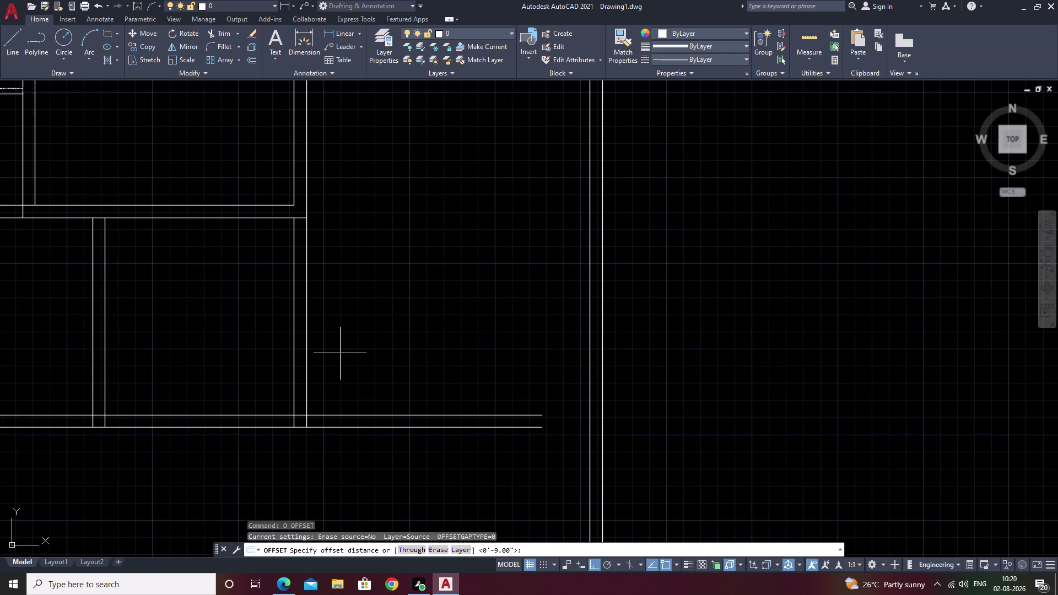
text(13)
text(')
key(space)
double_click(307, 356)
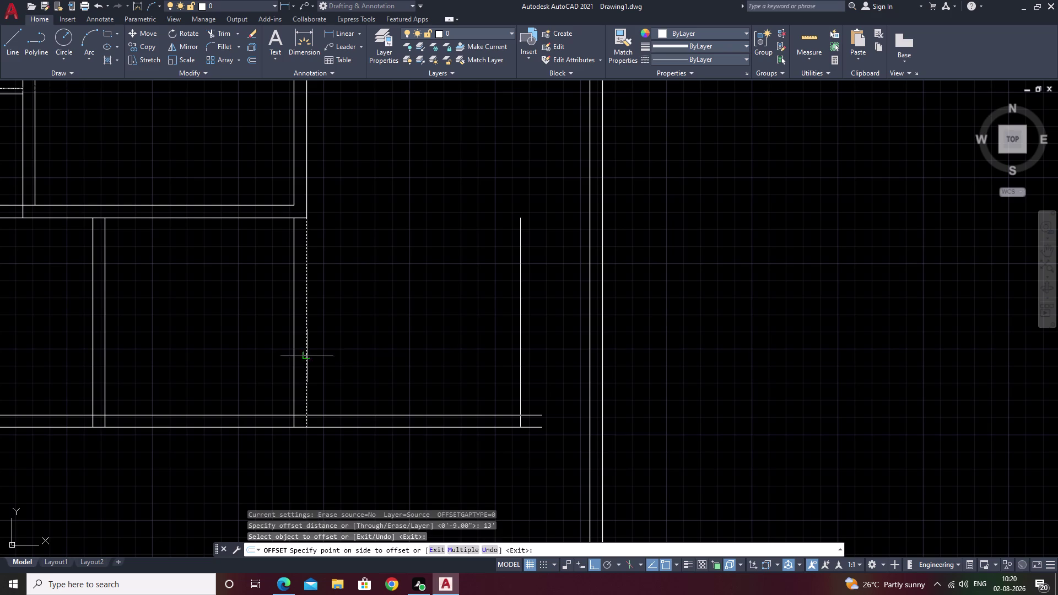
click(388, 355)
scroll(down, 3)
click(388, 355)
key(Escape)
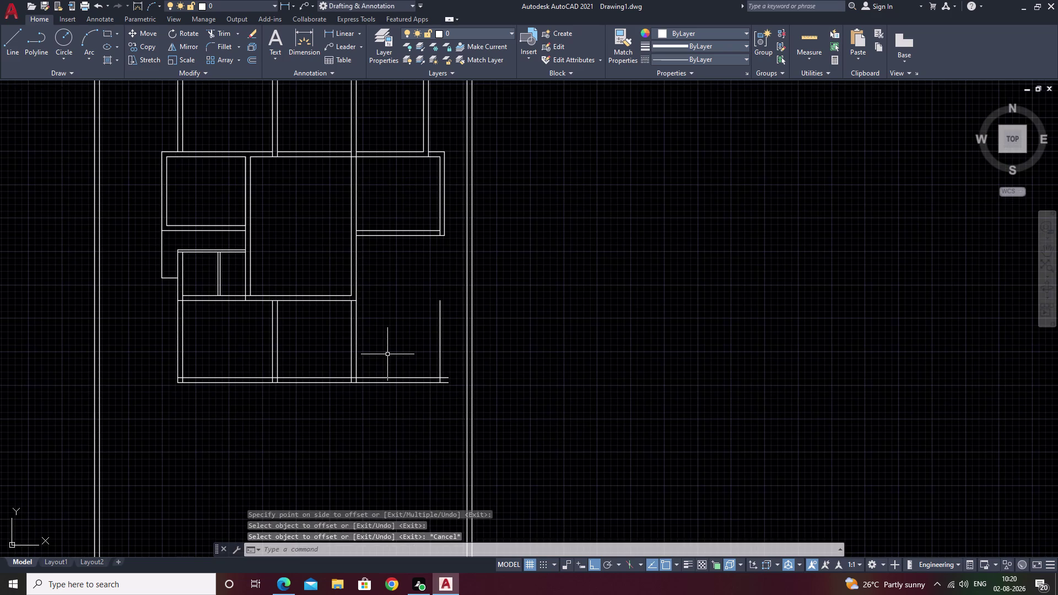
key(space)
Thicken the new right wall by offsetting it 9 inches outward.
key(space)
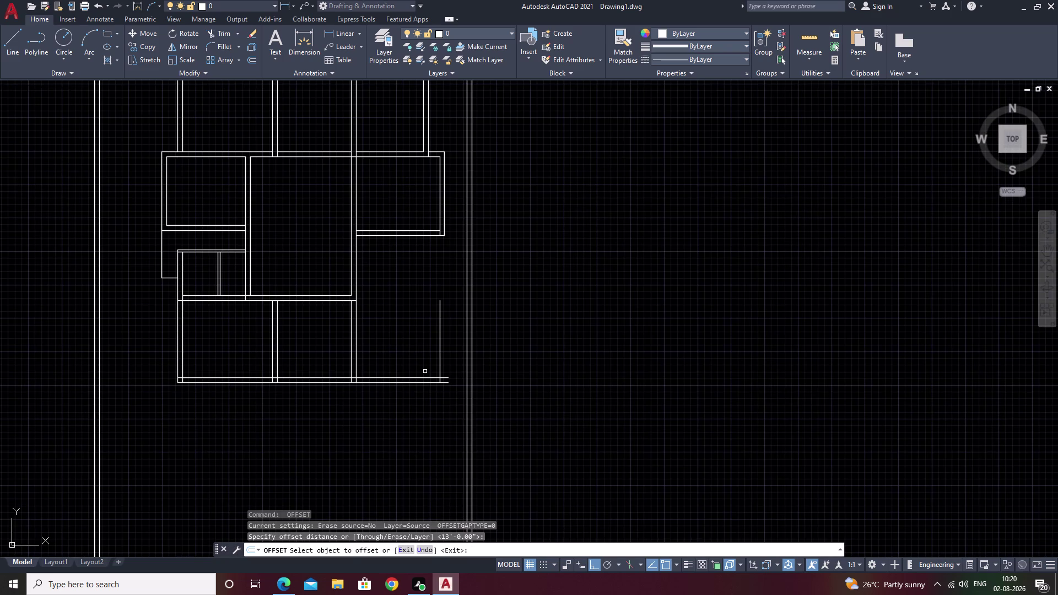
text(9)
key(space)
click(440, 347)
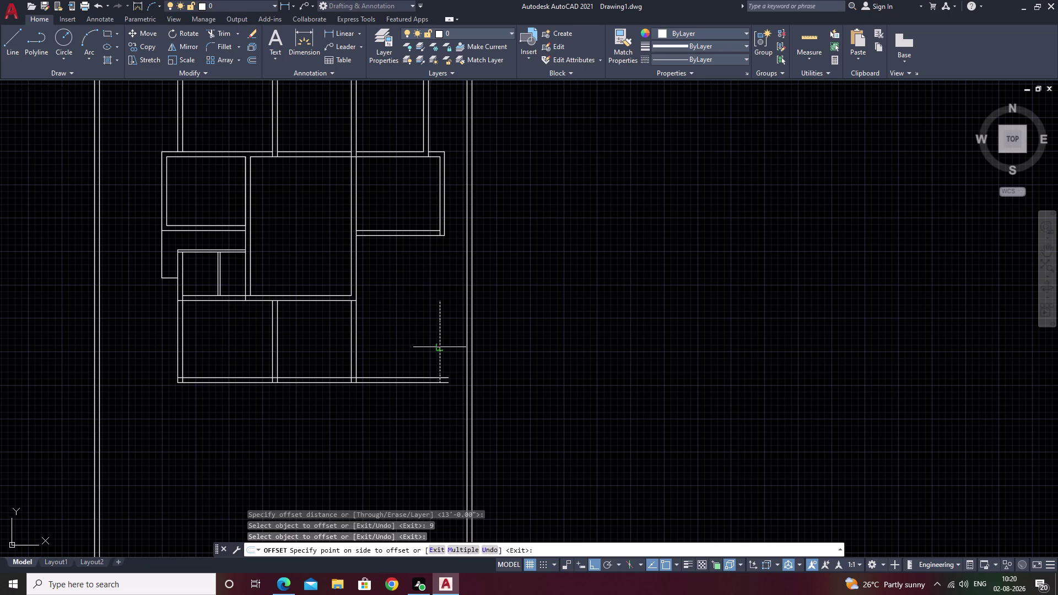
key(Escape)
key(space)
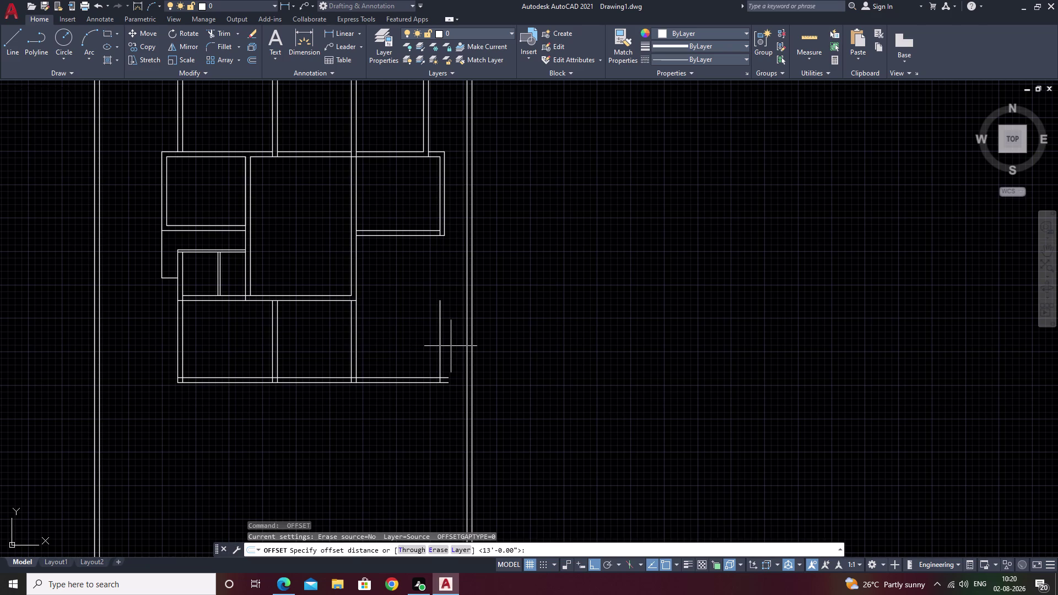
text(9)
key(space)
scroll(up, 3)
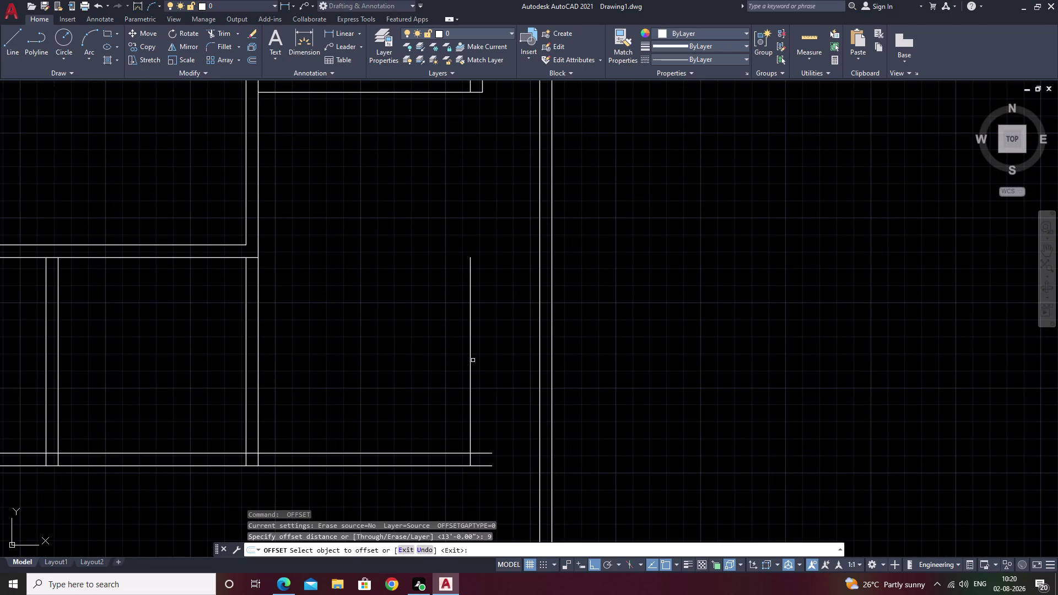
click(470, 358)
click(482, 355)
key(Escape)
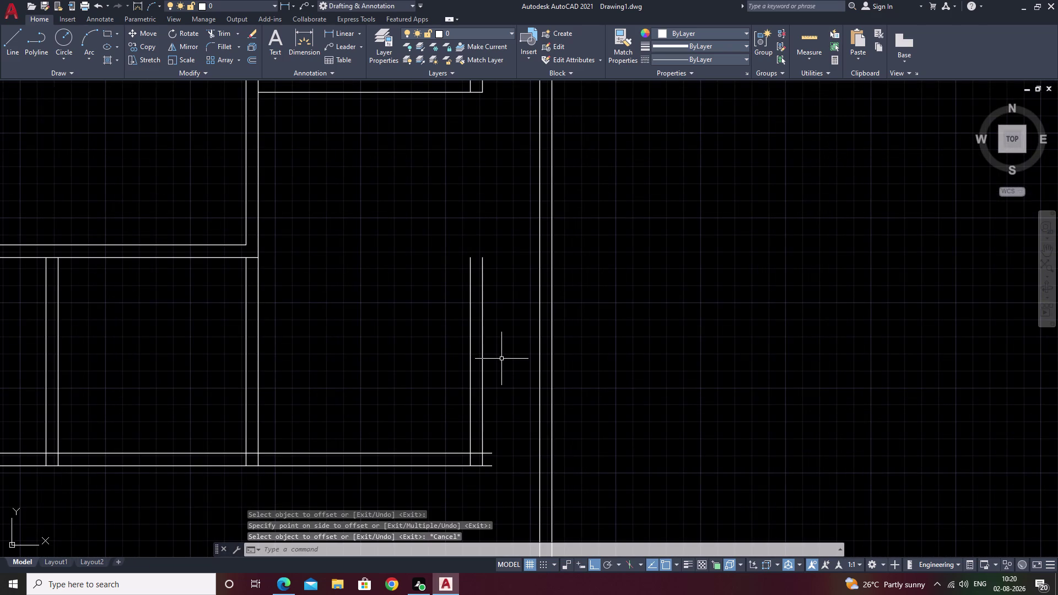
Trim the overlapping wall line ends at the new room's corners.
text(tr)
key(space)
scroll(up, 3)
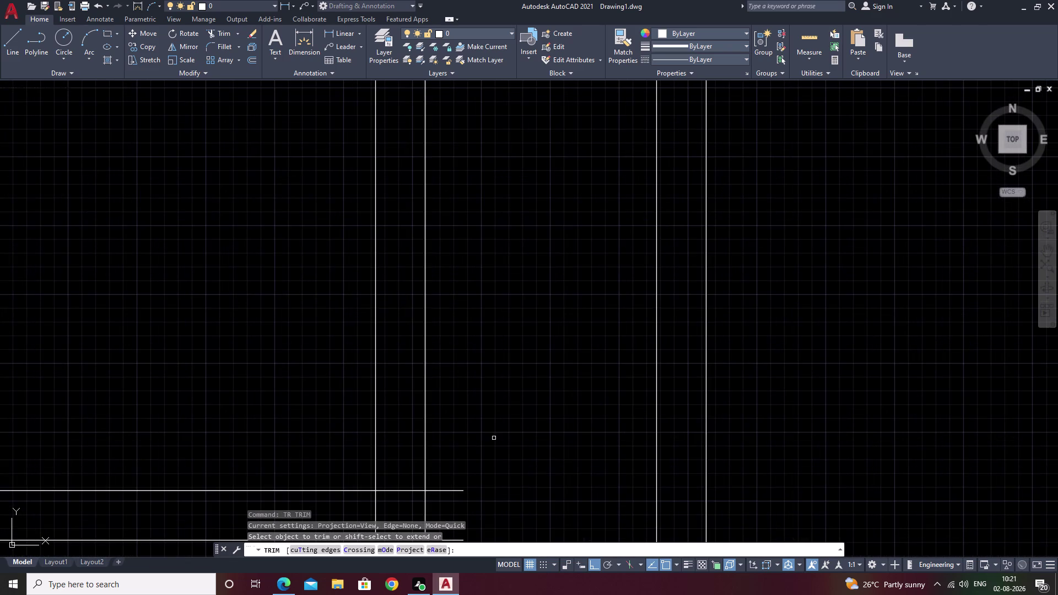
middle_drag(458, 461, 508, 303)
drag(500, 292, 485, 461)
scroll(down, 3)
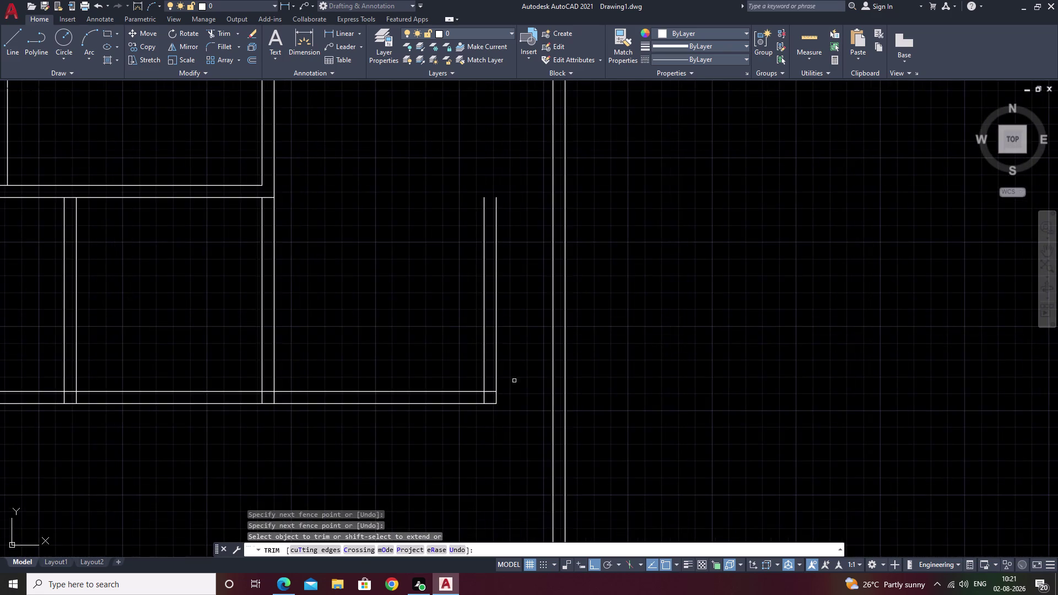
middle_drag(518, 364, 544, 428)
key(Escape)
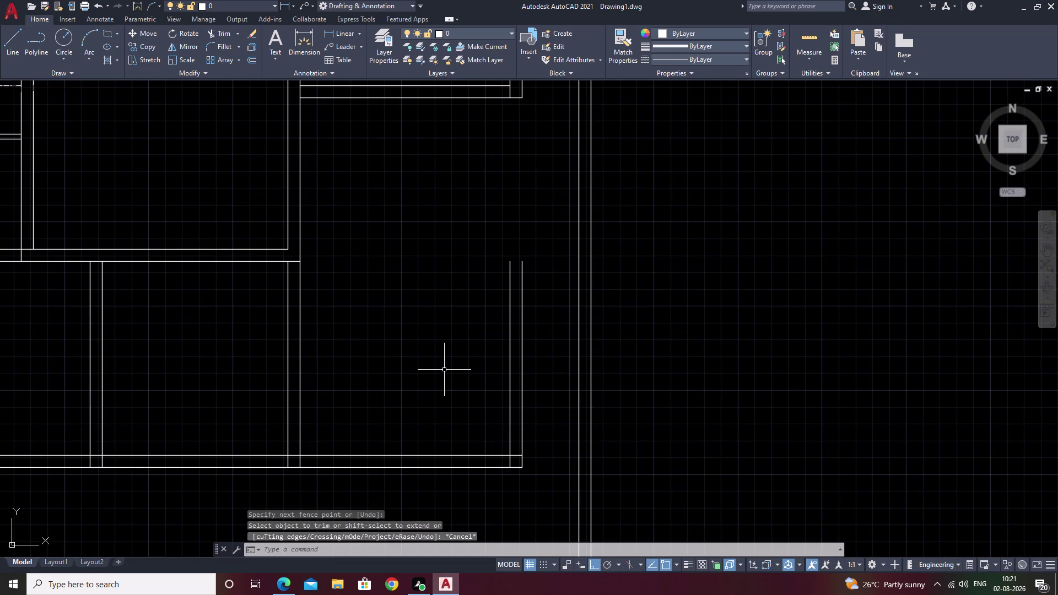
Attempt a 12-foot offset and cancel the accidentally started hatch command.
text(o)
key(space)
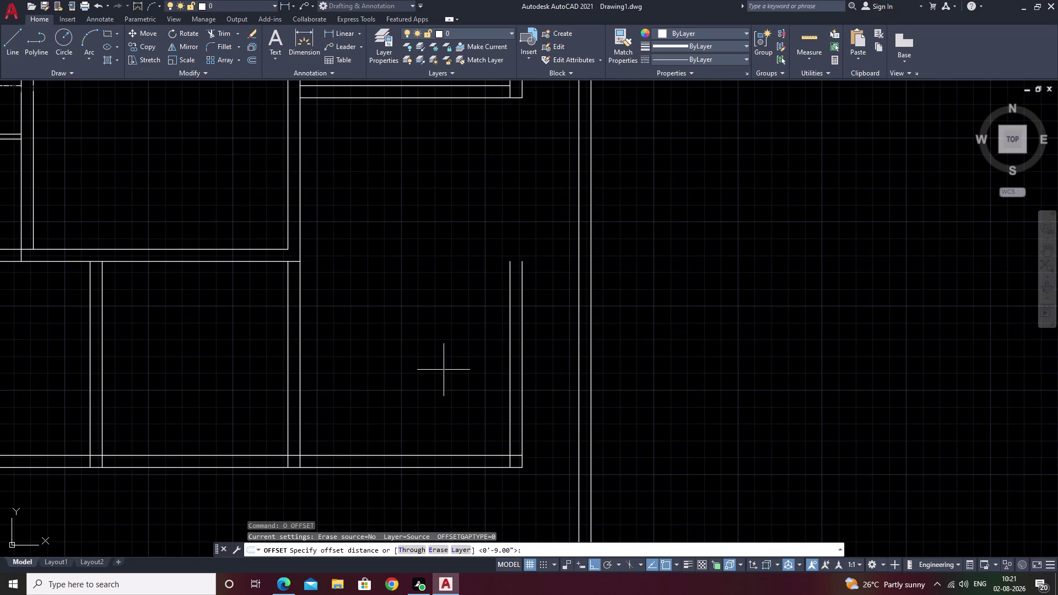
text(12)
key(space)
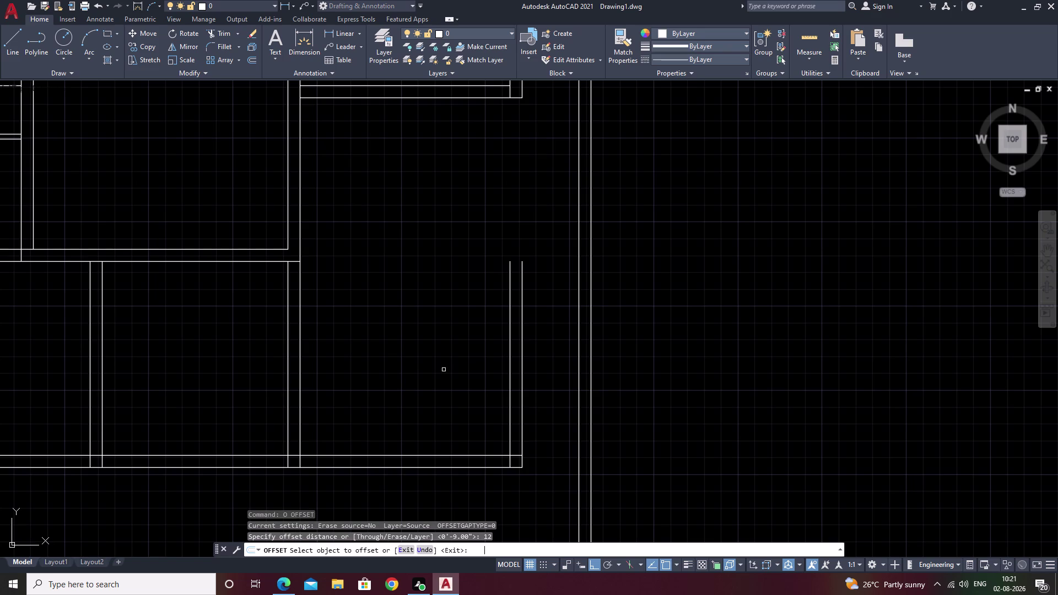
key(space)
text(12)
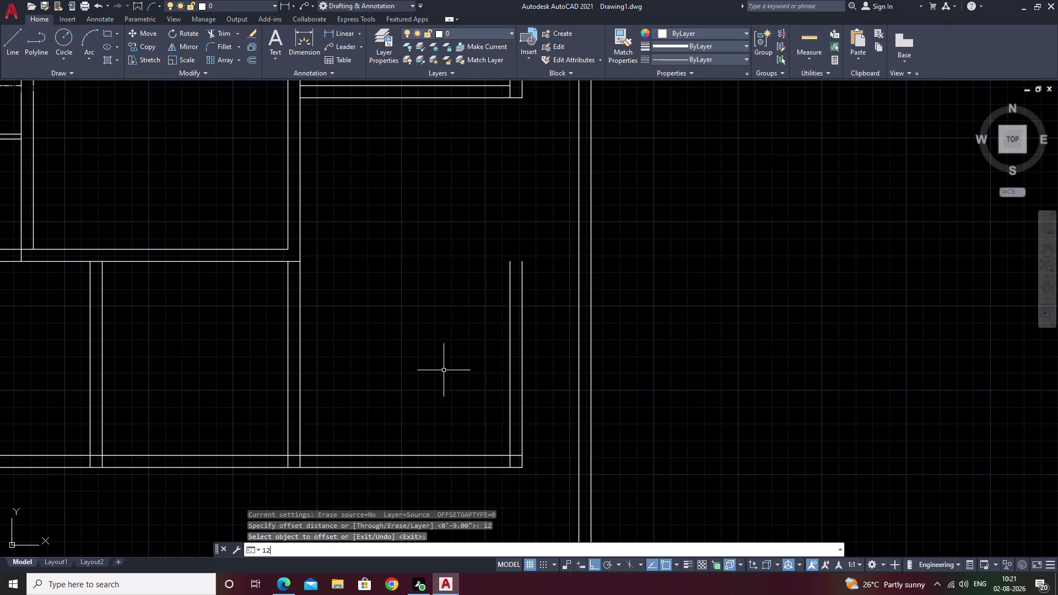
key(space)
key(space)
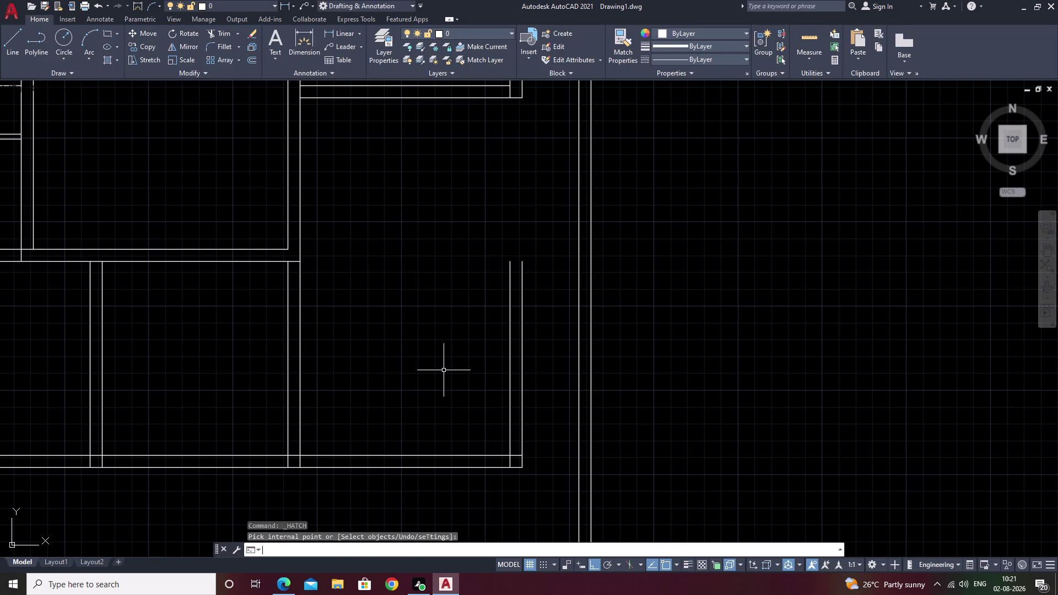
key(Escape)
Offset the bottom wall 12 feet up to form the room's top wall.
text(o 1)
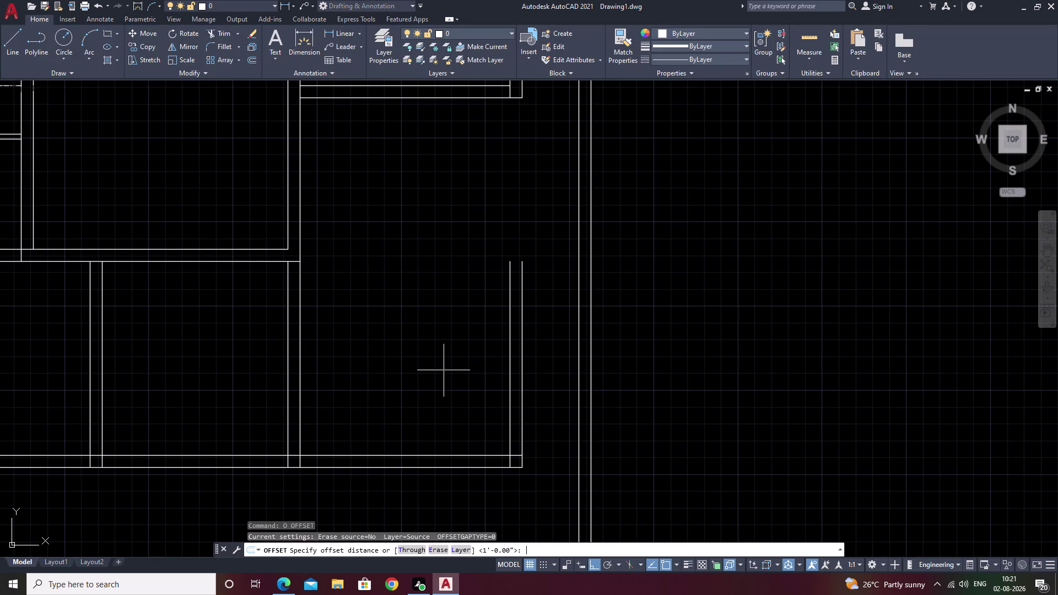
text(2)
text(')
key(space)
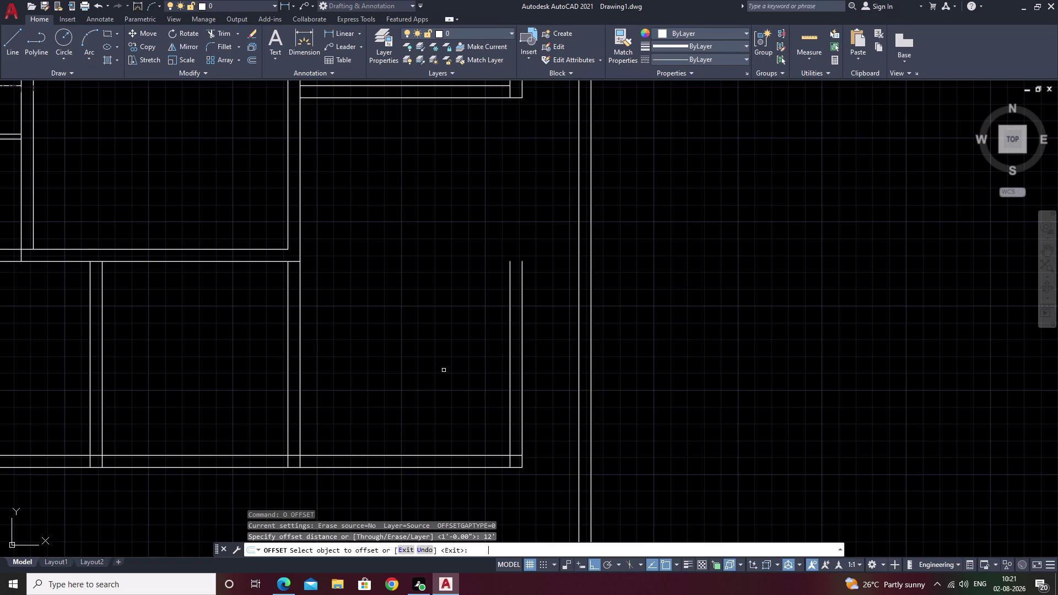
click(422, 456)
click(414, 371)
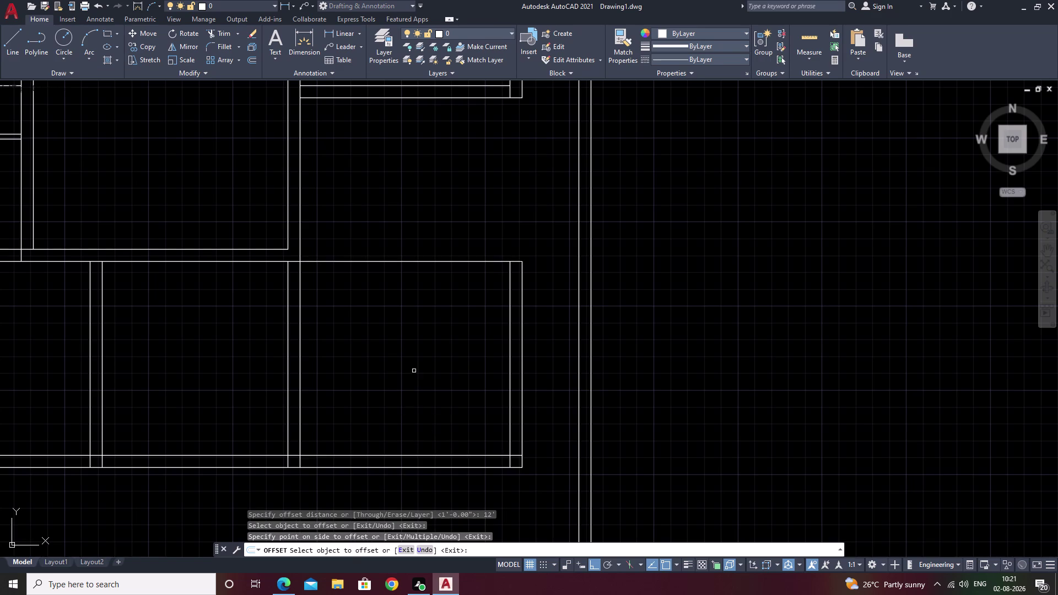
scroll(down, 3)
middle_drag(413, 353, 416, 408)
key(Escape)
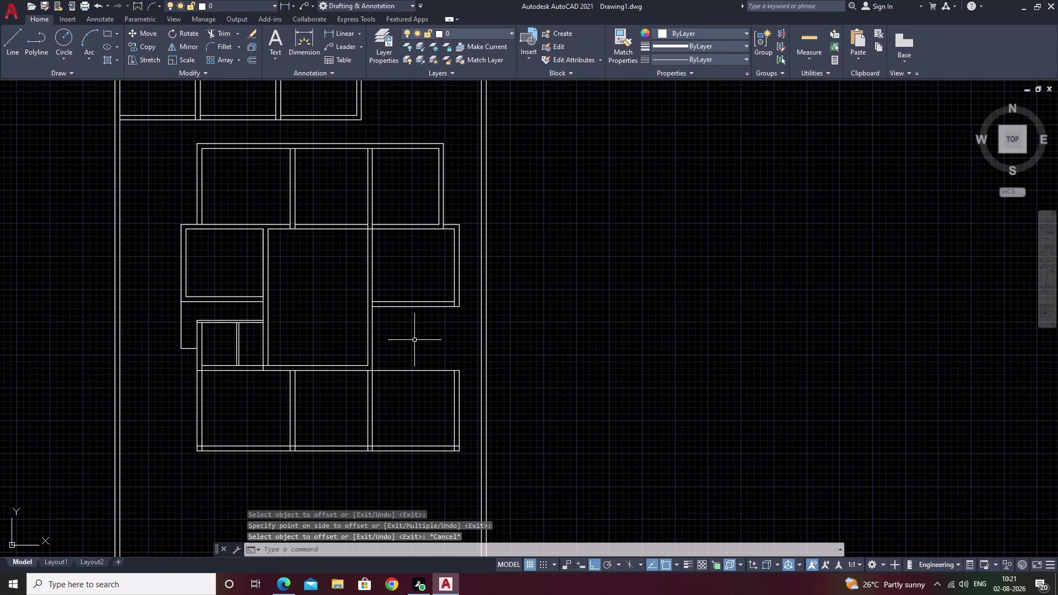
text(o 9)
key(space)
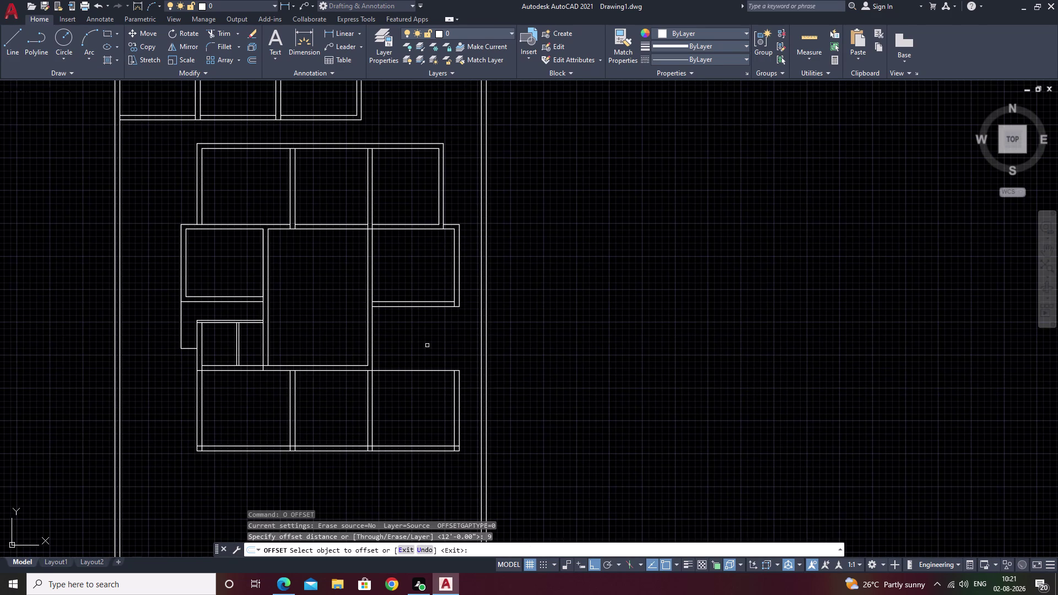
scroll(up, 3)
click(416, 409)
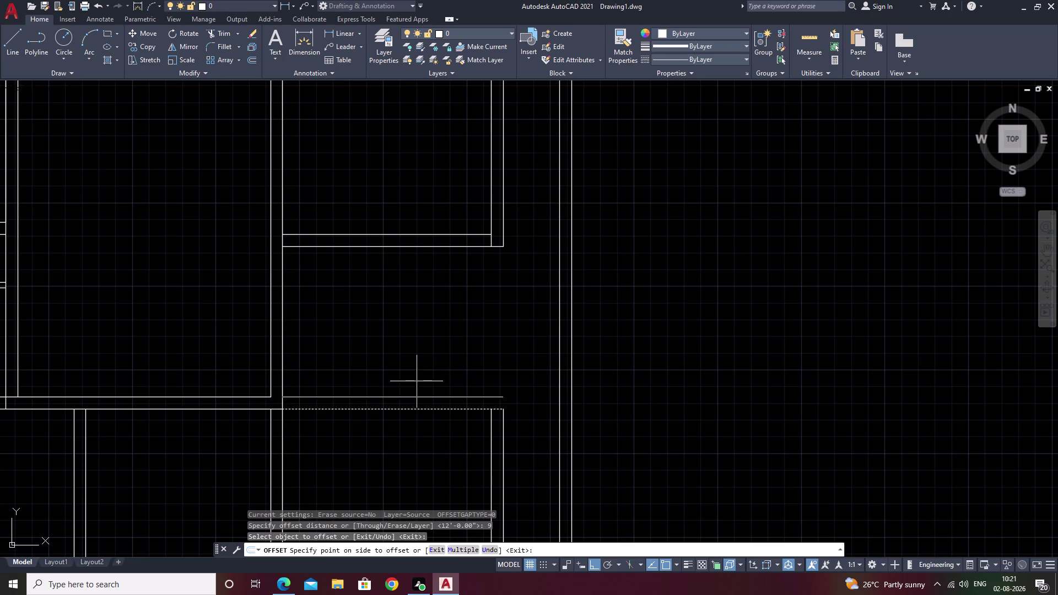
scroll(down, 3)
key(Escape)
key(space)
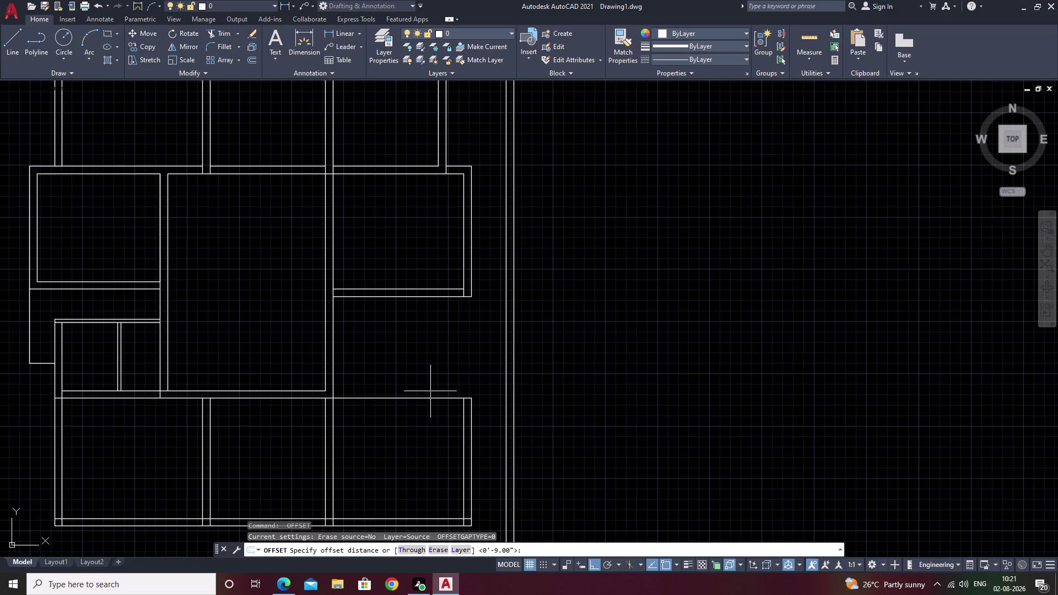
key(space)
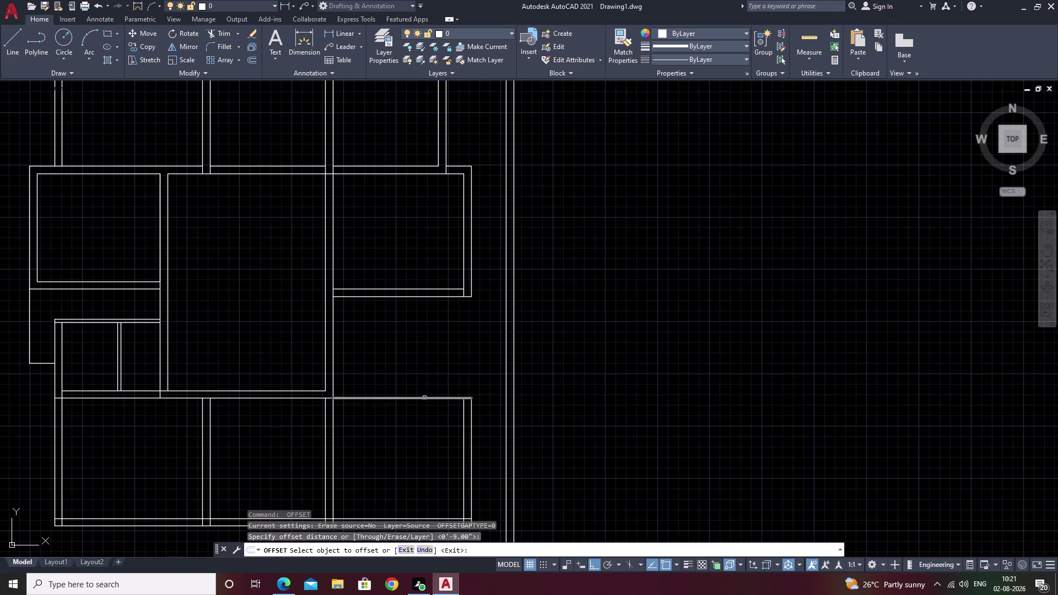
click(424, 397)
click(422, 385)
key(Escape)
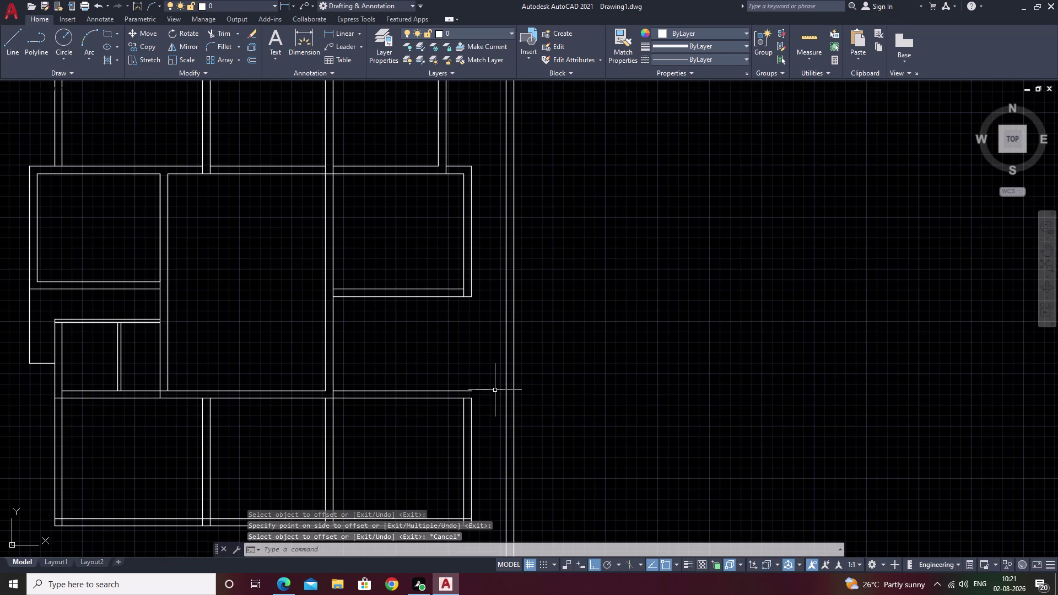
text(f)
key(space)
scroll(up, 3)
click(464, 376)
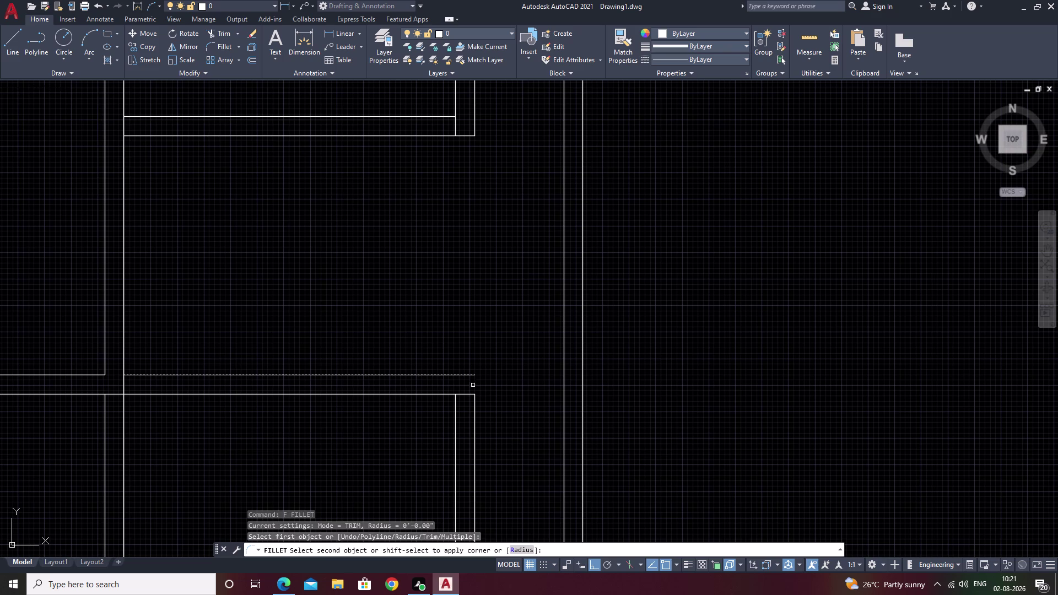
click(475, 411)
scroll(down, 3)
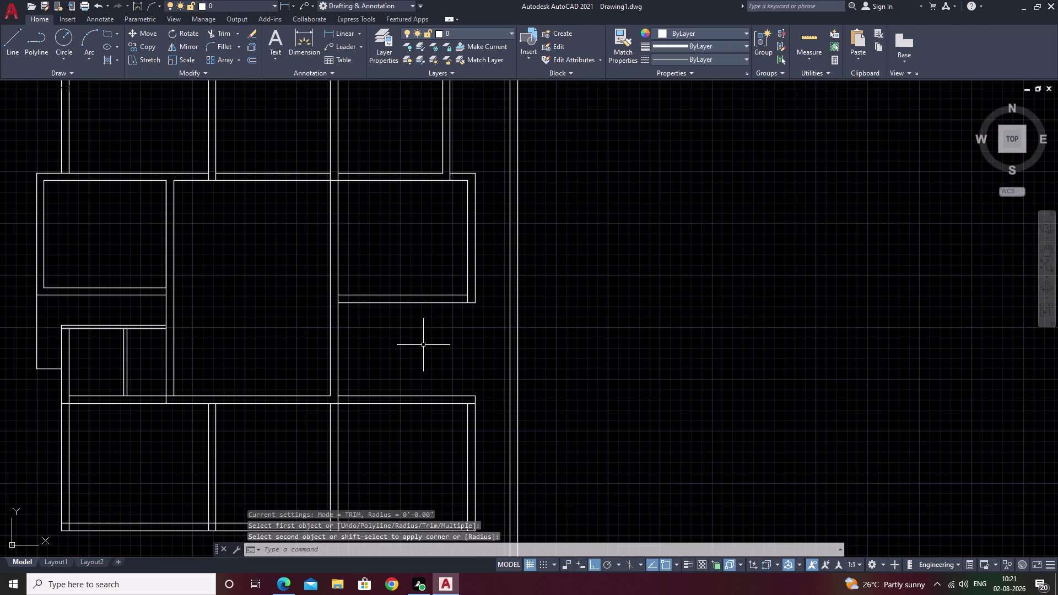
scroll(down, 3)
middle_drag(409, 342, 545, 281)
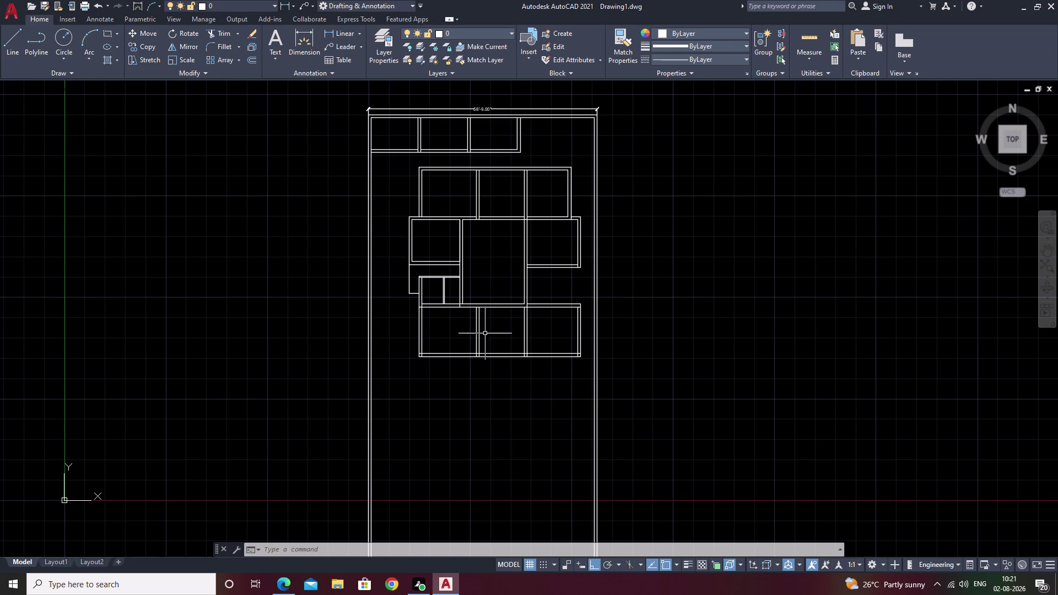
middle_drag(584, 444, 557, 446)
middle_drag(557, 445, 443, 448)
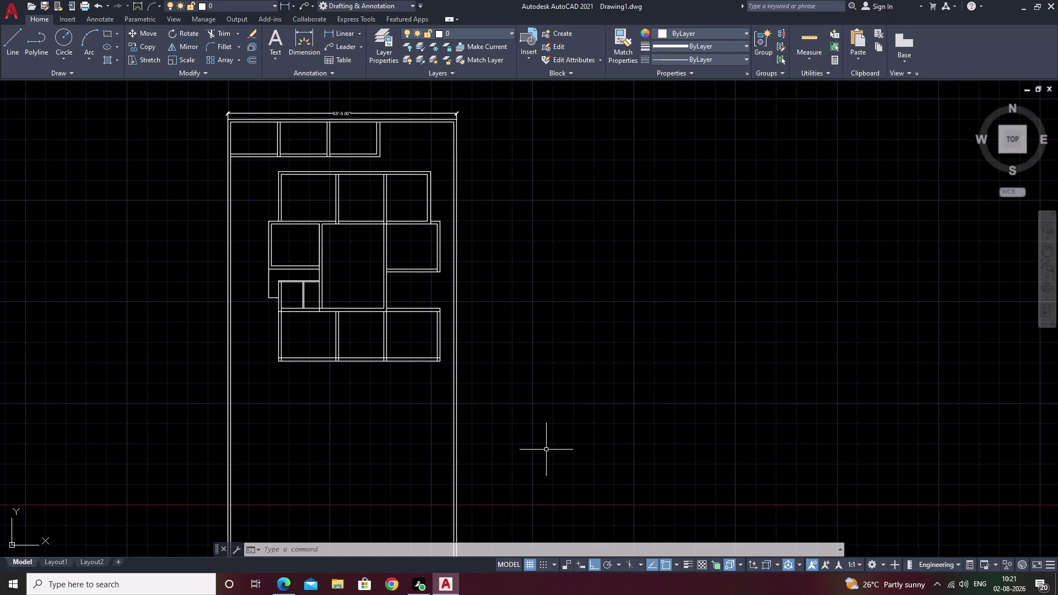
scroll(up, 3)
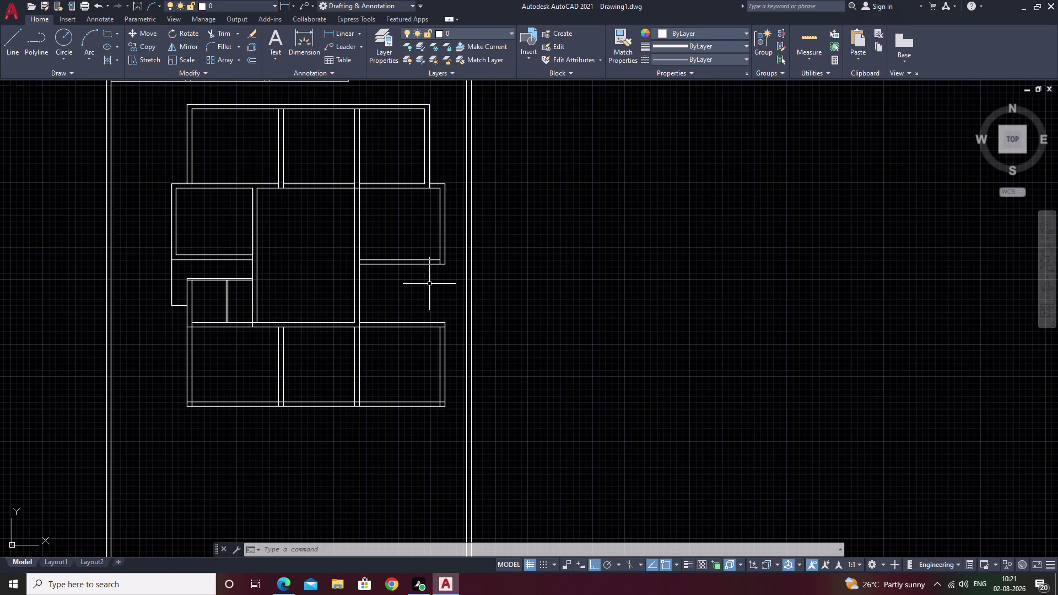
scroll(up, 3)
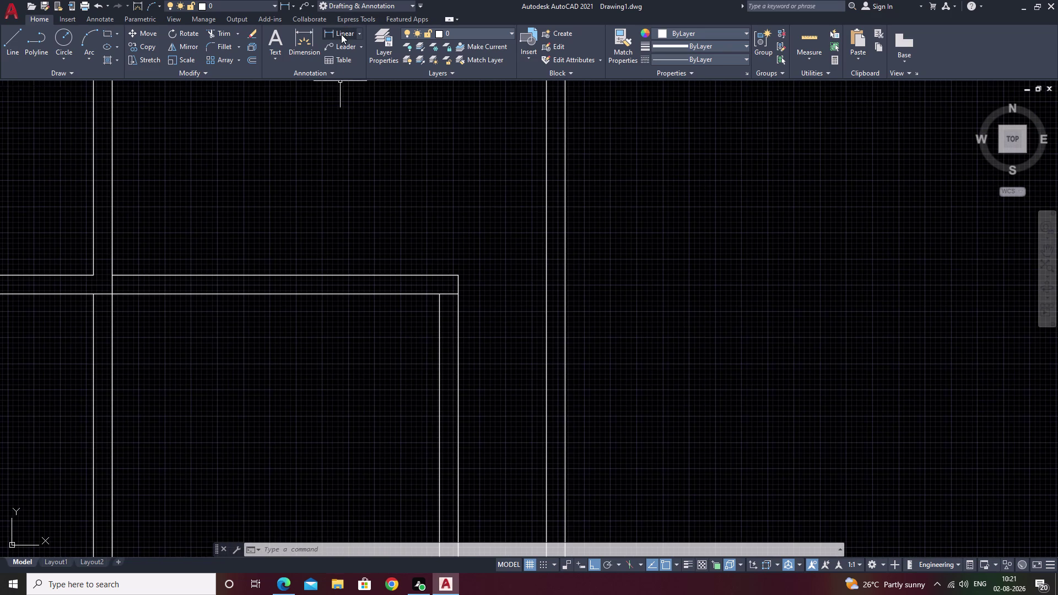
click(341, 34)
click(459, 276)
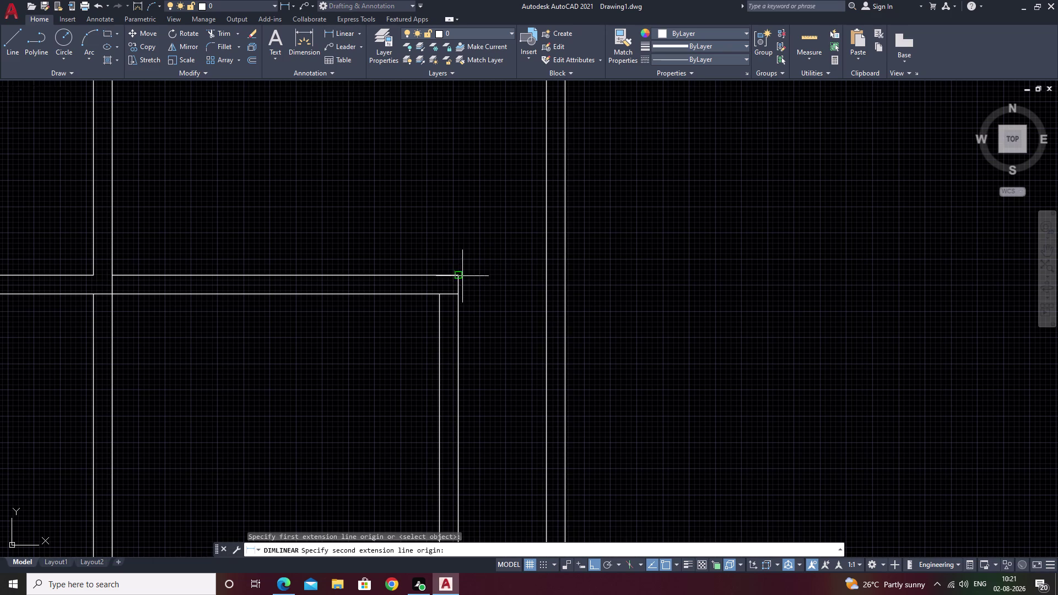
click(545, 276)
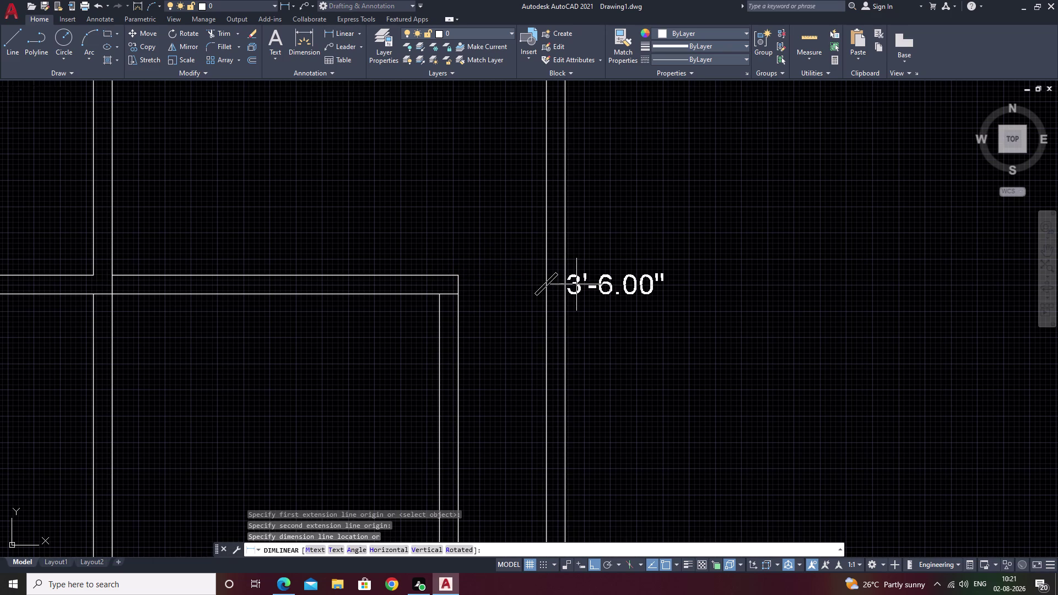
key(Escape)
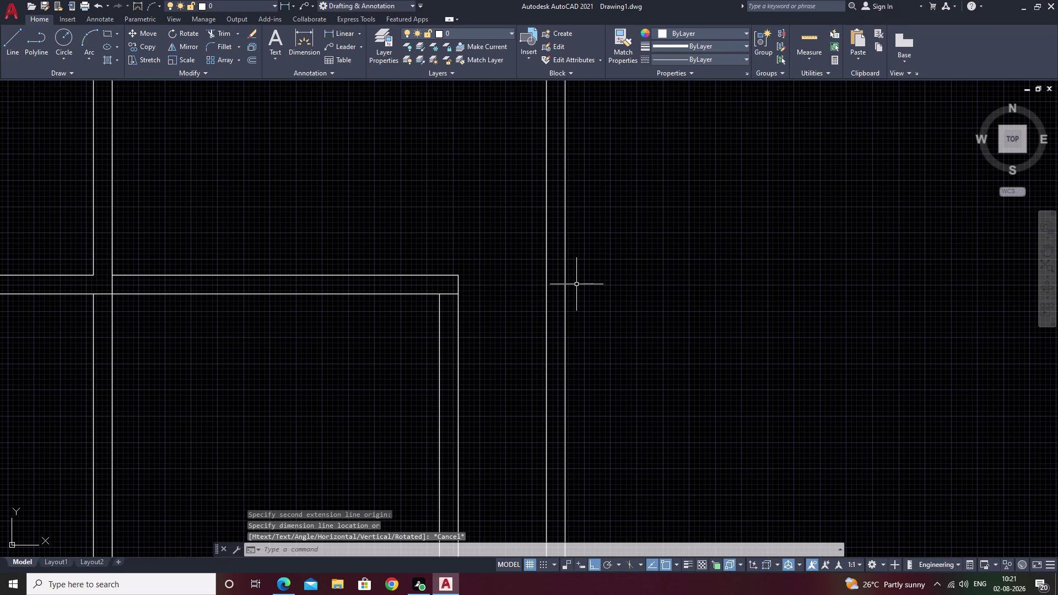
scroll(down, 3)
middle_drag(533, 286, 615, 358)
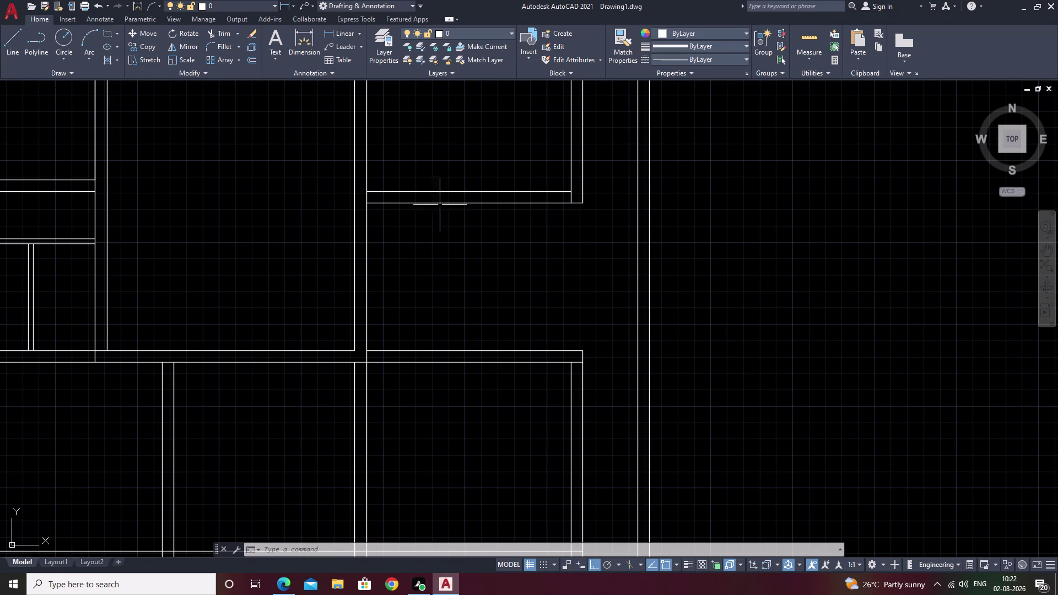
click(333, 31)
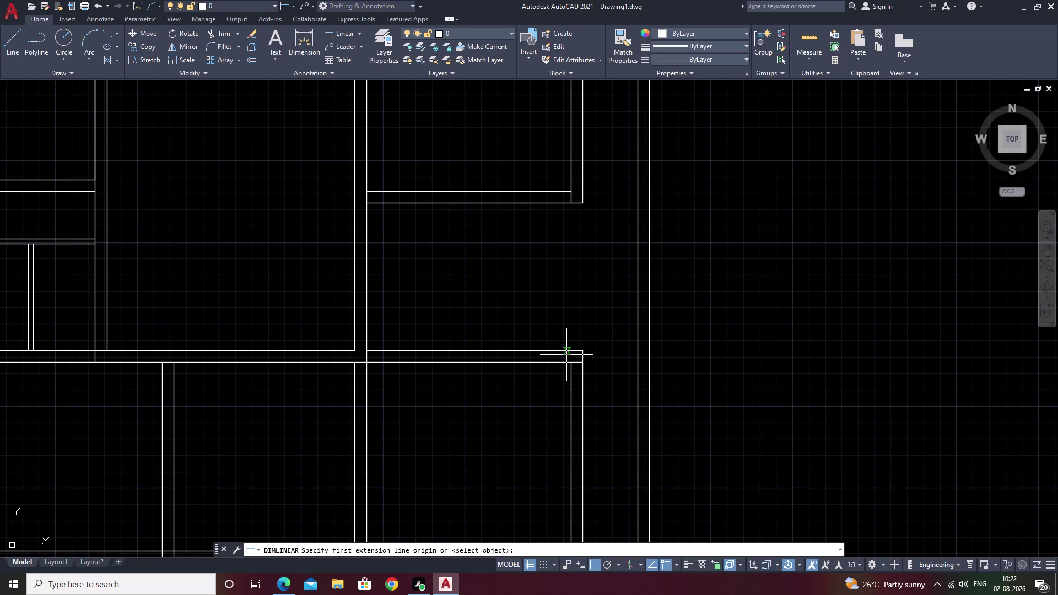
click(584, 351)
click(586, 204)
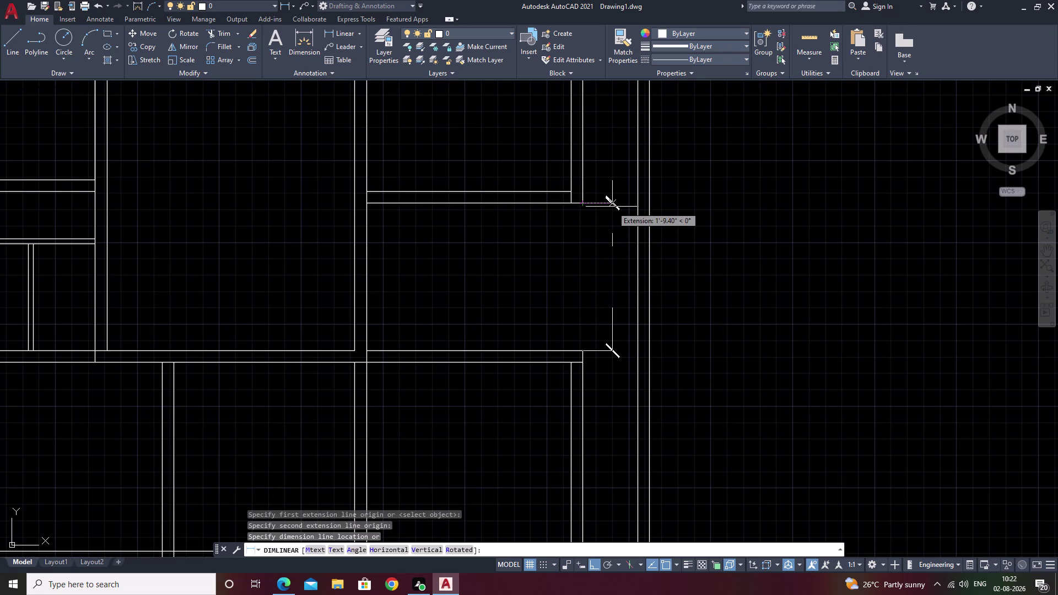
key(Escape)
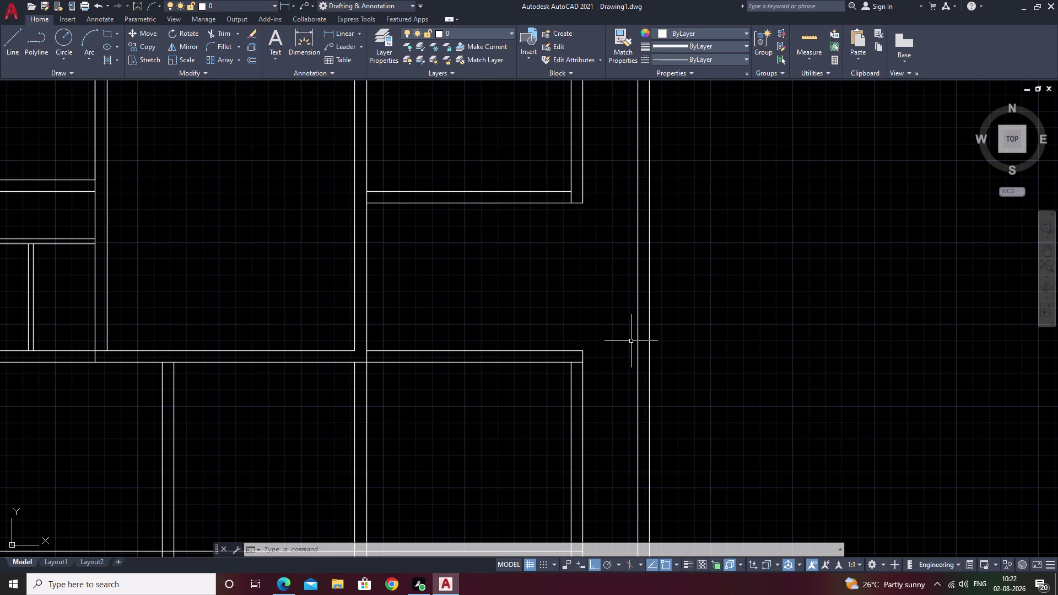
key(Escape)
scroll(down, 3)
middle_drag(490, 252, 562, 337)
key(Escape)
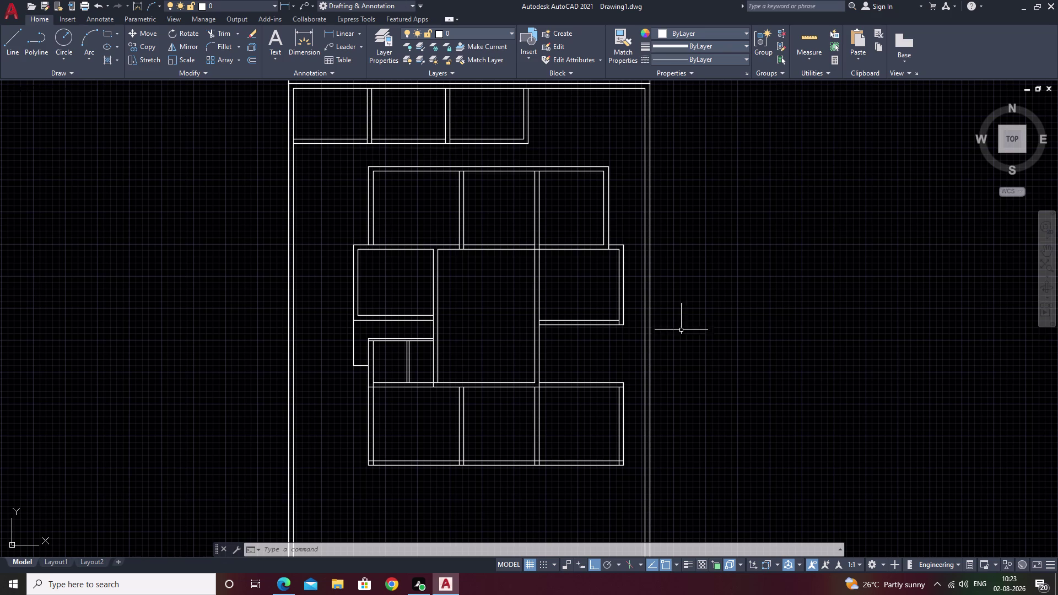
middle_drag(688, 368, 615, 372)
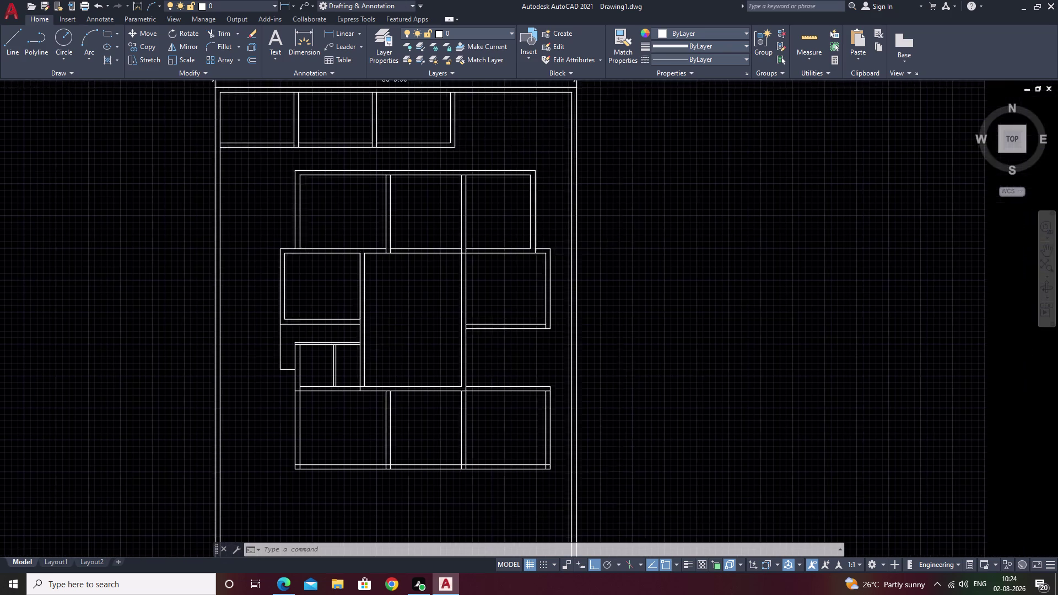
middle_drag(615, 372, 788, 389)
scroll(up, 3)
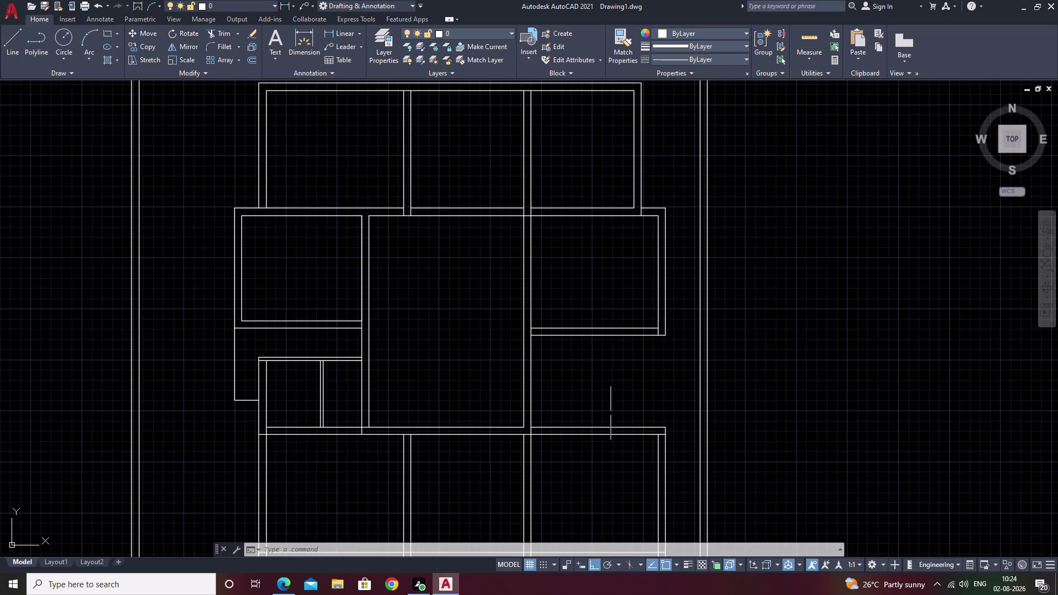
middle_drag(1057, 454, 490, 445)
middle_drag(575, 448, 578, 432)
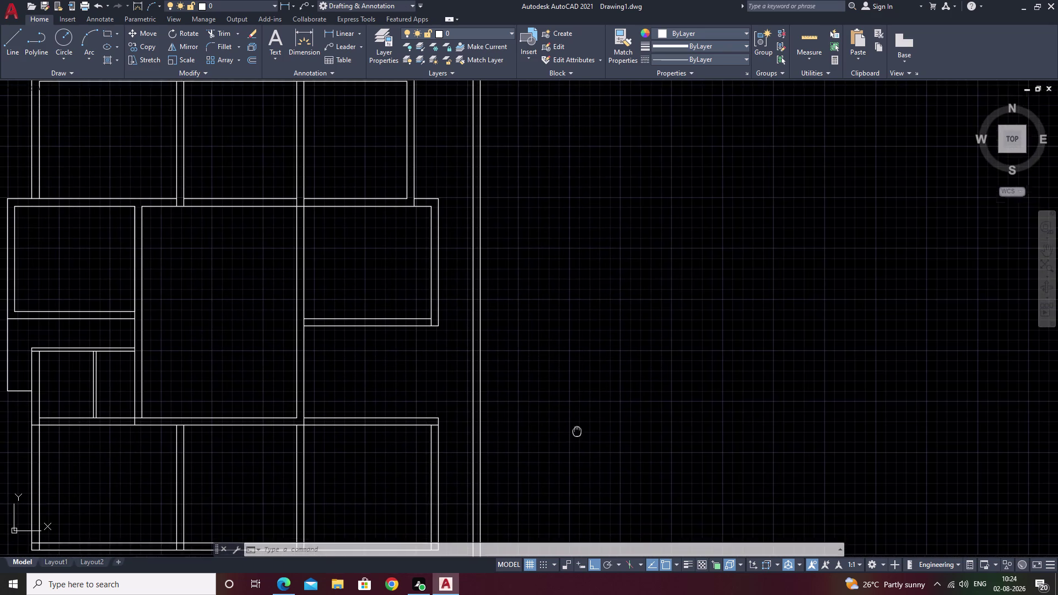
middle_drag(577, 432, 145, 401)
middle_drag(629, 369, 425, 332)
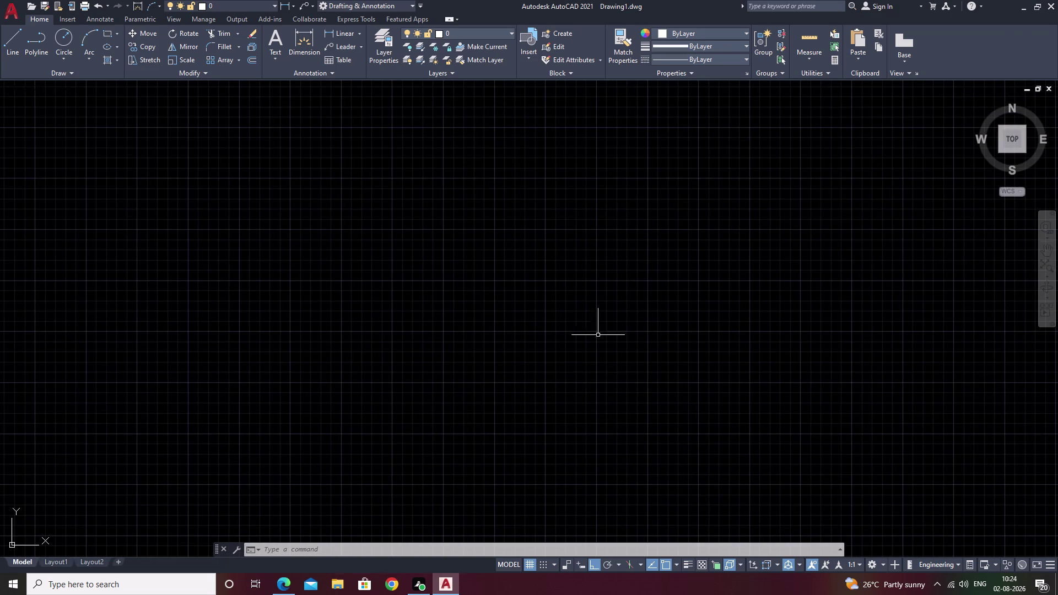
scroll(down, 3)
middle_drag(445, 306, 819, 287)
scroll(down, 3)
scroll(up, 3)
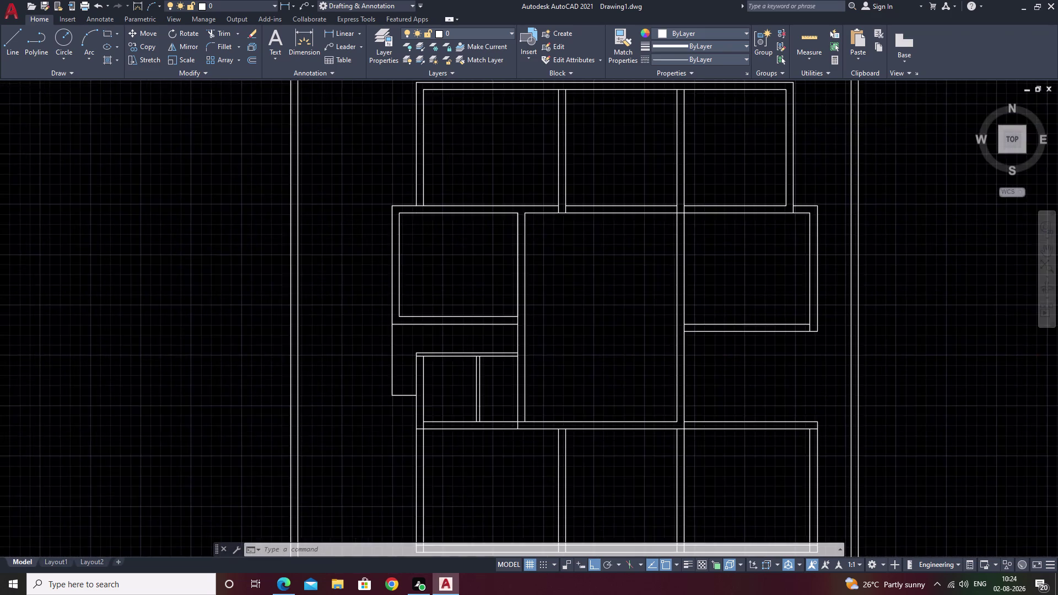
scroll(down, 3)
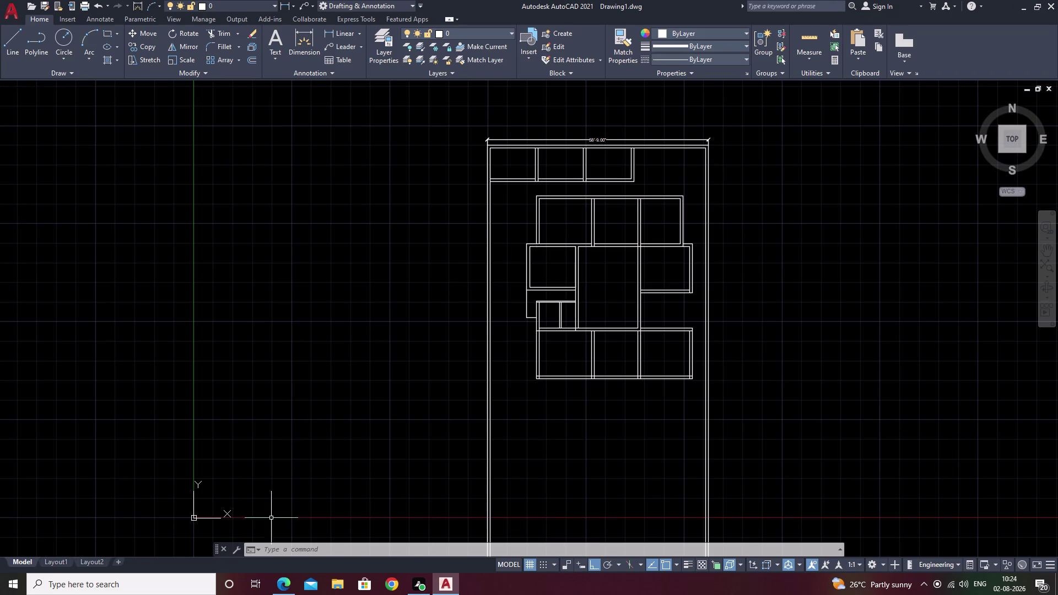
scroll(up, 3)
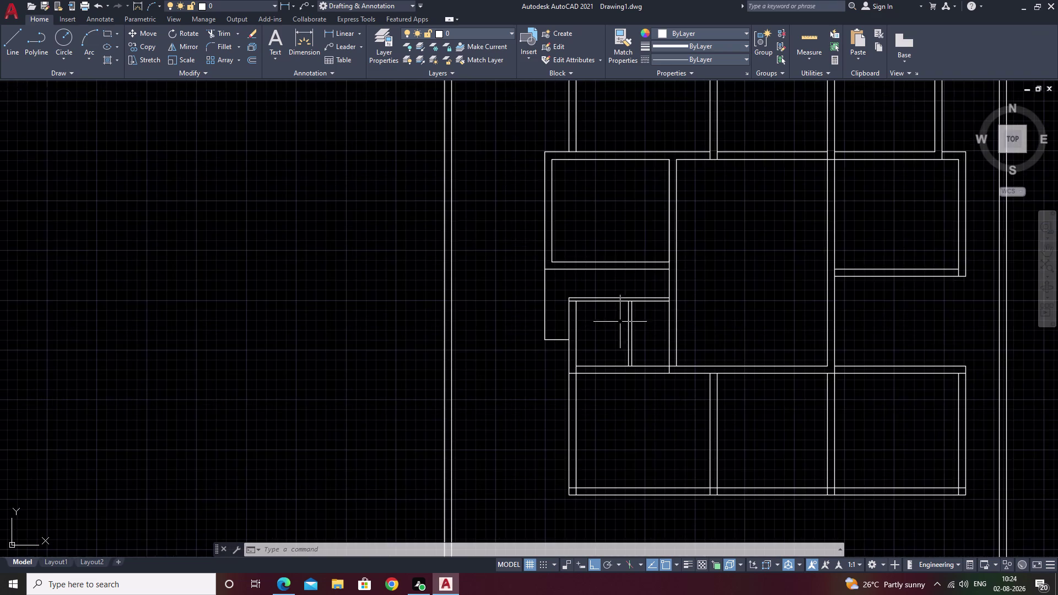
scroll(down, 3)
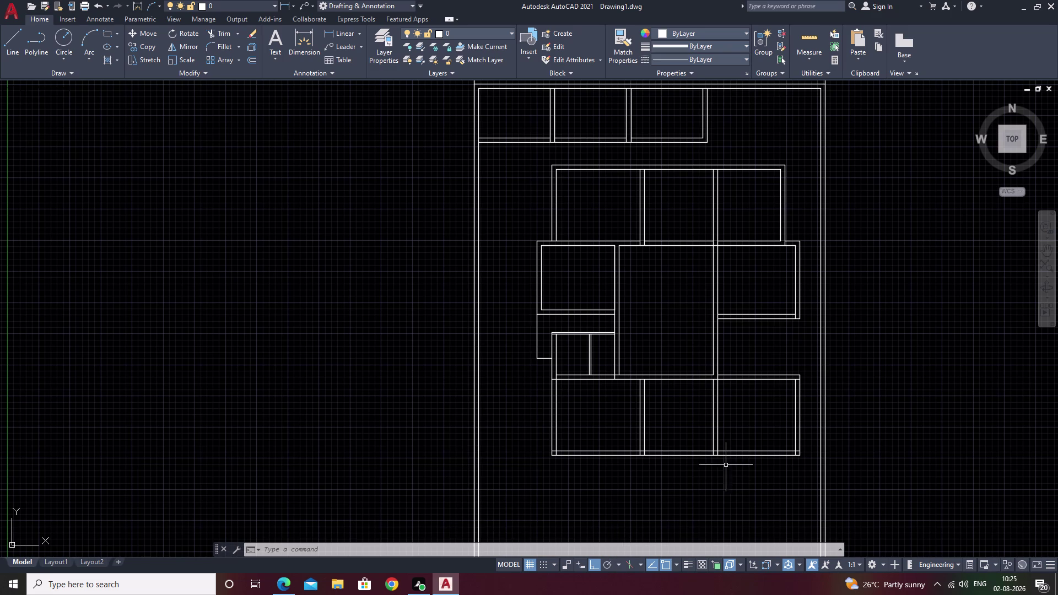
Offset the vertical wall line 6 inches to the right at the upper junction.
scroll(up, 3)
middle_drag(746, 401, 174, 440)
scroll(up, 3)
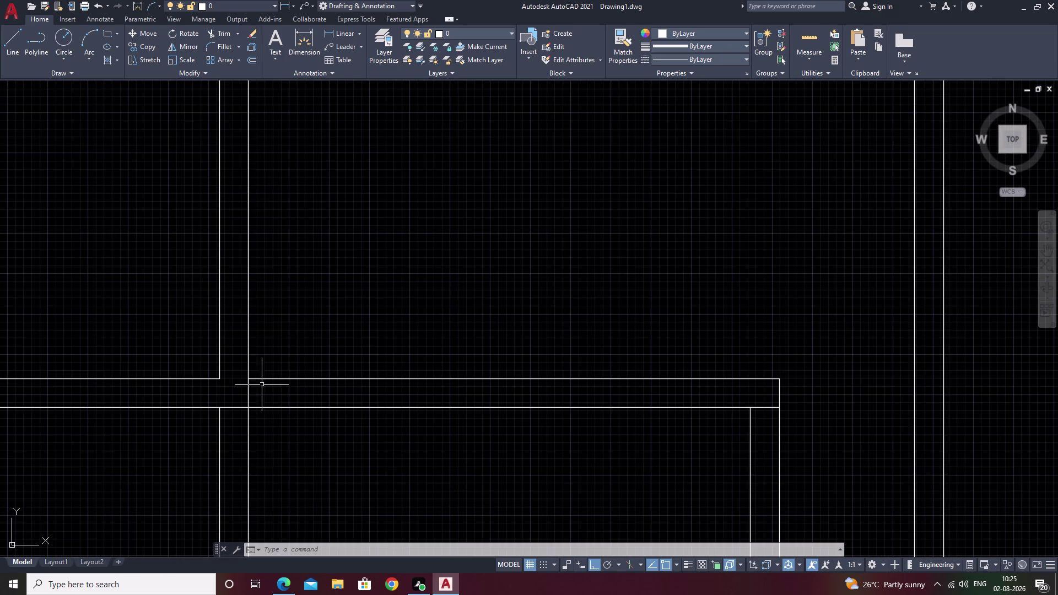
middle_drag(200, 391, 262, 325)
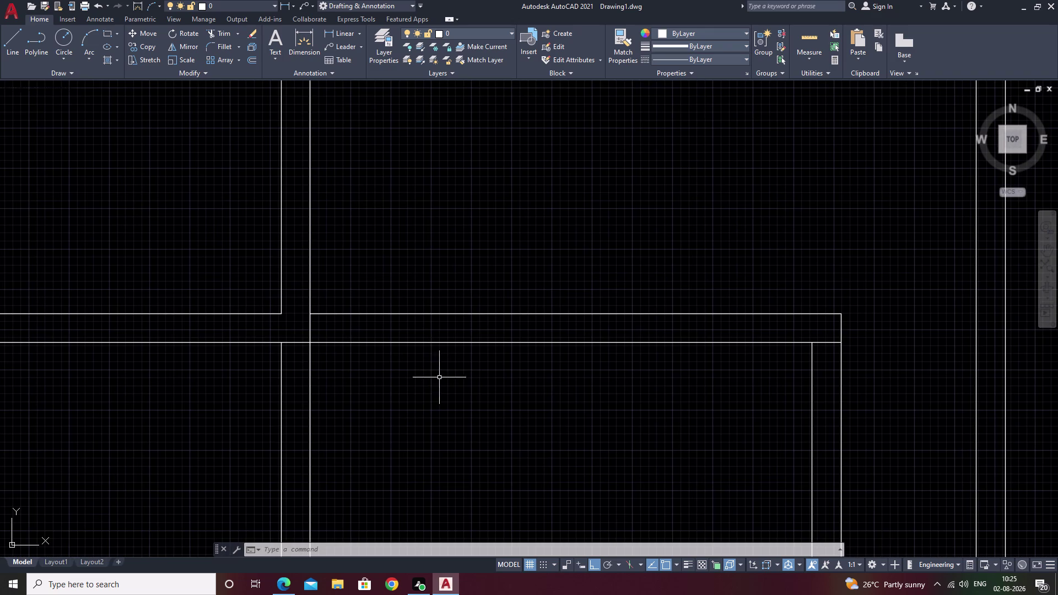
text(o)
key(space)
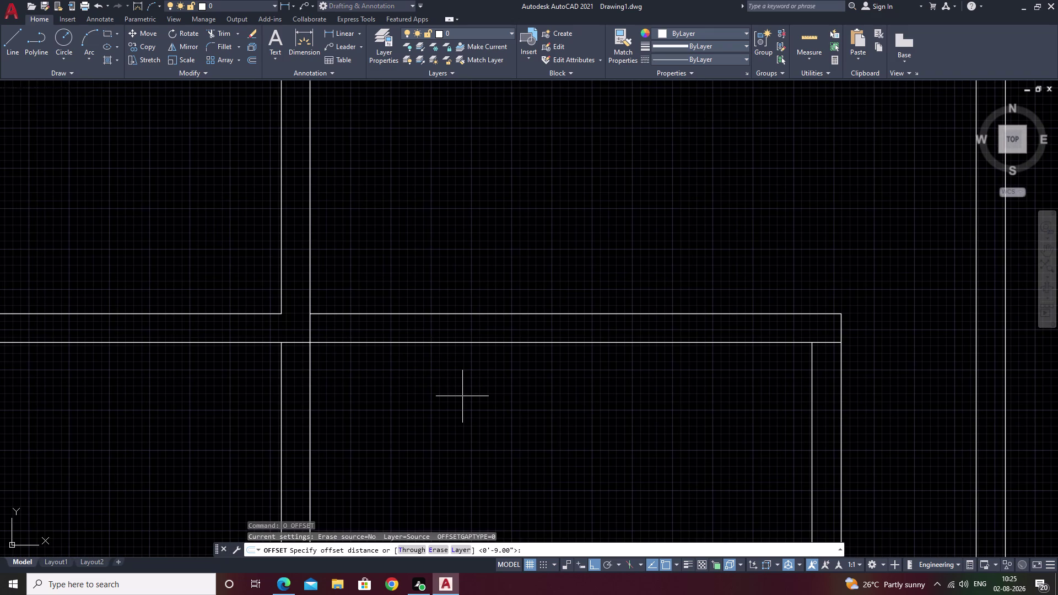
text(6)
key(space)
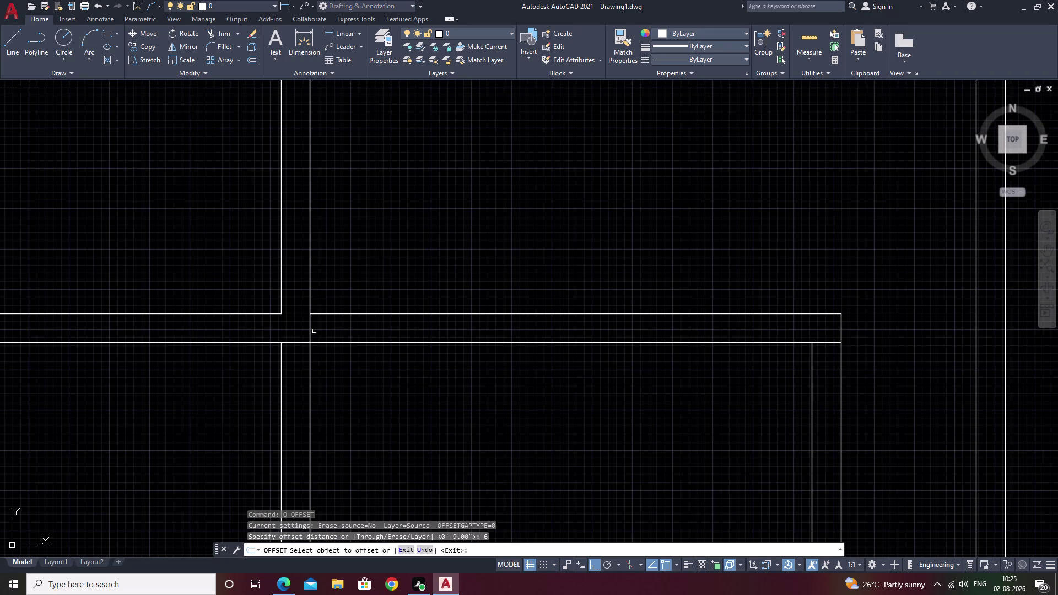
click(310, 327)
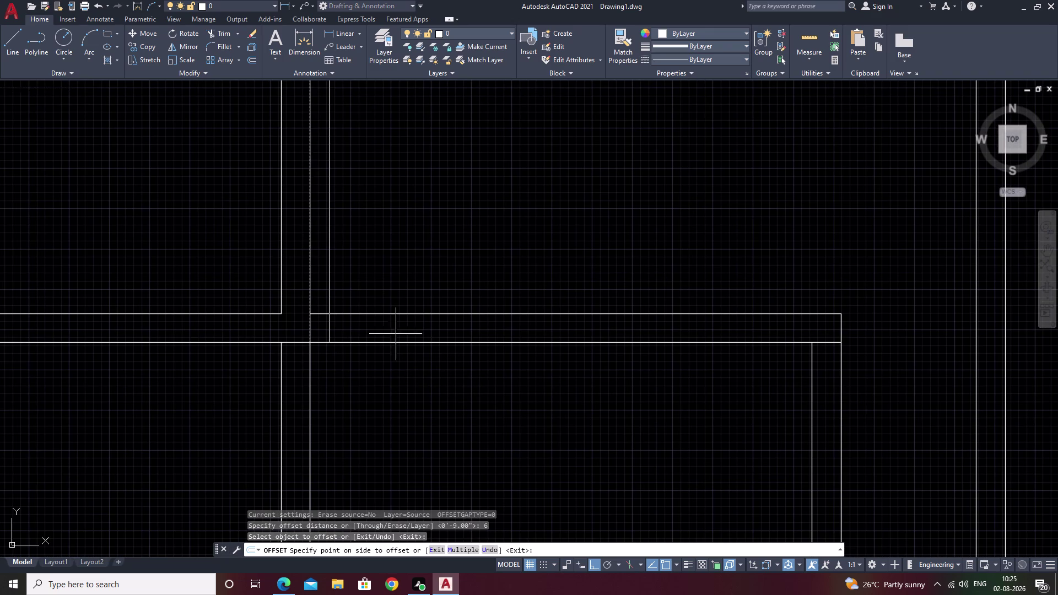
click(375, 330)
key(Escape)
Trim the new jamb line's portion above the wall.
text(tr)
key(space)
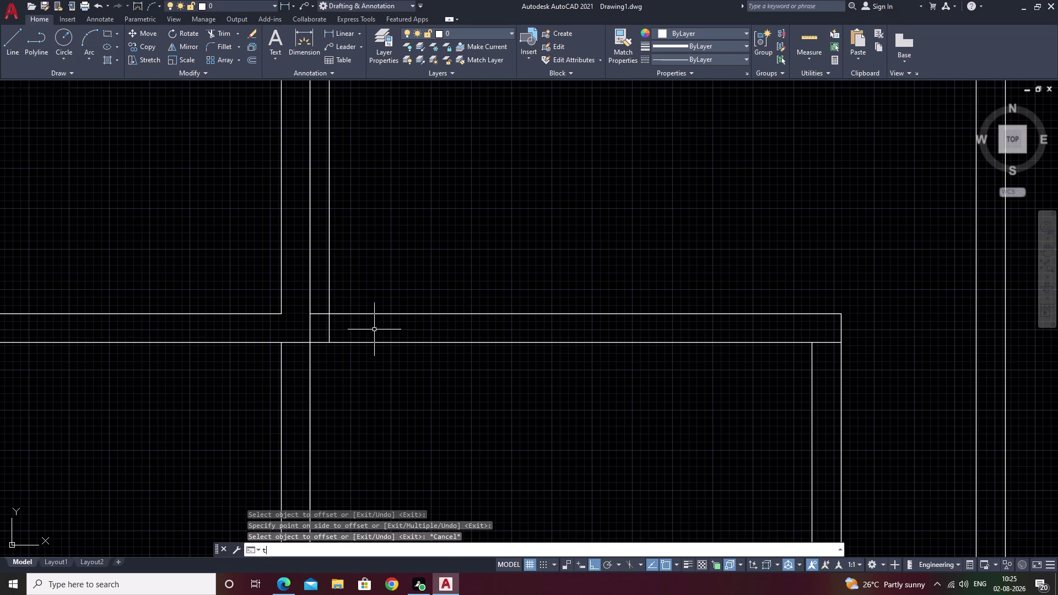
click(381, 261)
drag(381, 260, 361, 271)
drag(356, 275, 346, 281)
drag(334, 289, 327, 294)
click(326, 294)
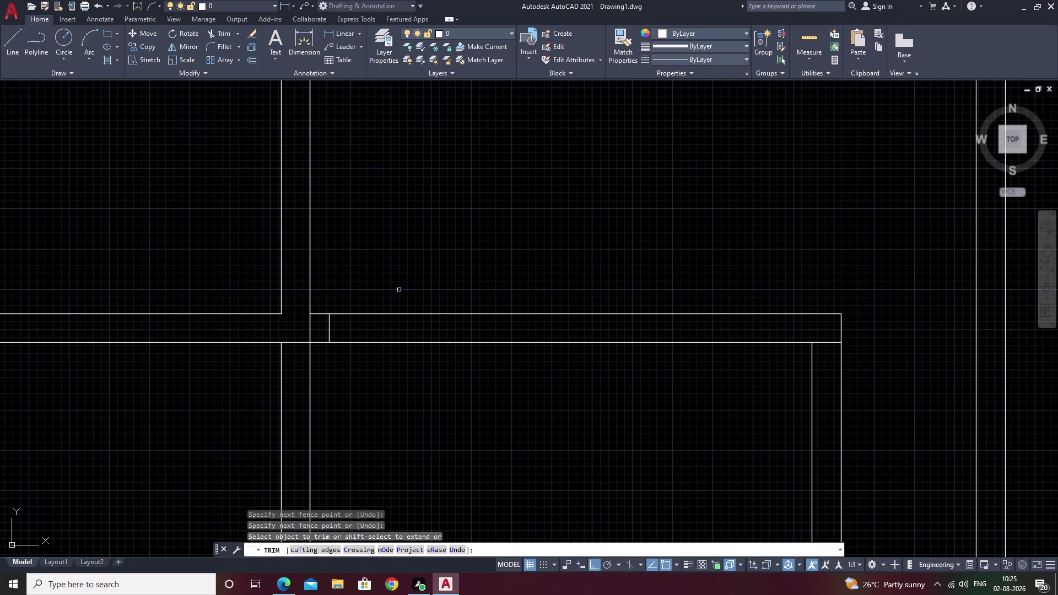
key(Escape)
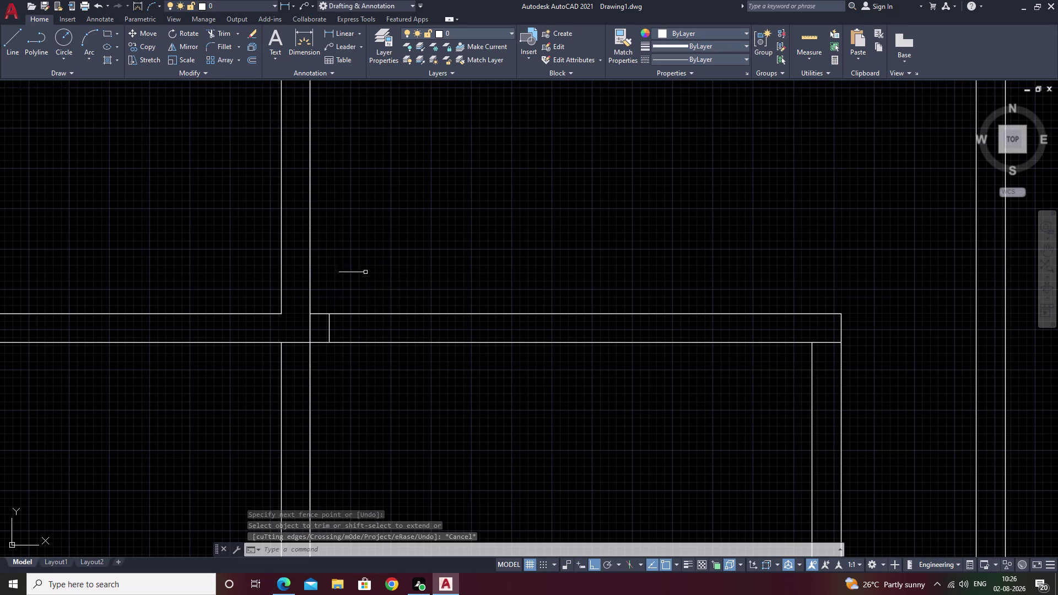
Offset the short jamb line 3 feet to the right as the second jamb.
text(o)
key(space)
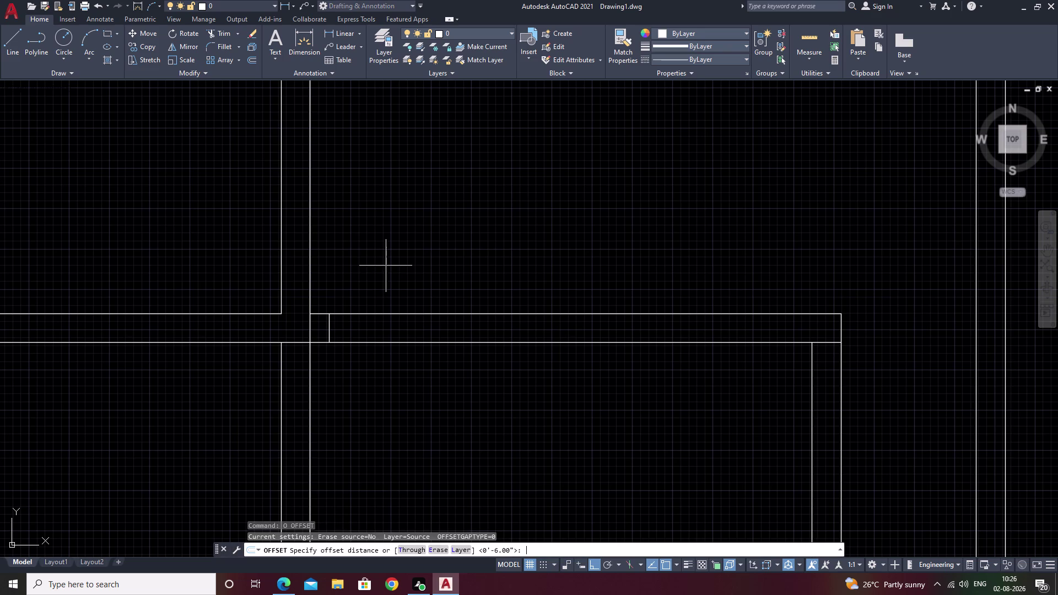
key(3)
text(')
key(space)
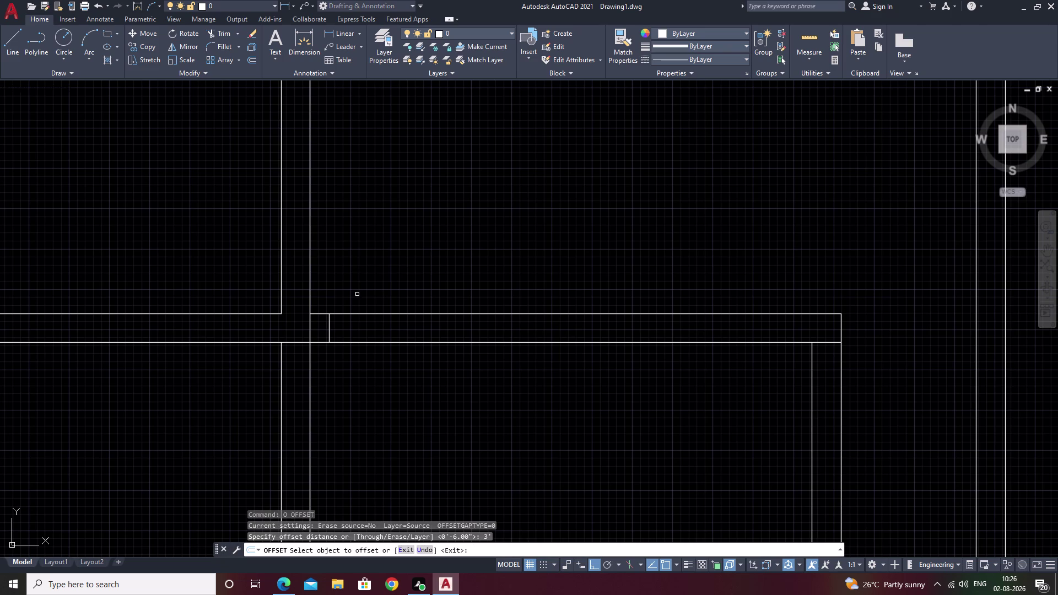
click(328, 330)
click(462, 332)
key(Escape)
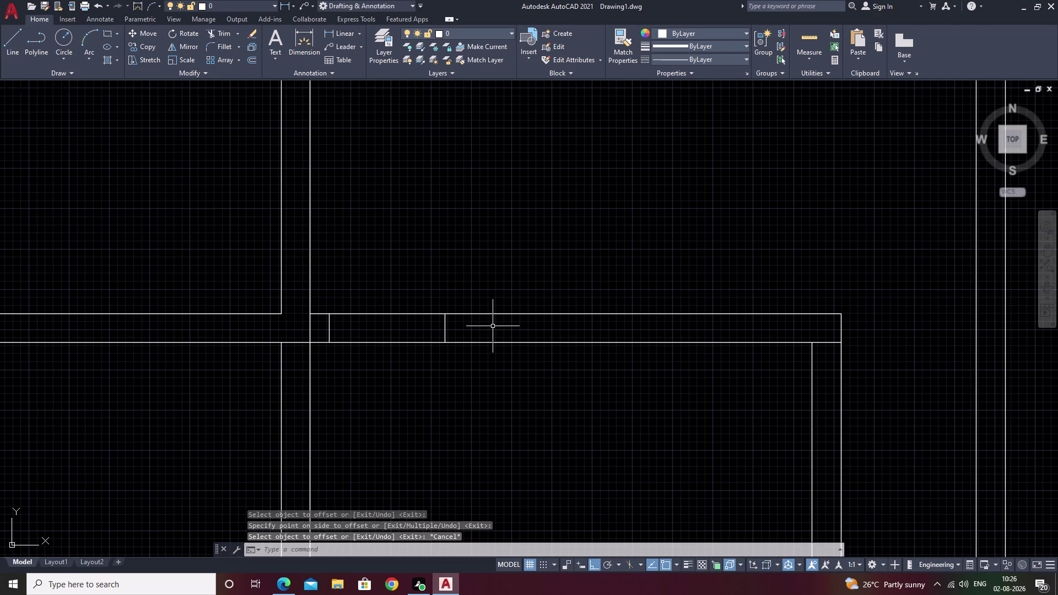
Cut the wall lines between the jambs and pan to the next wall junction.
text(tr)
key(space)
drag(414, 288, 391, 355)
middle_drag(391, 354, 392, 346)
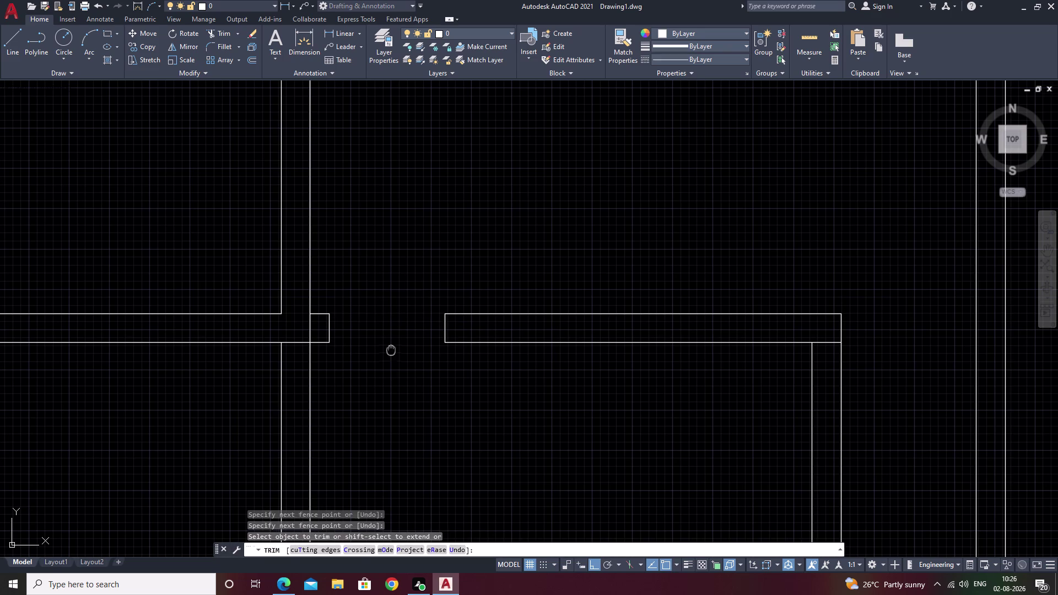
middle_drag(392, 347, 397, 312)
scroll(down, 3)
middle_drag(404, 336, 395, 472)
middle_drag(496, 264, 462, 330)
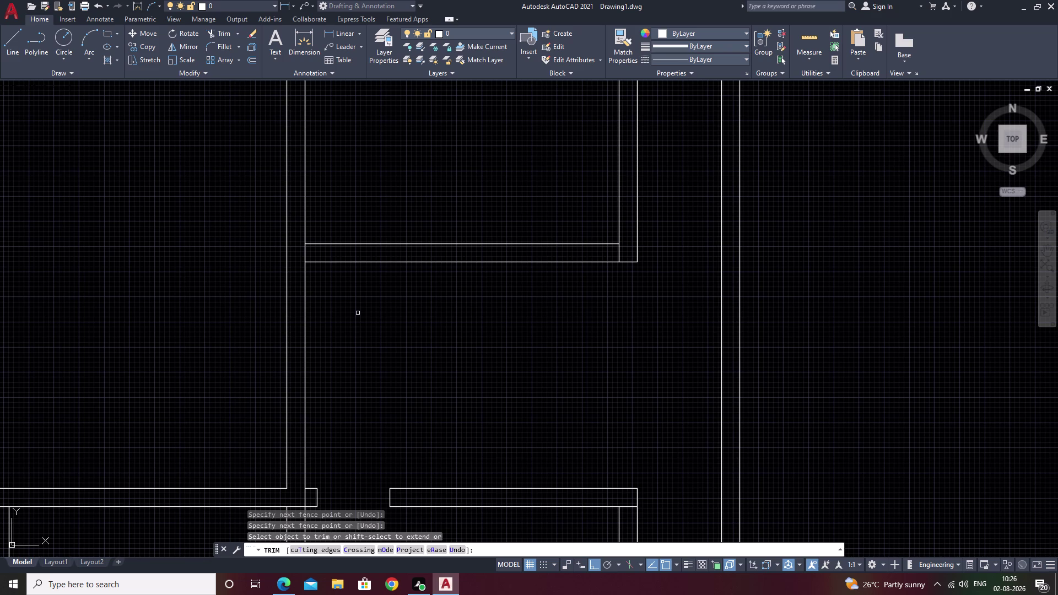
Offset the inner vertical wall line 6 inches to the right.
key(Escape)
text(o)
key(space)
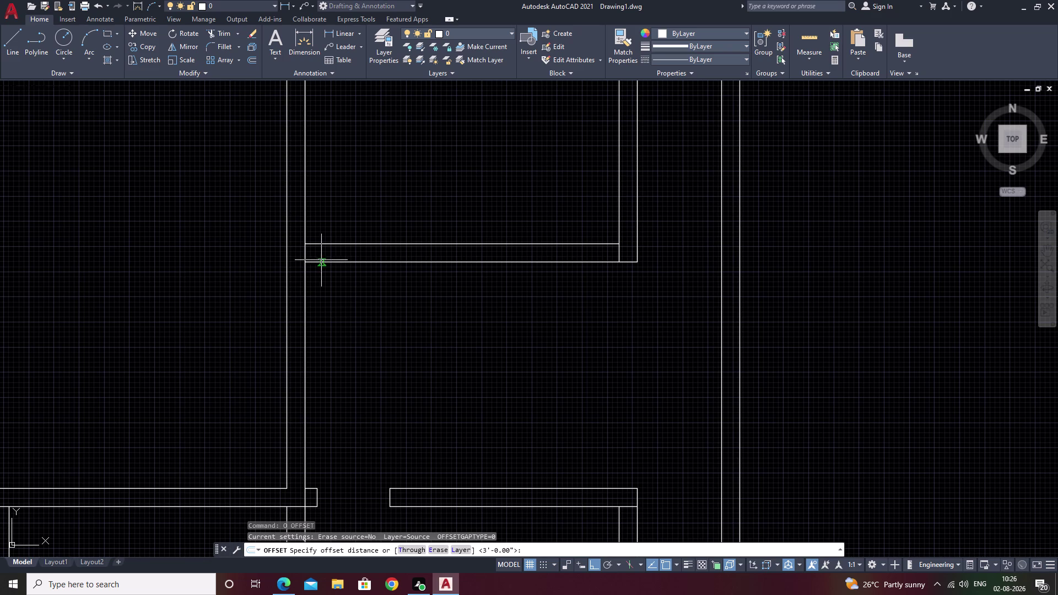
text(6)
key(space)
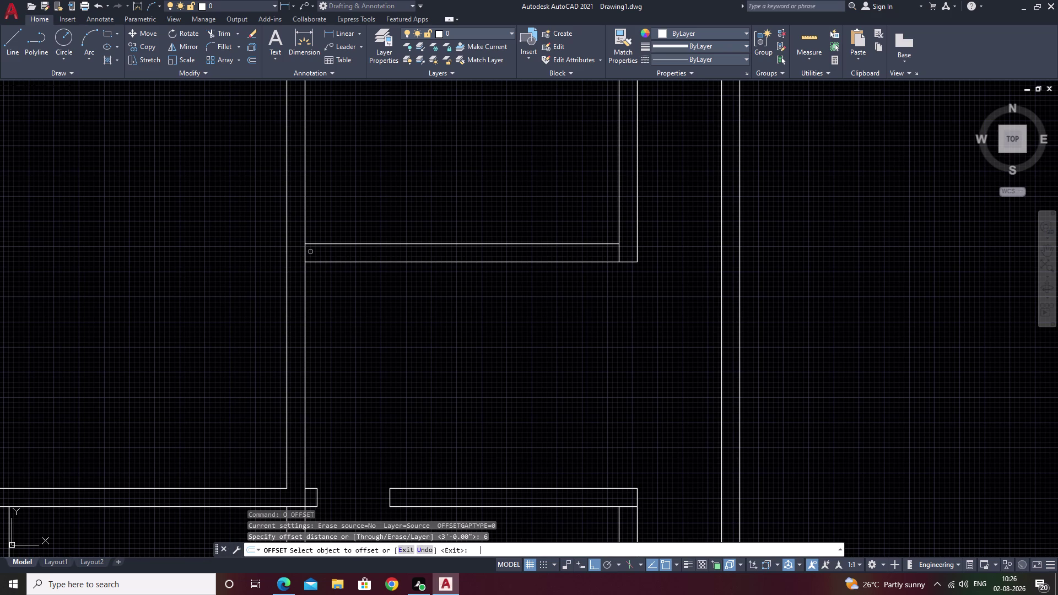
click(306, 252)
click(322, 252)
key(Escape)
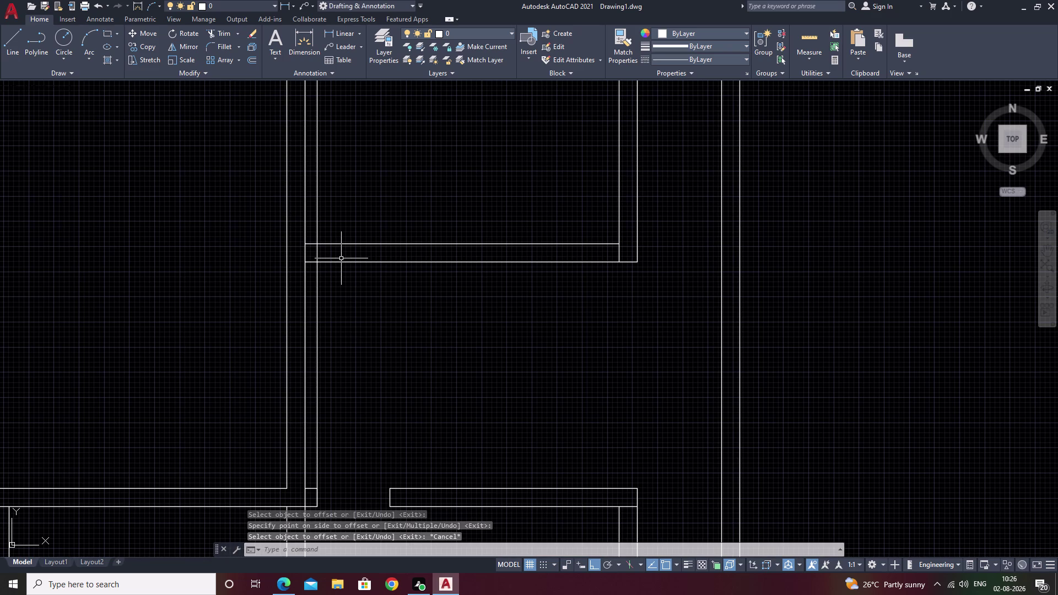
Trim the new jamb line back to the wall thickness.
text(tr)
key(space)
drag(349, 199, 316, 221)
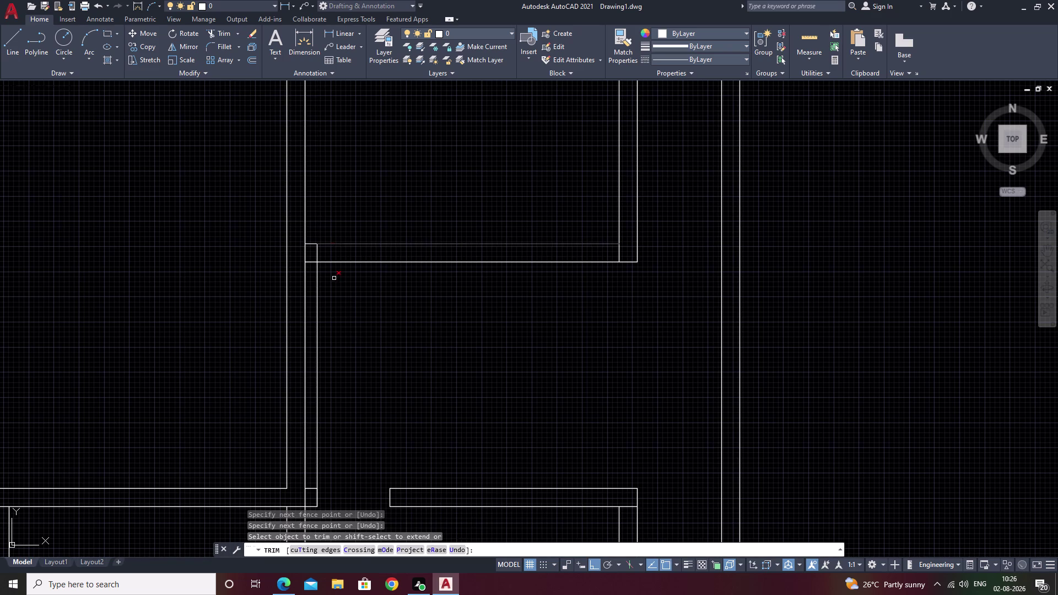
click(337, 280)
drag(334, 287, 308, 332)
click(307, 333)
key(Escape)
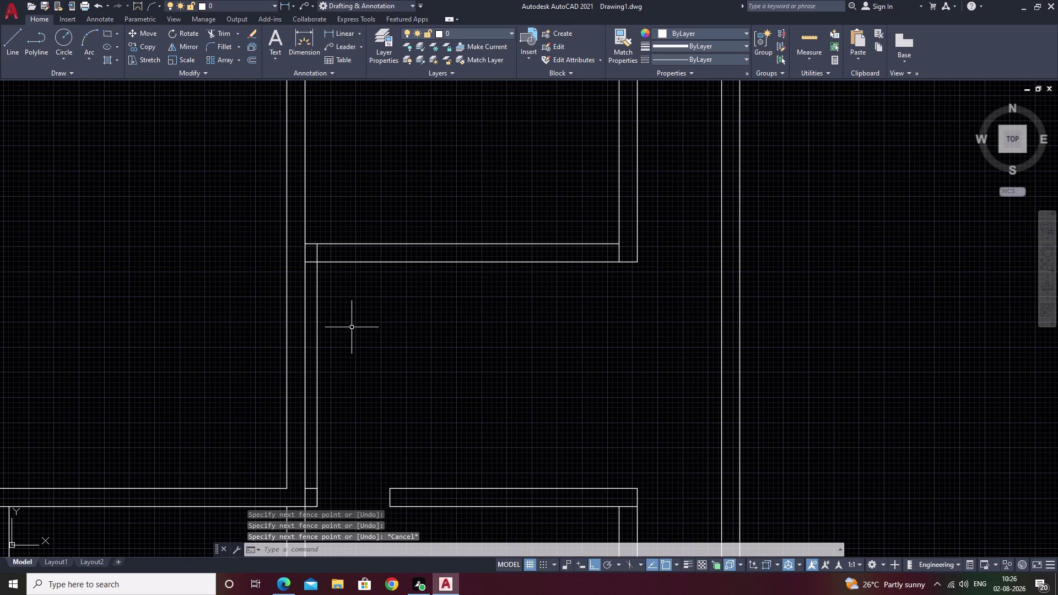
key(Escape)
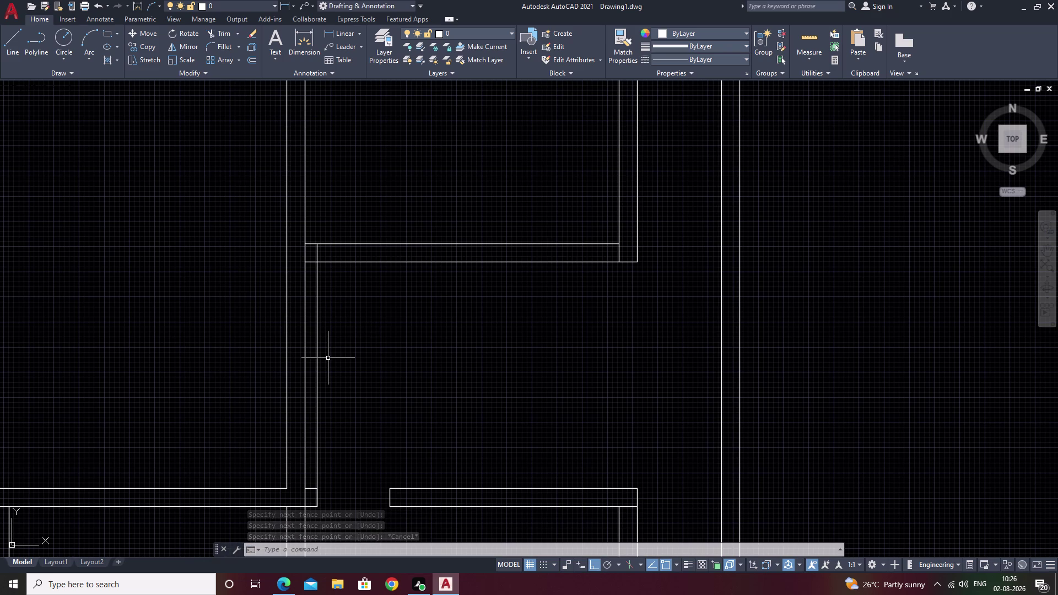
text(tr)
key(space)
drag(365, 345, 316, 370)
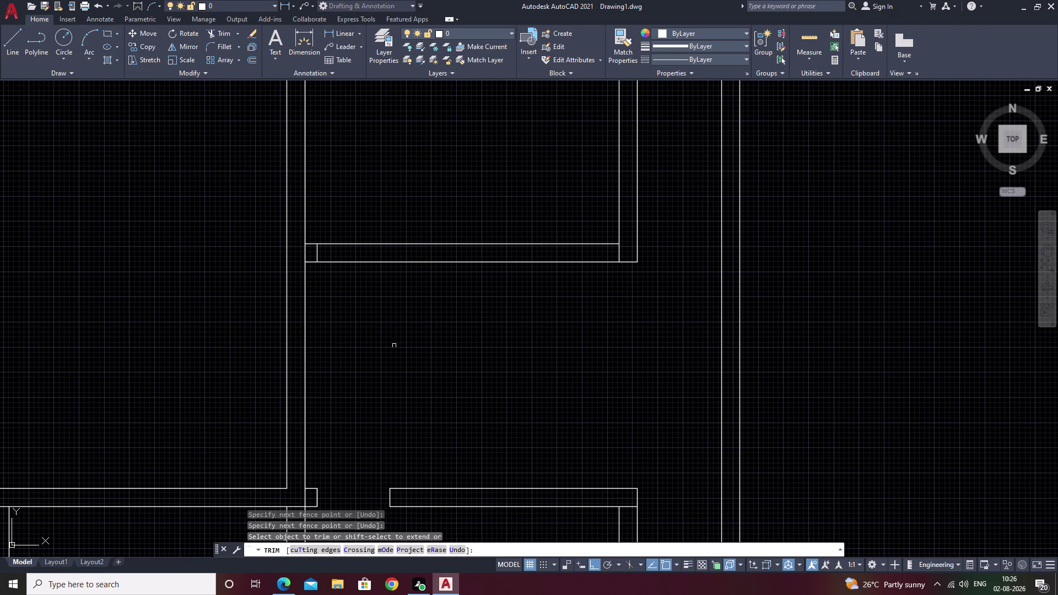
key(Escape)
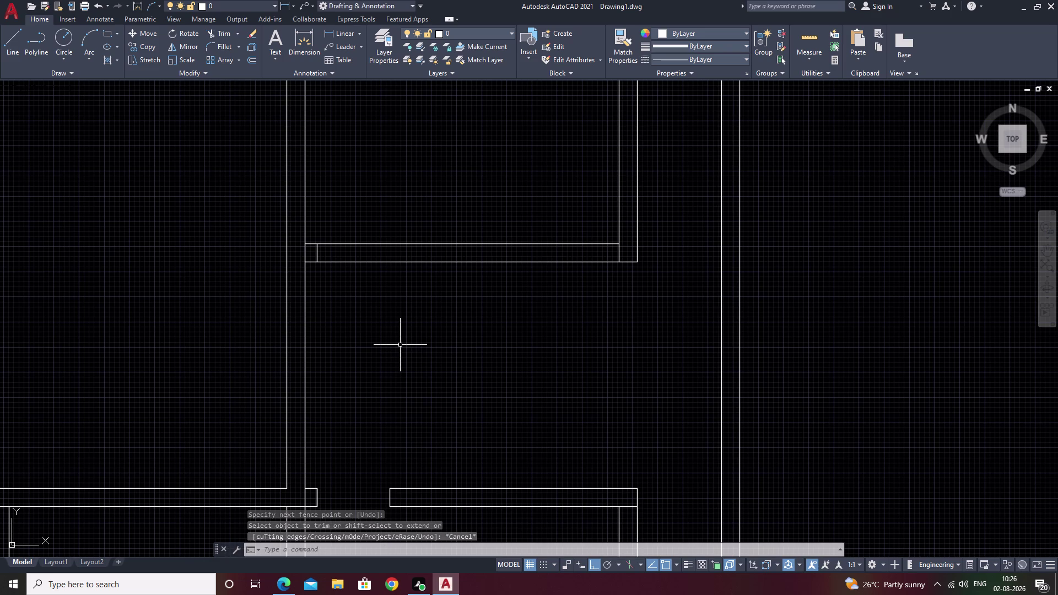
Offset the short jamb line 3 feet to the right as the second jamb.
text(o)
key(space)
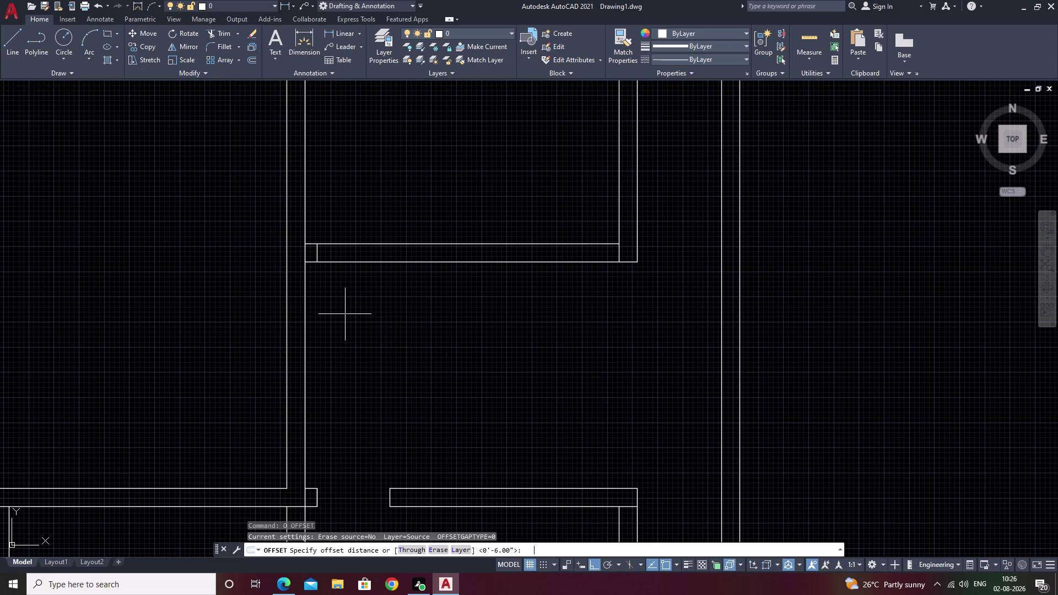
text(3)
text(')
key(space)
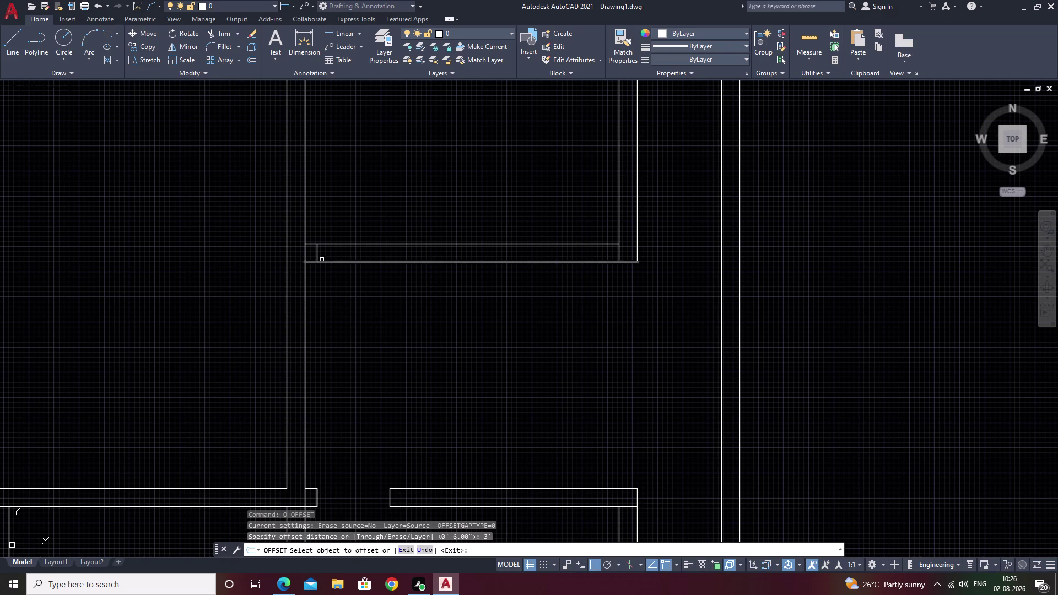
click(316, 250)
click(401, 253)
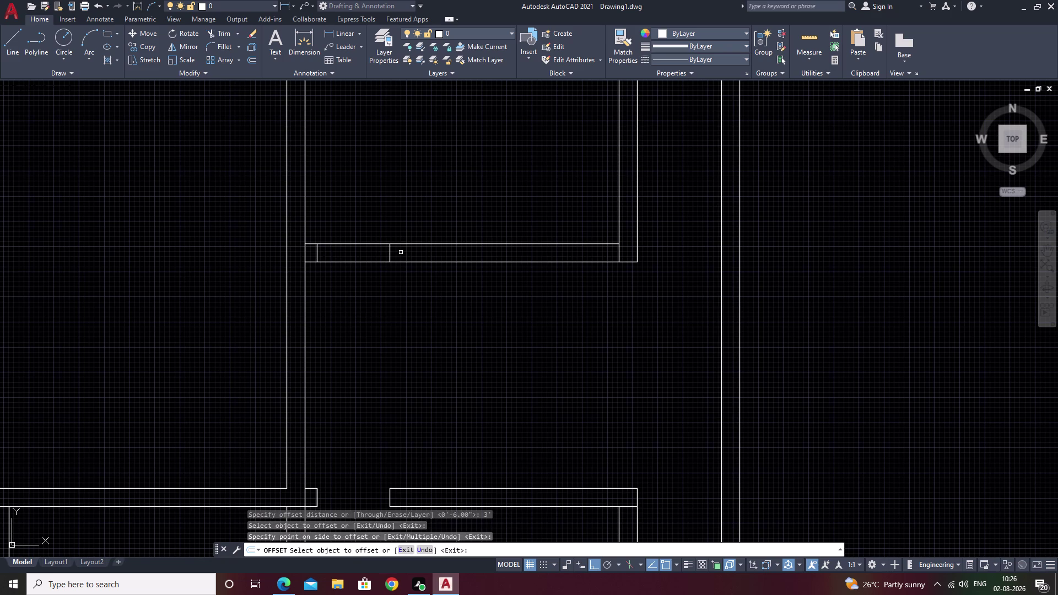
key(Escape)
Trim away the wall lines between the two jambs.
text(tr)
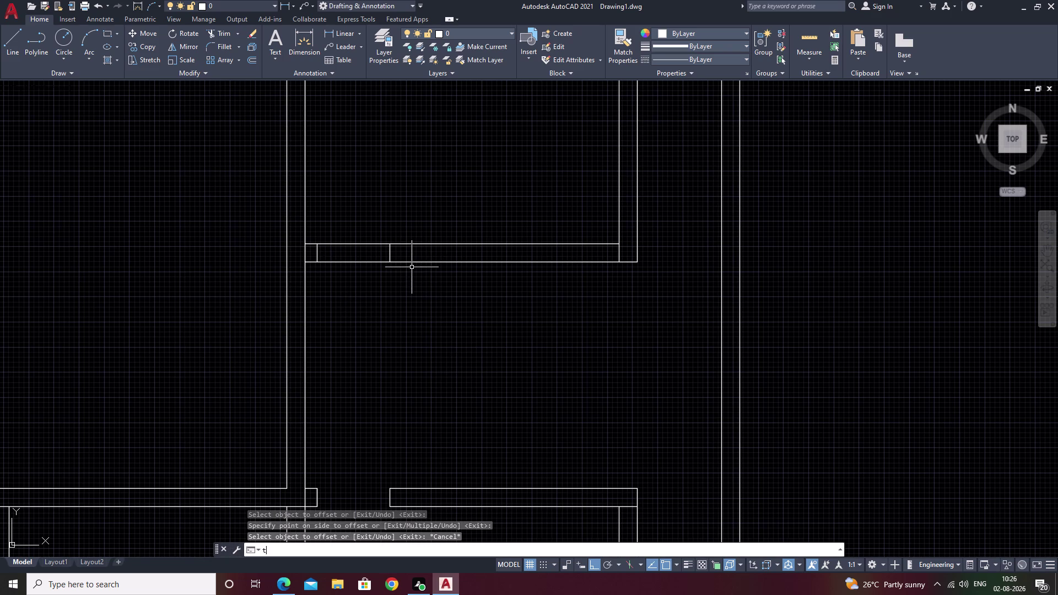
key(space)
drag(380, 181, 357, 308)
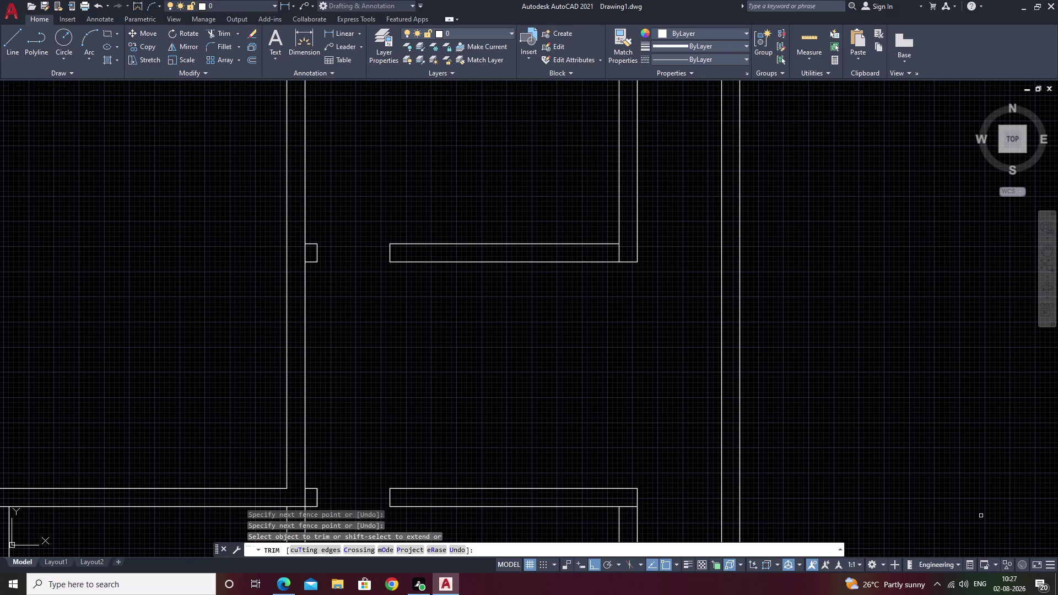
Zoom out and pan over the floor plan, ending the trim command.
scroll(down, 3)
scroll(up, 3)
middle_drag(924, 515, 934, 425)
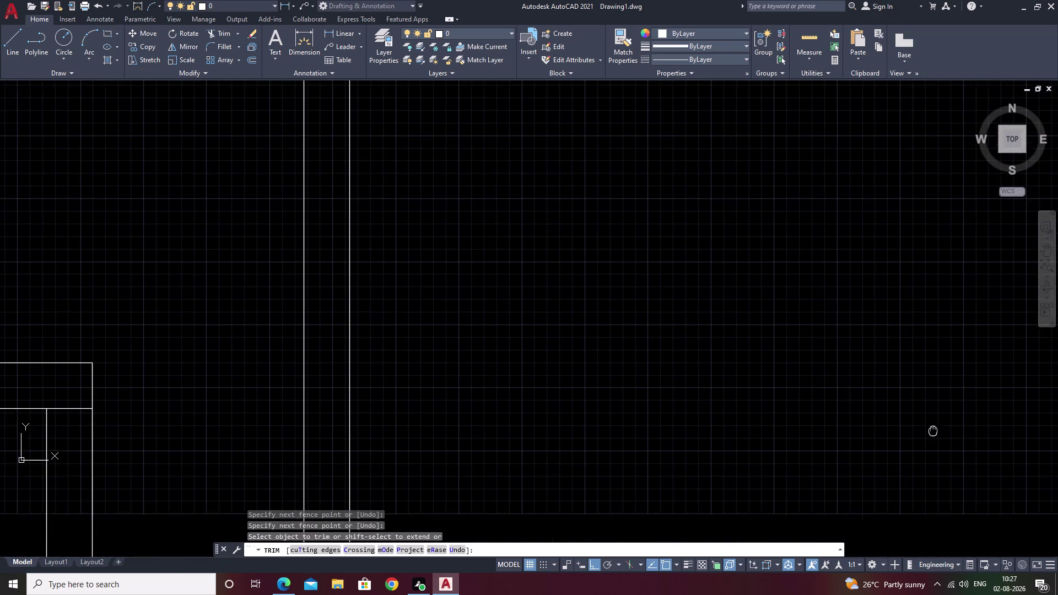
scroll(down, 3)
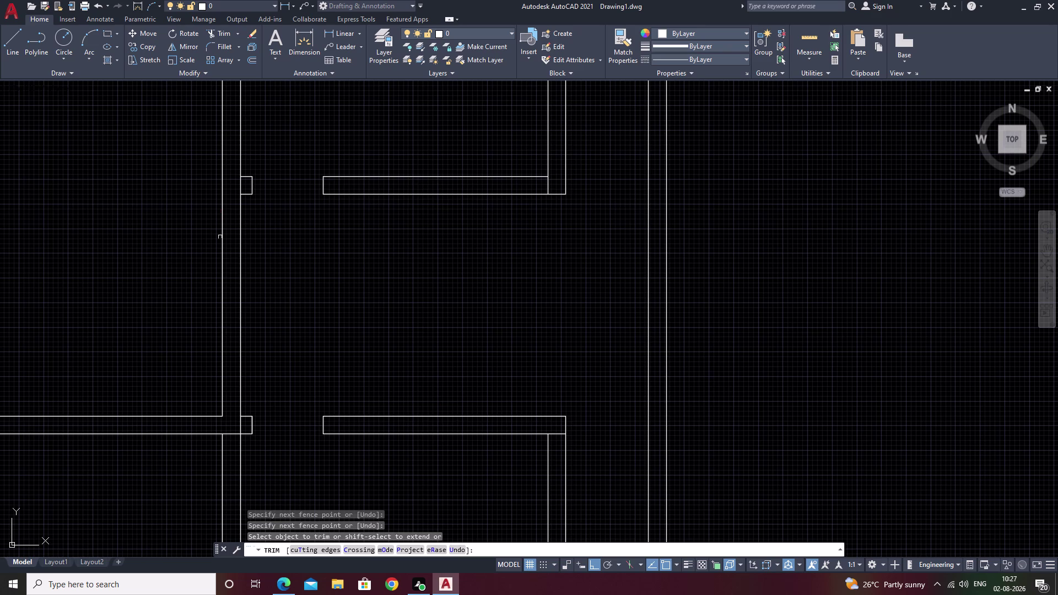
scroll(down, 3)
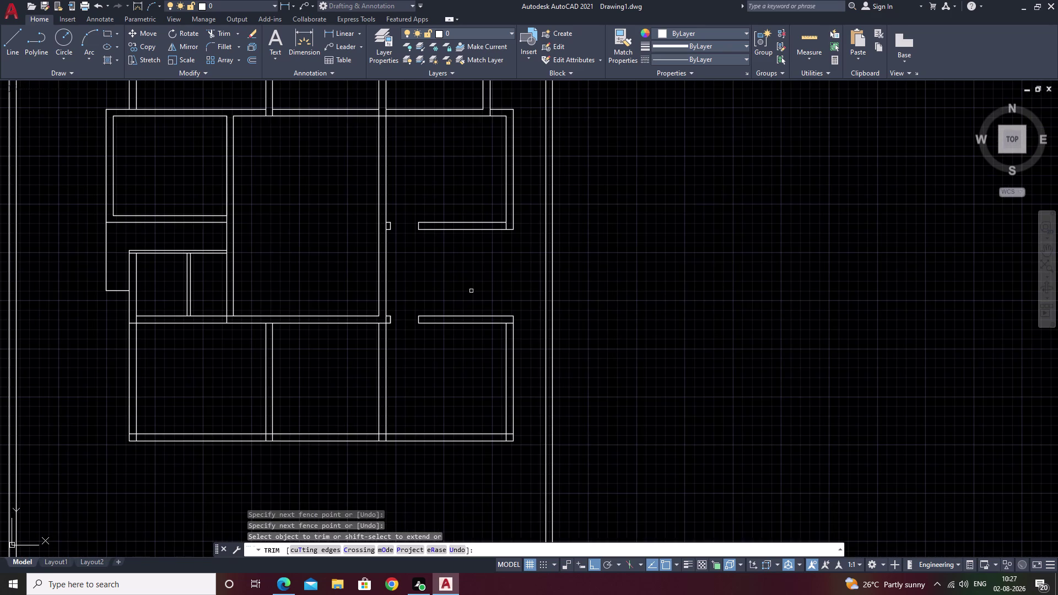
key(Escape)
Draw a vertical line from the lower wall end up to the upper wall end.
text(l)
key(space)
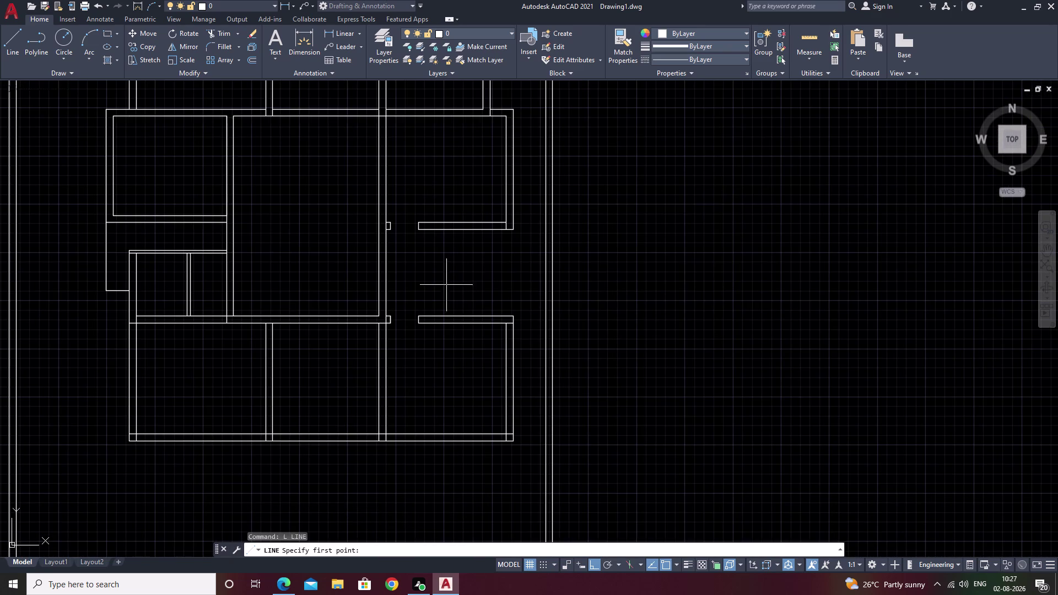
scroll(up, 3)
click(389, 372)
scroll(down, 3)
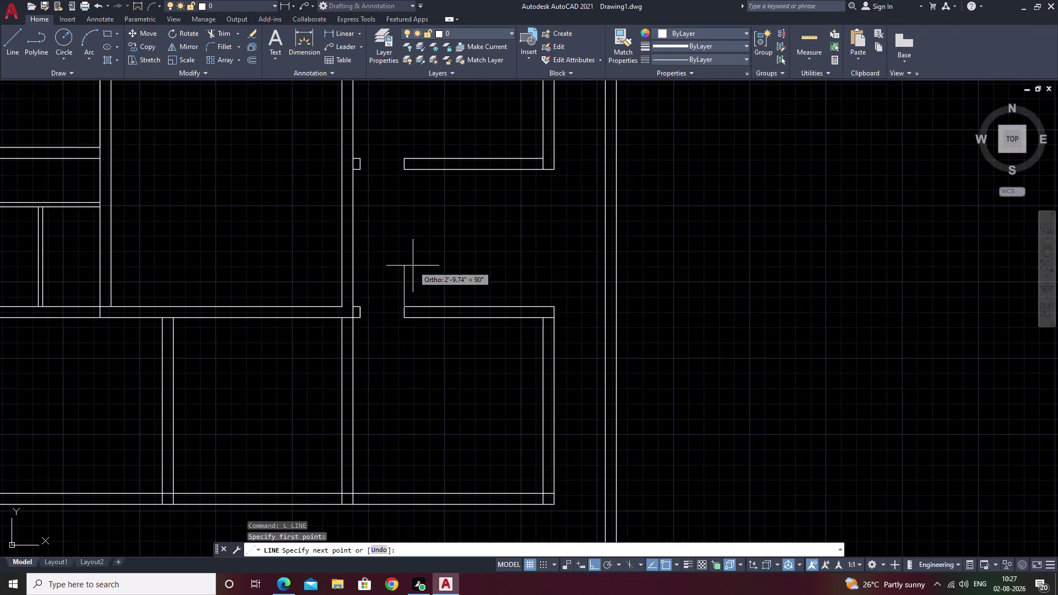
middle_drag(412, 274, 416, 326)
click(409, 223)
key(Escape)
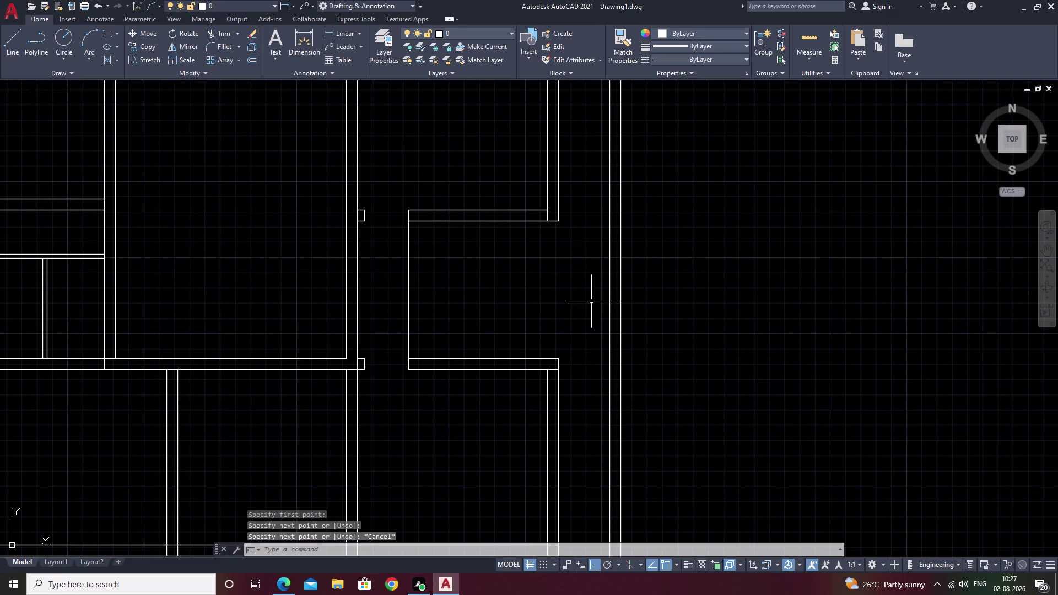
middle_drag(496, 289, 607, 294)
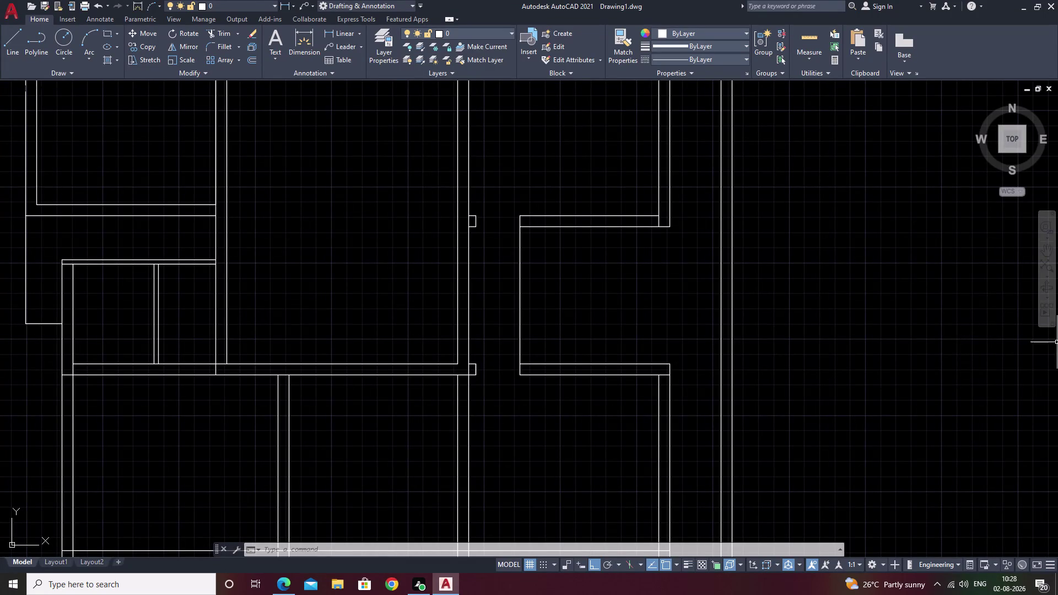
Start OFFSET with a 10-inch offset distance.
scroll(down, 3)
scroll(up, 3)
key(Escape)
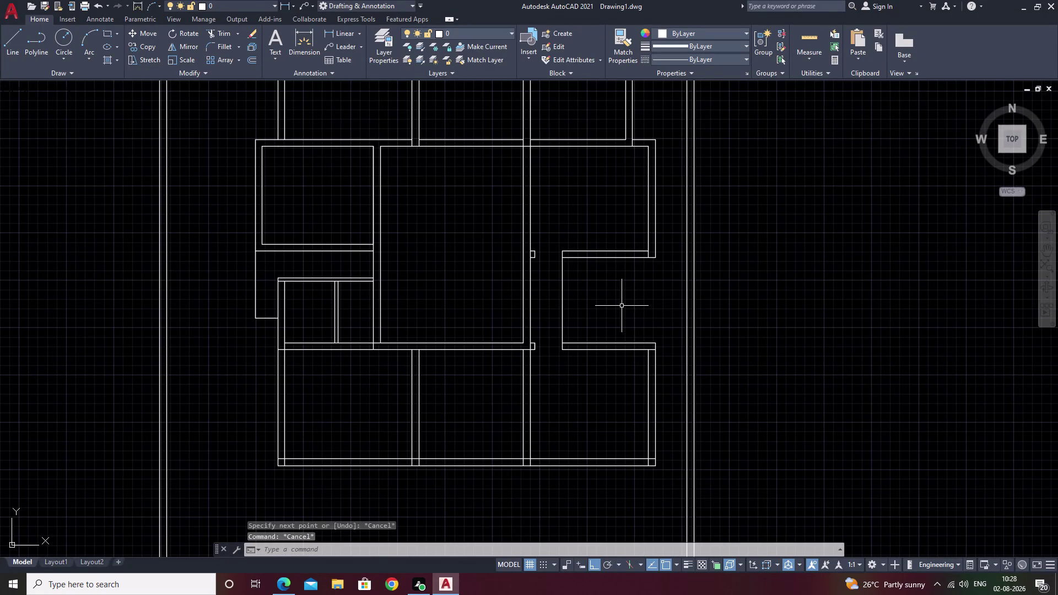
text(o)
key(space)
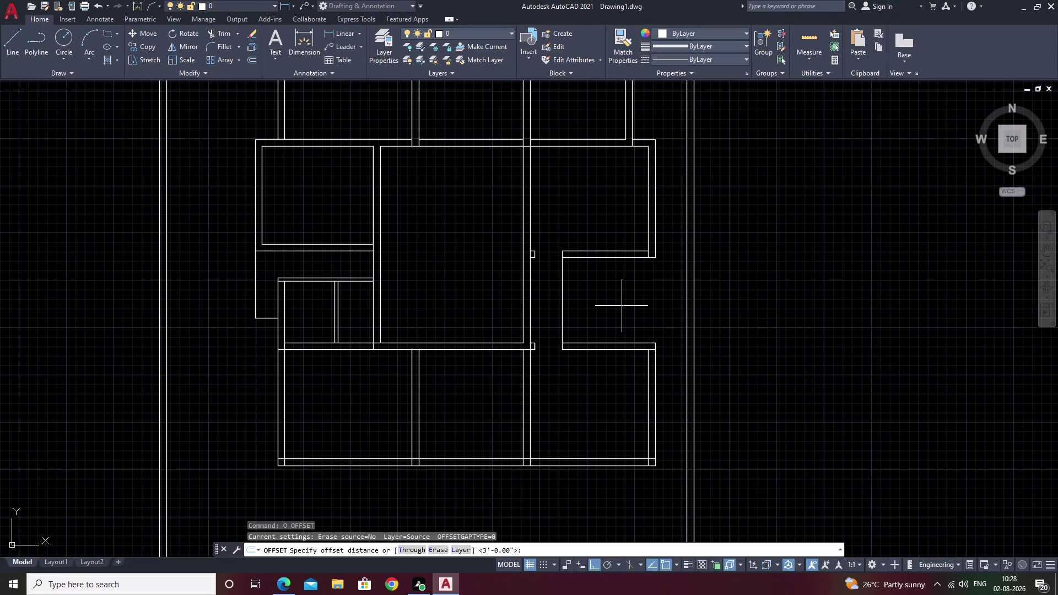
text(10)
key(space)
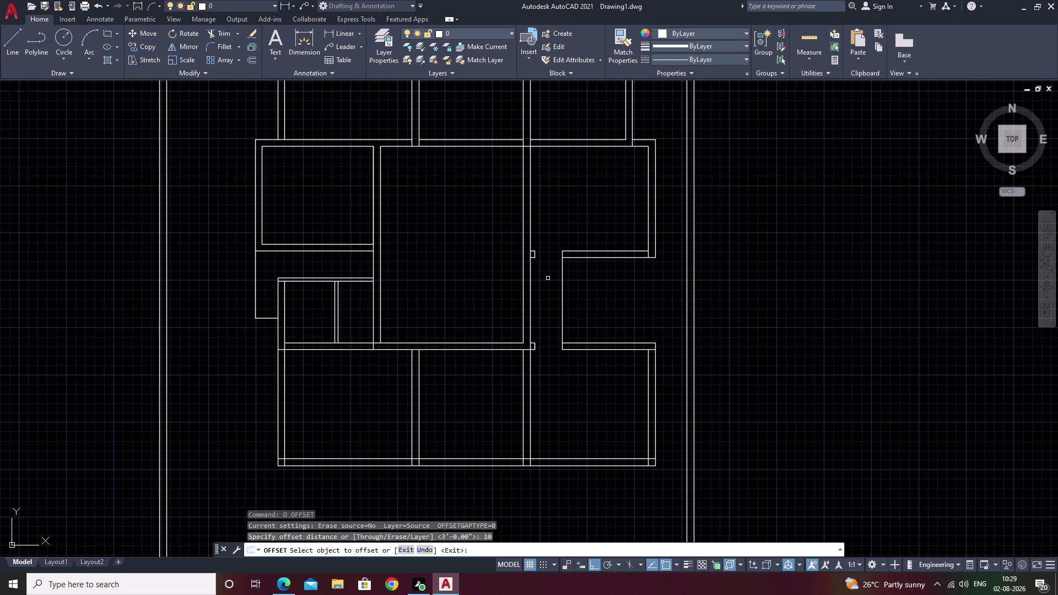
key(space)
key(space)
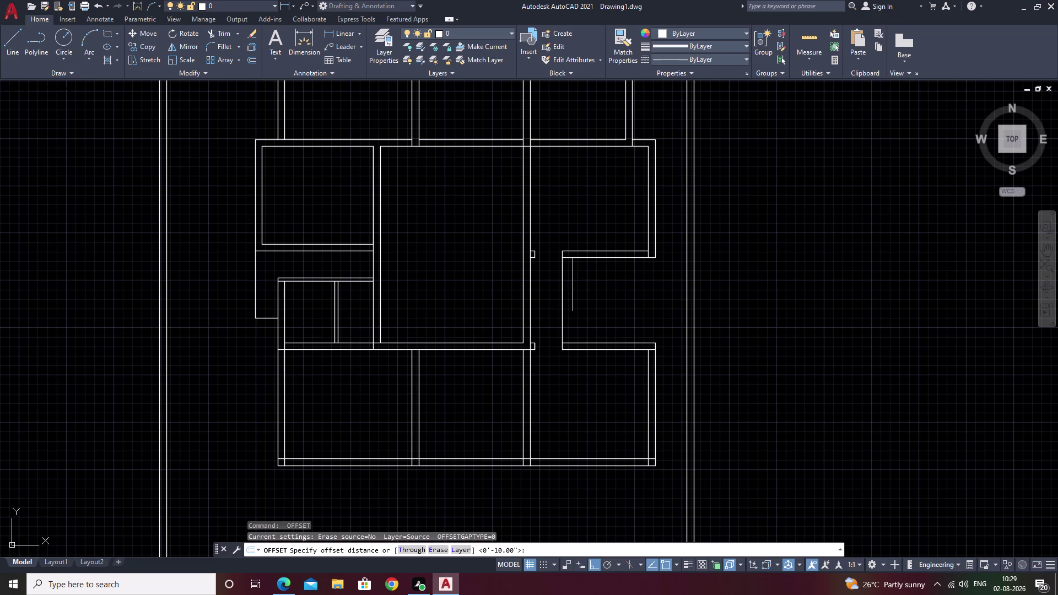
key(space)
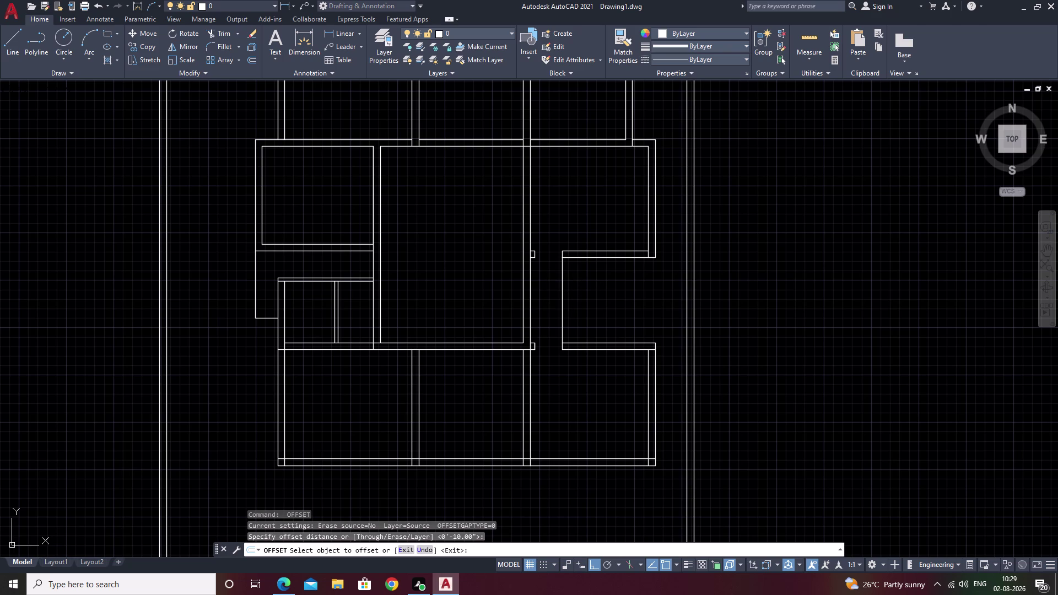
Offset the recess's left vertical line rightward three times to begin the treads.
scroll(up, 3)
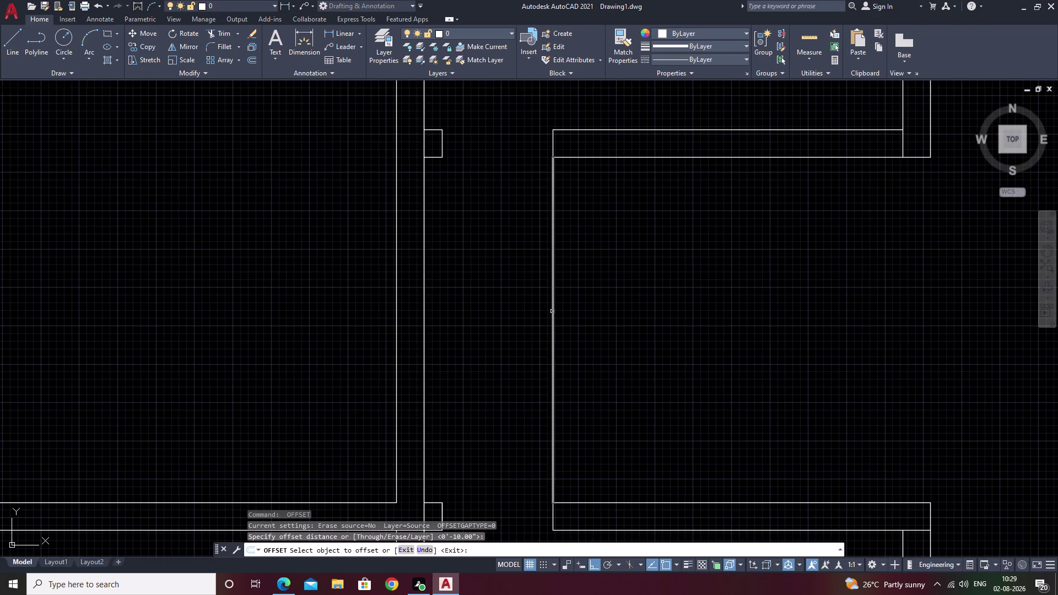
click(552, 312)
click(618, 309)
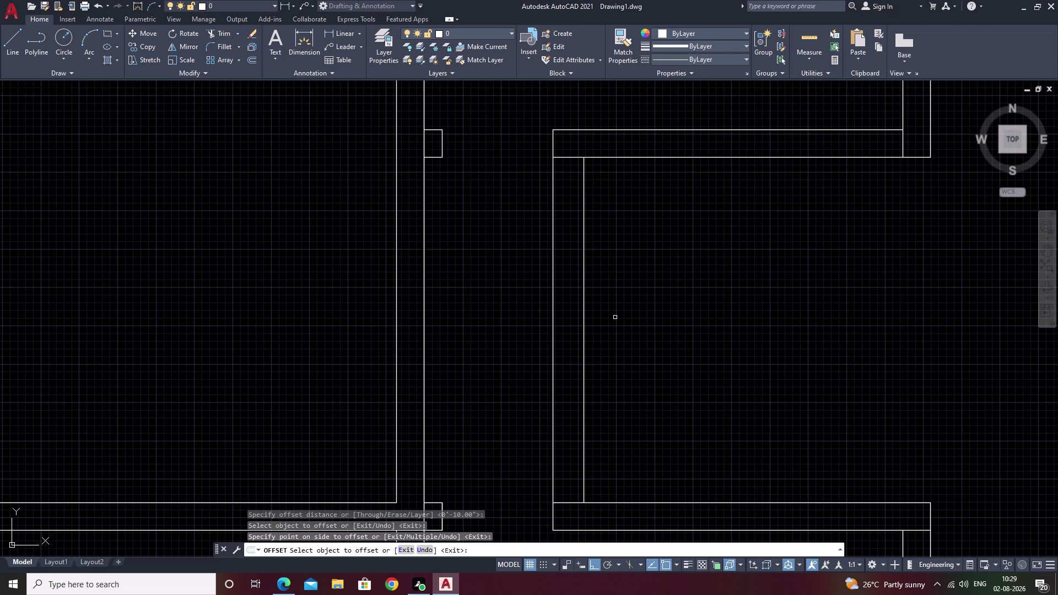
click(583, 334)
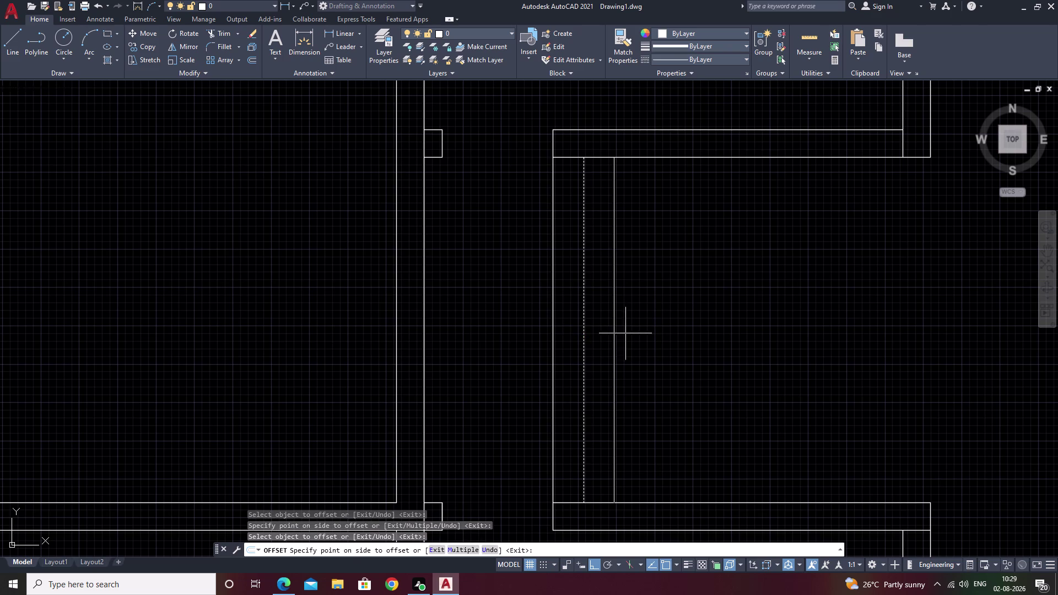
click(626, 334)
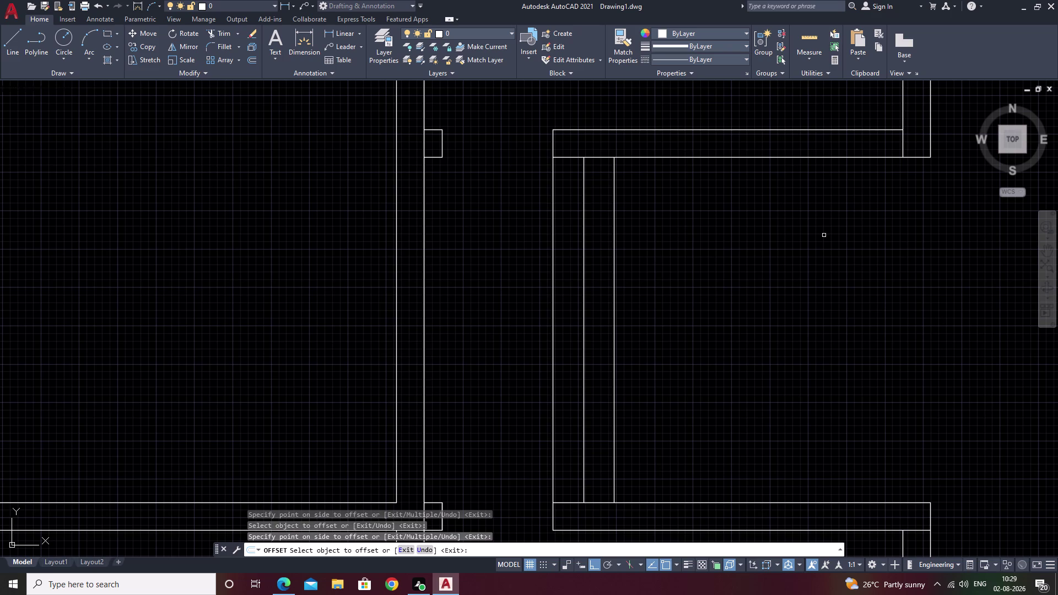
click(614, 301)
click(710, 297)
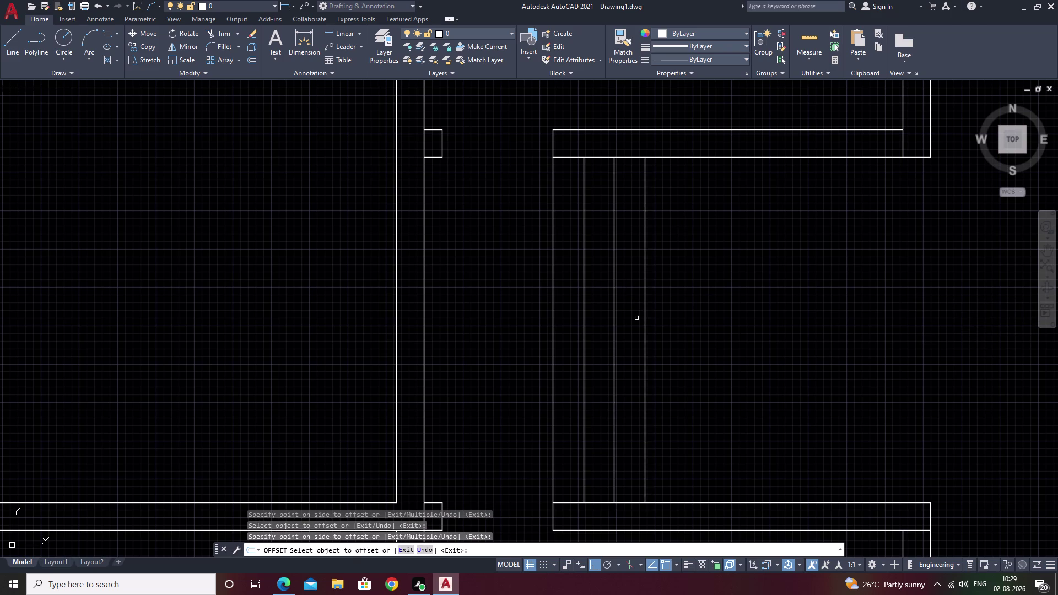
Add four more tread lines, each offset from the newest tread to its right.
click(644, 316)
click(778, 318)
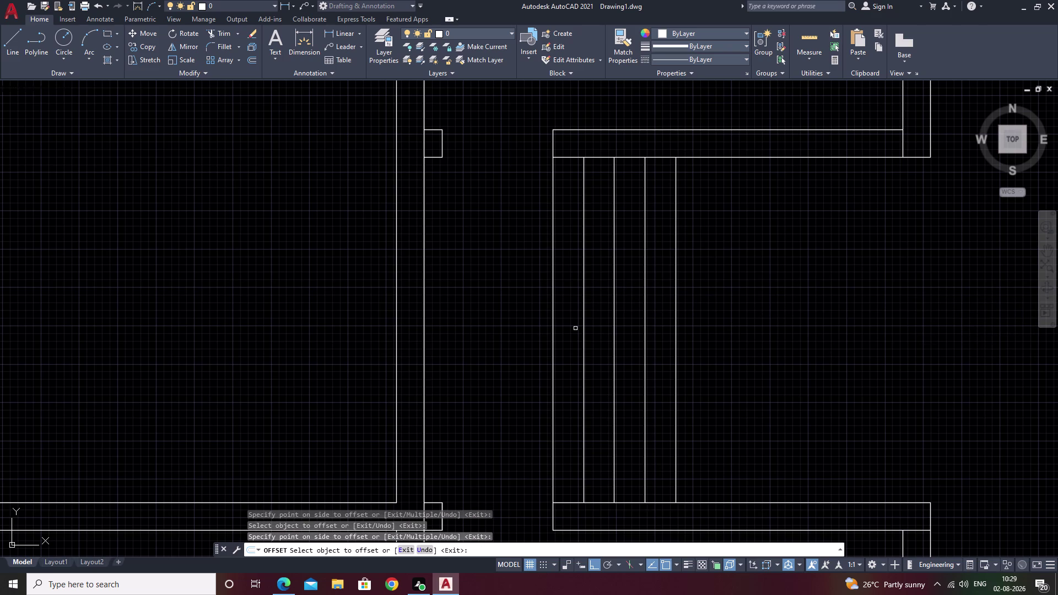
click(676, 326)
click(757, 323)
click(705, 333)
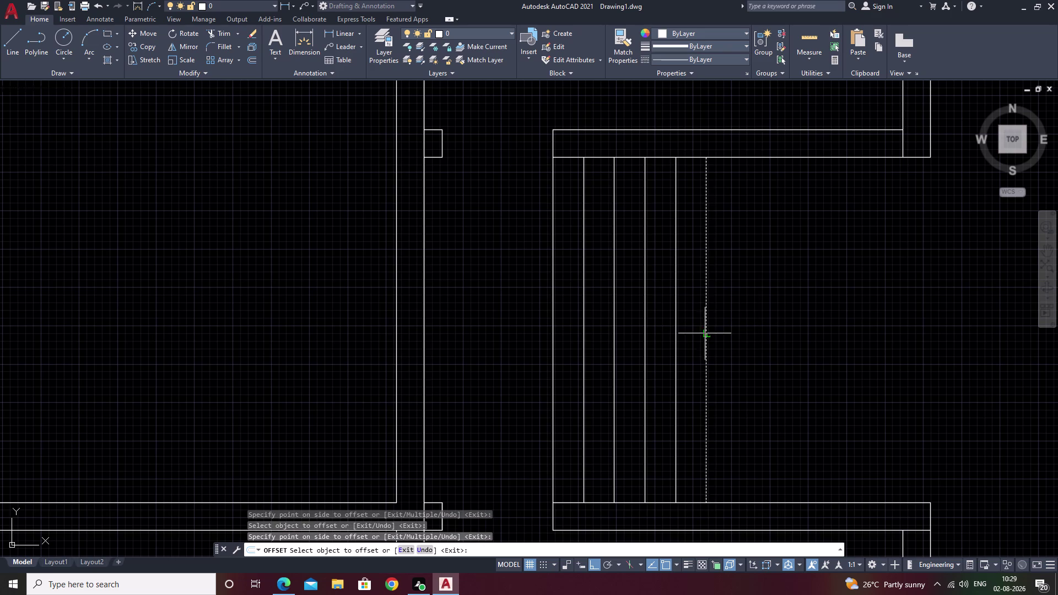
click(743, 331)
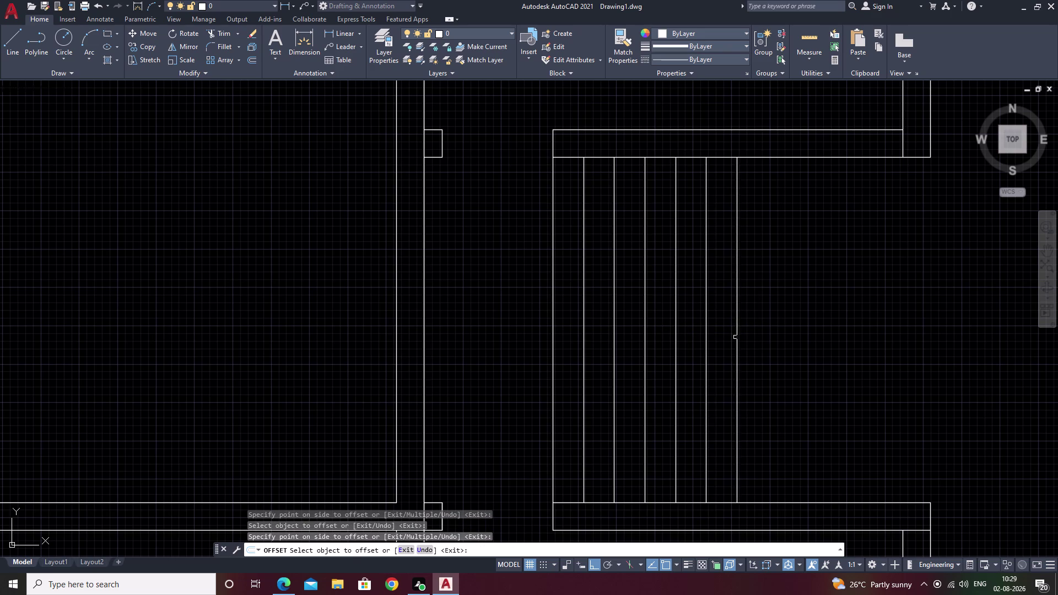
click(736, 337)
click(748, 336)
middle_drag(725, 338, 547, 332)
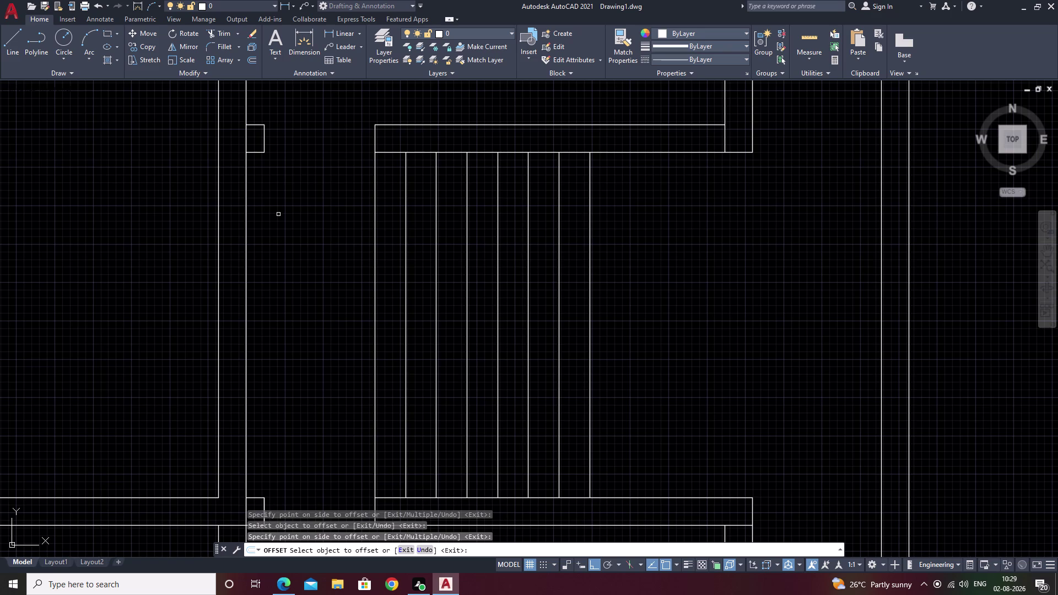
Offset two more tread lines along the staircase from the newest treads.
scroll(down, 3)
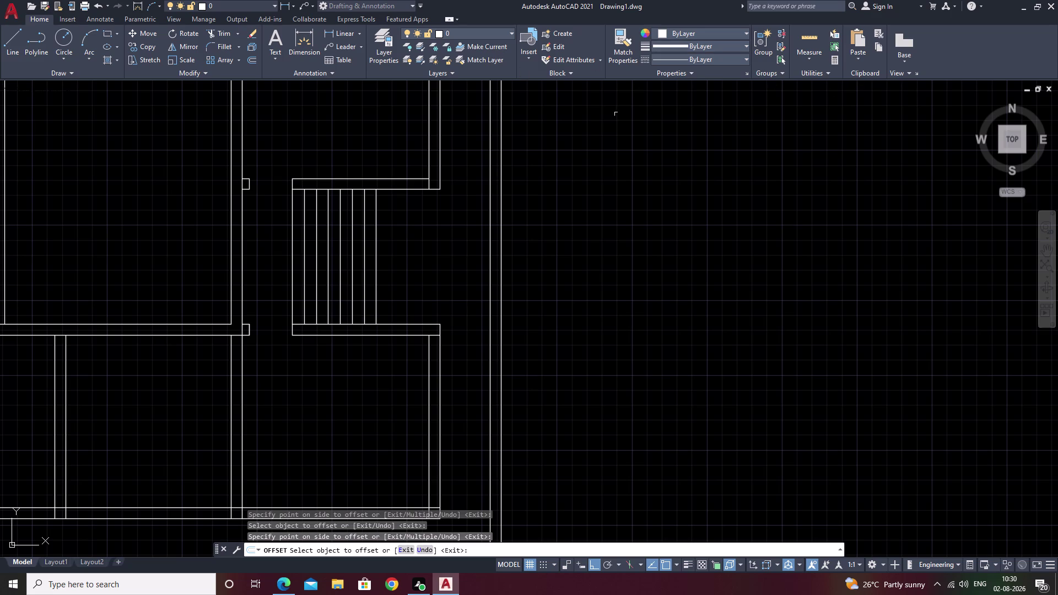
scroll(down, 3)
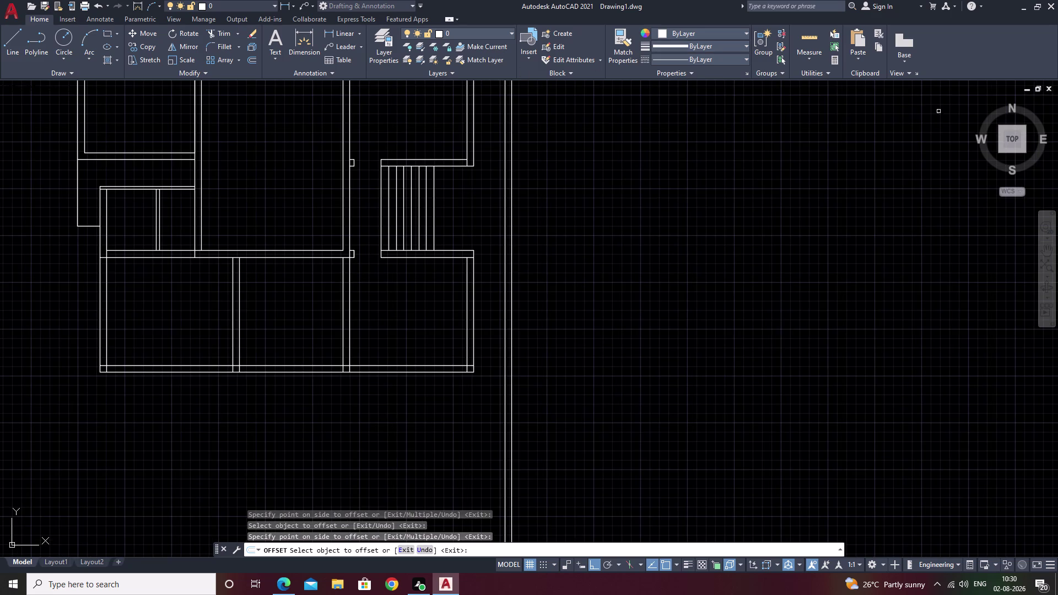
scroll(down, 3)
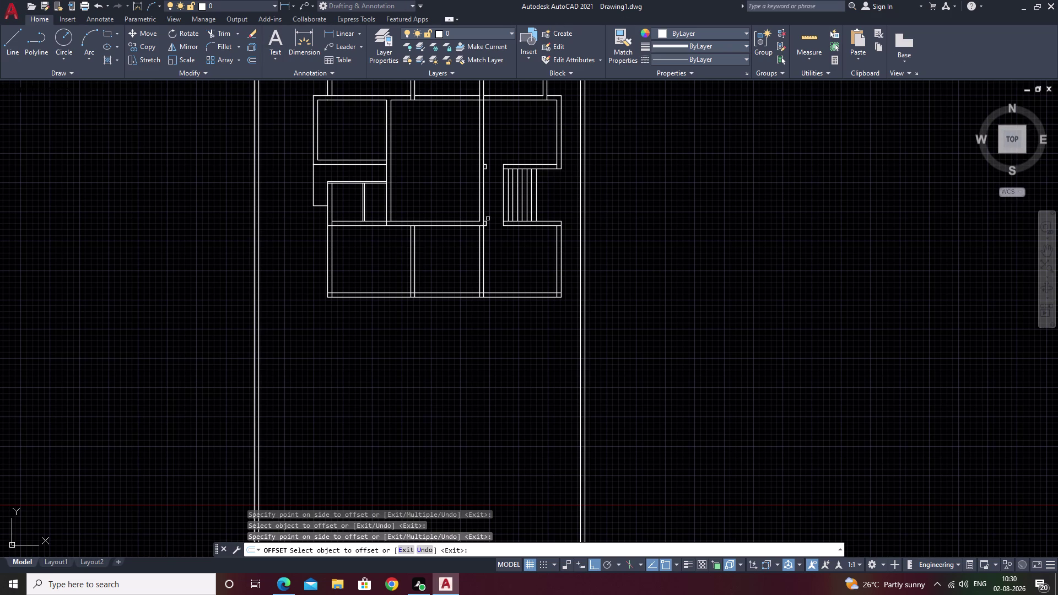
scroll(up, 3)
scroll(up, 3)
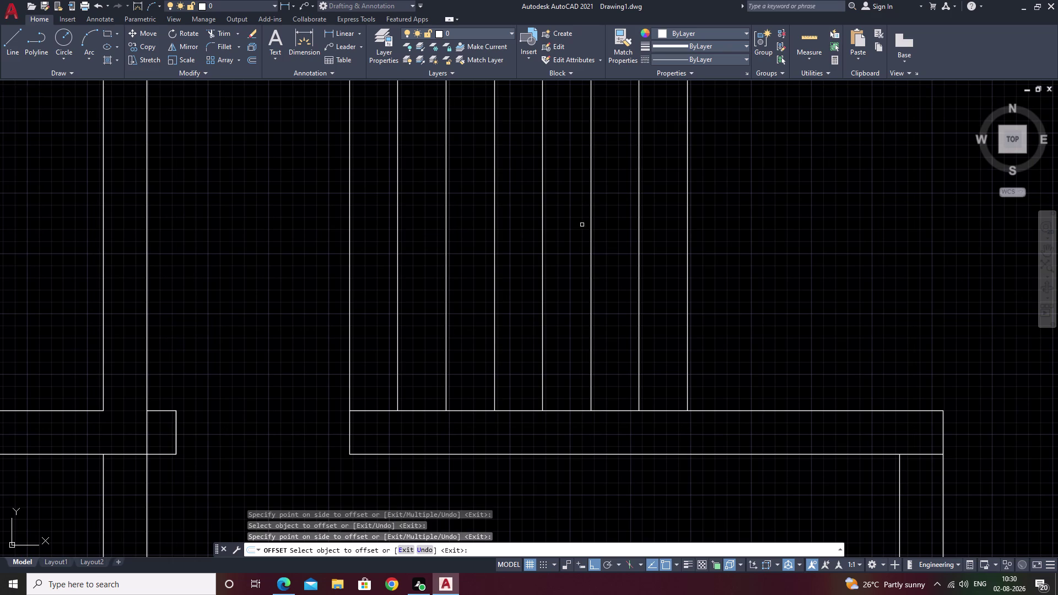
double_click(688, 210)
click(709, 208)
middle_drag(708, 208, 493, 295)
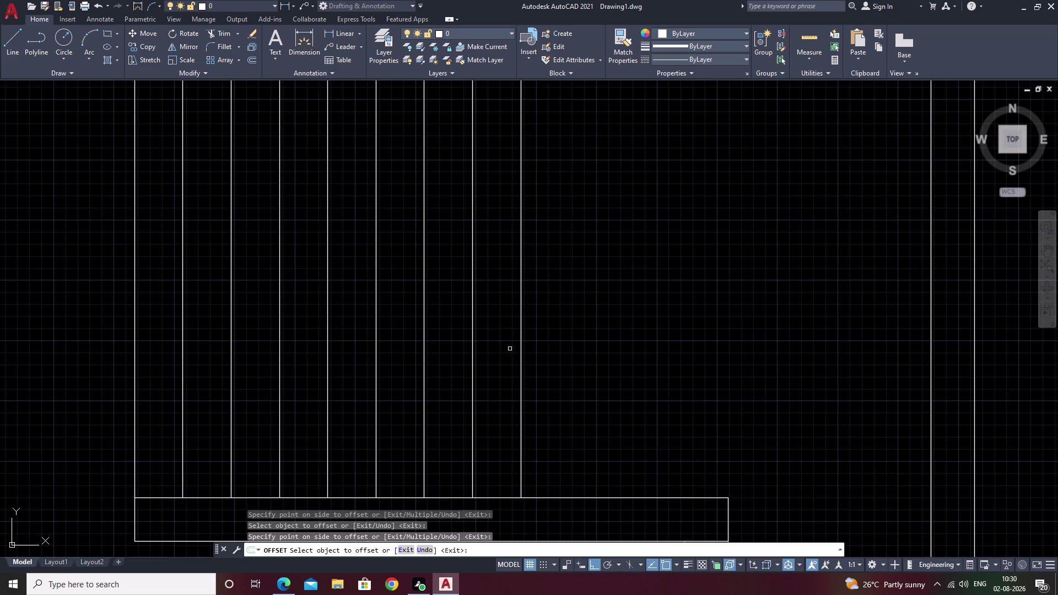
click(522, 341)
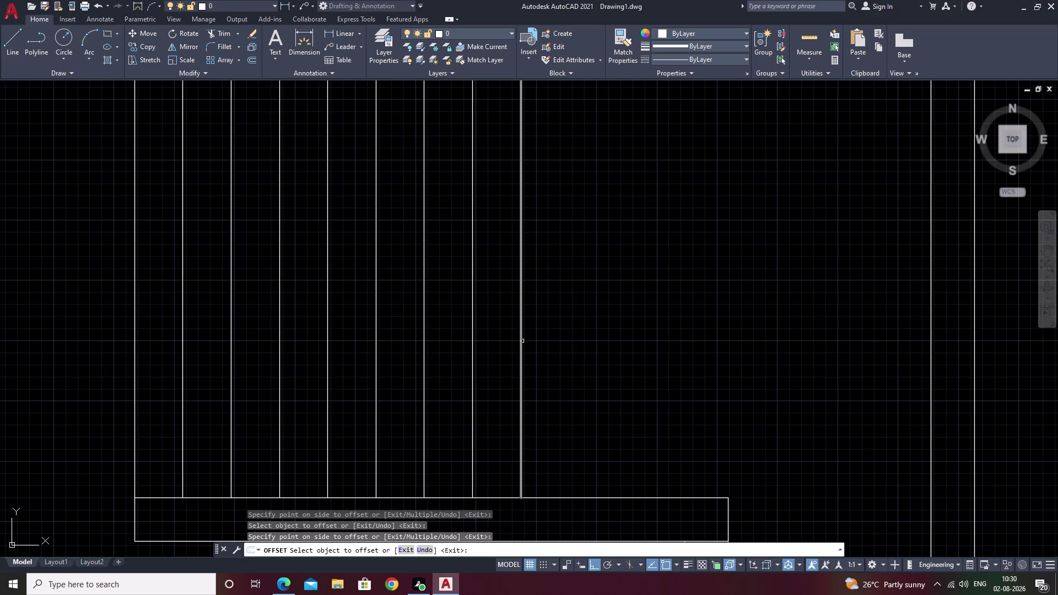
click(665, 334)
End the offset and re-center the view on the filled staircase.
scroll(down, 3)
middle_drag(675, 331, 524, 339)
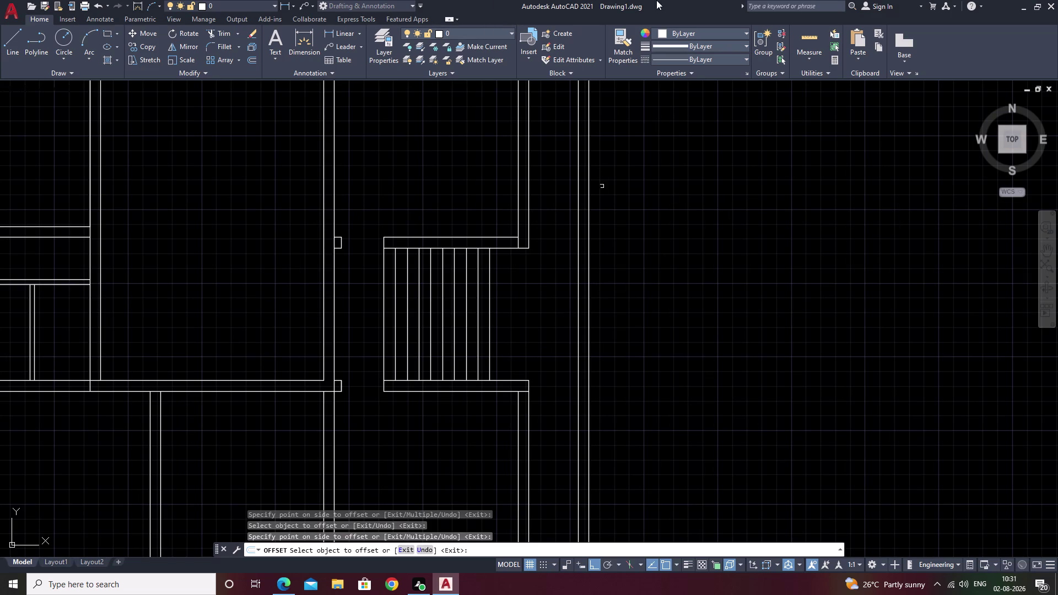
key(Escape)
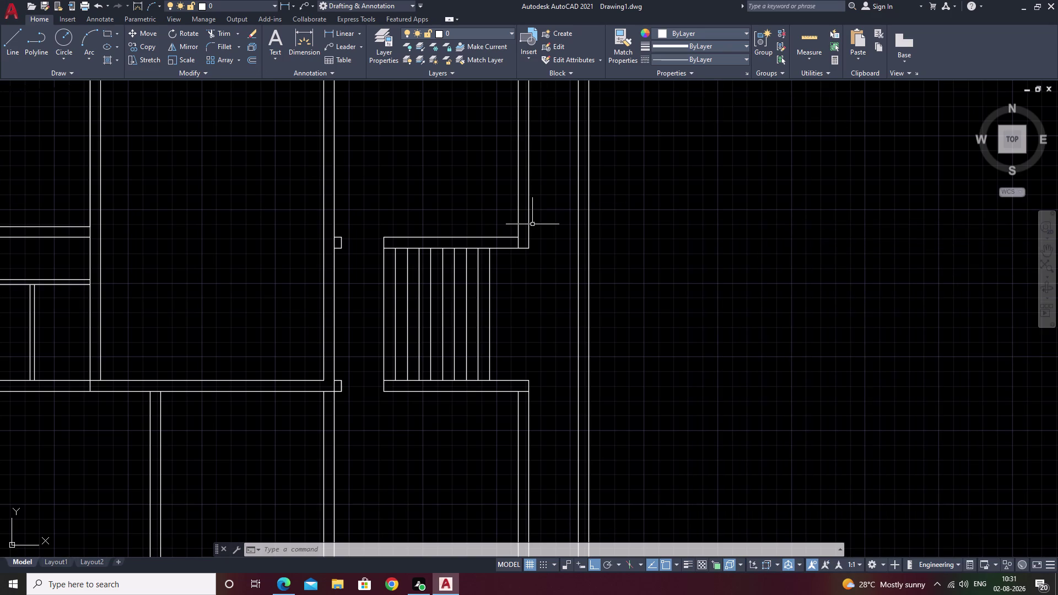
key(Escape)
scroll(up, 3)
scroll(down, 3)
middle_drag(527, 314, 577, 271)
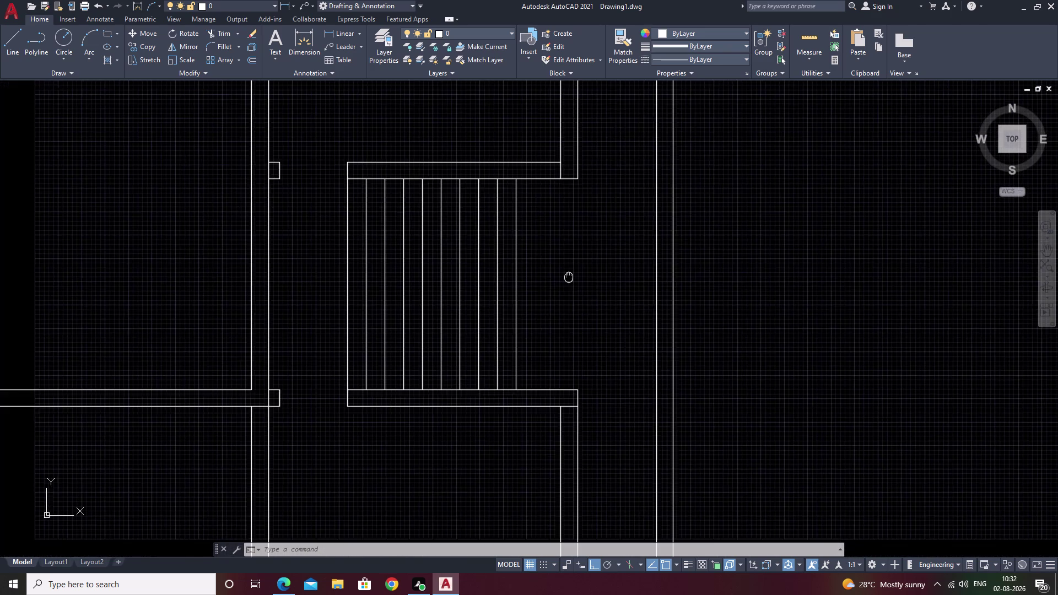
middle_drag(577, 271, 579, 269)
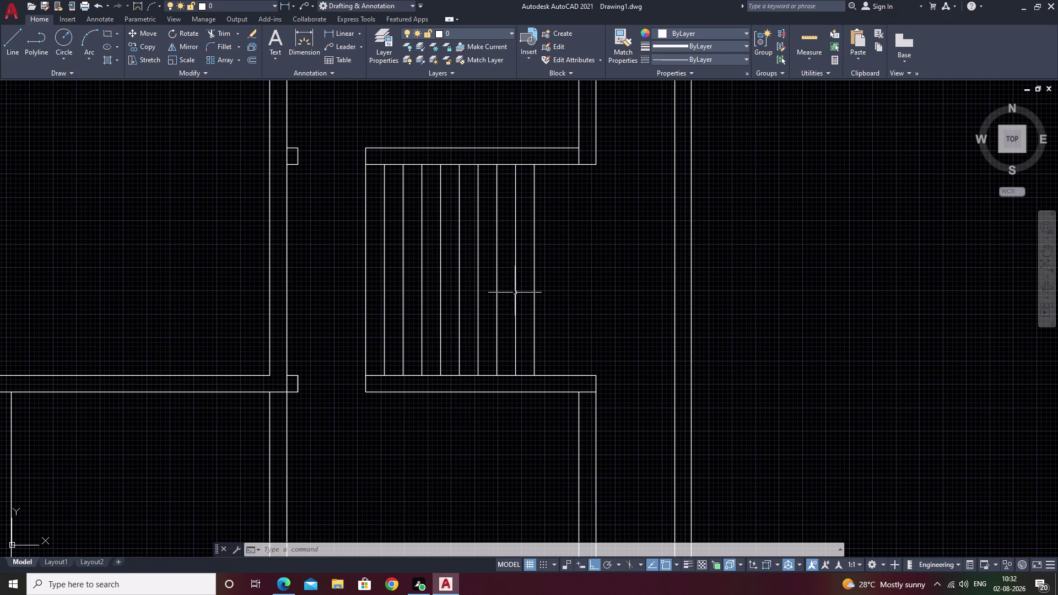
Offset the bottom stair edge 4' upward across the treads.
key(o)
key(space)
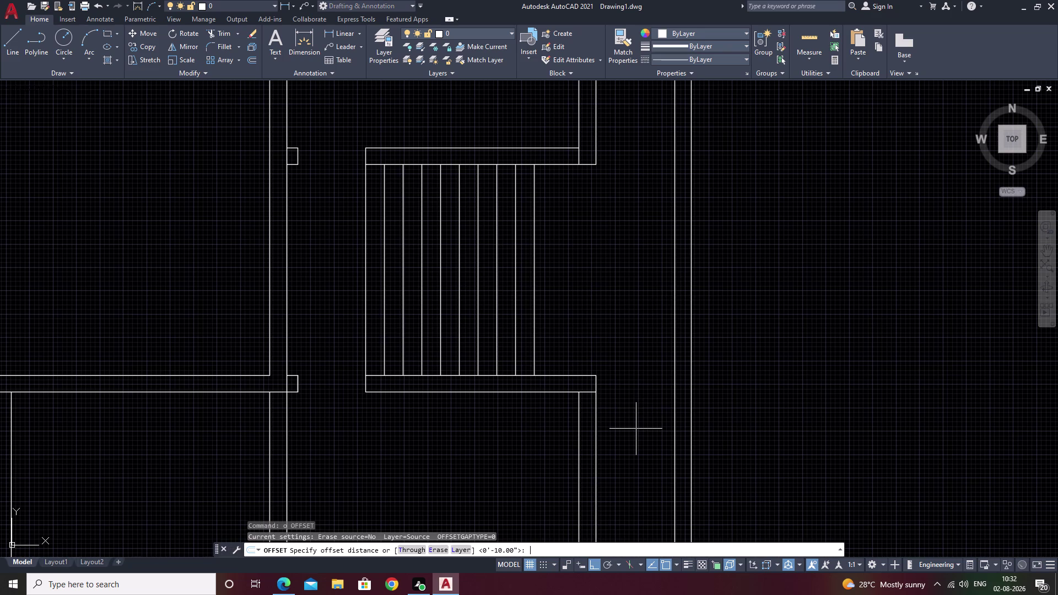
text(4')
key(space)
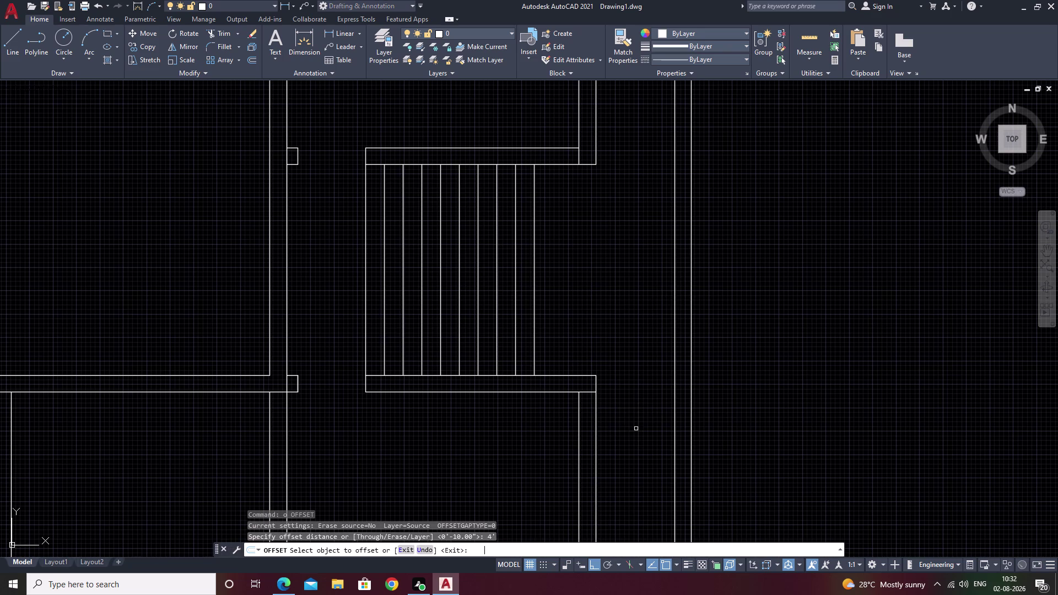
click(490, 374)
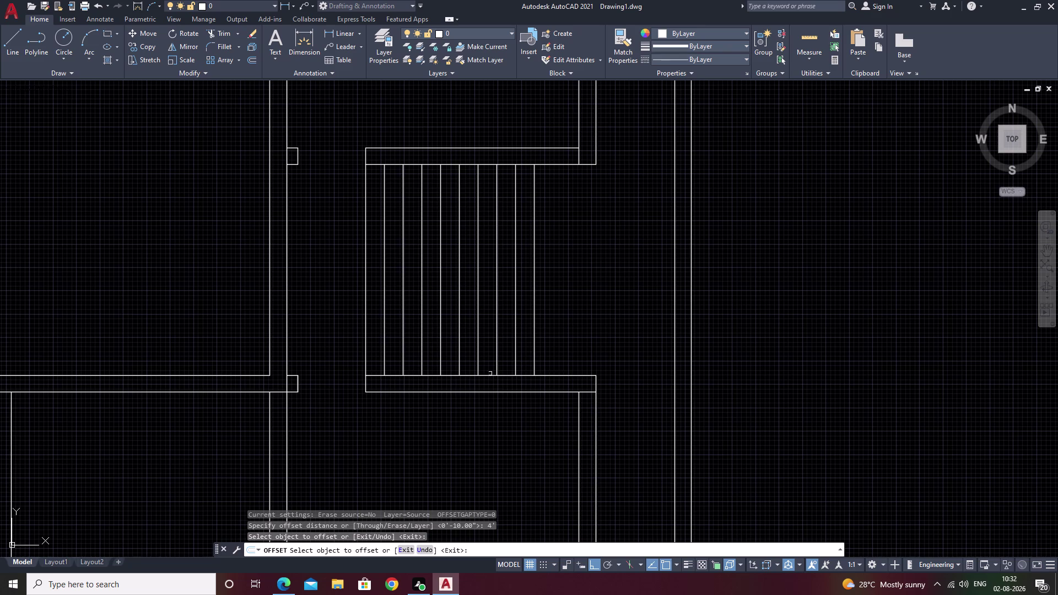
click(490, 376)
click(481, 312)
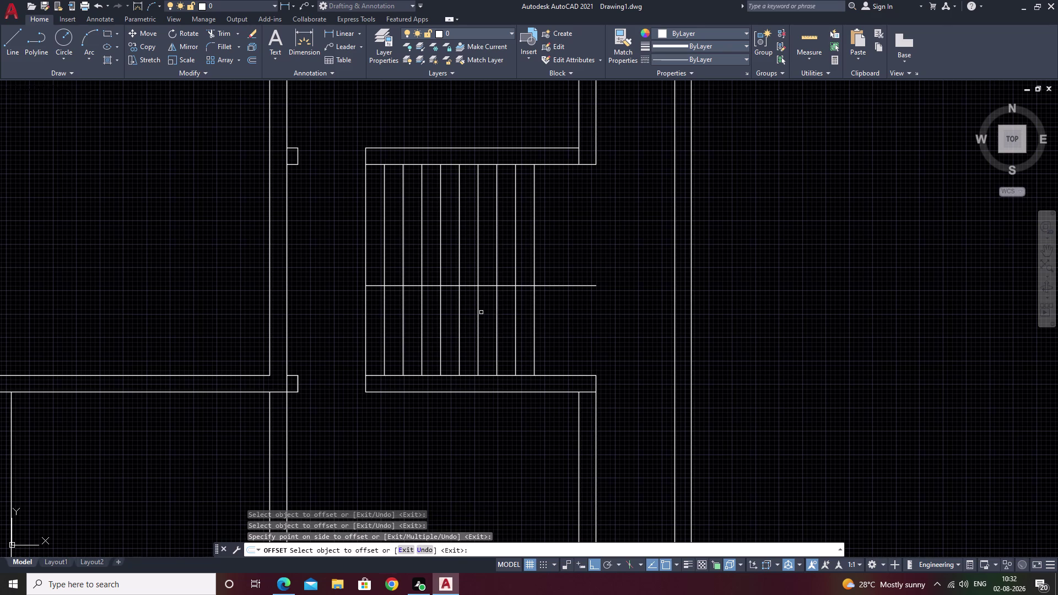
key(Escape)
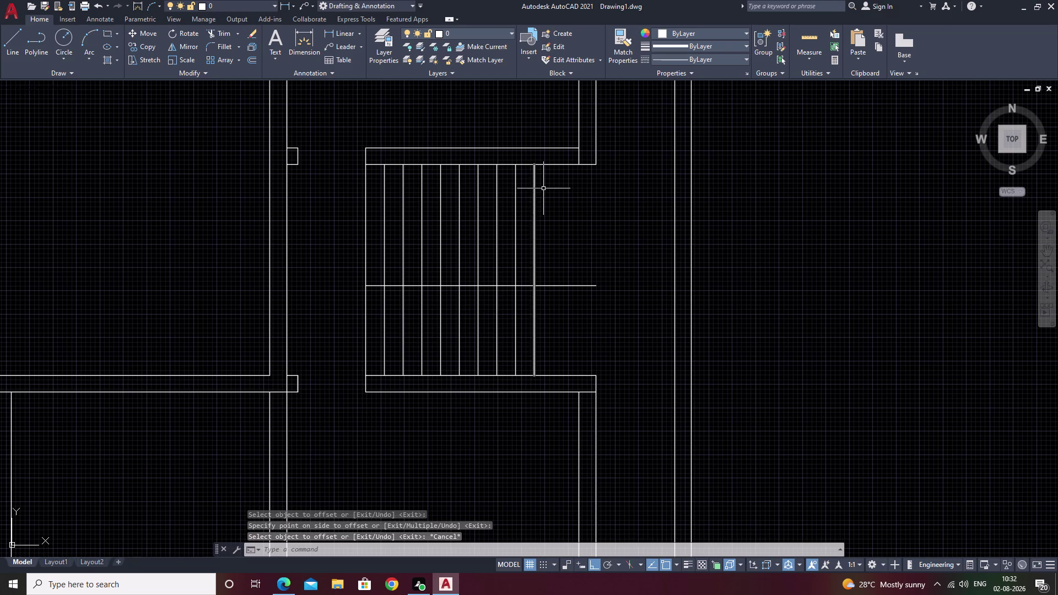
Offset the top stair edge 4' downward across the treads.
key(space)
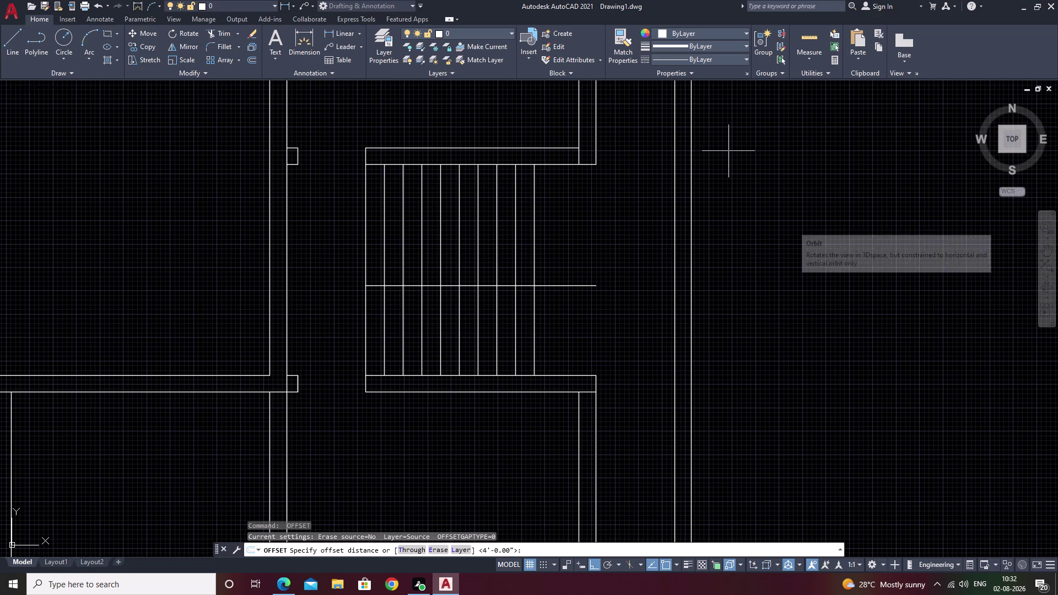
key(space)
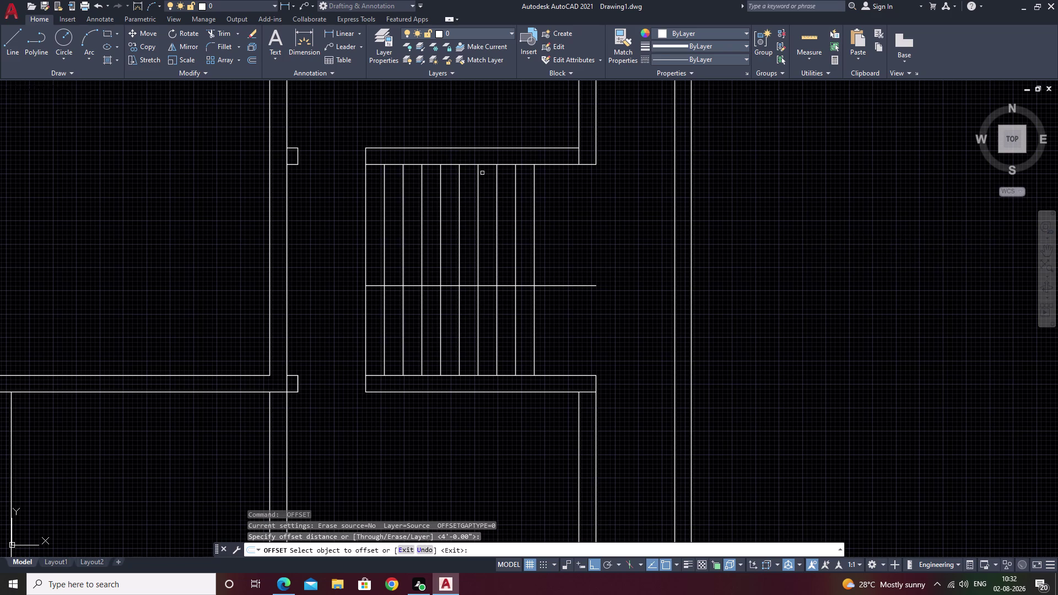
key(space)
key(space)
key(space)
click(452, 163)
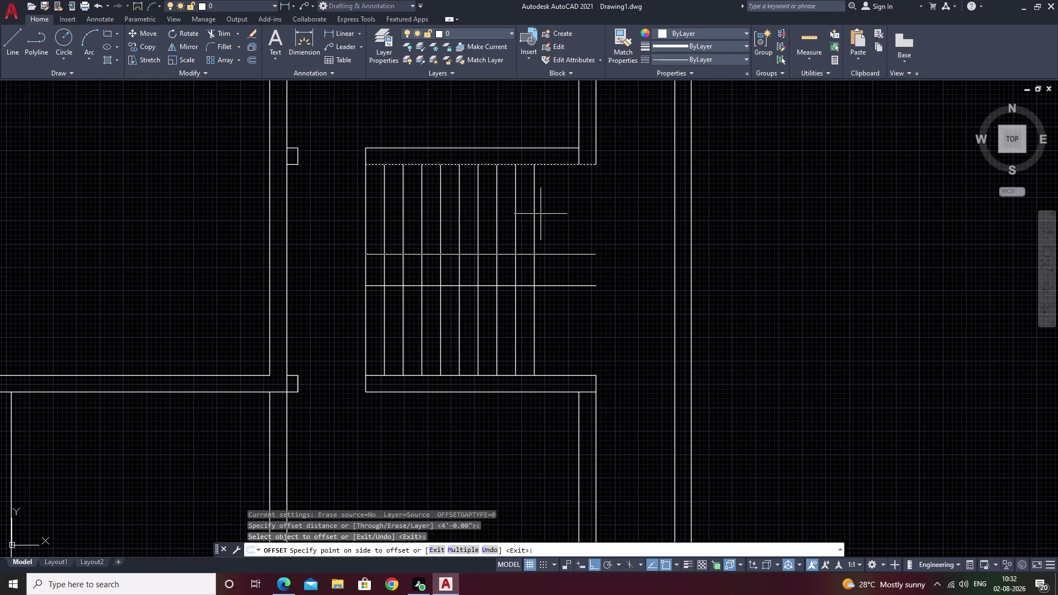
click(541, 214)
key(Escape)
key(Escape)
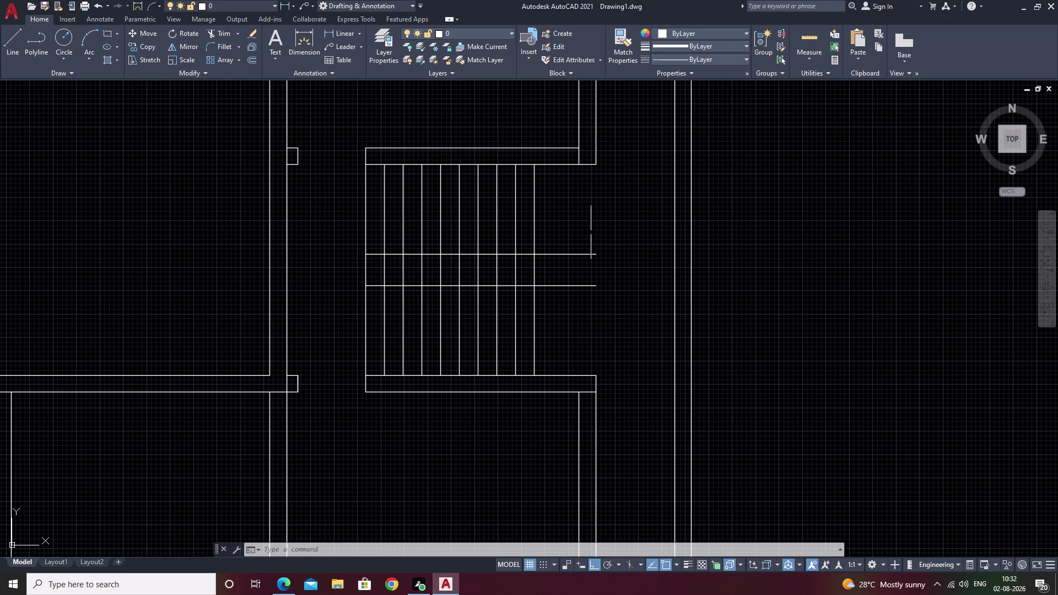
key(Escape)
Fence-trim both crossing lines between the last tread and the right wall.
text(tr)
key(space)
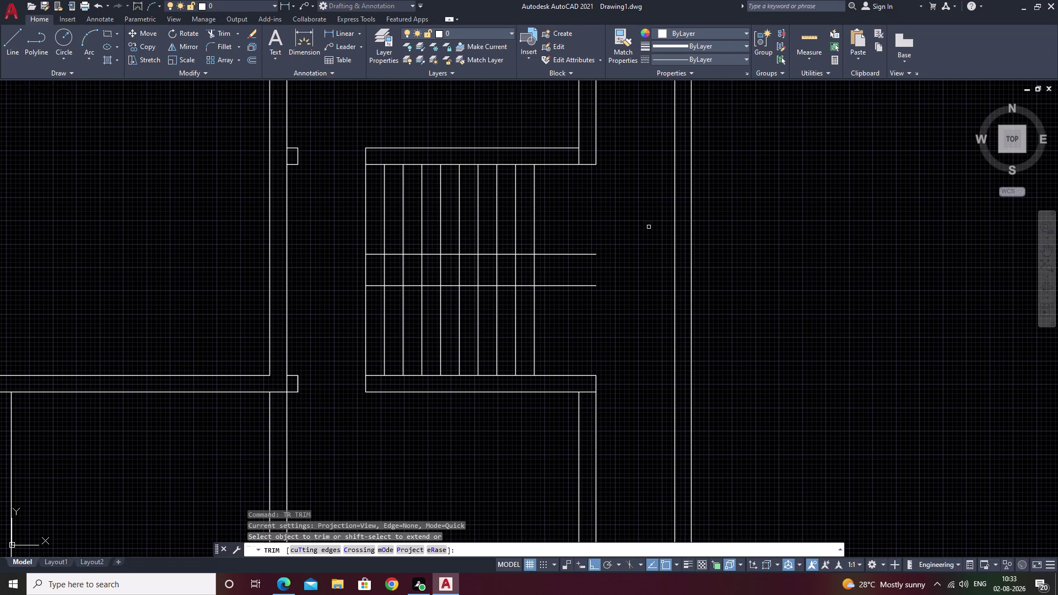
drag(538, 217, 559, 310)
scroll(down, 3)
scroll(up, 3)
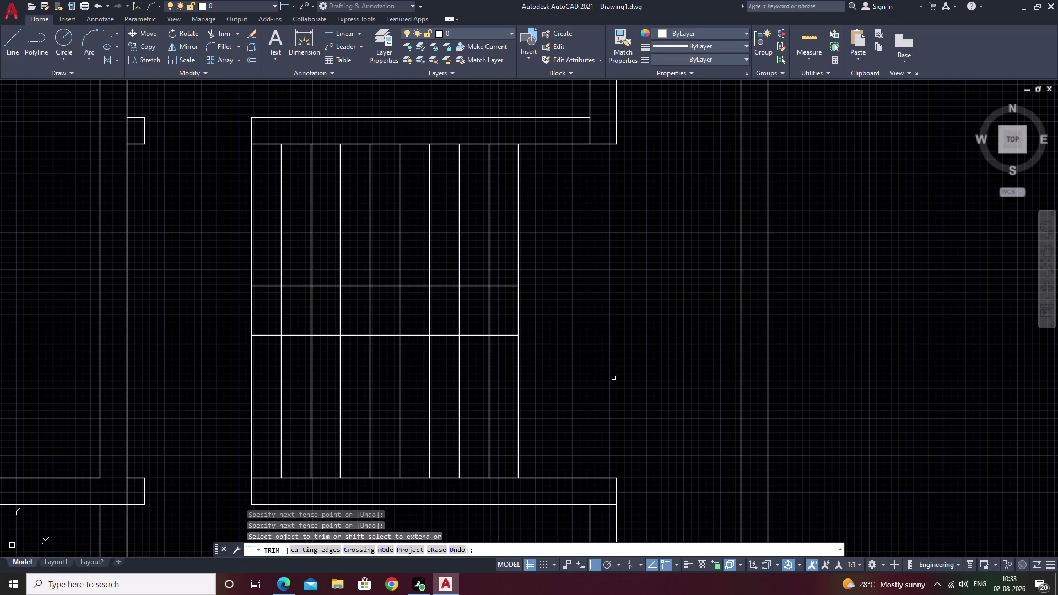
key(Escape)
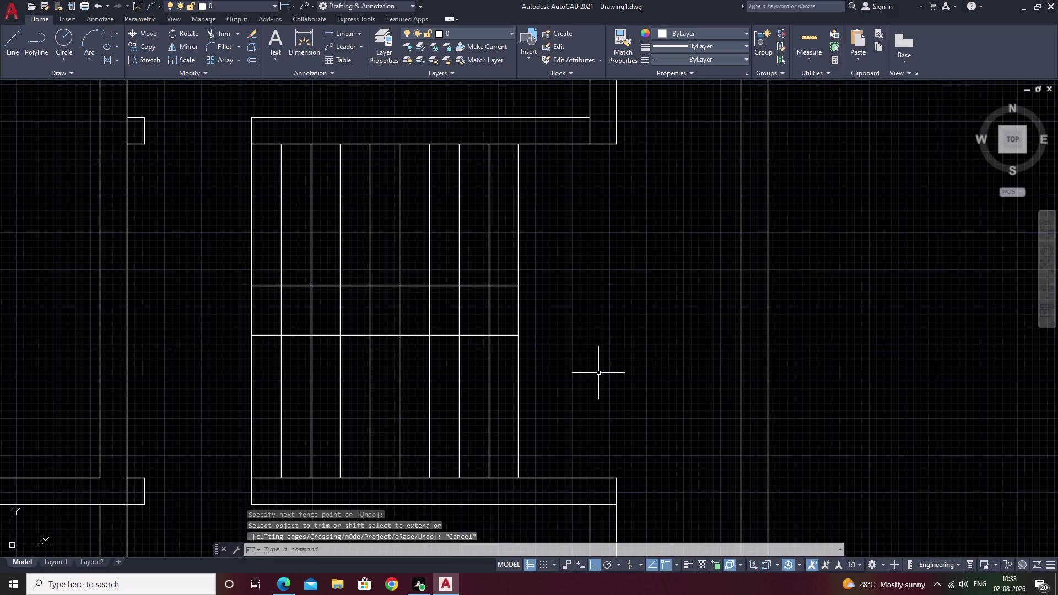
key(2)
key(apostrophe)
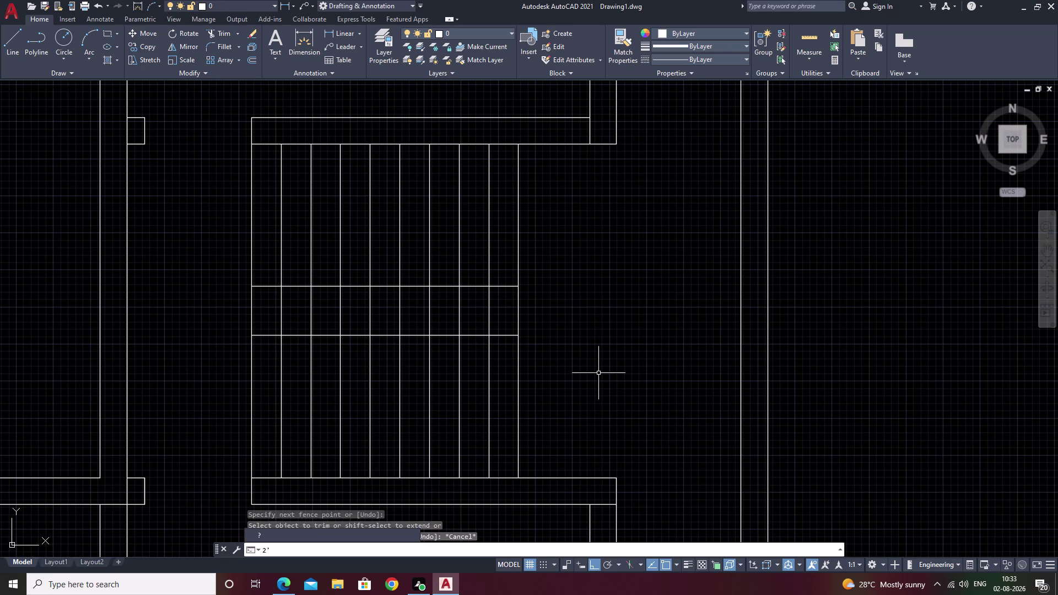
key(Escape)
key(Escape)
Offset the upper crossing line down and the lower one up by 2.
text(o)
key(space)
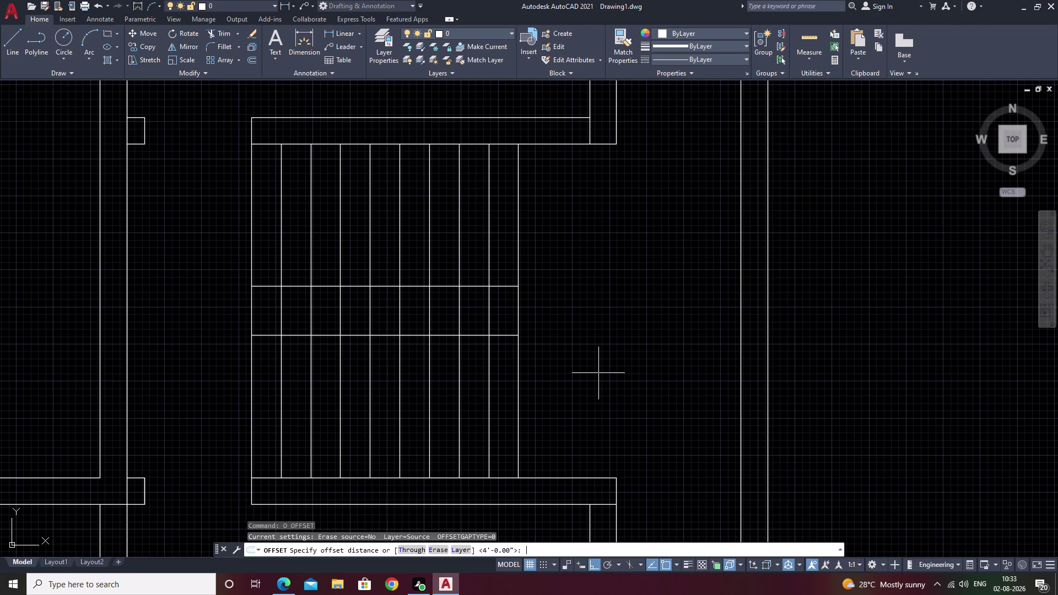
text(2)
key(space)
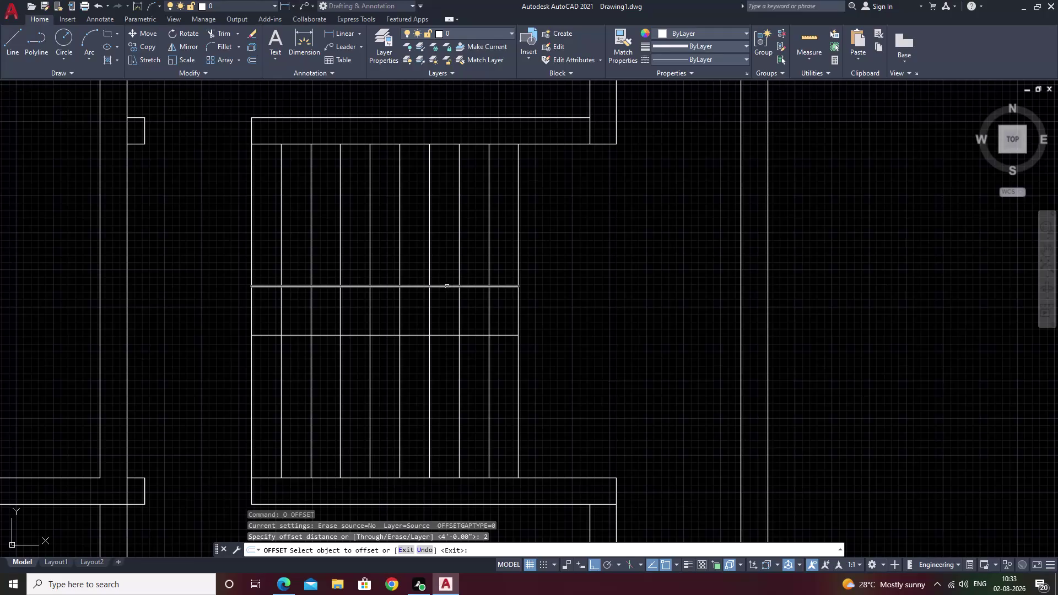
click(447, 287)
click(447, 307)
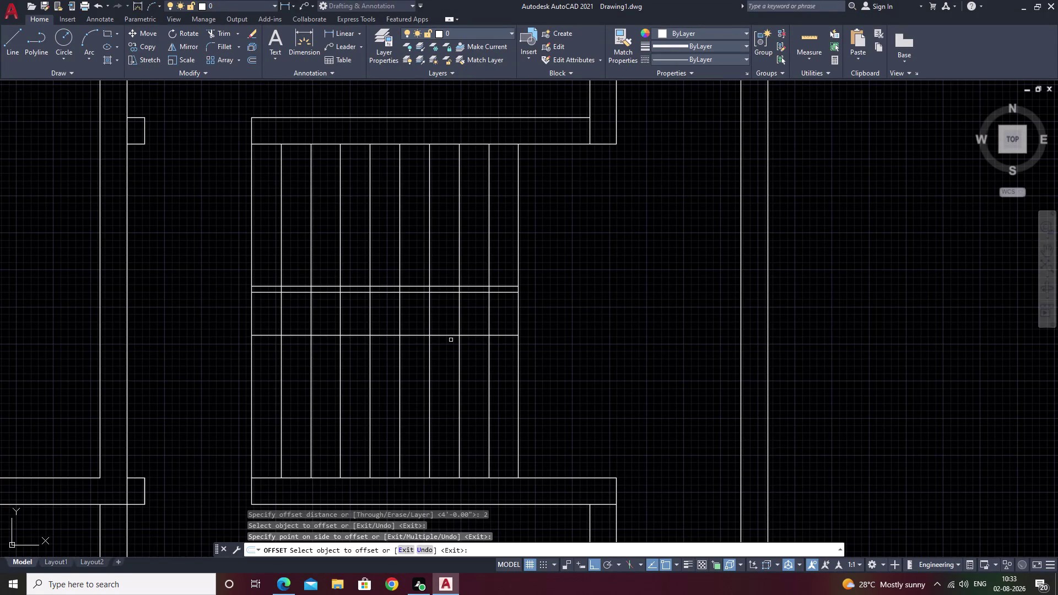
click(414, 337)
click(413, 323)
key(Escape)
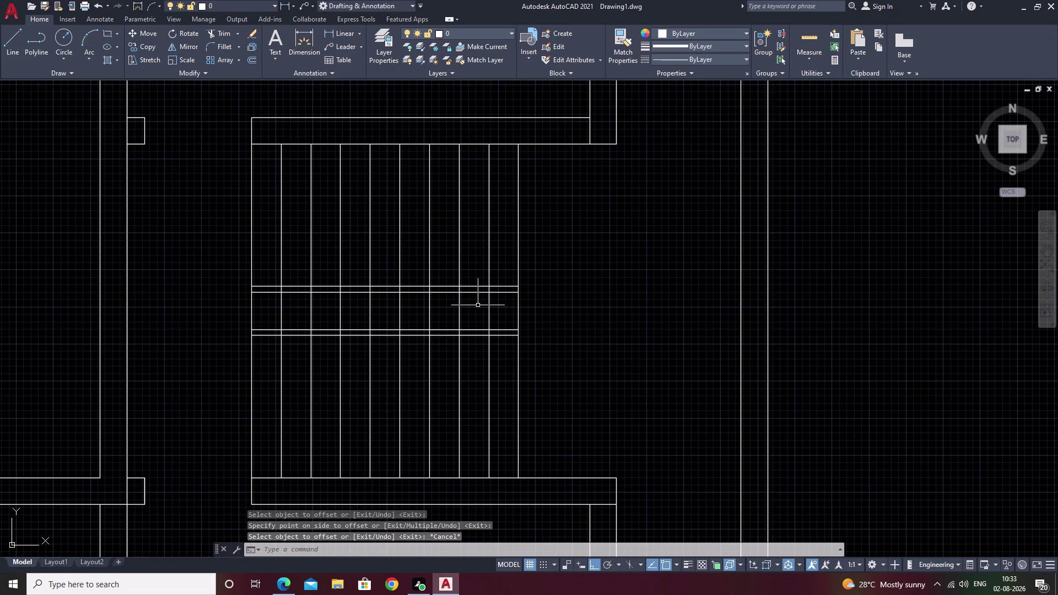
Start TRIM and fence away step lines crossing the landing strip.
text(tr)
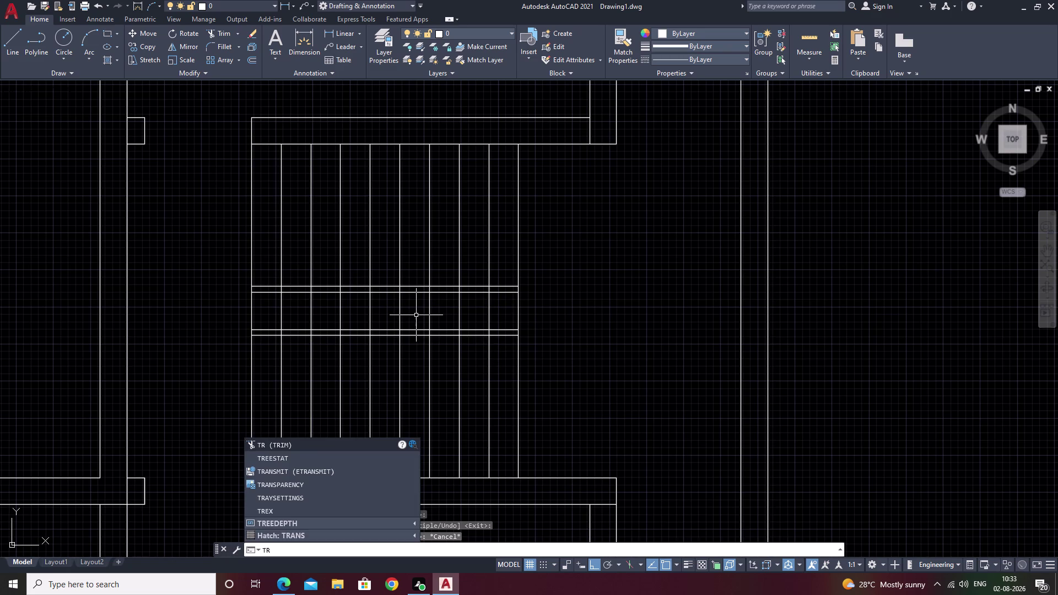
key(space)
drag(227, 305, 360, 307)
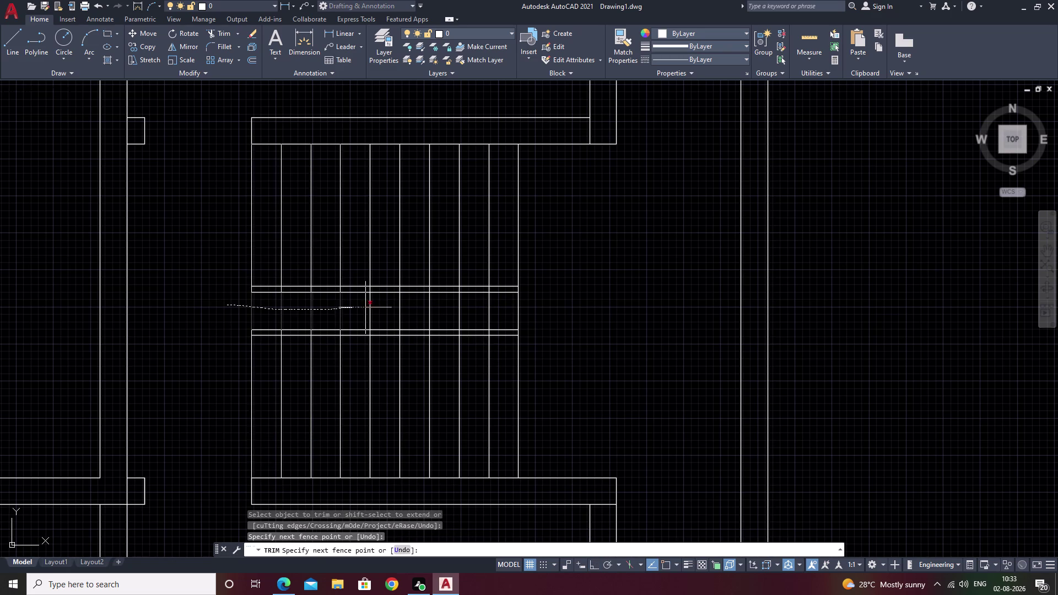
drag(361, 308, 413, 307)
drag(419, 306, 495, 309)
scroll(up, 3)
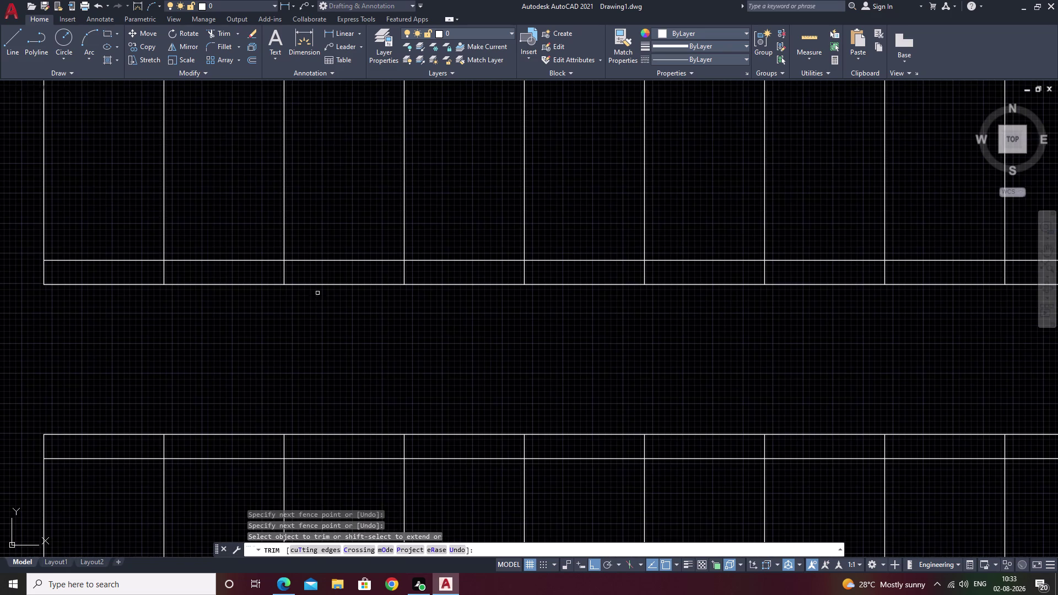
click(122, 273)
drag(122, 273, 270, 271)
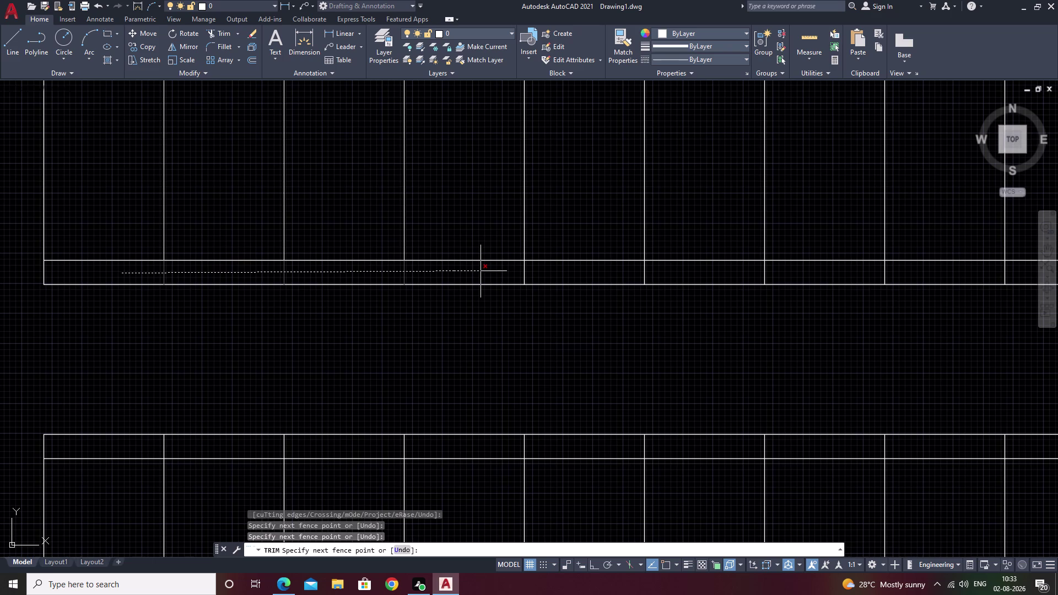
middle_click(480, 271)
Trim the remaining step ends along the upper landing edge.
click(481, 271)
drag(474, 272, 469, 273)
drag(462, 275, 392, 277)
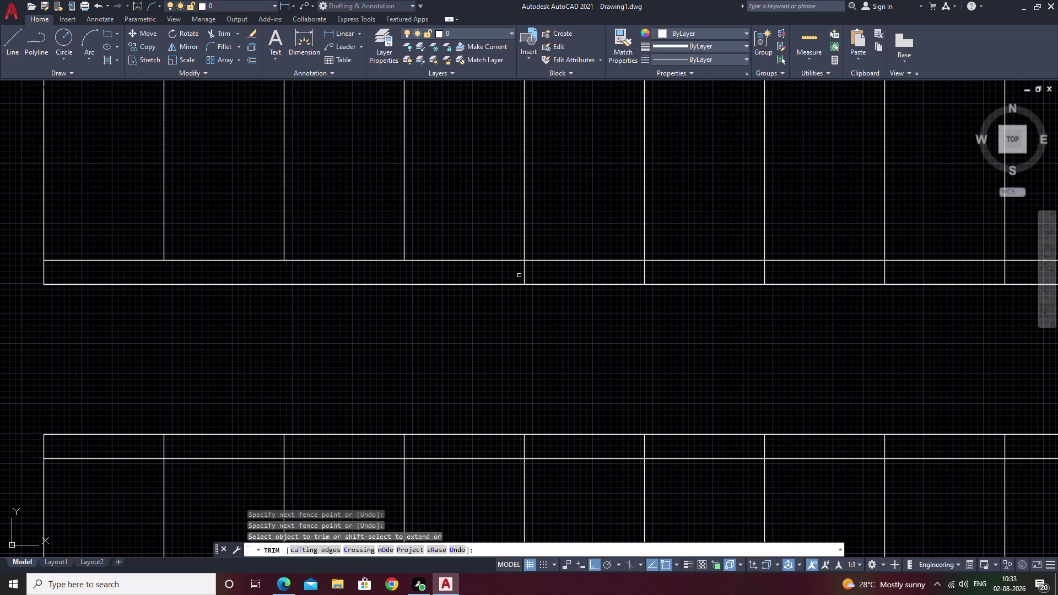
drag(496, 275, 532, 275)
middle_drag(679, 265, 397, 278)
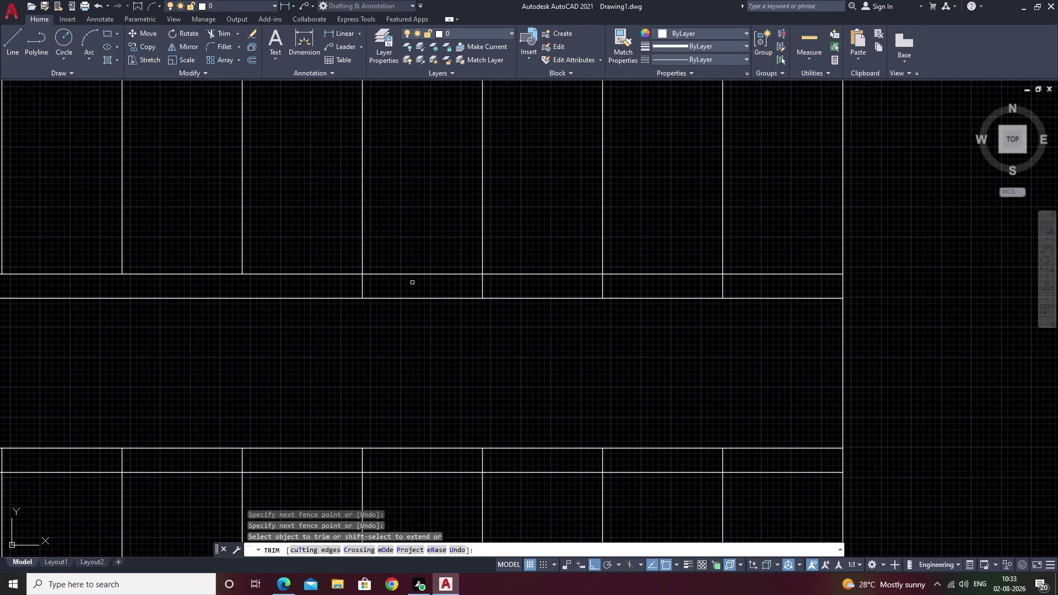
click(345, 288)
drag(348, 288, 440, 293)
drag(499, 294, 544, 294)
drag(344, 286, 734, 288)
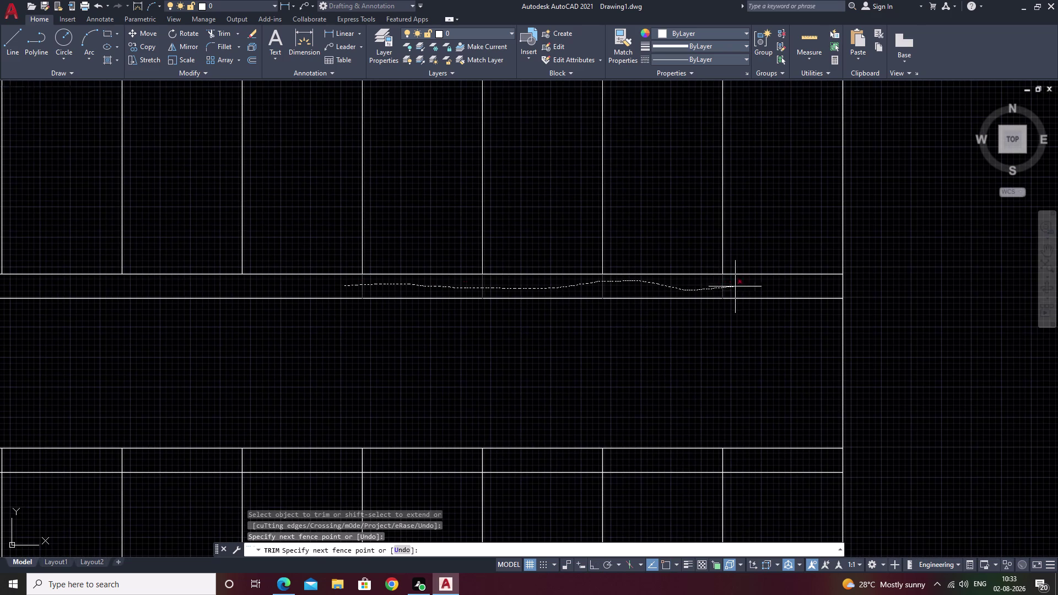
drag(733, 287, 745, 286)
scroll(down, 3)
Trim the step ends along the lower landing edge and finish trimming.
middle_drag(616, 397, 639, 316)
scroll(up, 3)
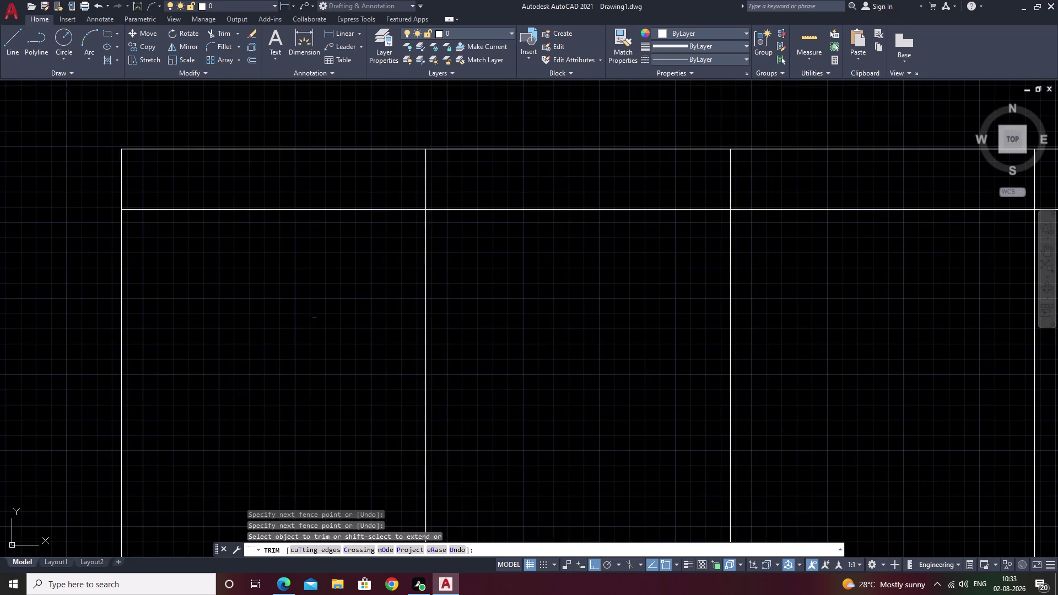
middle_drag(331, 256, 0, 444)
drag(24, 377, 68, 376)
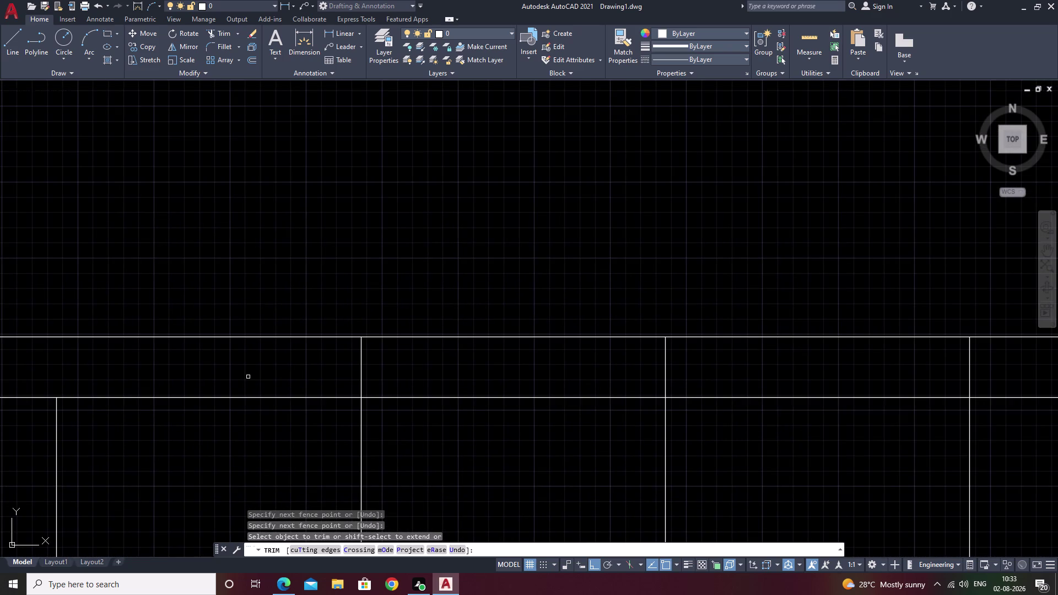
scroll(down, 3)
middle_drag(264, 391, 106, 466)
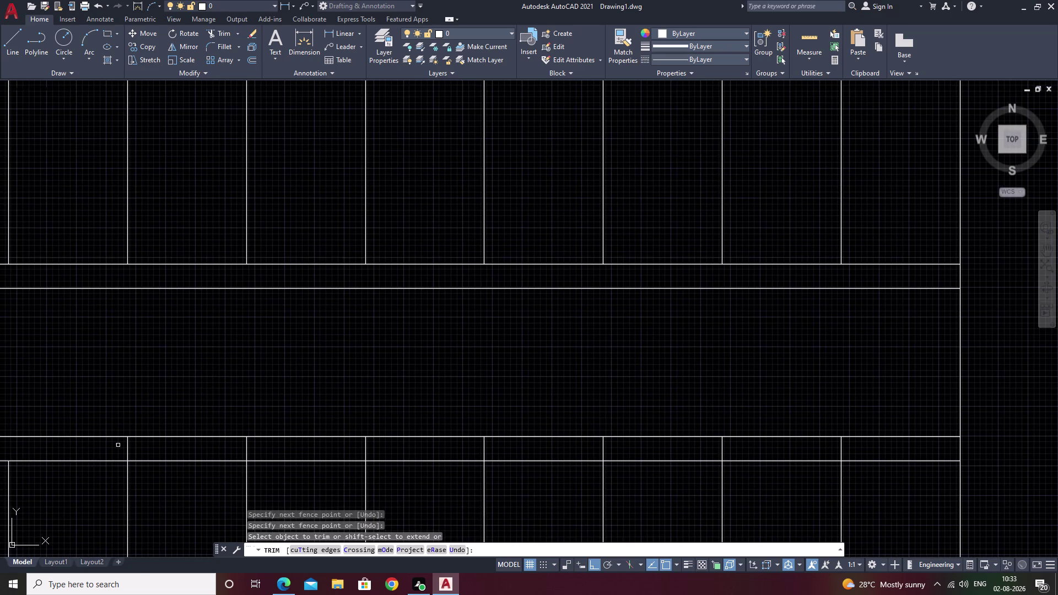
click(117, 446)
scroll(down, 3)
click(290, 450)
middle_drag(290, 450, 21, 441)
drag(59, 443, 66, 441)
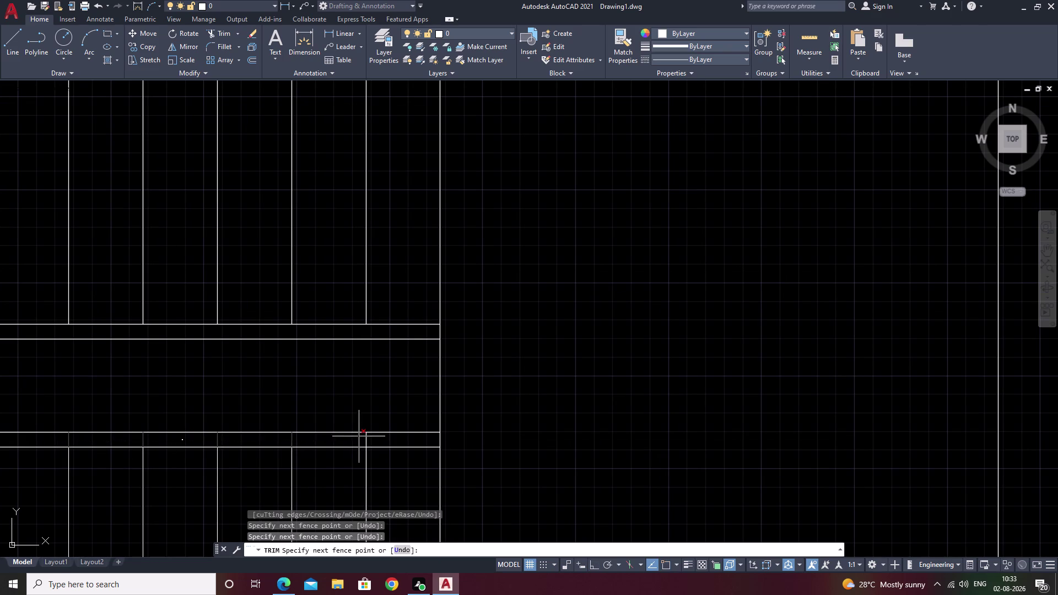
click(383, 438)
scroll(down, 3)
middle_drag(279, 413, 363, 402)
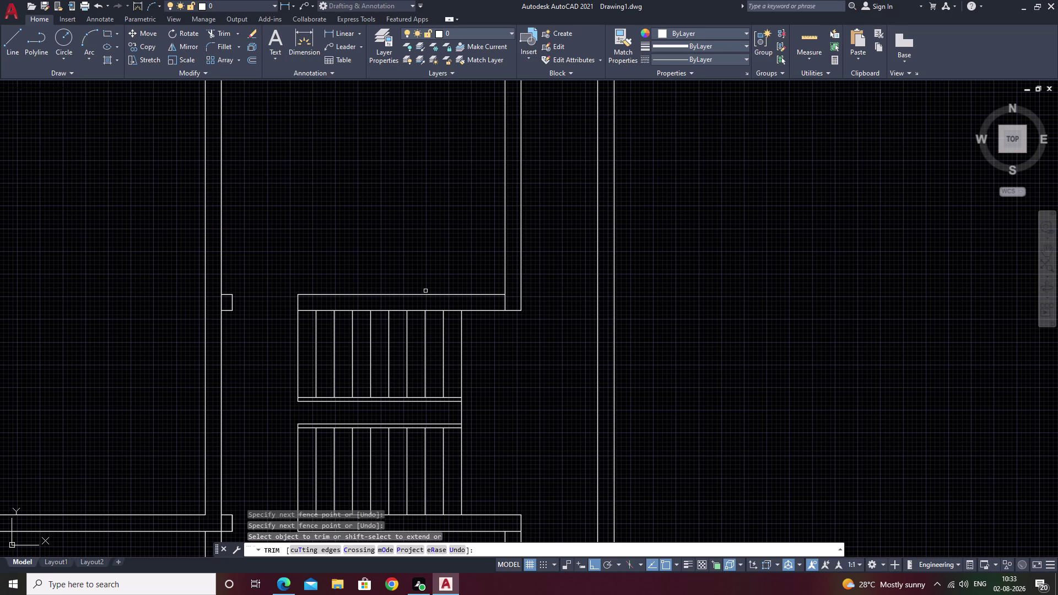
key(Escape)
Offset the landing's end line 2 units inward.
text(o)
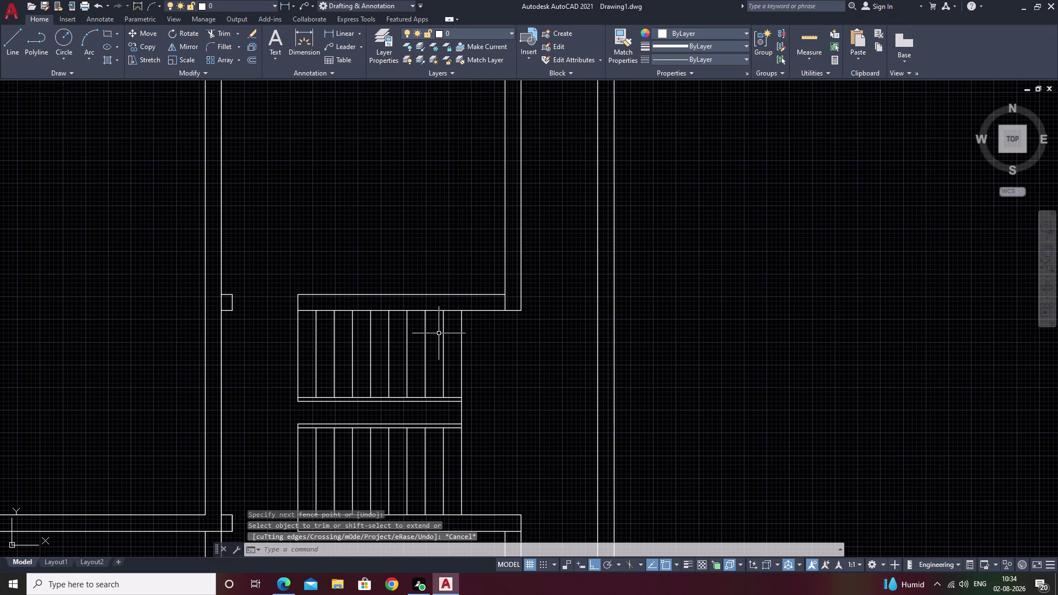
key(space)
text(2)
key(space)
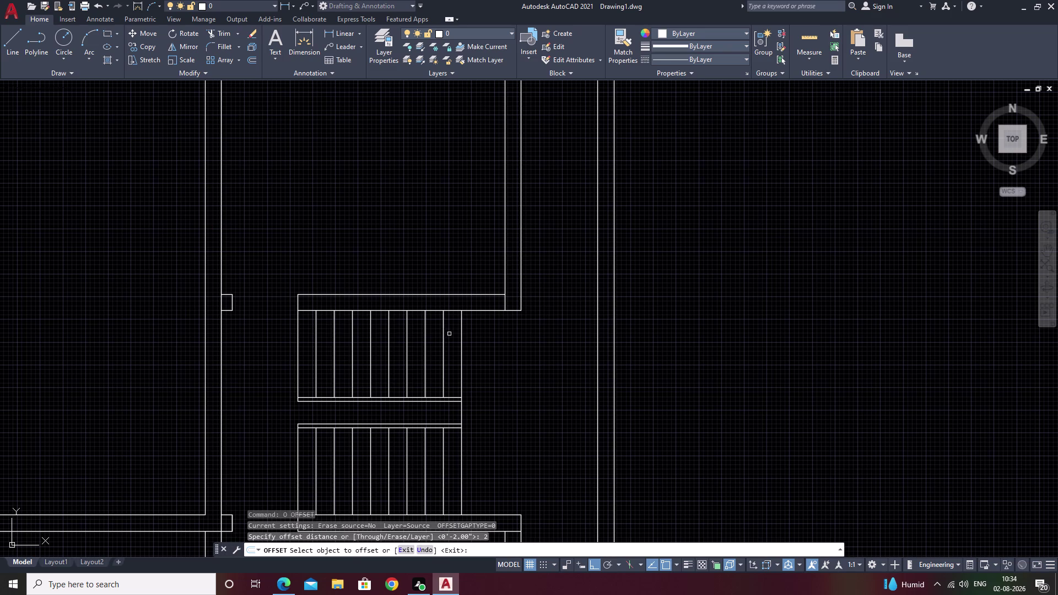
scroll(up, 3)
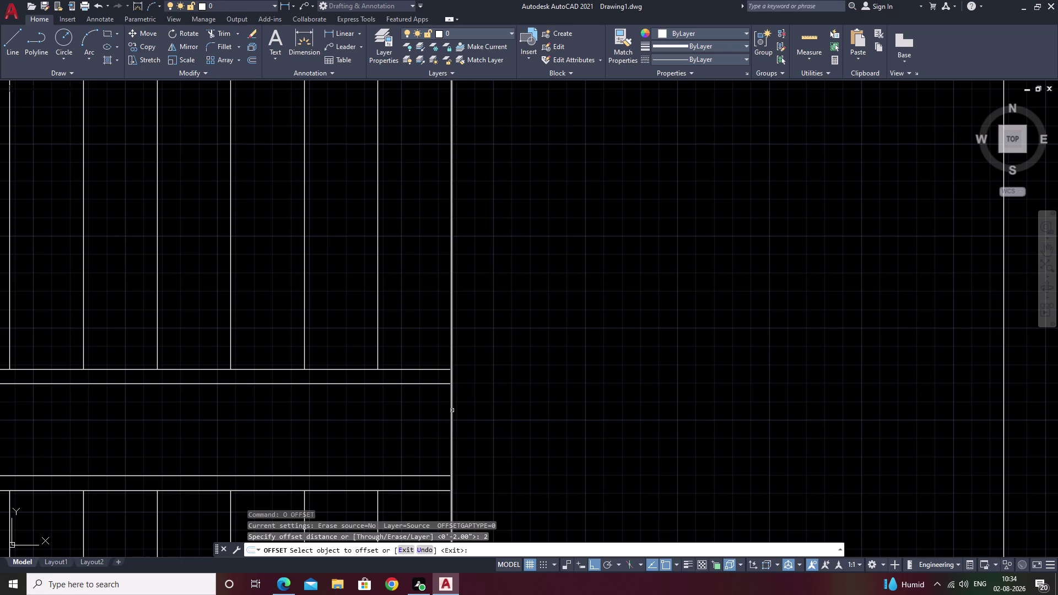
double_click(451, 410)
double_click(430, 413)
key(Escape)
Trim the new offset line's ends back to the landing's edge lines.
text(t)
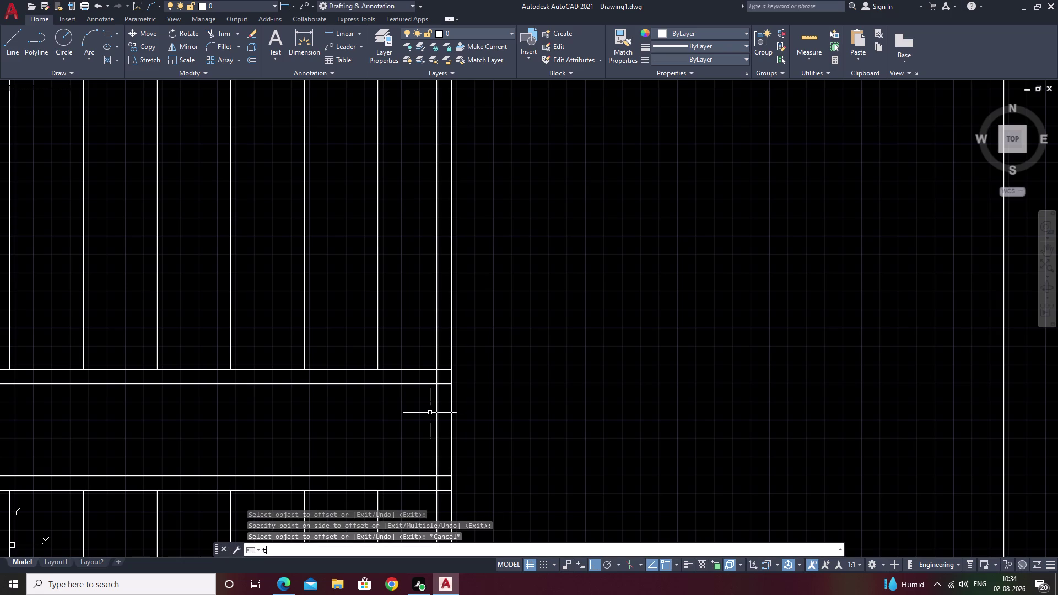
text(r)
key(space)
scroll(up, 3)
drag(420, 319, 337, 320)
scroll(down, 3)
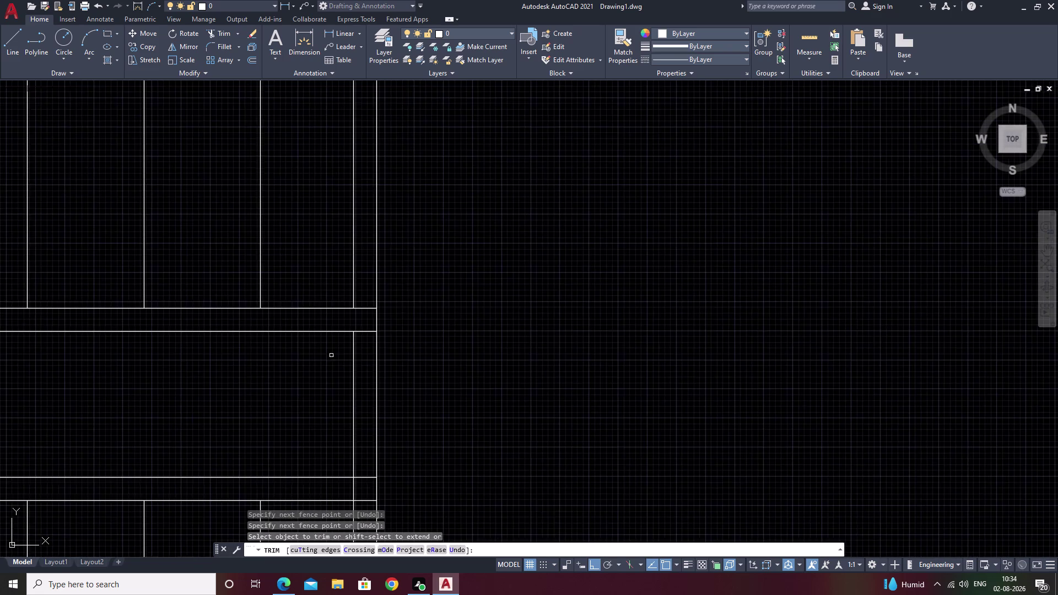
middle_drag(325, 369, 353, 287)
scroll(up, 3)
scroll(down, 3)
middle_drag(320, 474, 365, 385)
drag(377, 402, 303, 417)
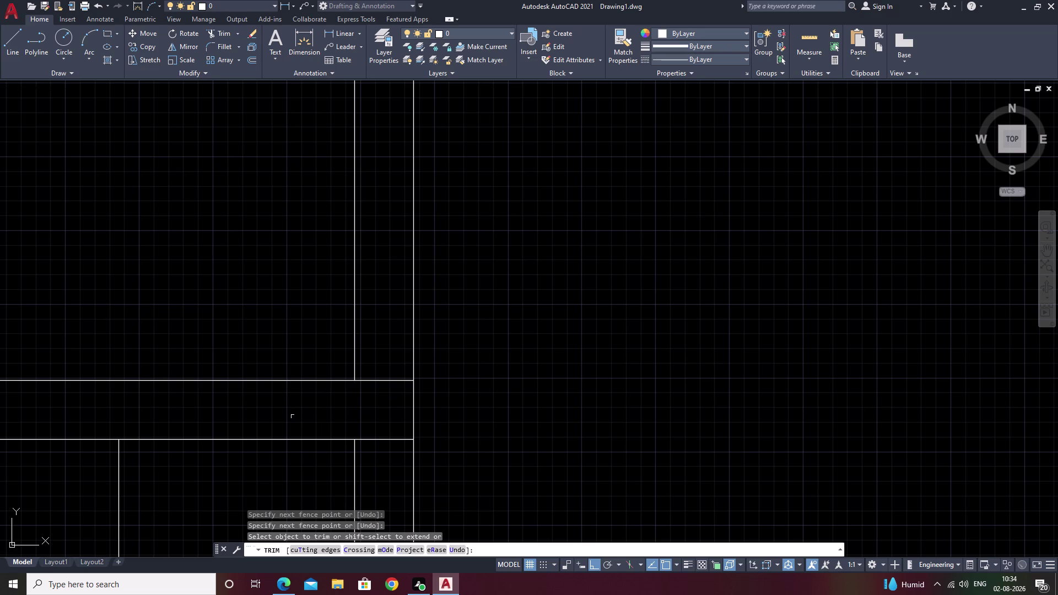
key(Escape)
scroll(down, 3)
middle_drag(304, 316, 303, 343)
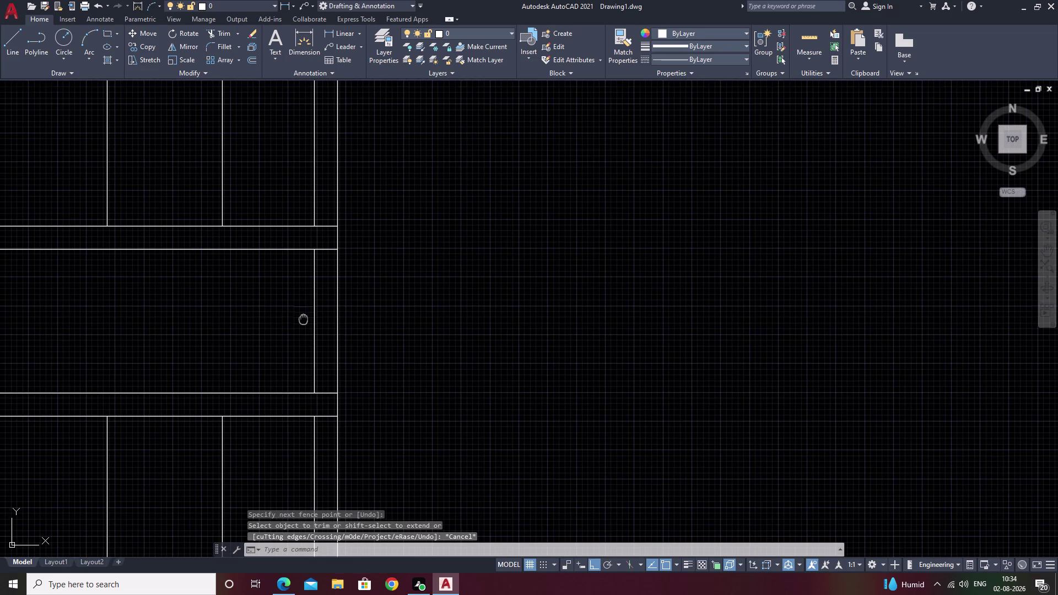
middle_drag(304, 344, 308, 357)
click(320, 243)
middle_drag(331, 311, 393, 167)
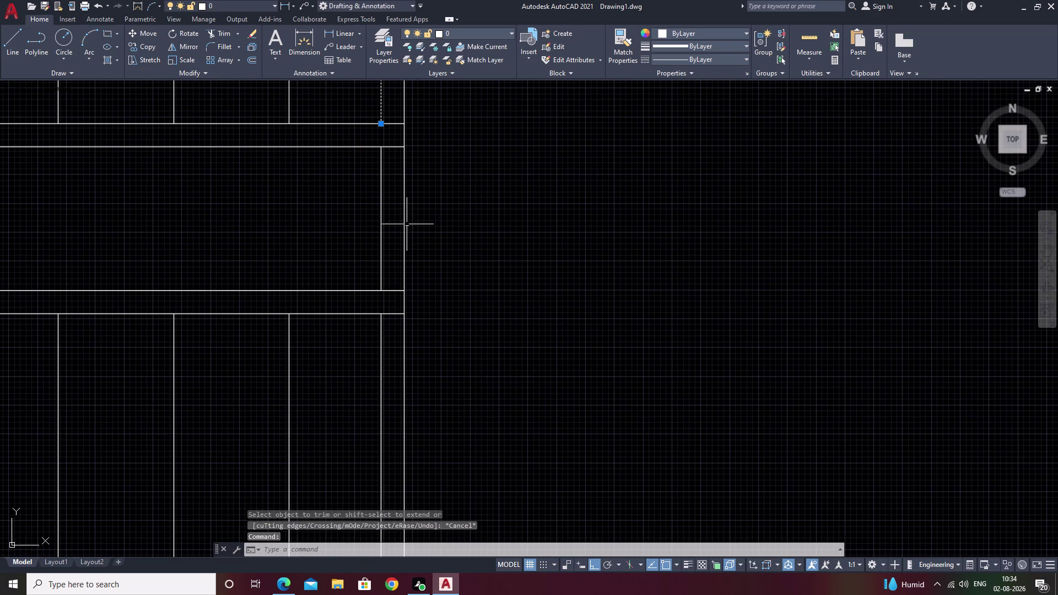
Erase the leftover vertical line pieces.
click(381, 356)
text(e)
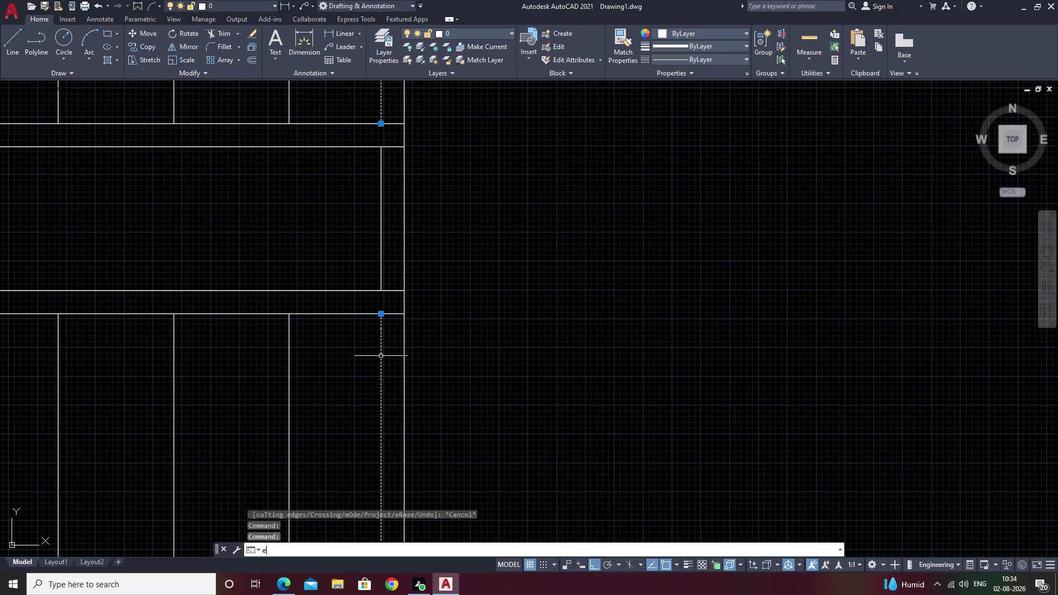
key(space)
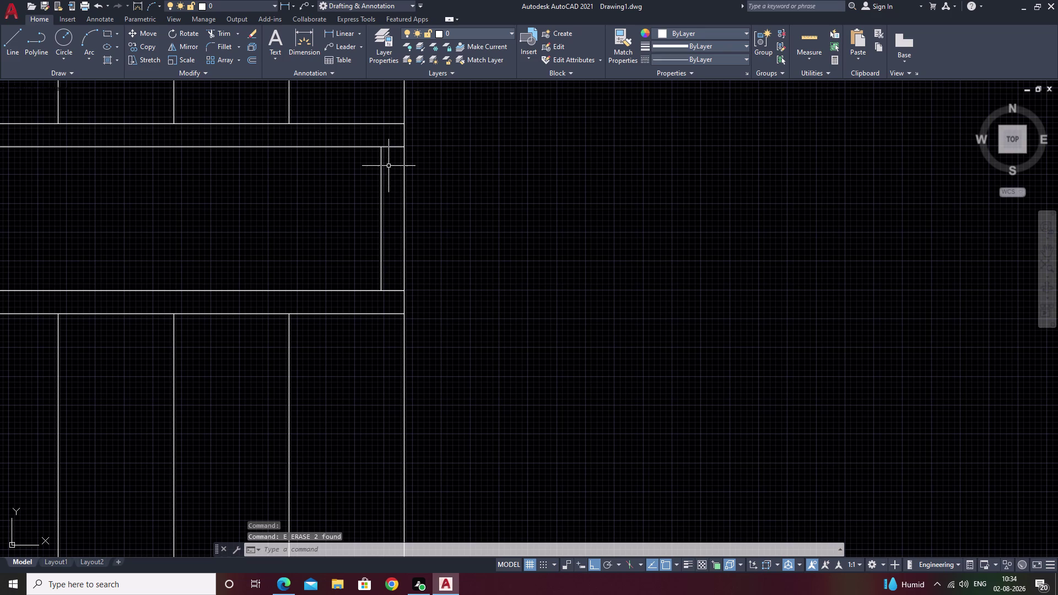
Fillet the inner vertical line to the top and bottom lines for clean corners.
text(f)
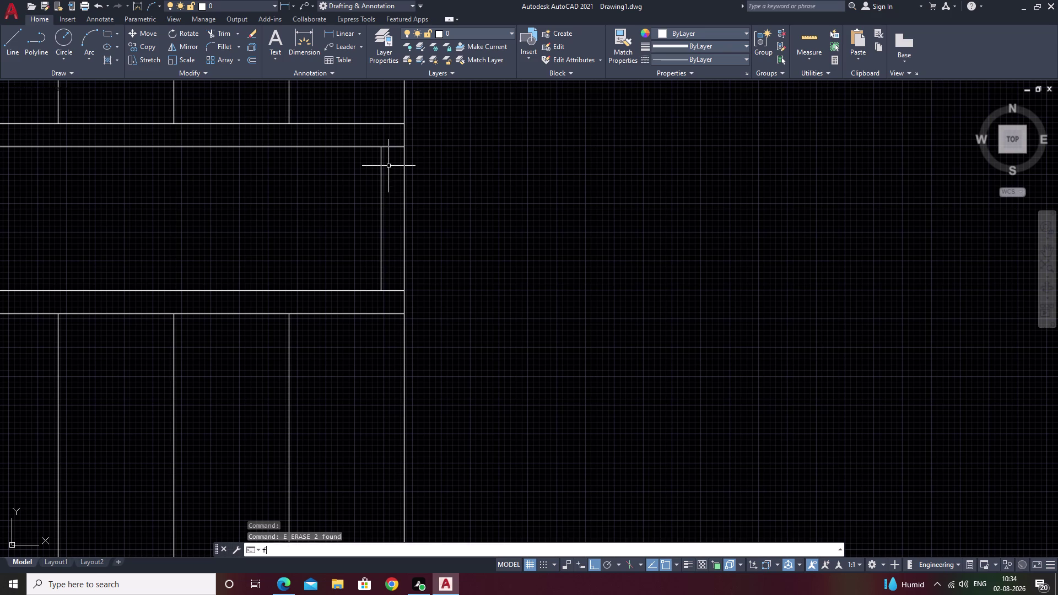
key(space)
click(380, 156)
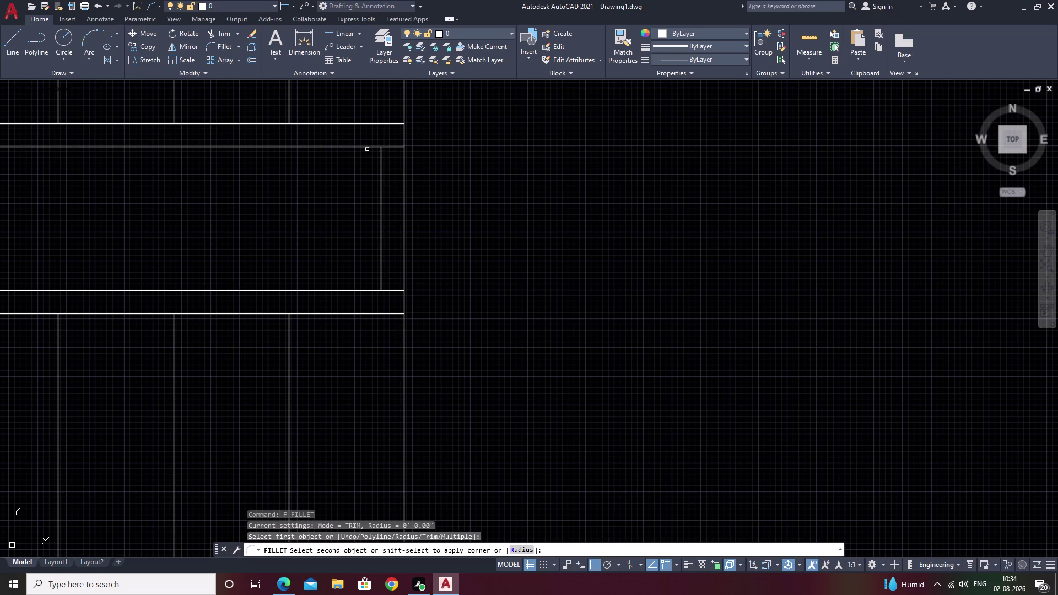
click(367, 147)
key(Escape)
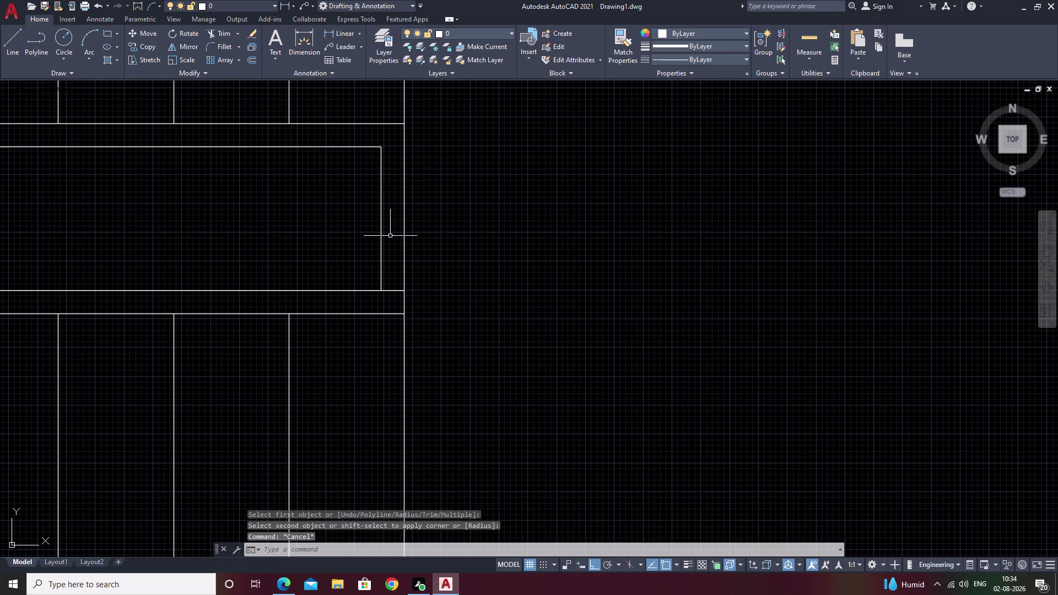
key(space)
click(366, 291)
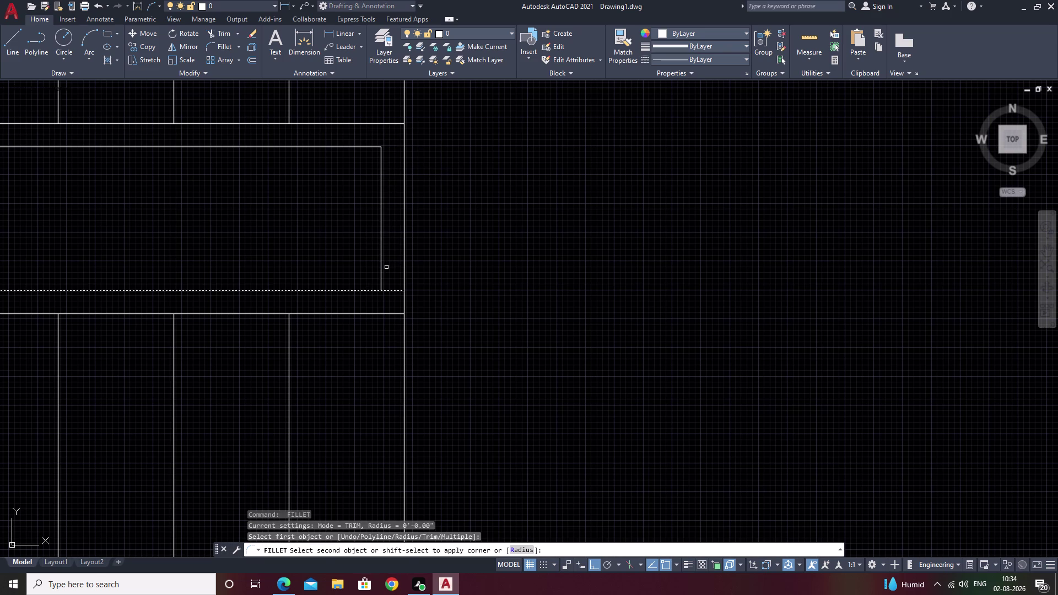
click(379, 272)
click(381, 271)
key(Escape)
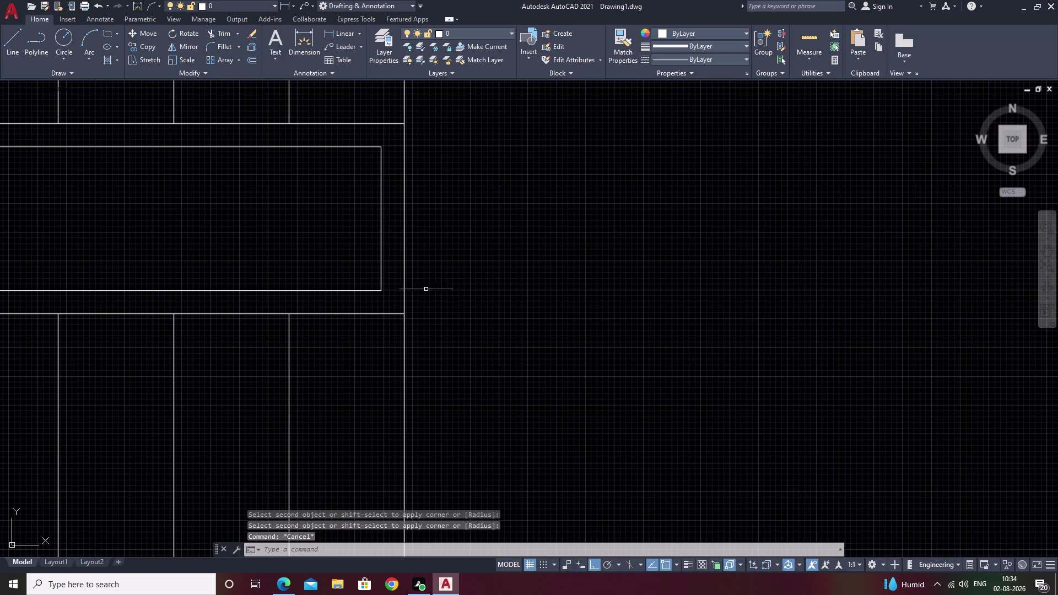
middle_drag(414, 293, 736, 285)
scroll(down, 3)
middle_drag(547, 277, 509, 281)
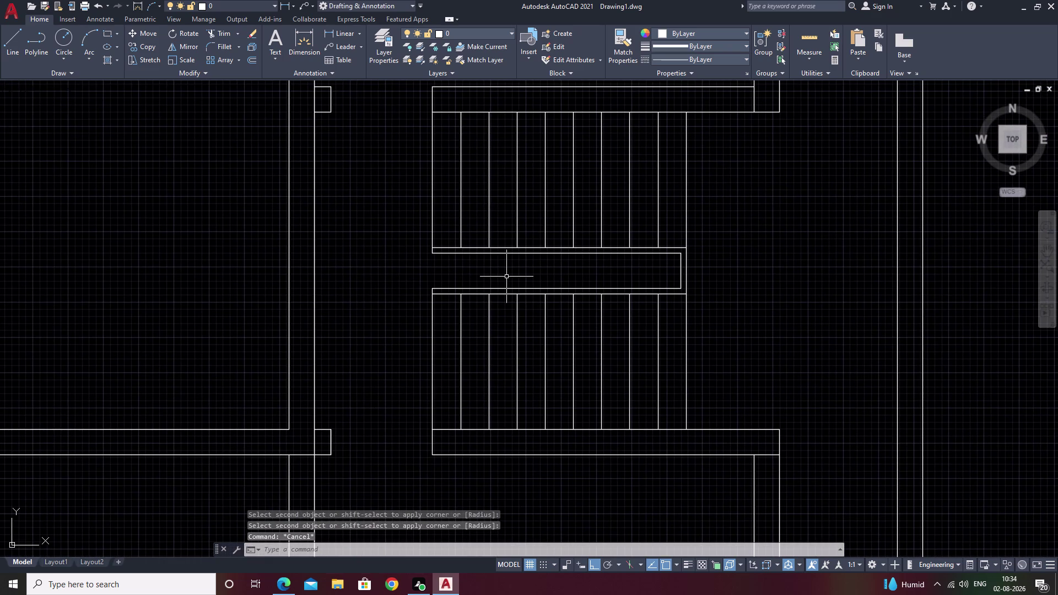
Start the LINE command beside the landing strip.
text(l)
key(space)
scroll(up, 3)
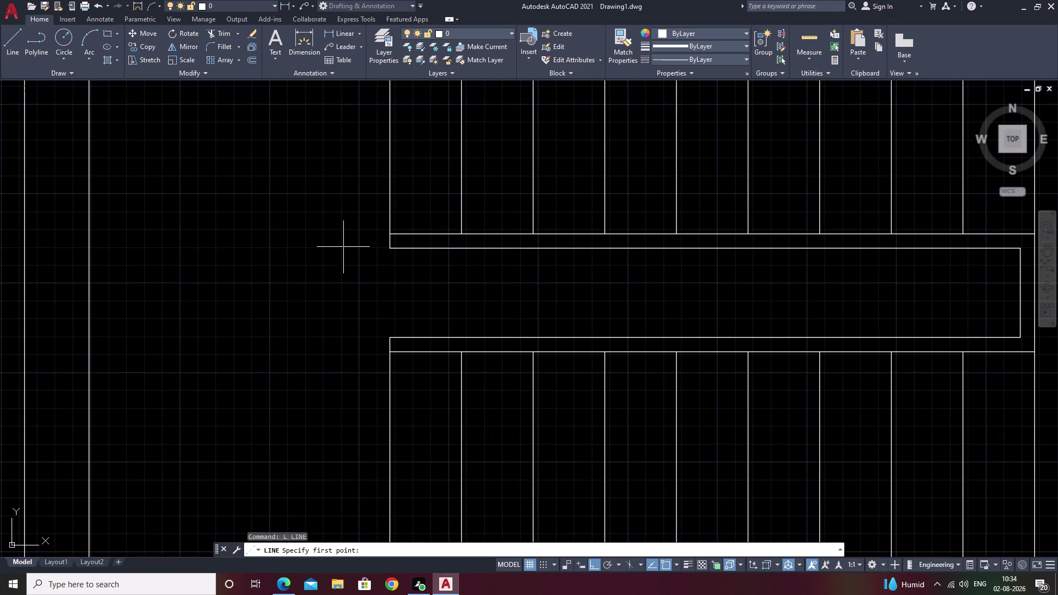
Draw two corner-to-corner diagonals across the inner landing rectangle, forming an X.
double_click(393, 250)
middle_drag(705, 310, 501, 306)
key(F8)
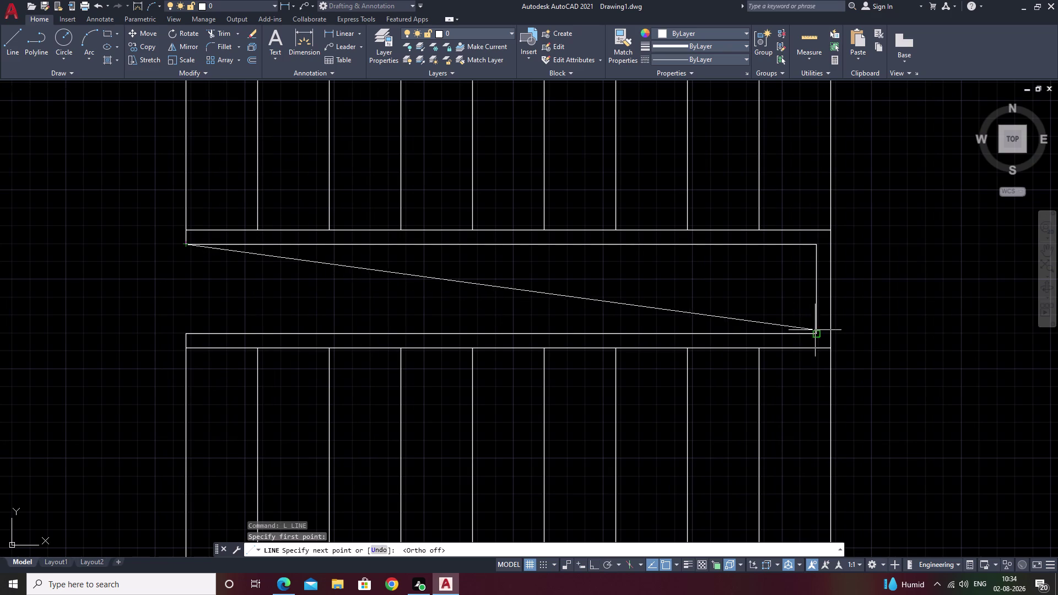
click(816, 332)
key(space)
key(space)
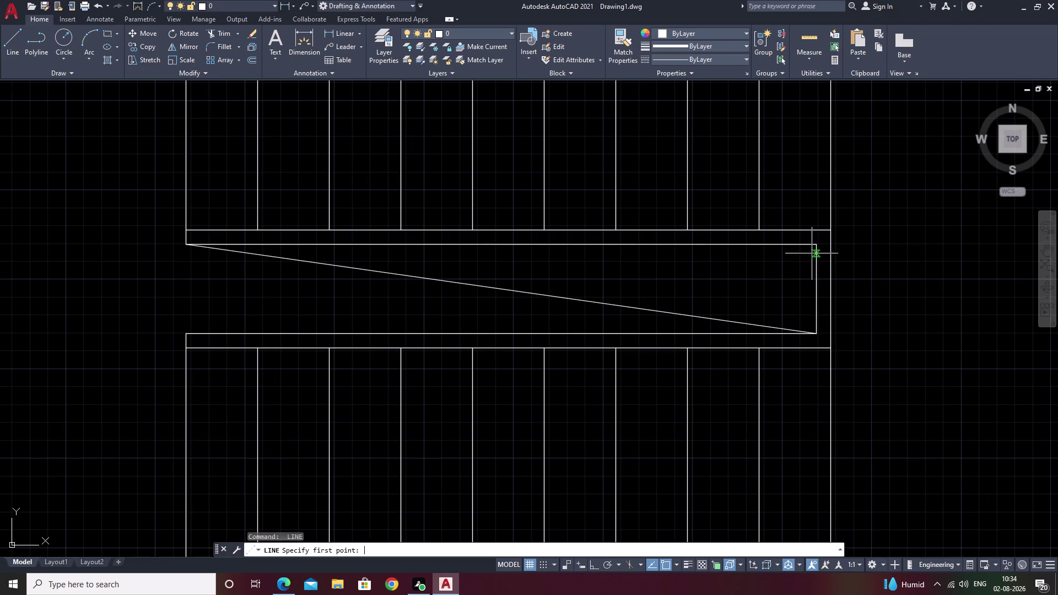
click(813, 244)
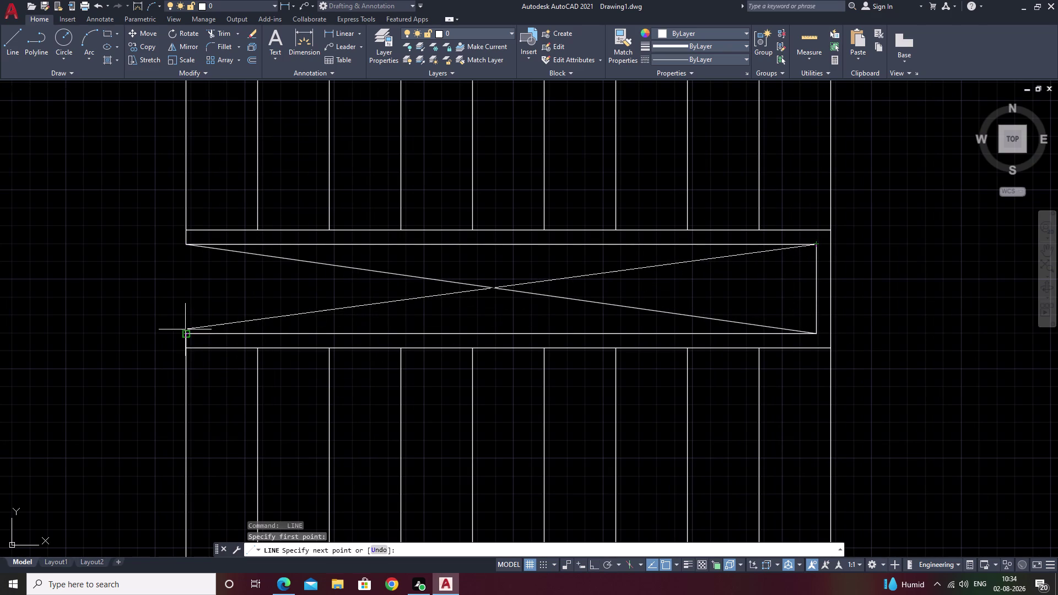
double_click(189, 333)
key(Escape)
middle_drag(553, 335, 310, 357)
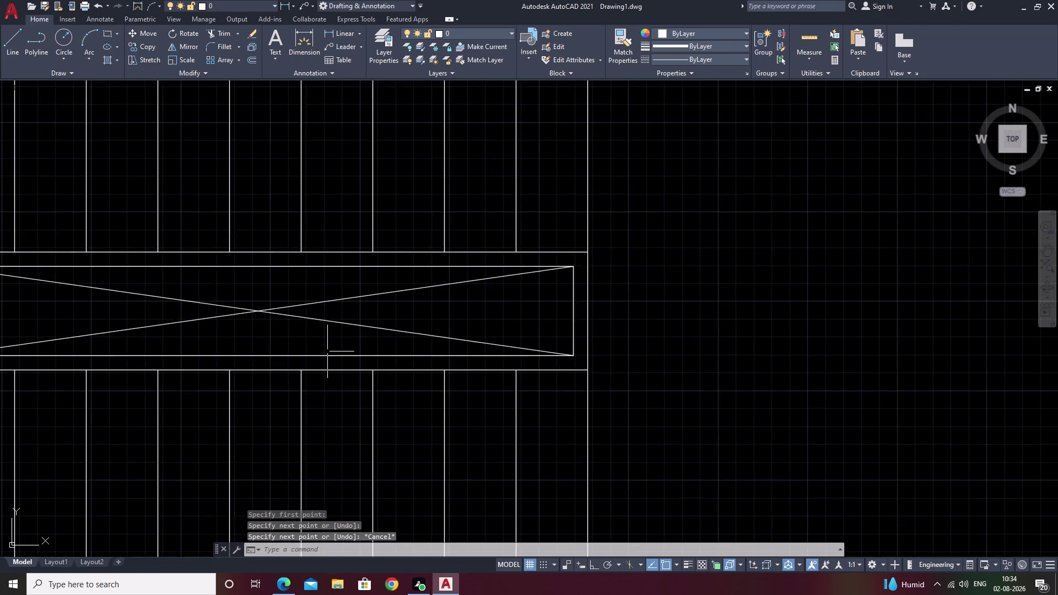
scroll(down, 3)
middle_drag(450, 334, 332, 413)
scroll(down, 3)
middle_drag(450, 400, 454, 335)
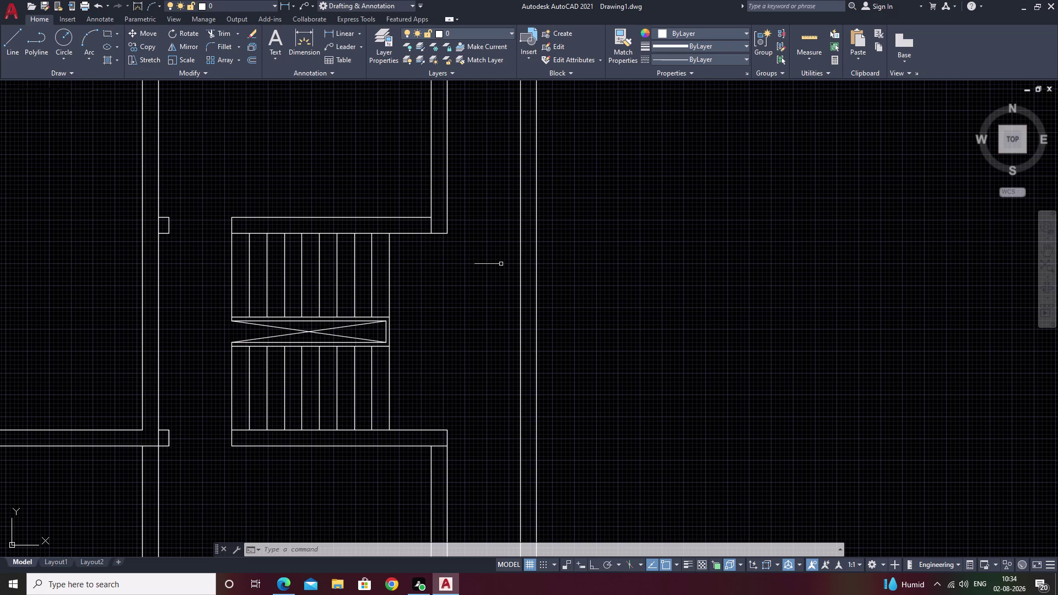
middle_drag(502, 263, 434, 292)
scroll(down, 3)
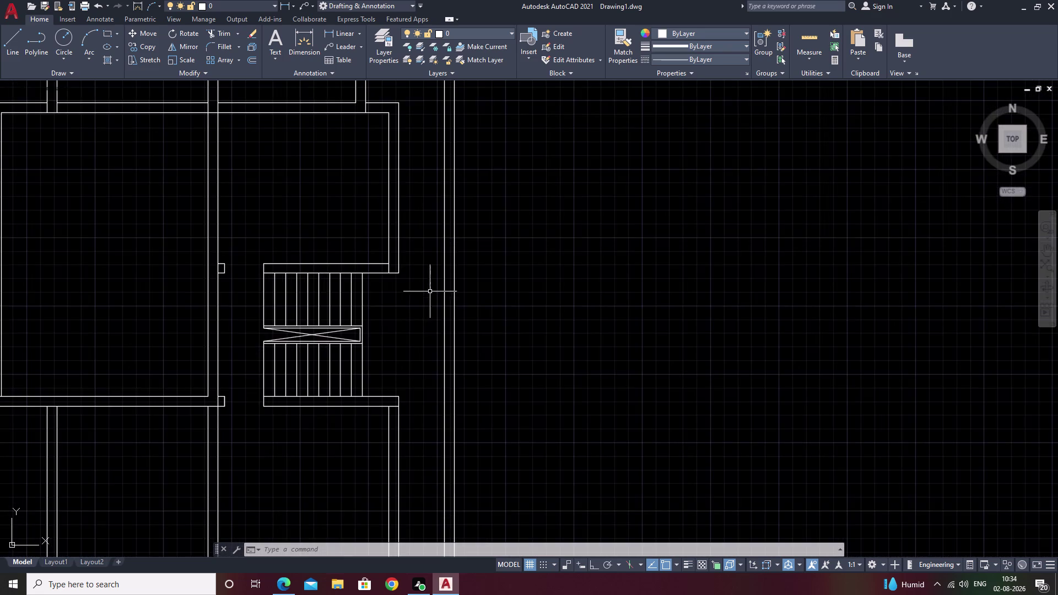
middle_drag(382, 324, 426, 207)
middle_drag(458, 231, 512, 248)
middle_drag(467, 255, 554, 287)
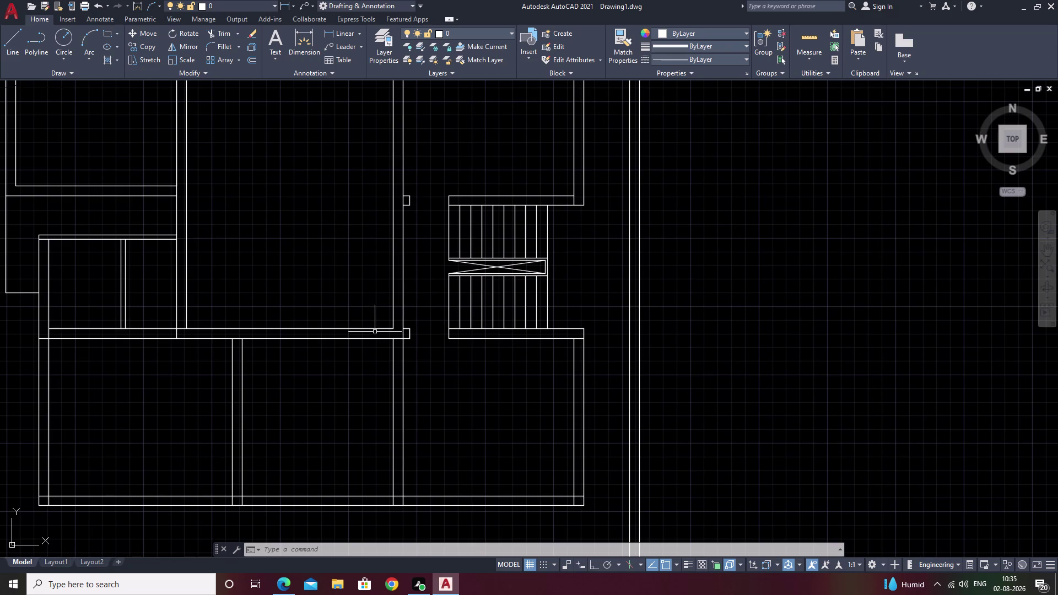
scroll(down, 3)
middle_drag(509, 339, 529, 408)
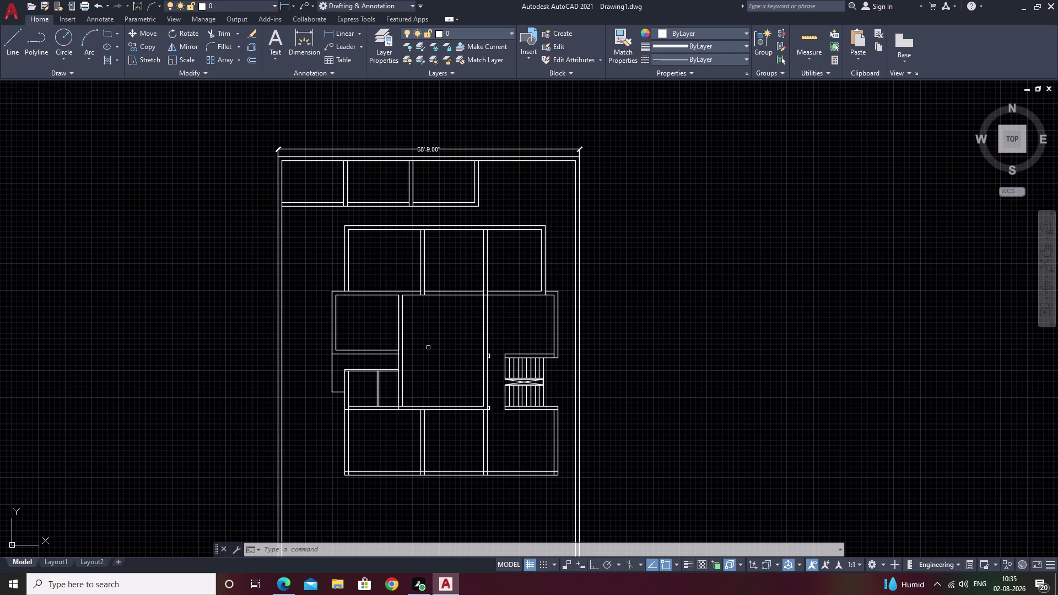
middle_drag(428, 347, 435, 308)
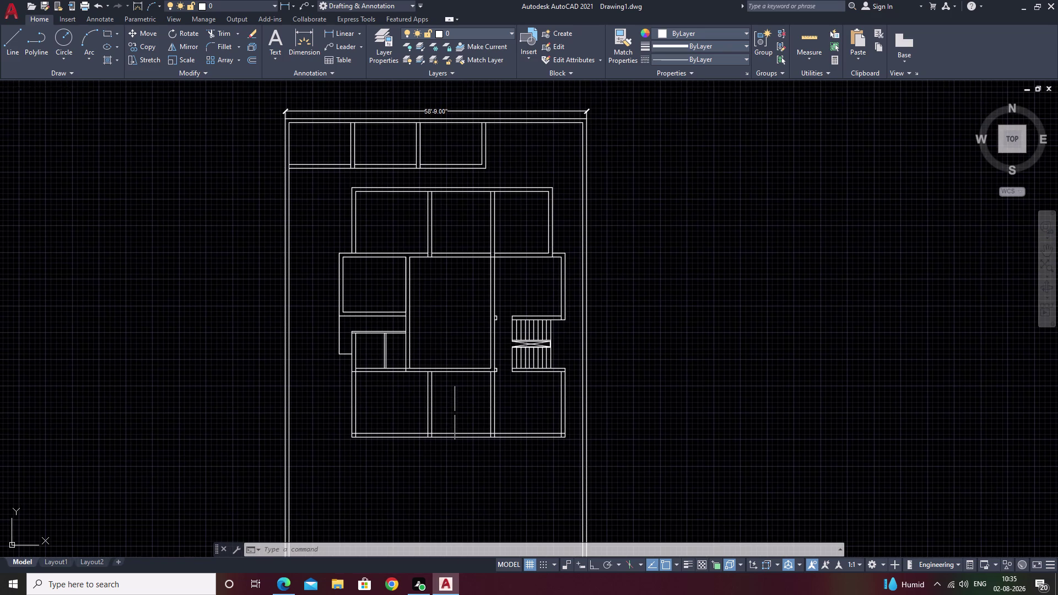
middle_drag(461, 454, 461, 414)
scroll(up, 3)
middle_drag(439, 419, 625, 343)
With Ortho on, draw a short edge down from the wall's bottom corner.
text(l)
key(space)
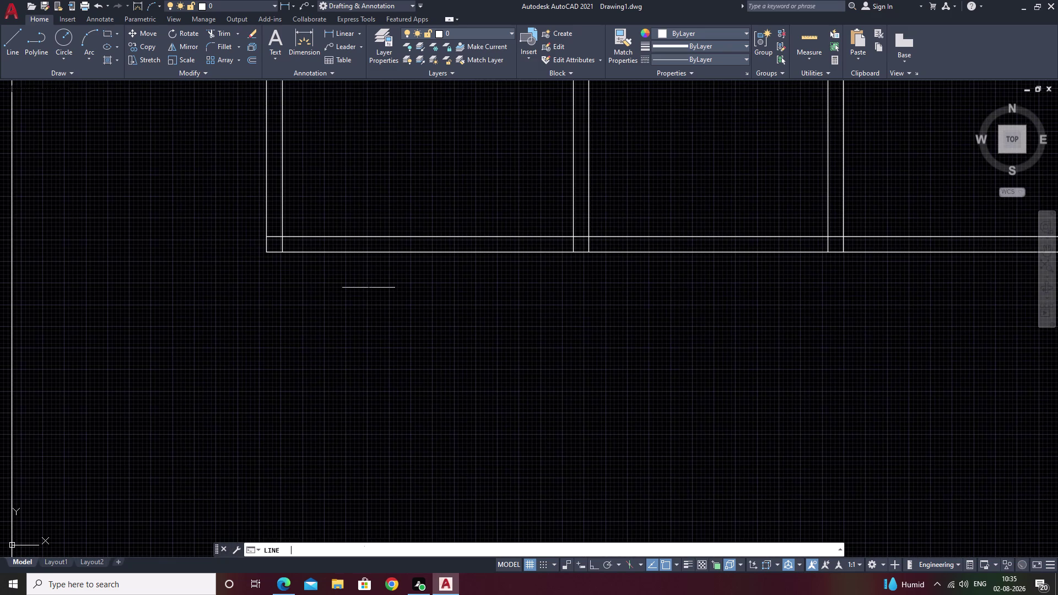
click(270, 254)
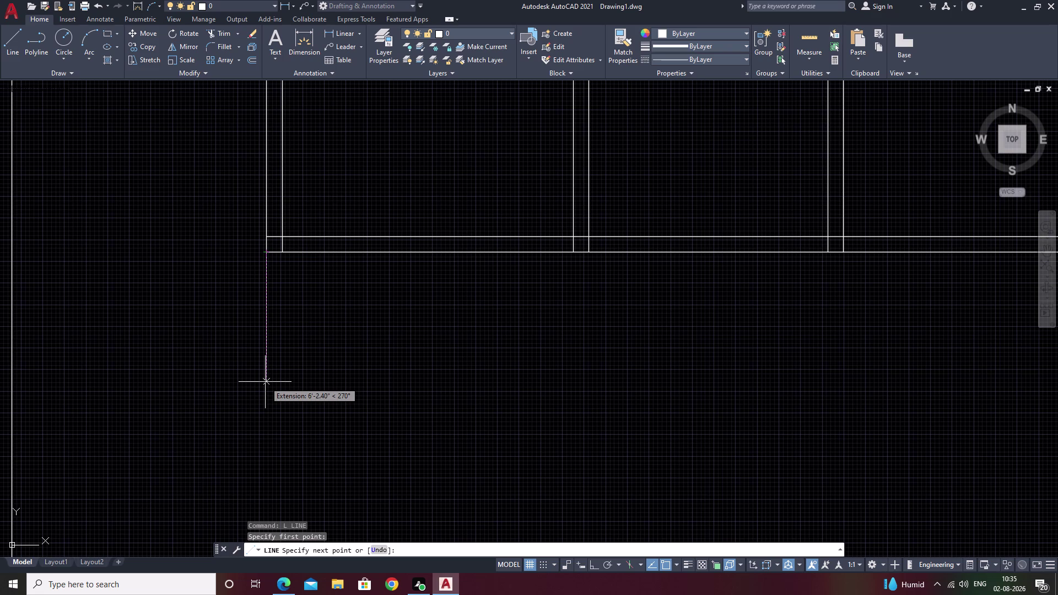
key(F8)
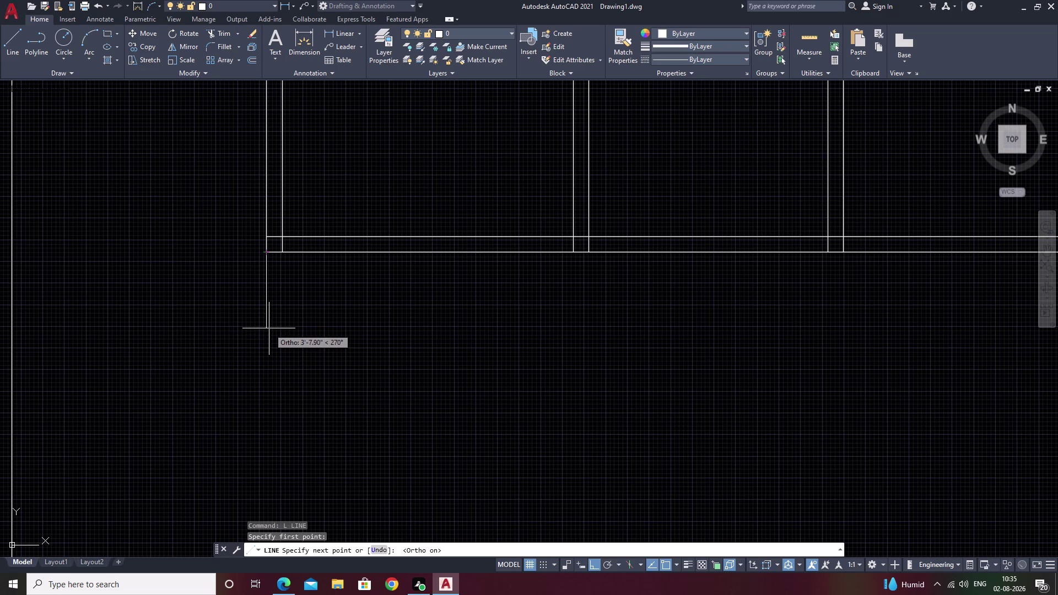
click(269, 304)
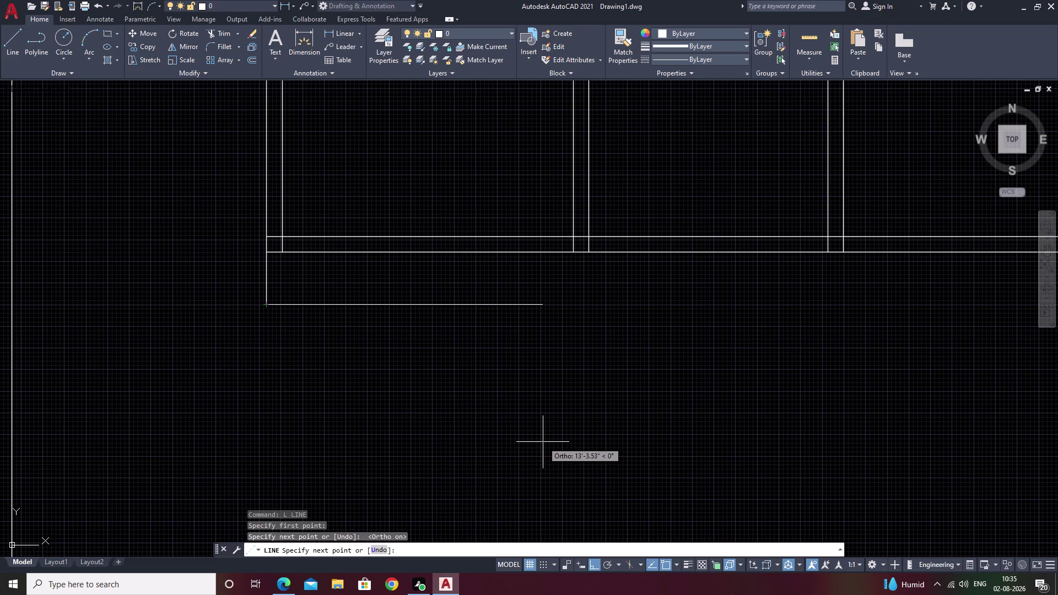
Draw the 17'9" bottom edge and close the outline back up to the wall.
text(17)
key(apostrophe)
key(9)
key(shift+quotedbl)
key(space)
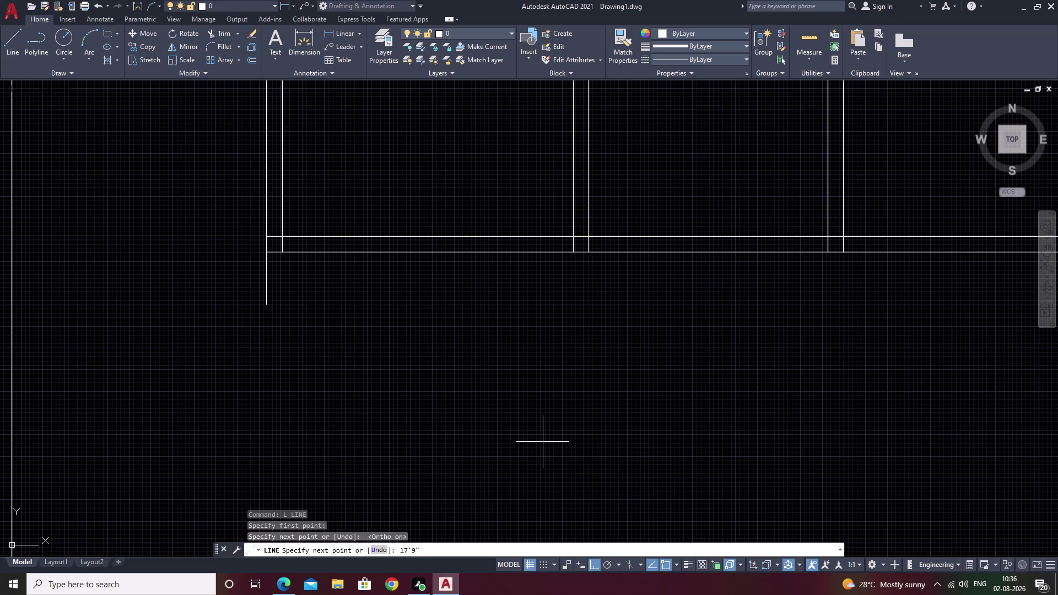
click(635, 253)
key(Escape)
middle_drag(566, 360, 562, 362)
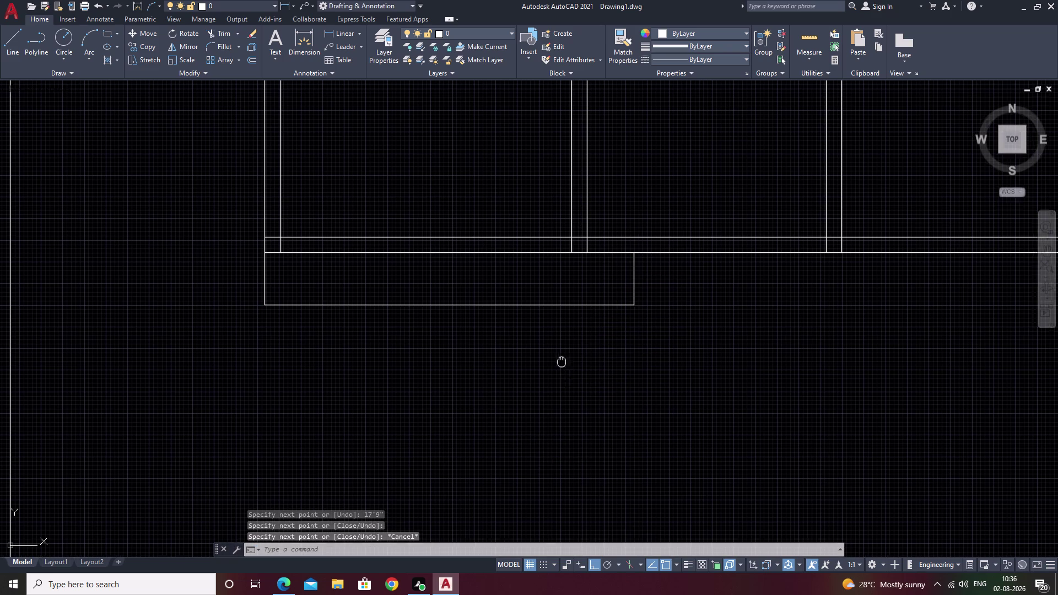
middle_drag(561, 362, 464, 443)
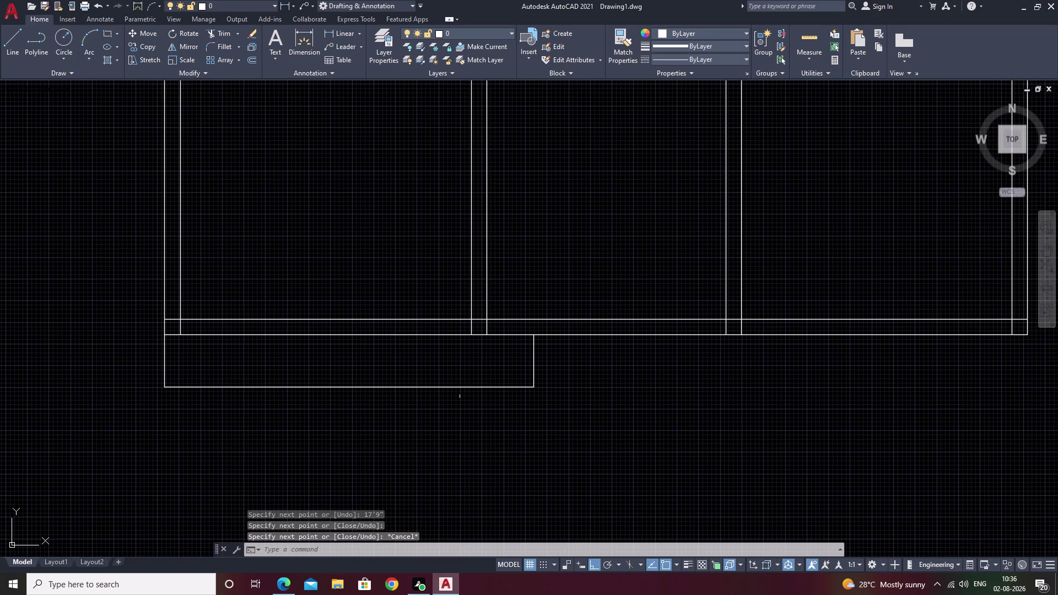
key(Escape)
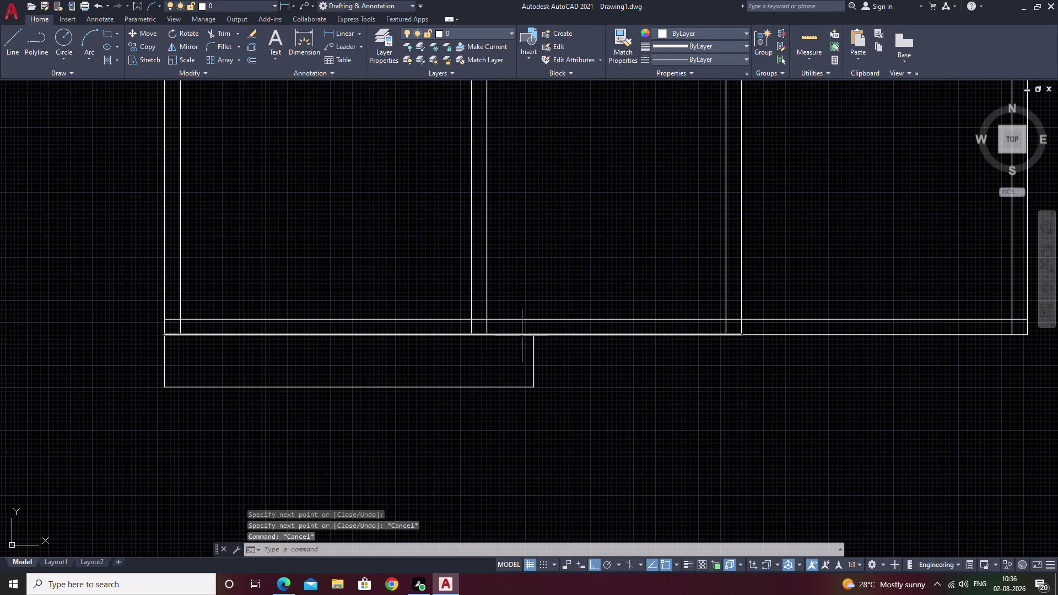
Start a fillet on the outline's right edge, then cancel it.
text(f)
key(space)
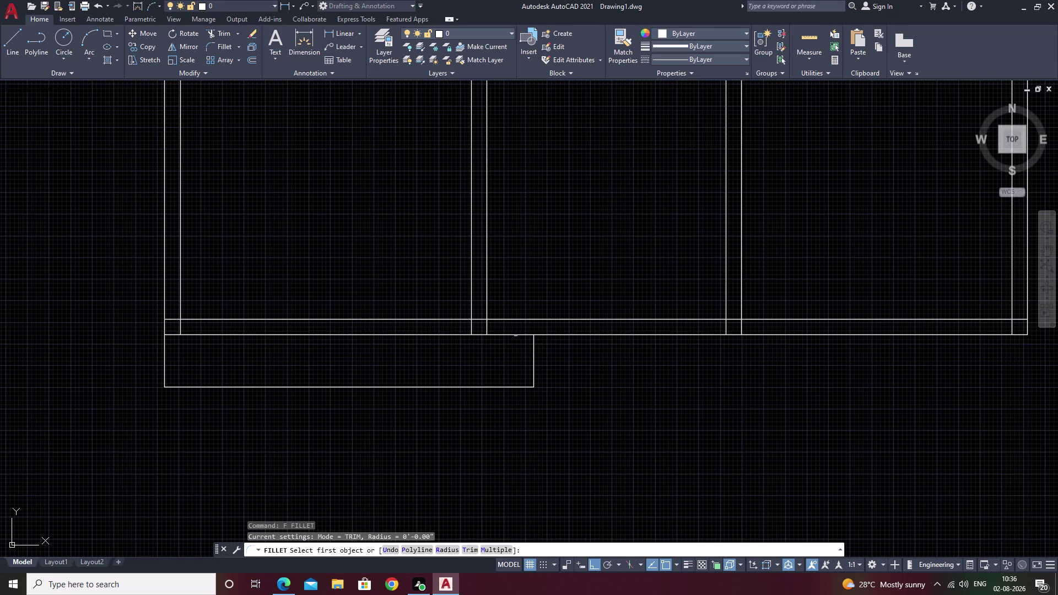
click(515, 334)
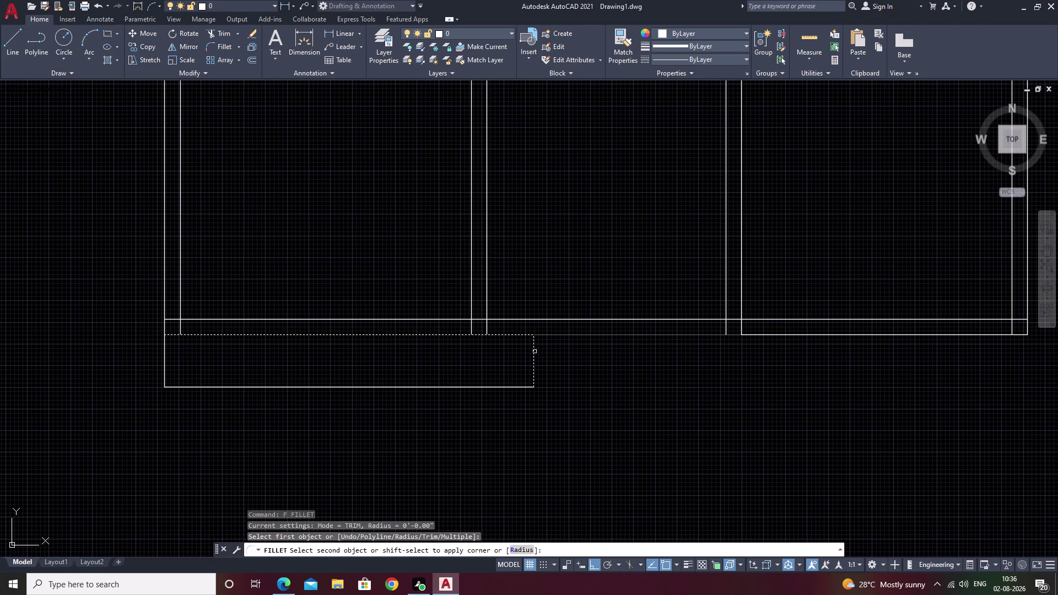
key(Escape)
Fence-trim the double wall lines beside the outline between the room walls.
text(tr)
key(space)
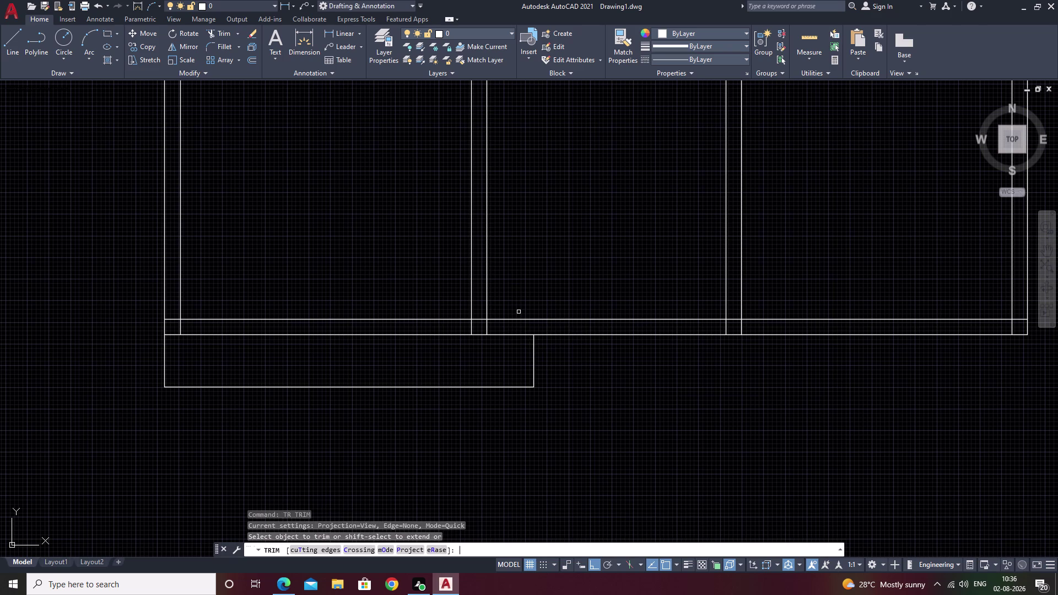
click(525, 300)
drag(526, 303, 517, 322)
drag(521, 314, 511, 325)
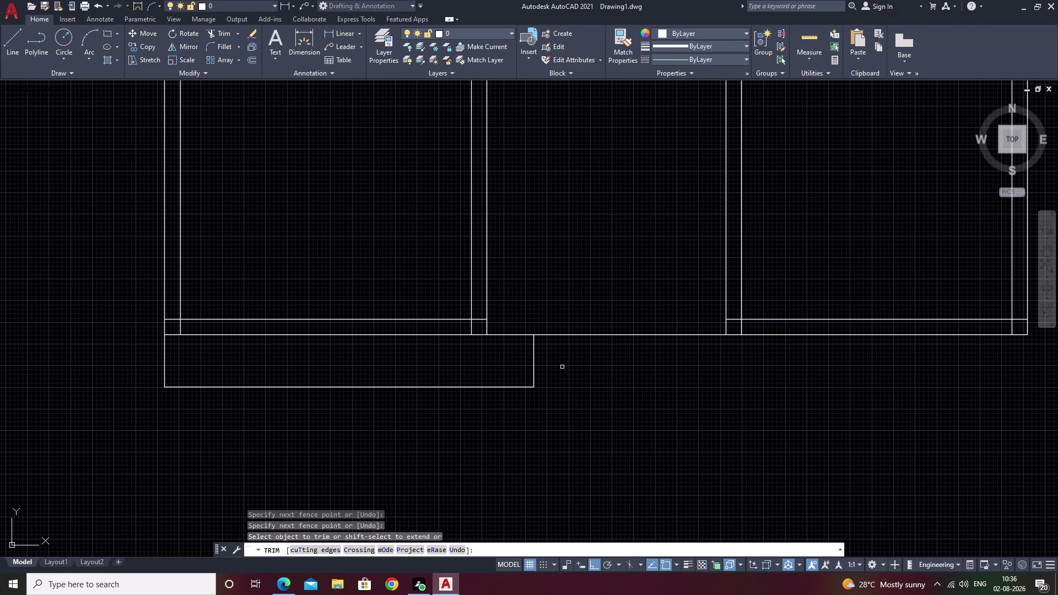
drag(566, 371, 574, 324)
scroll(down, 3)
middle_drag(584, 356, 466, 372)
middle_drag(587, 395, 520, 396)
key(Escape)
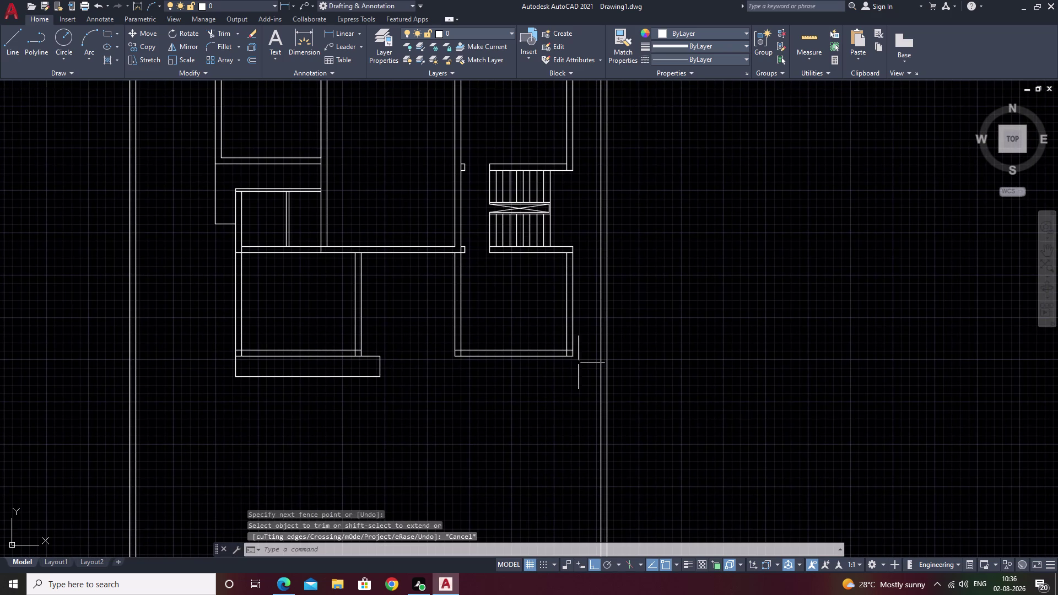
scroll(up, 3)
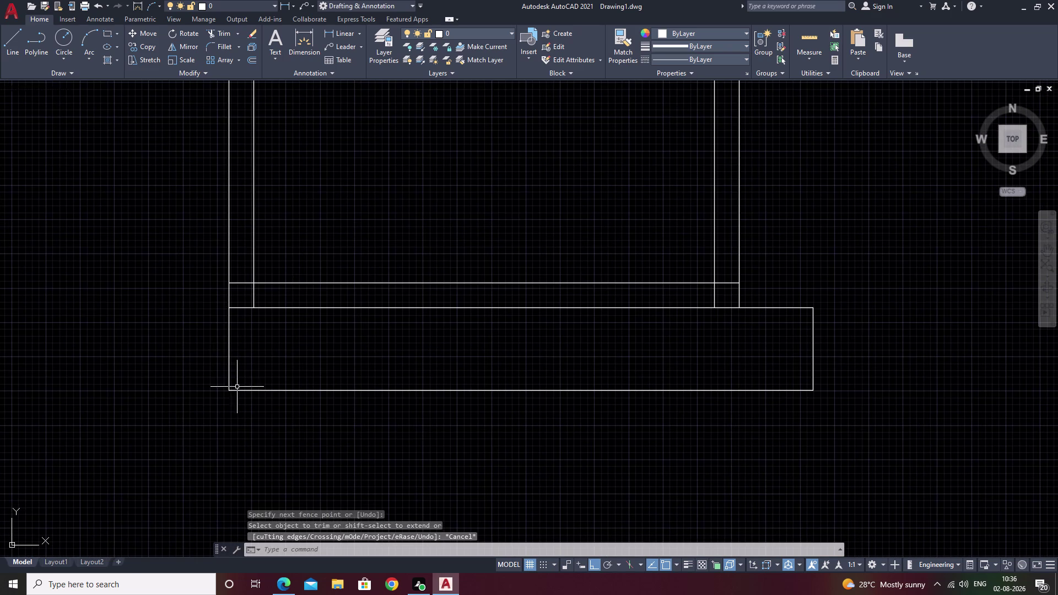
click(229, 351)
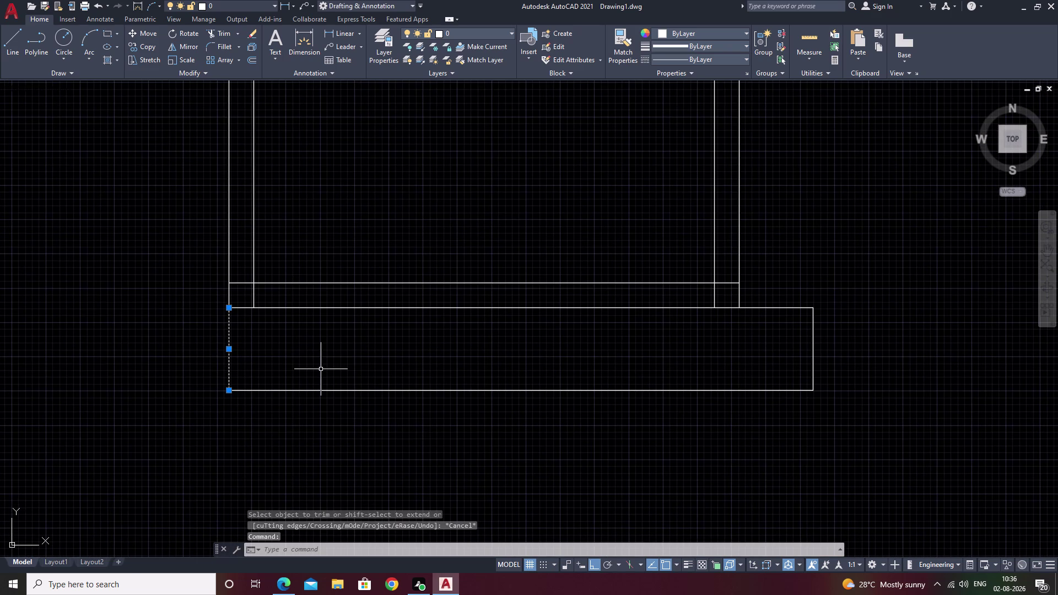
Copy the outline's left edge to the right room's corner.
text(co)
key(space)
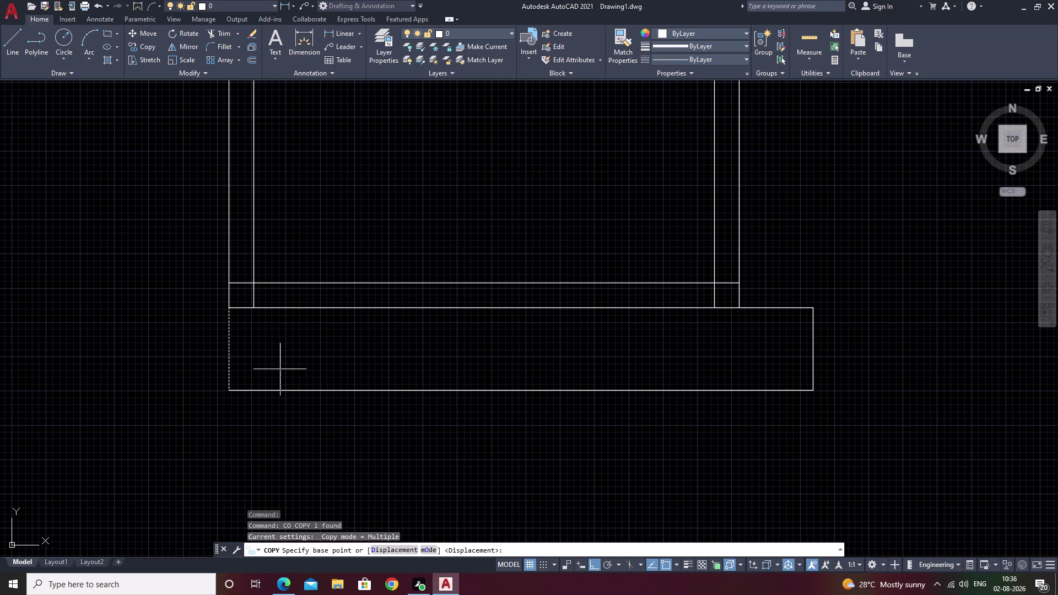
click(230, 312)
scroll(down, 3)
middle_drag(483, 381, 366, 381)
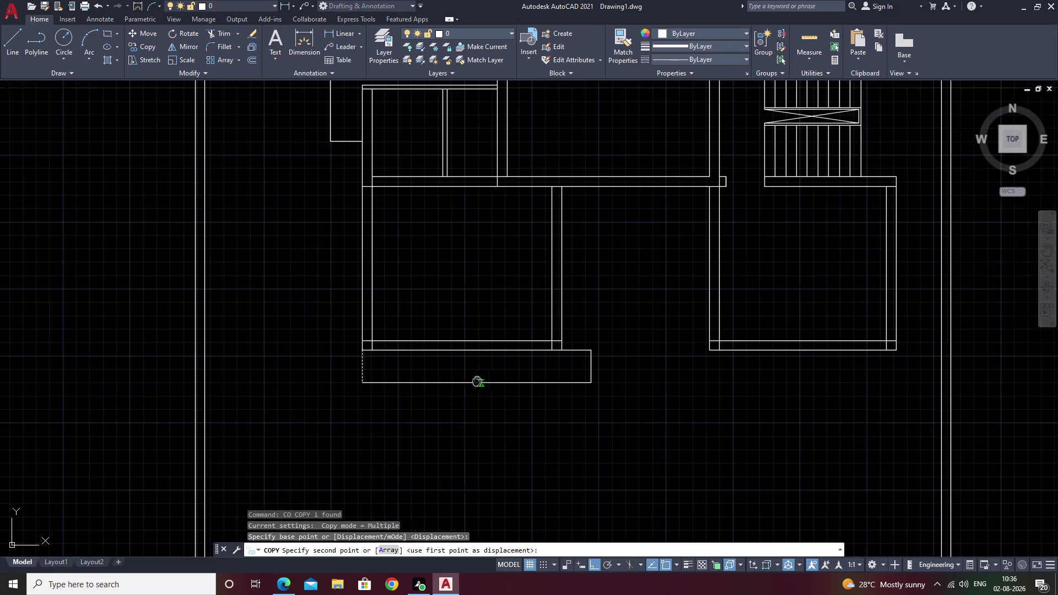
middle_drag(366, 381, 146, 387)
scroll(up, 3)
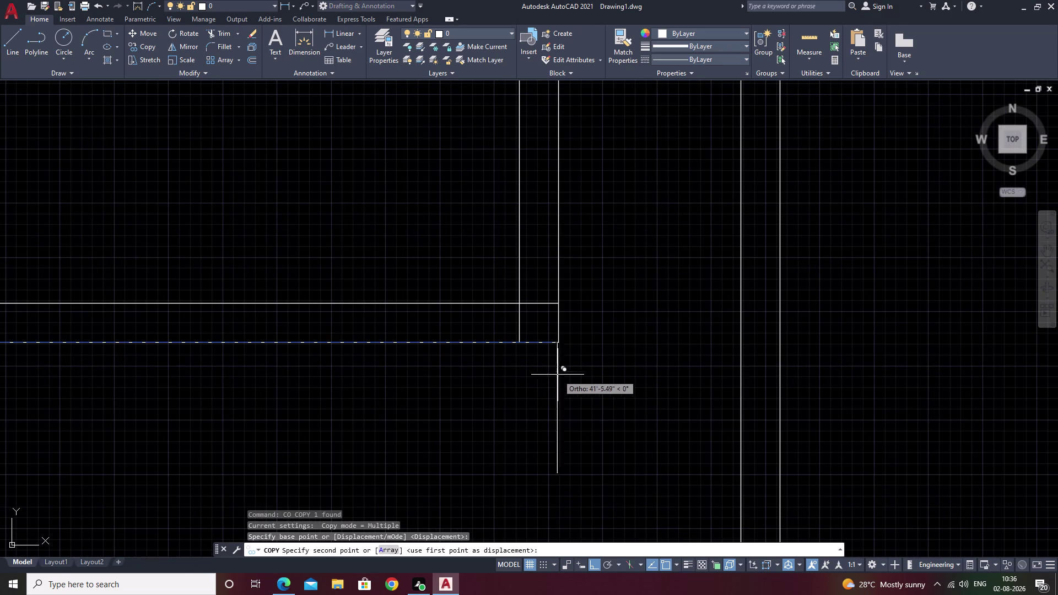
click(558, 342)
key(Escape)
scroll(down, 3)
middle_drag(464, 474, 499, 410)
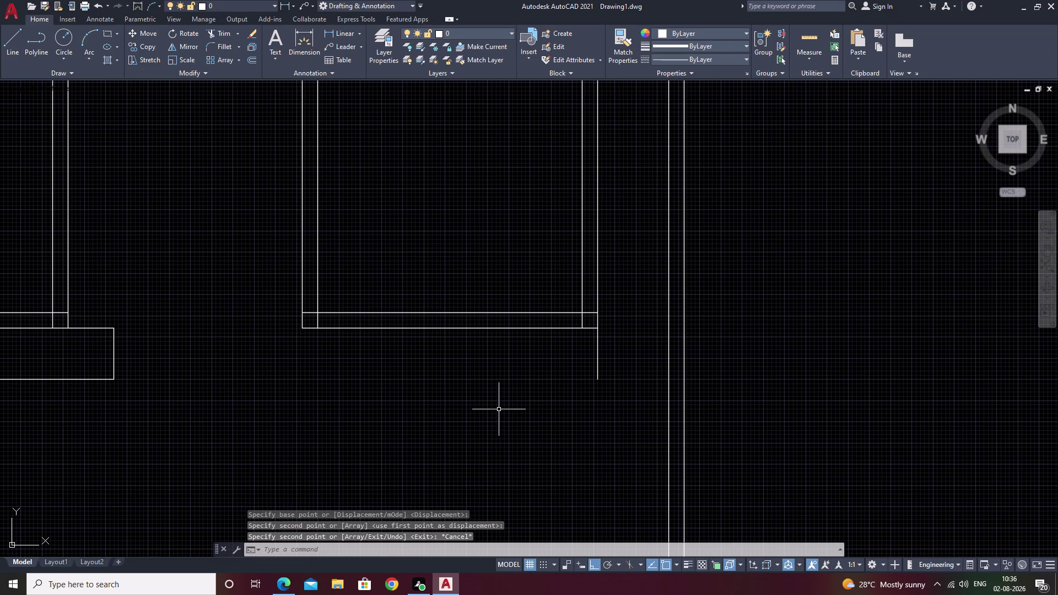
Offset the copied edge 17'9" to the left.
text(o)
key(space)
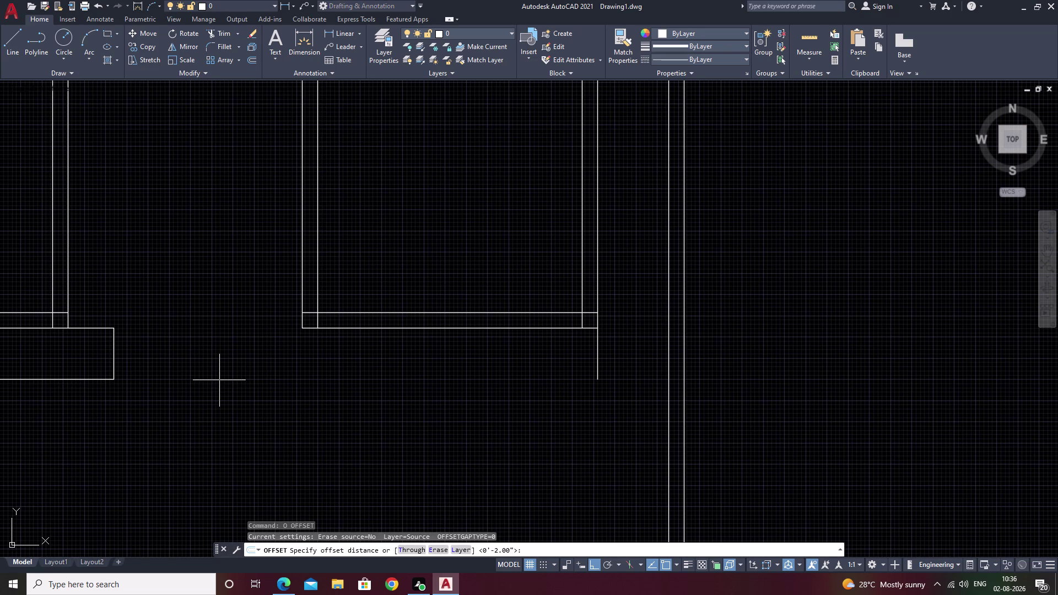
text(17)
text('9)
key(shift+quotedbl)
key(space)
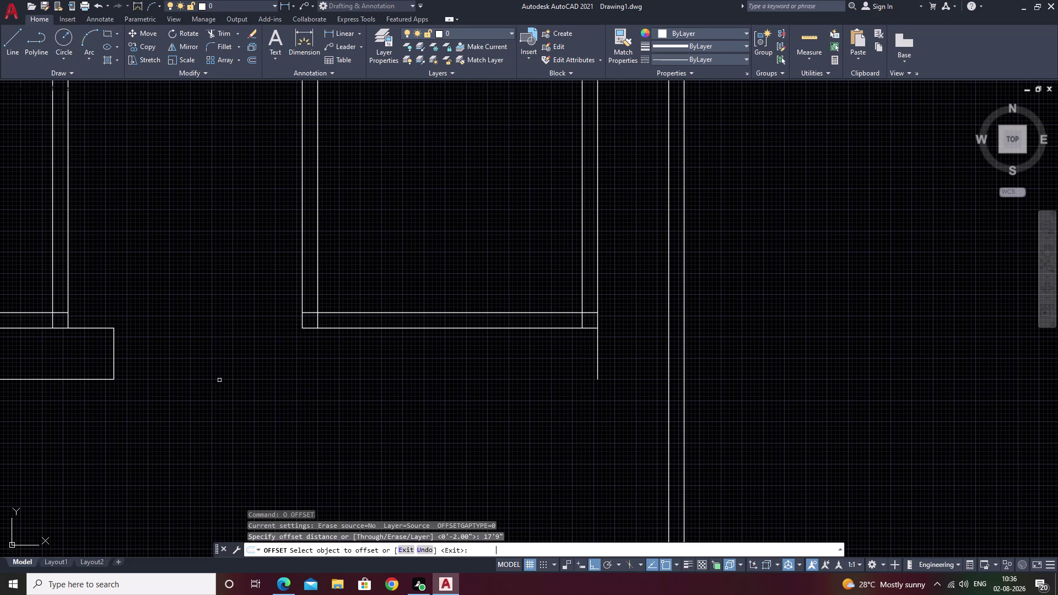
click(597, 348)
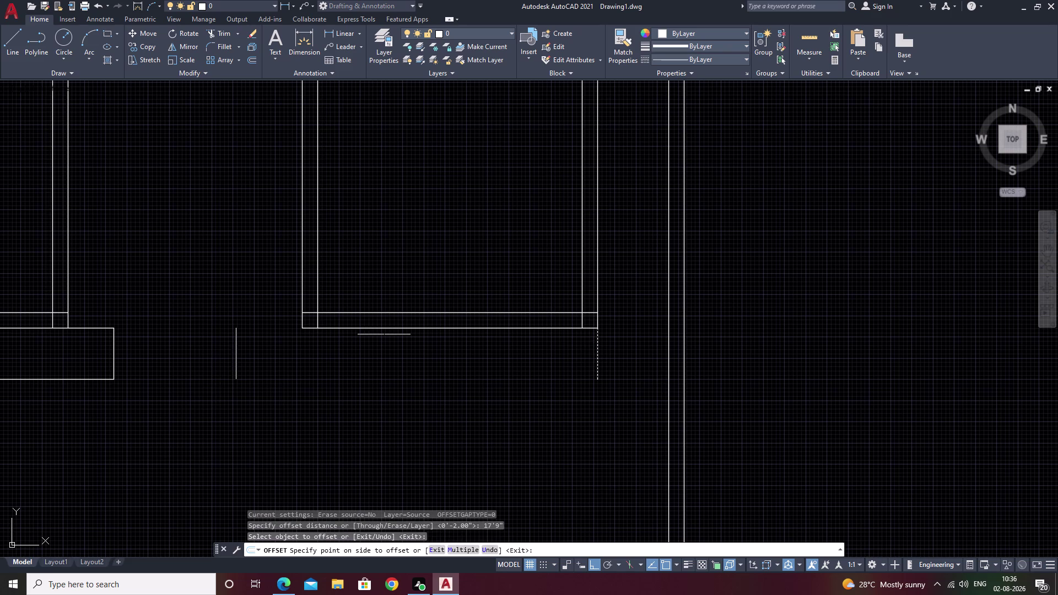
double_click(385, 334)
key(Escape)
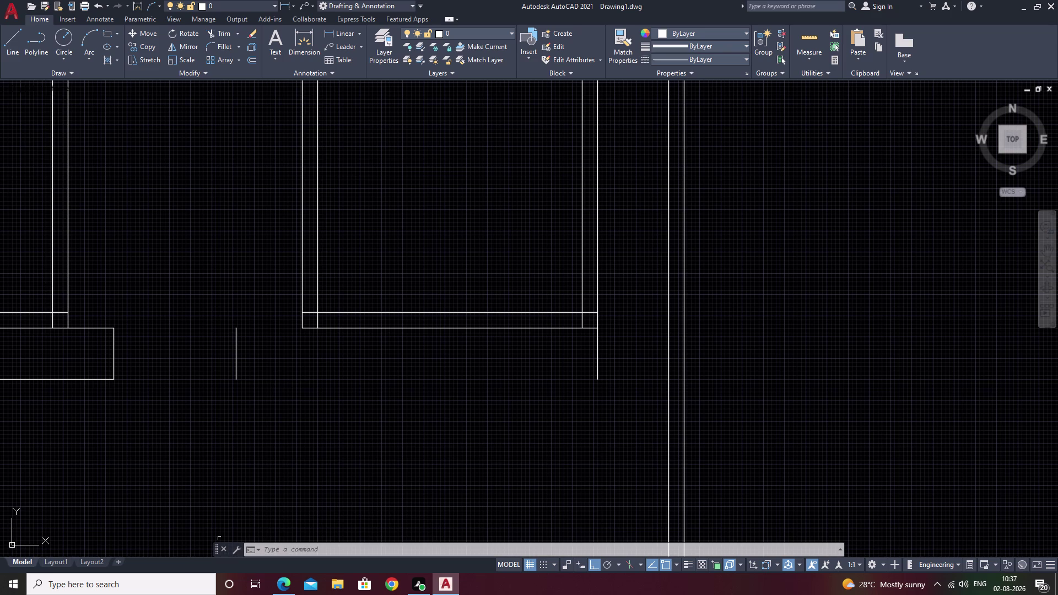
key(Escape)
text(l)
key(space)
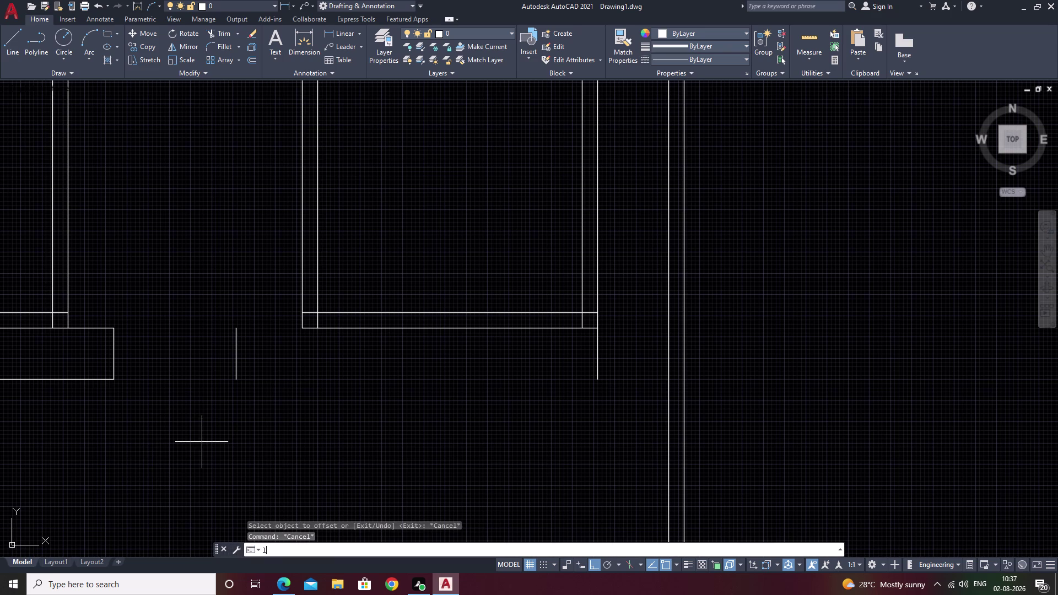
click(300, 328)
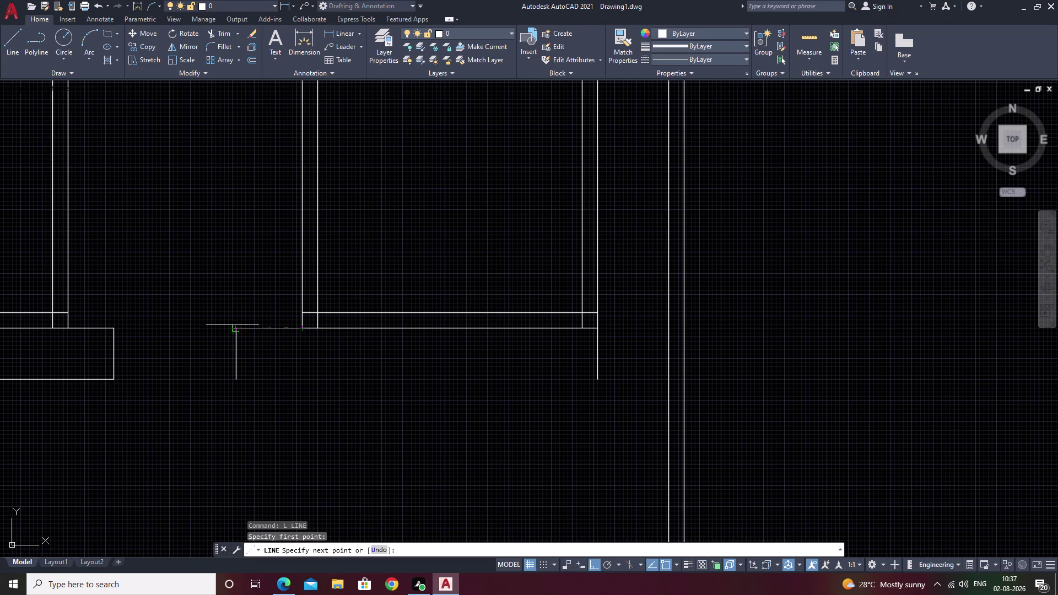
click(235, 327)
key(Escape)
key(space)
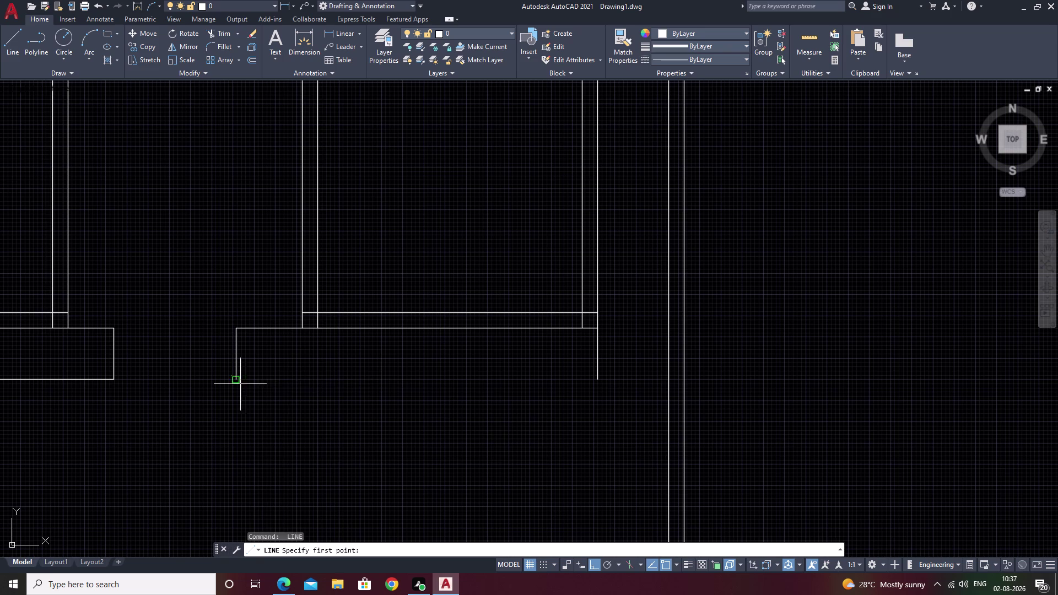
click(236, 377)
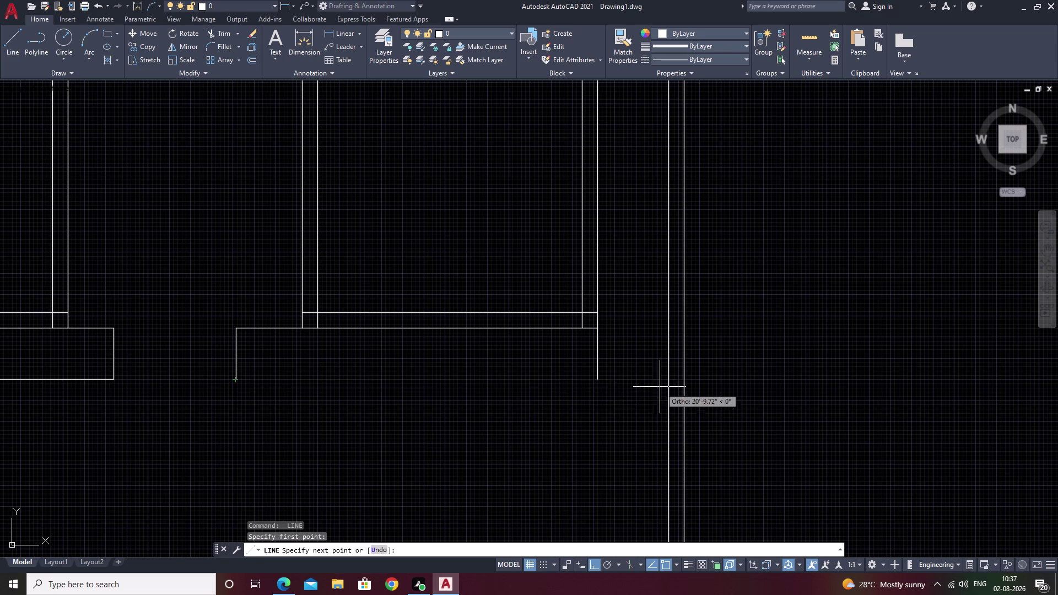
click(599, 379)
key(Escape)
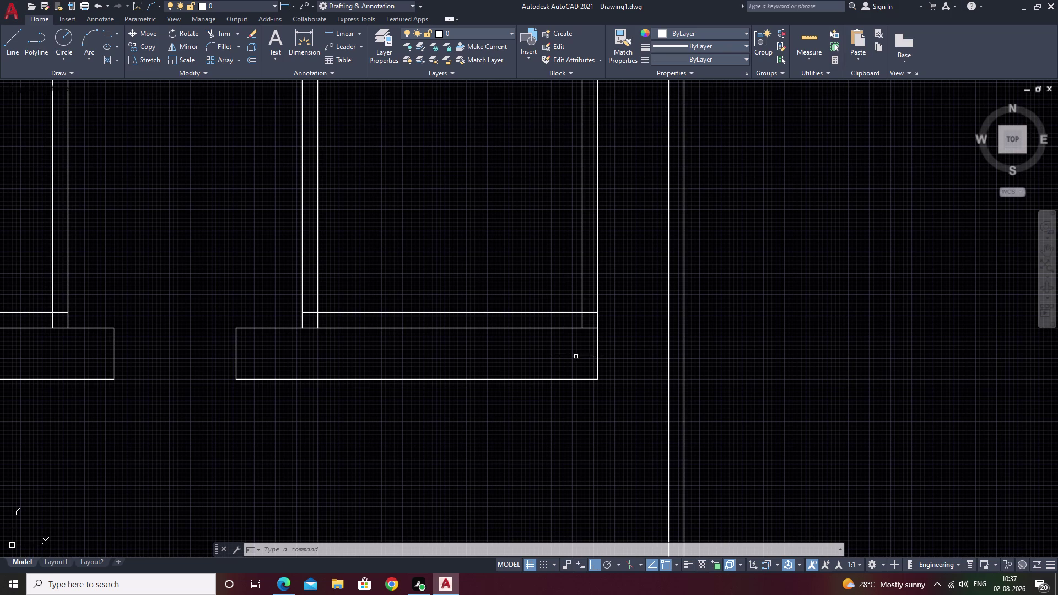
scroll(down, 3)
middle_drag(333, 360, 652, 363)
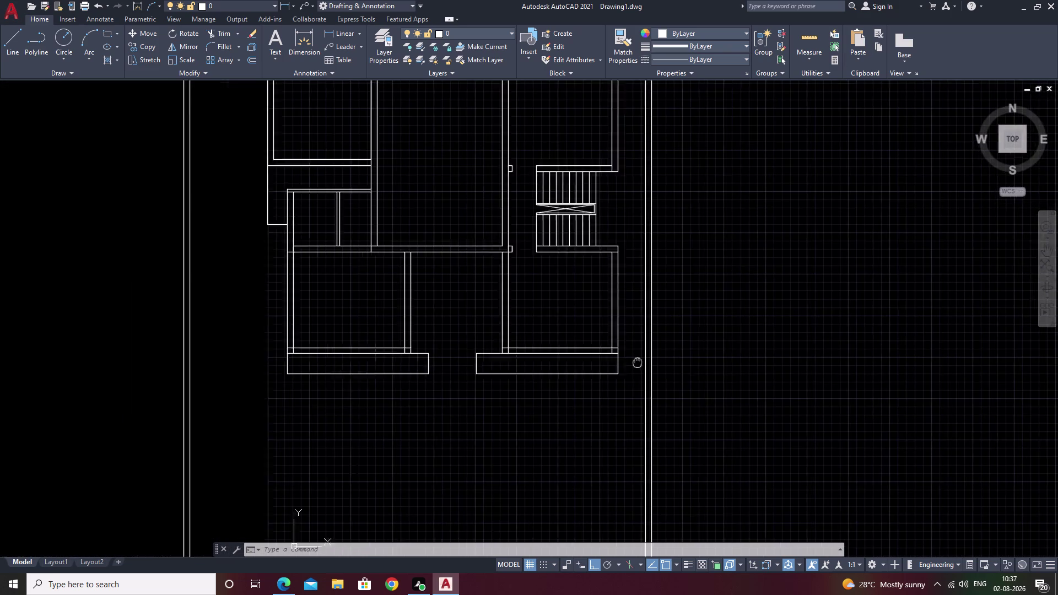
middle_drag(652, 363, 723, 372)
scroll(up, 3)
scroll(down, 3)
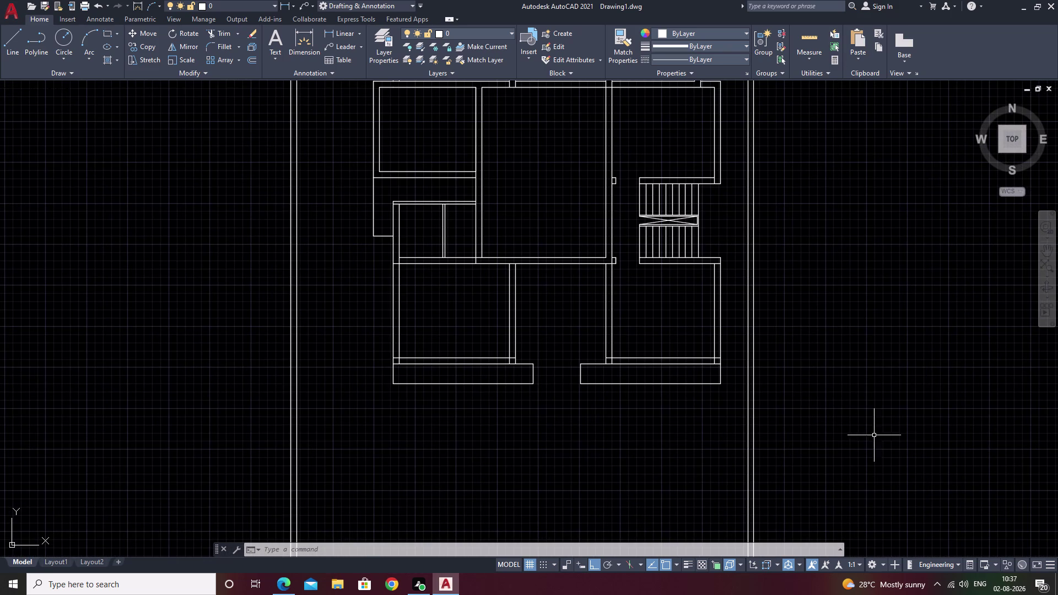
scroll(up, 3)
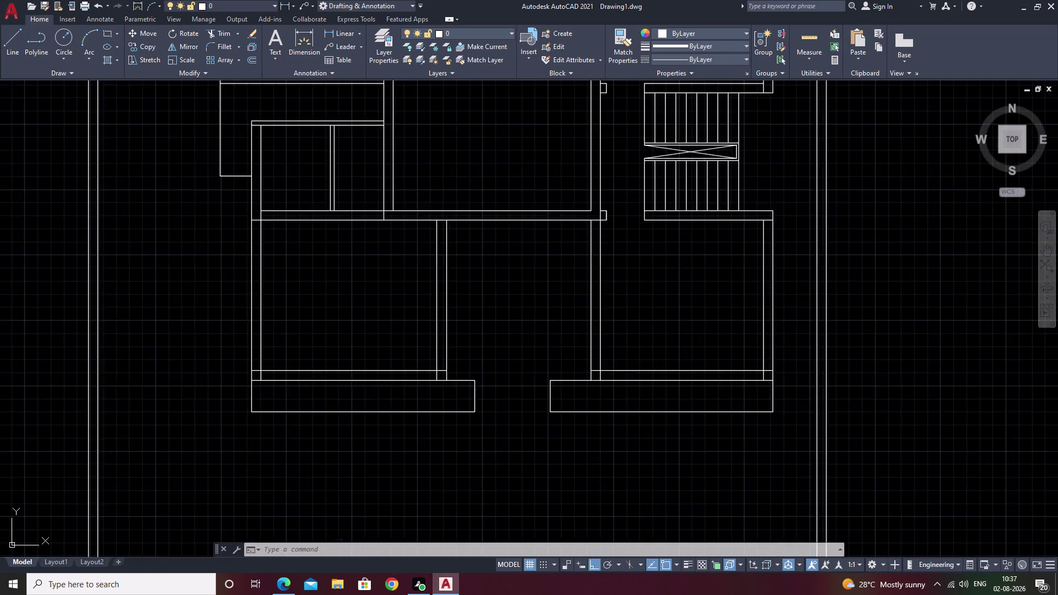
scroll(up, 3)
middle_drag(599, 384, 646, 274)
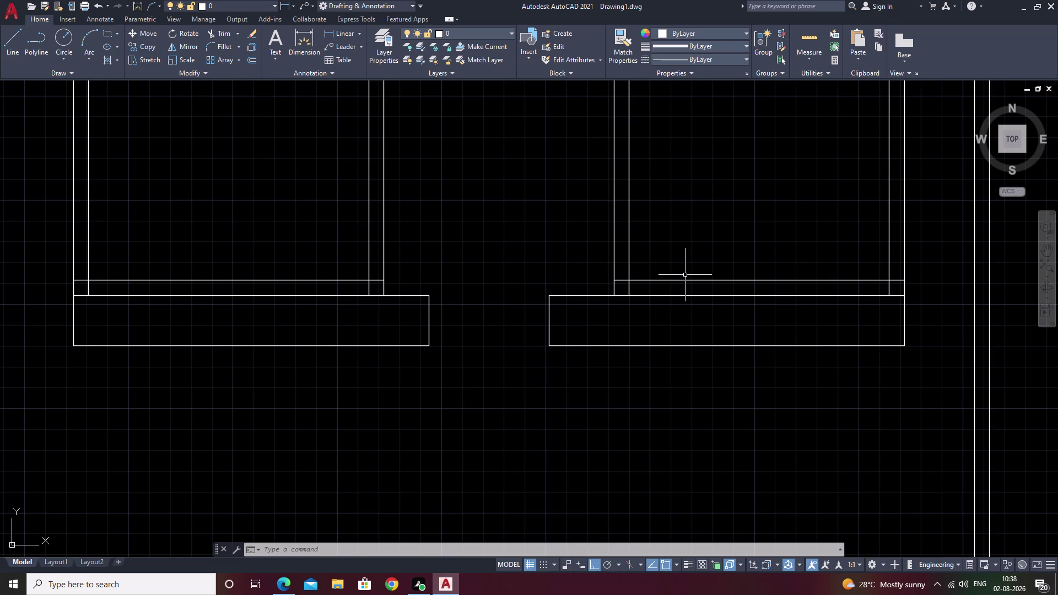
click(335, 33)
click(431, 346)
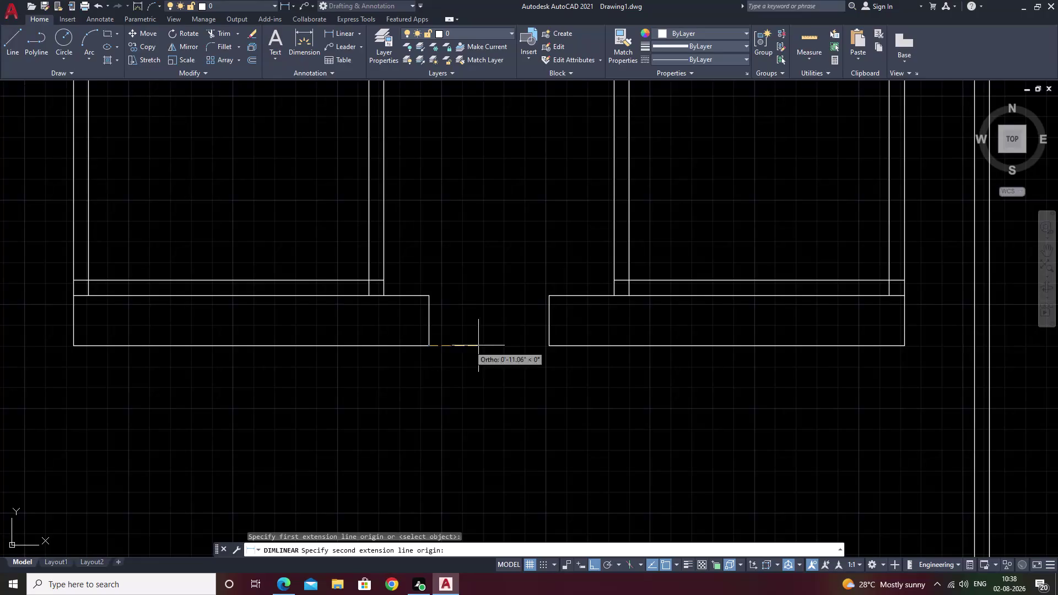
click(552, 348)
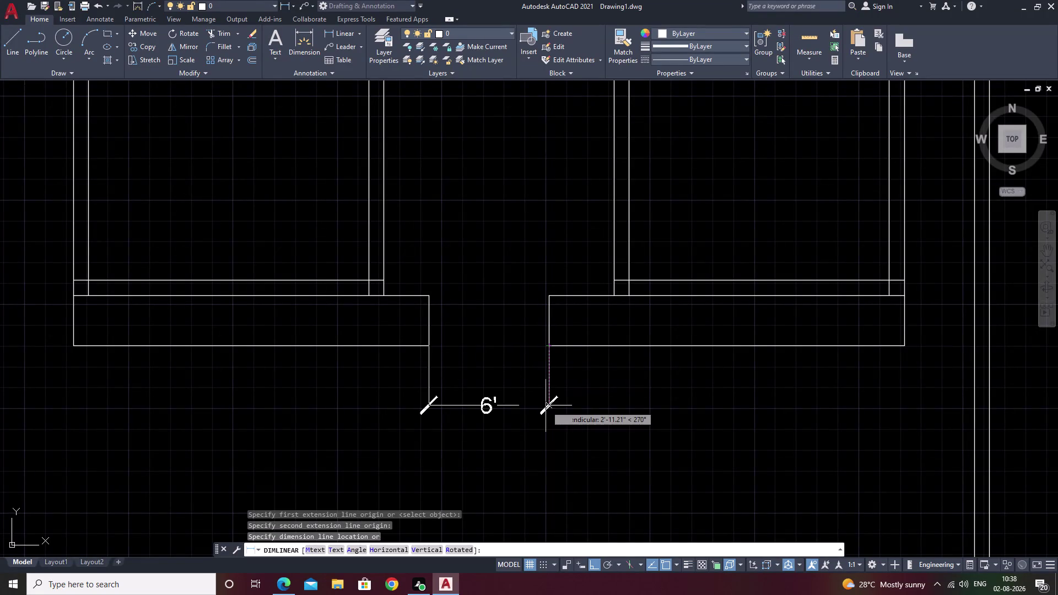
key(Escape)
middle_drag(481, 433, 494, 423)
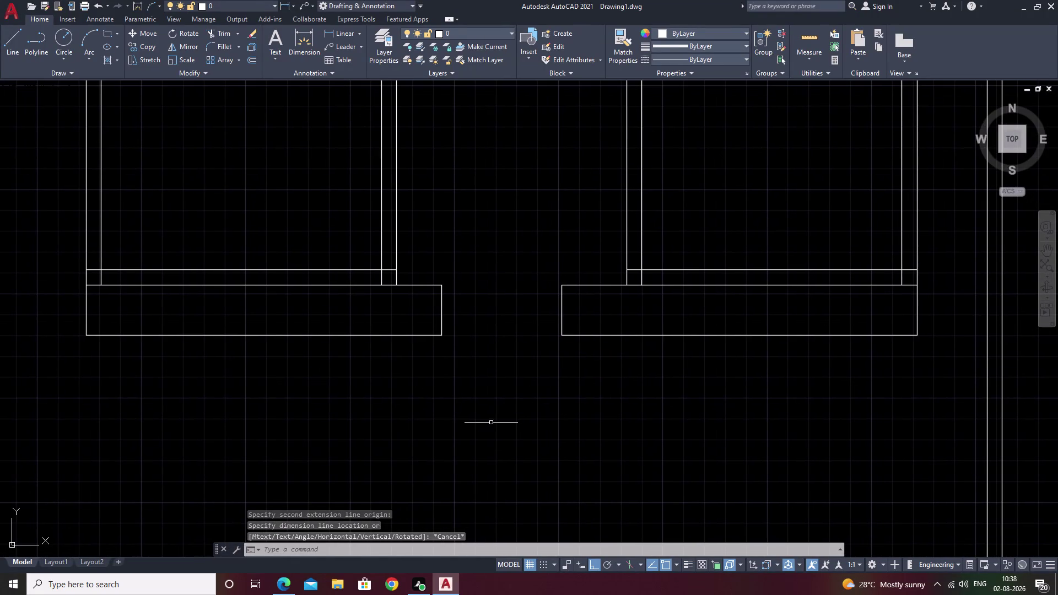
Draw a 4' line down from the left block's bottom edge.
text(l)
key(space)
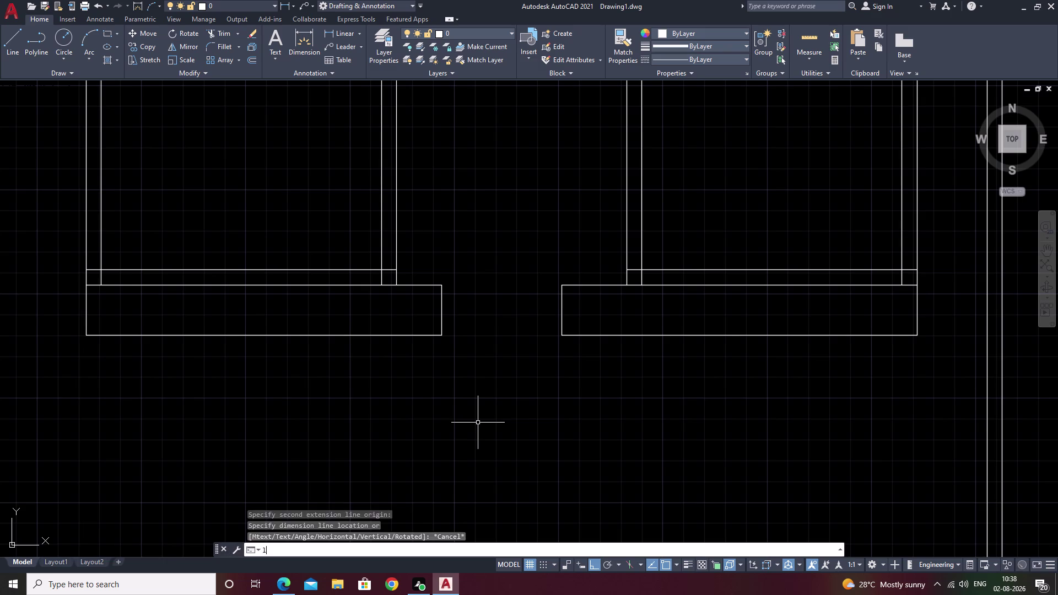
click(350, 336)
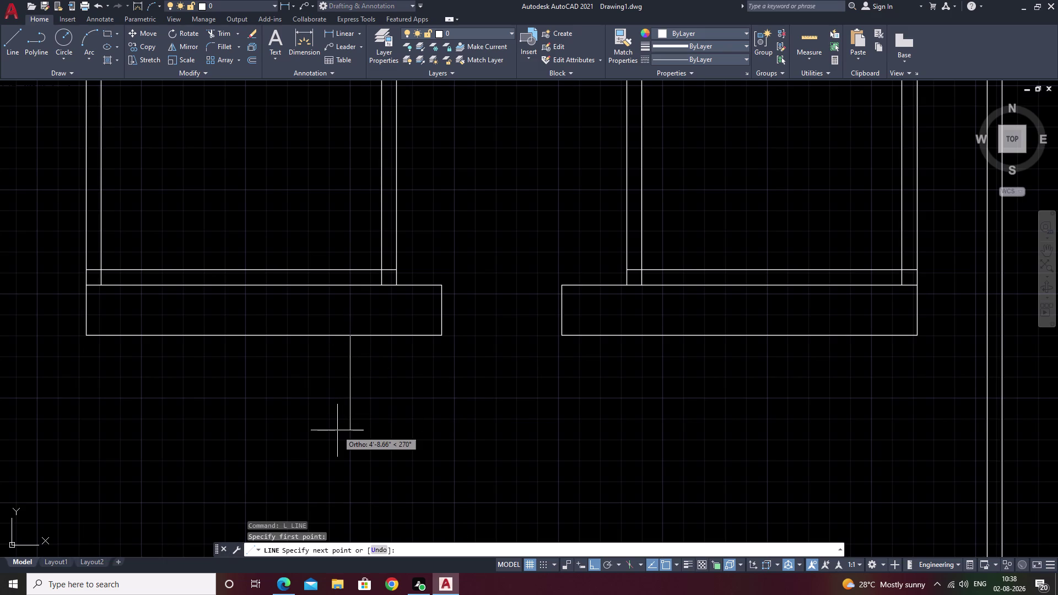
key(4)
text(')
key(space)
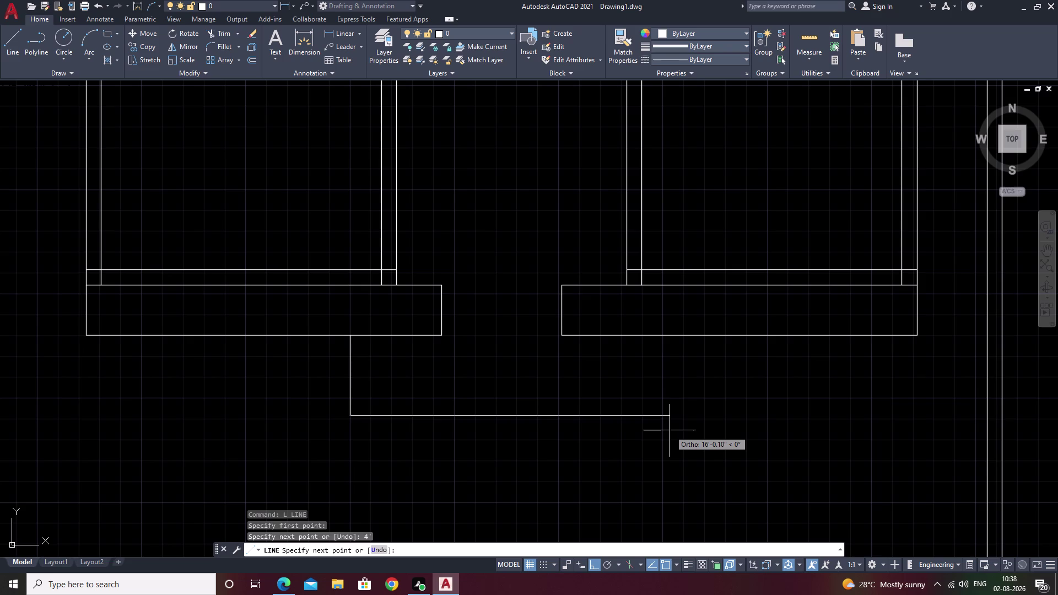
Continue 18' to the right and close the line at the right block's bottom edge.
text(18)
key(apostrophe)
key(space)
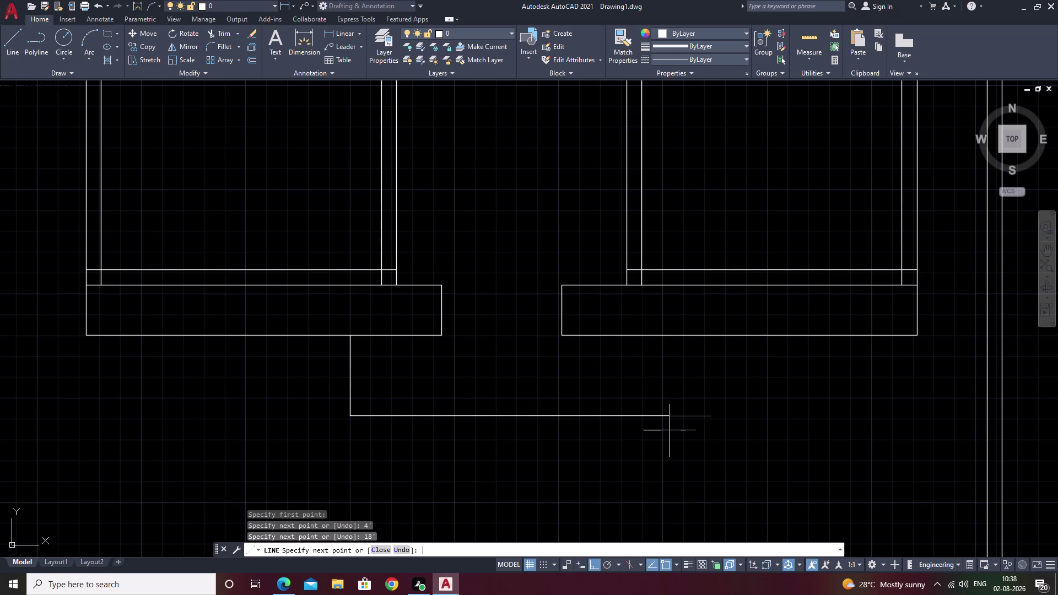
click(707, 337)
key(Escape)
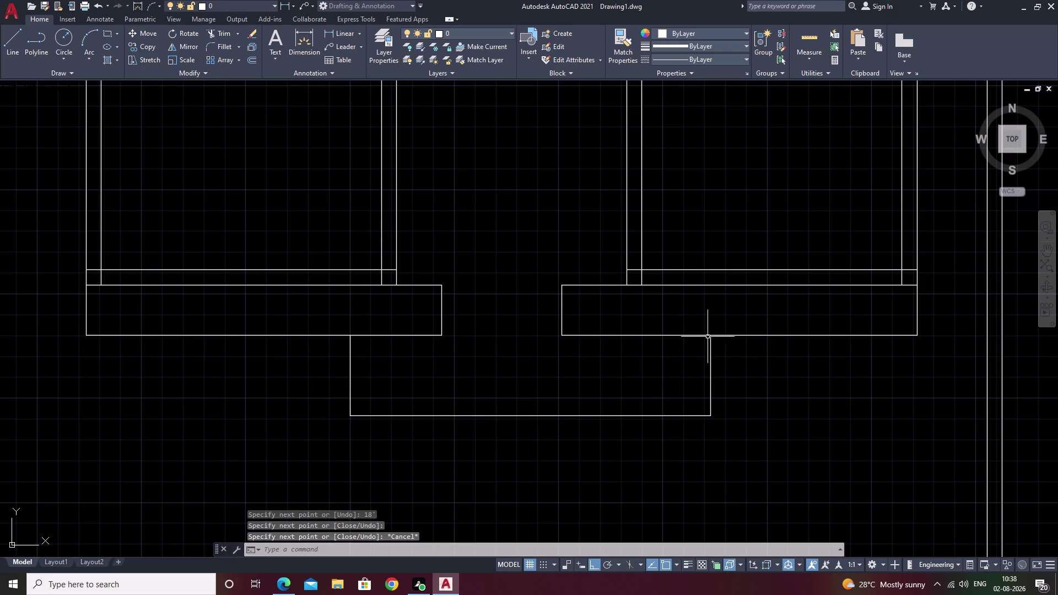
scroll(down, 3)
middle_drag(687, 409, 529, 434)
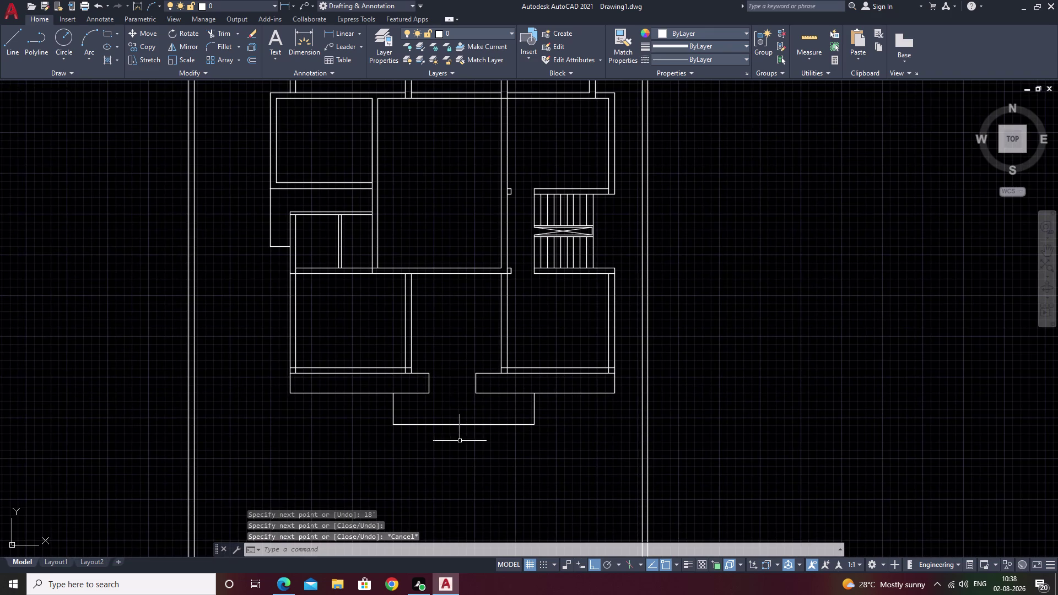
scroll(up, 3)
middle_drag(606, 463, 401, 446)
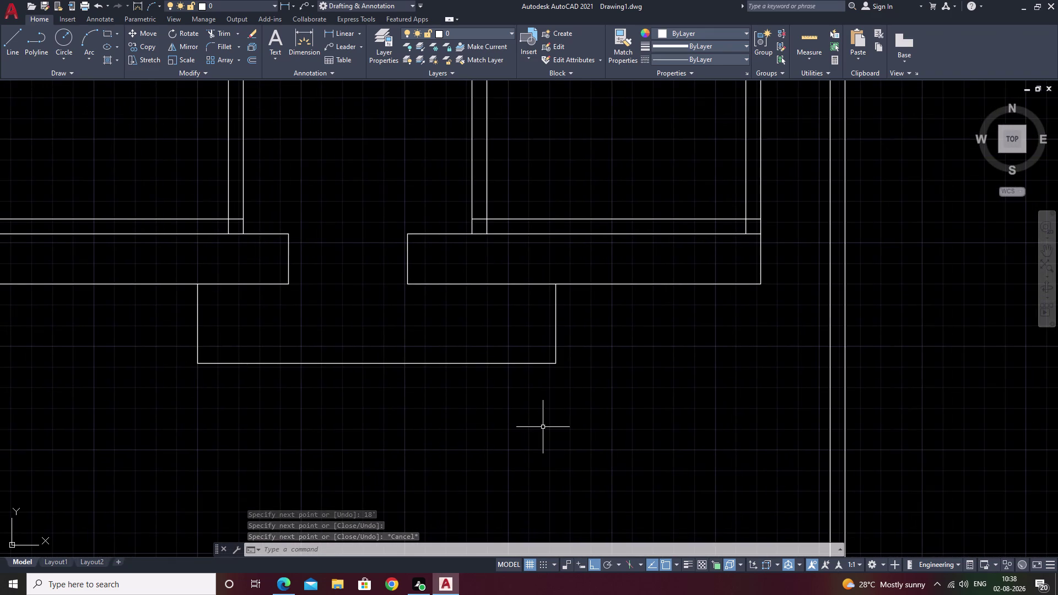
Erase the outline's bottom and right lines.
key(ctrl+x)
key(ctrl+x)
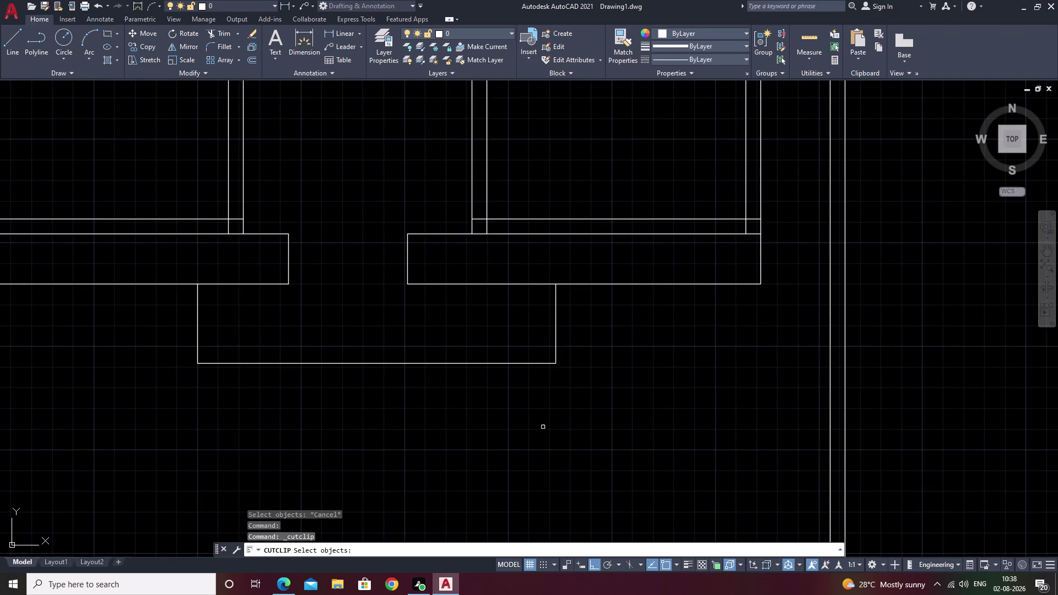
key(Escape)
drag(602, 330, 194, 373)
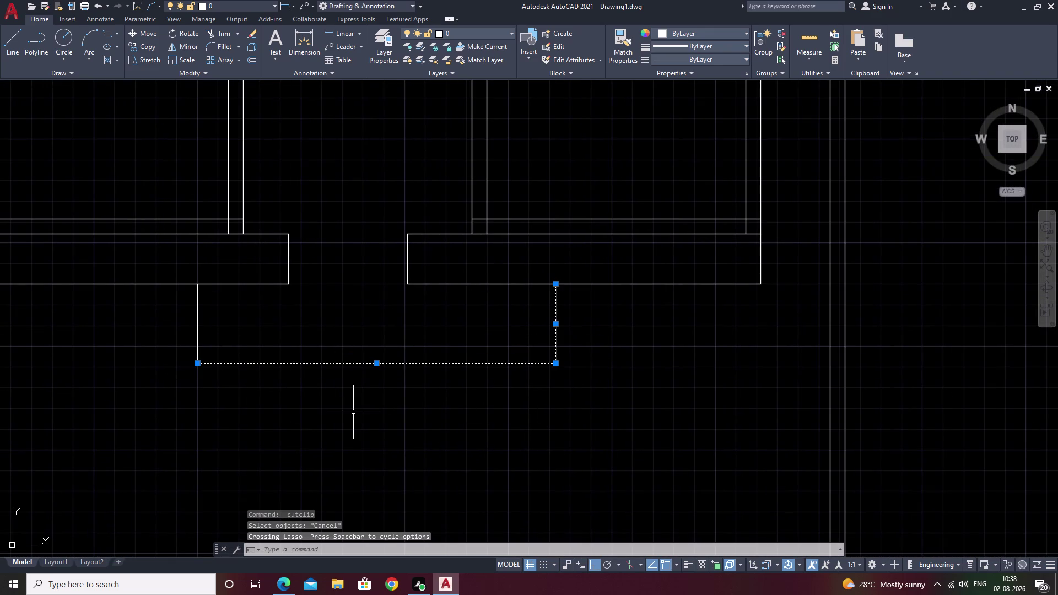
text(r)
key(space)
key(space)
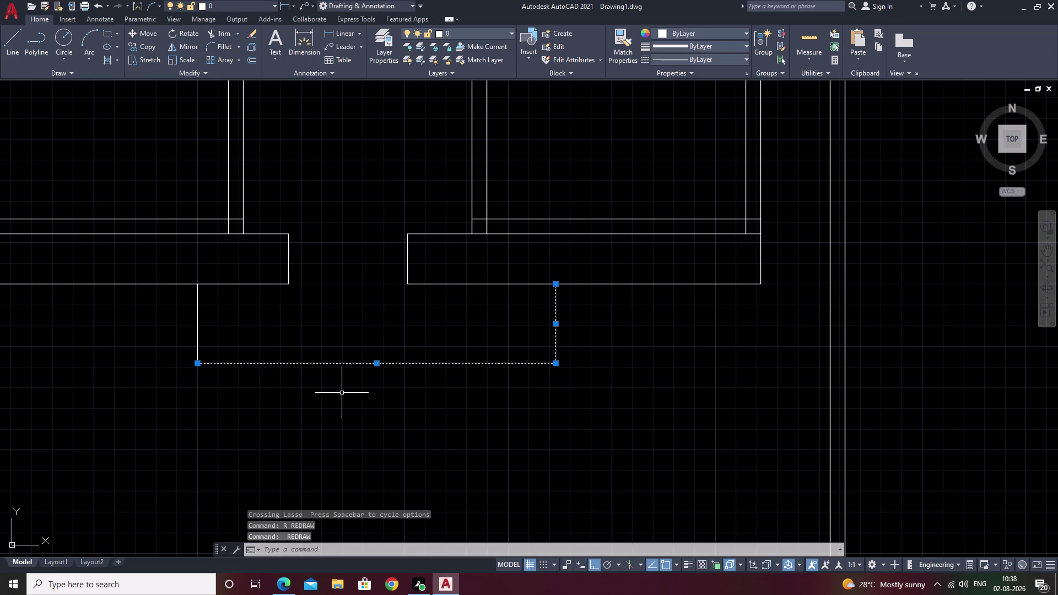
text(e)
key(space)
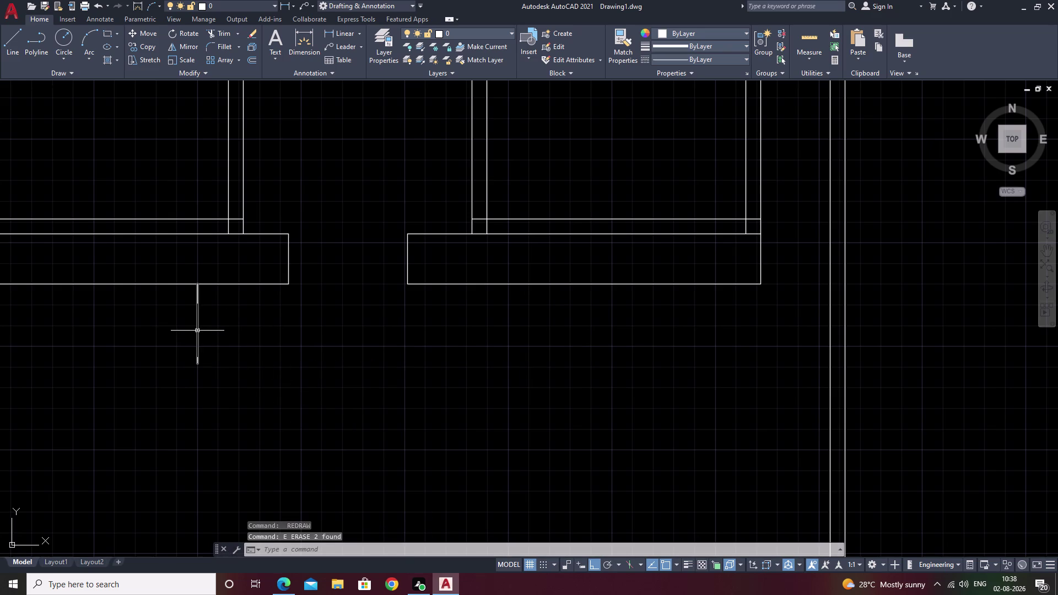
Erase the remaining left line and zoom out to the front of the plan.
click(197, 331)
text(e)
key(space)
scroll(down, 3)
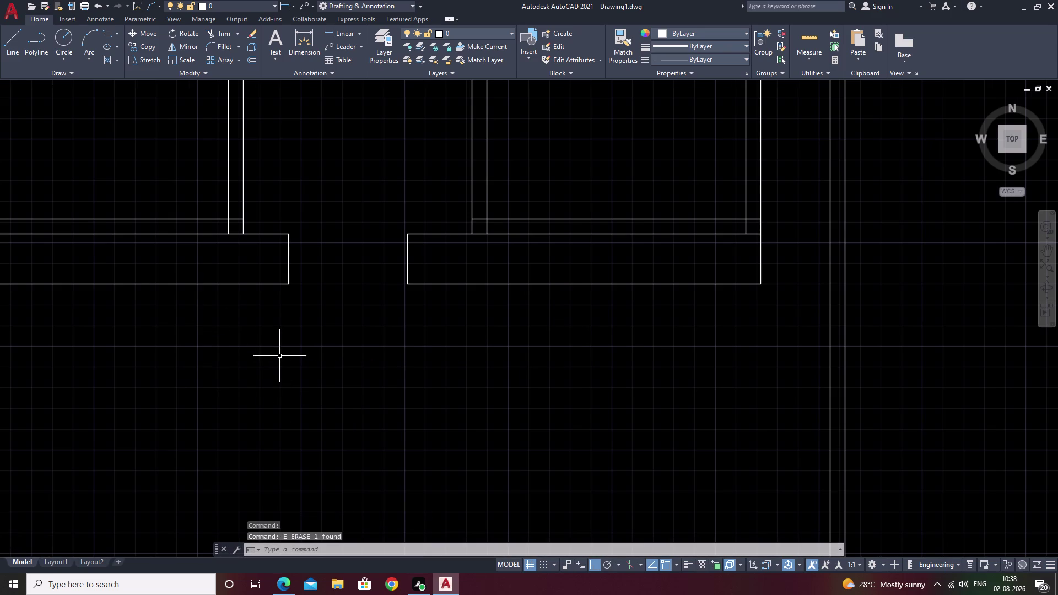
middle_drag(304, 362, 482, 361)
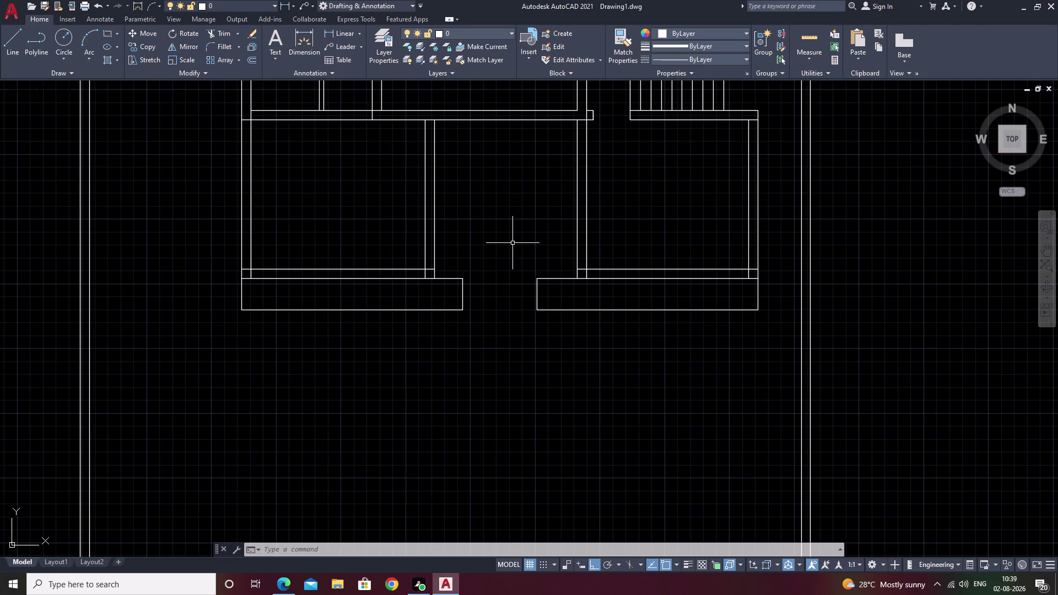
key(semicolon)
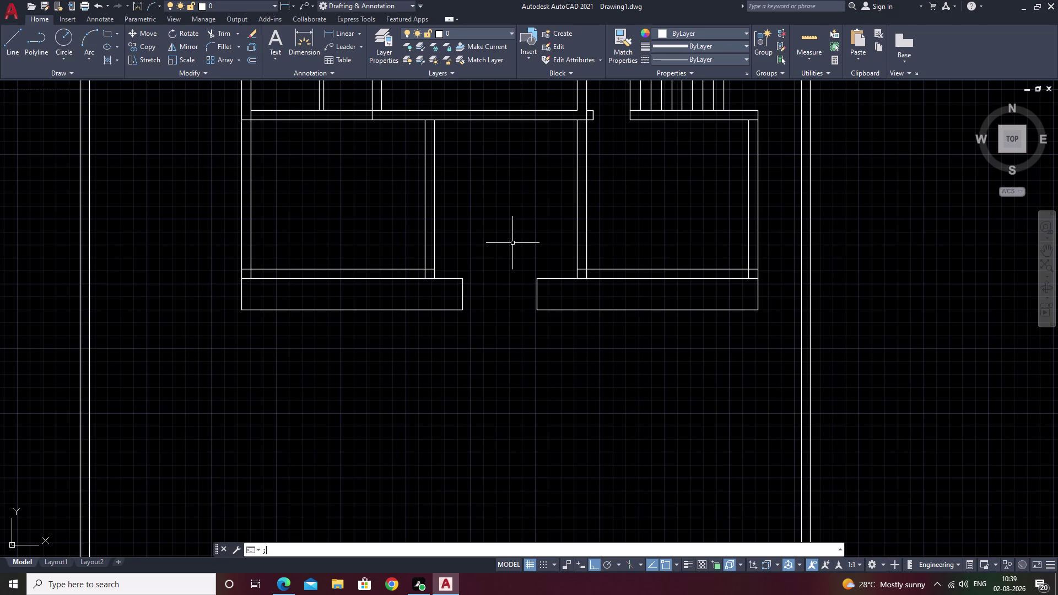
key(BackSpace)
text(l)
key(space)
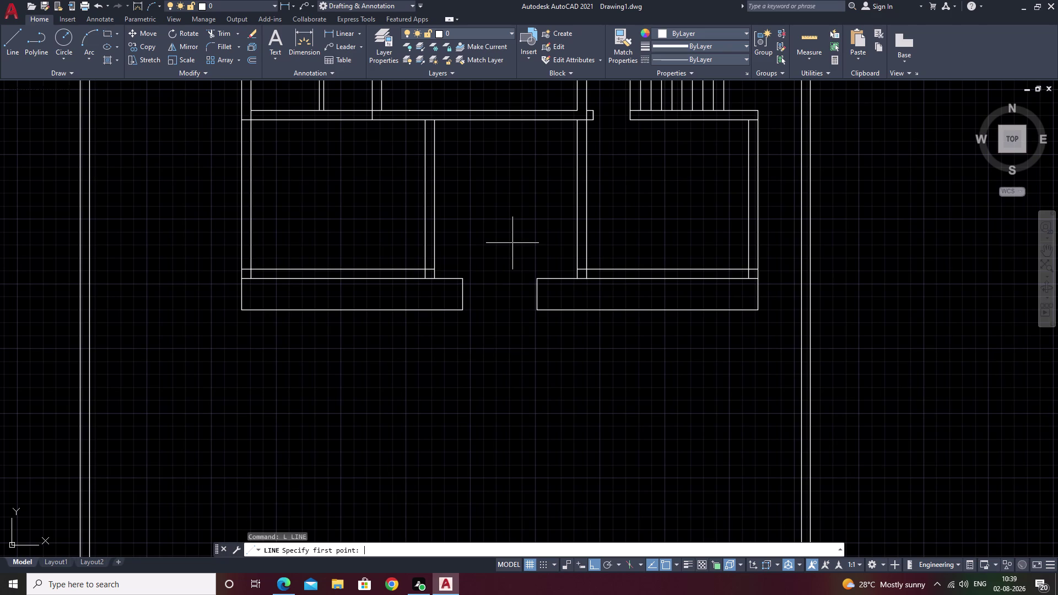
text(tk)
key(space)
scroll(up, 3)
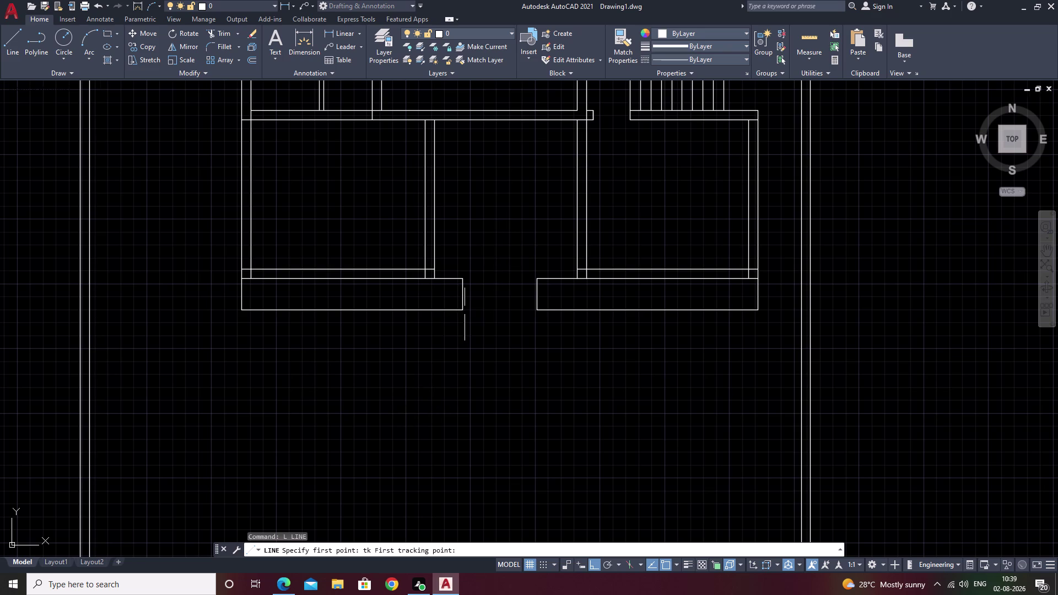
double_click(462, 308)
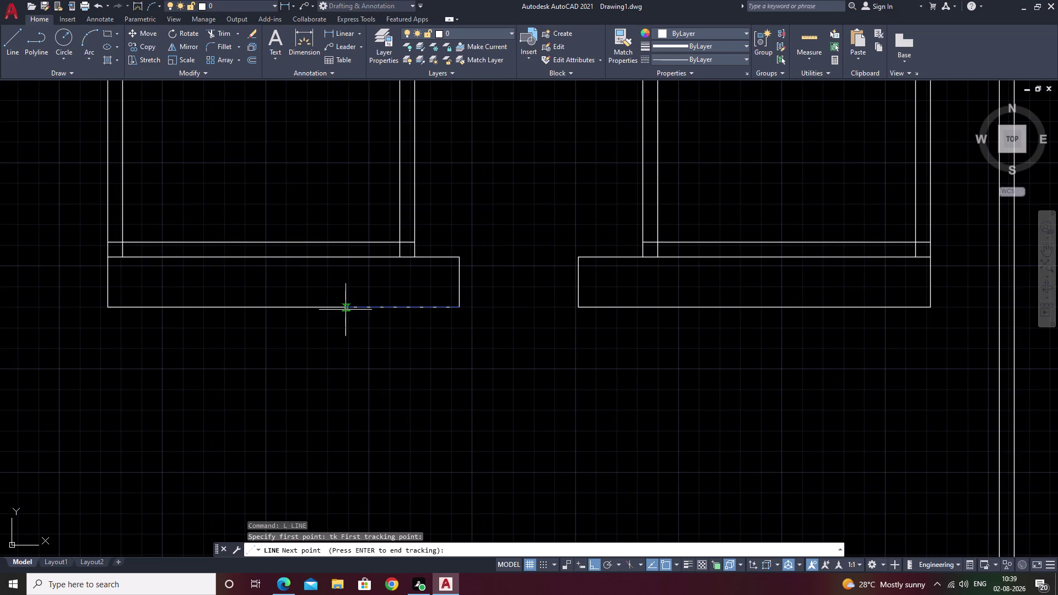
text(5')
key(space)
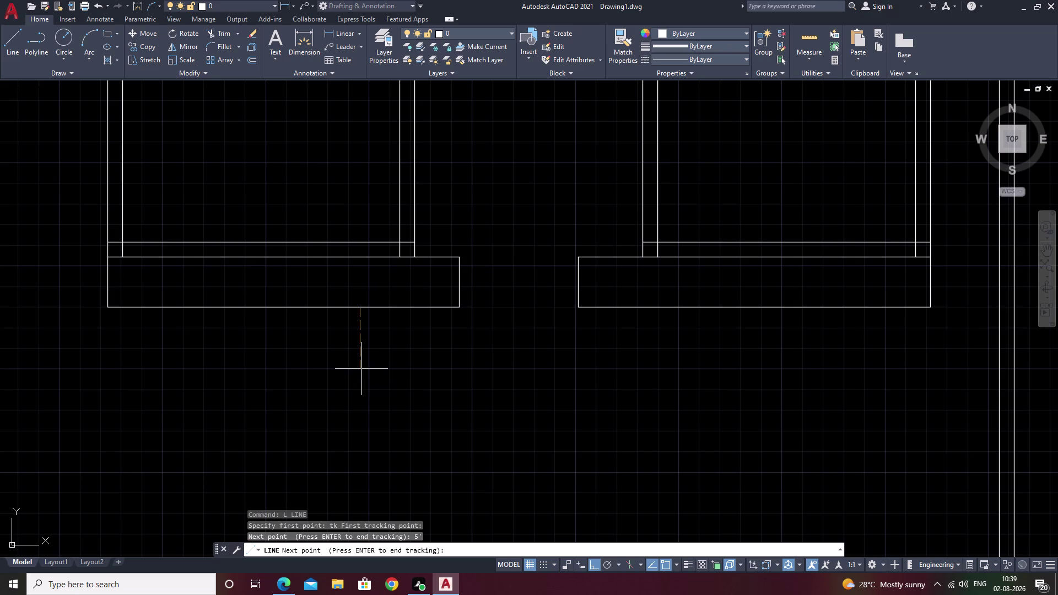
text(18)
key(l)
key(BackSpace)
key(apostrophe)
key(space)
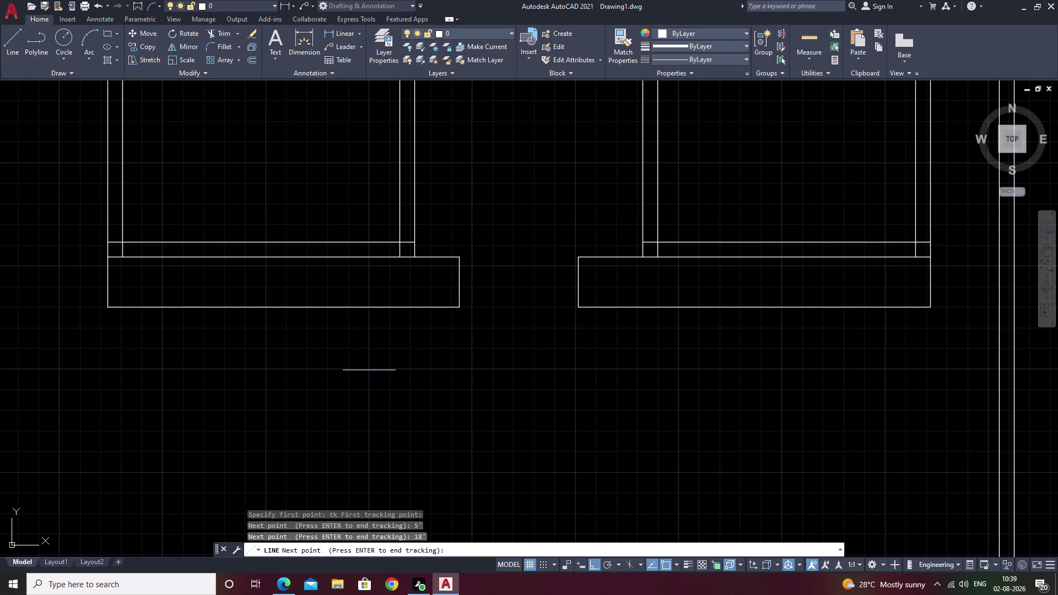
click(369, 370)
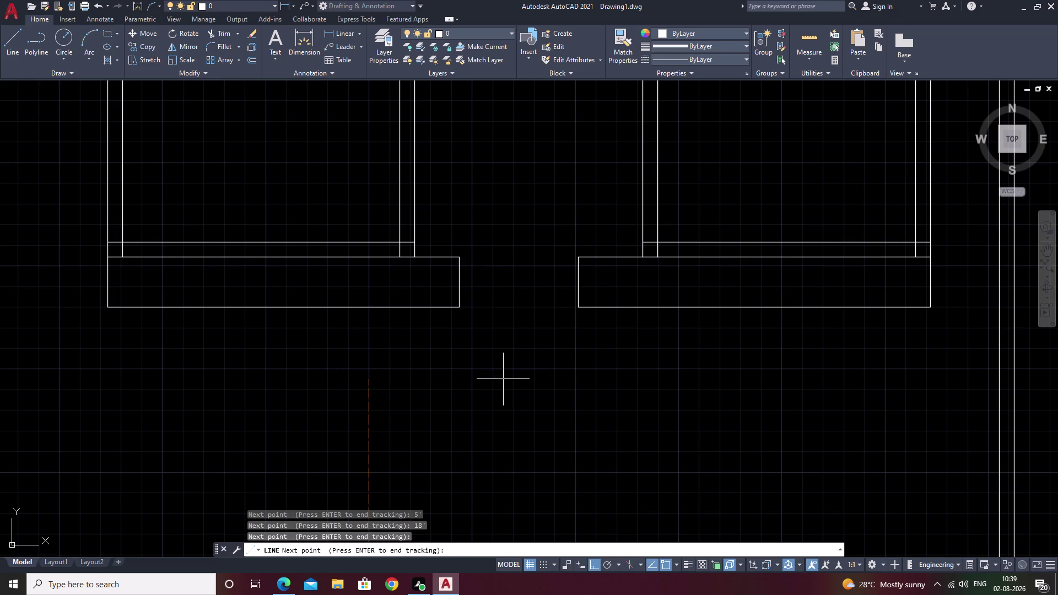
key(Escape)
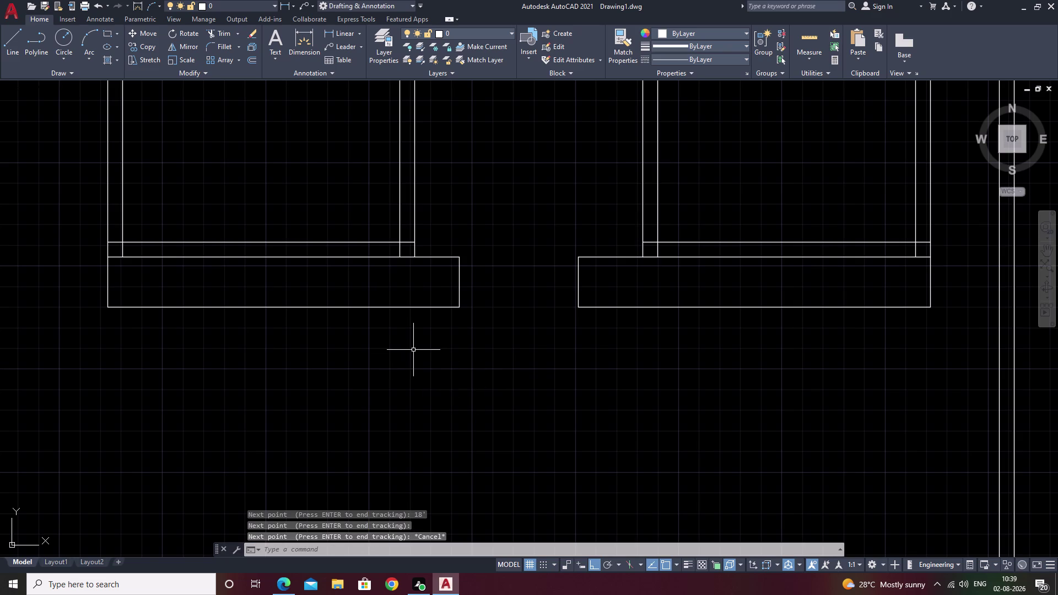
text(l)
key(space)
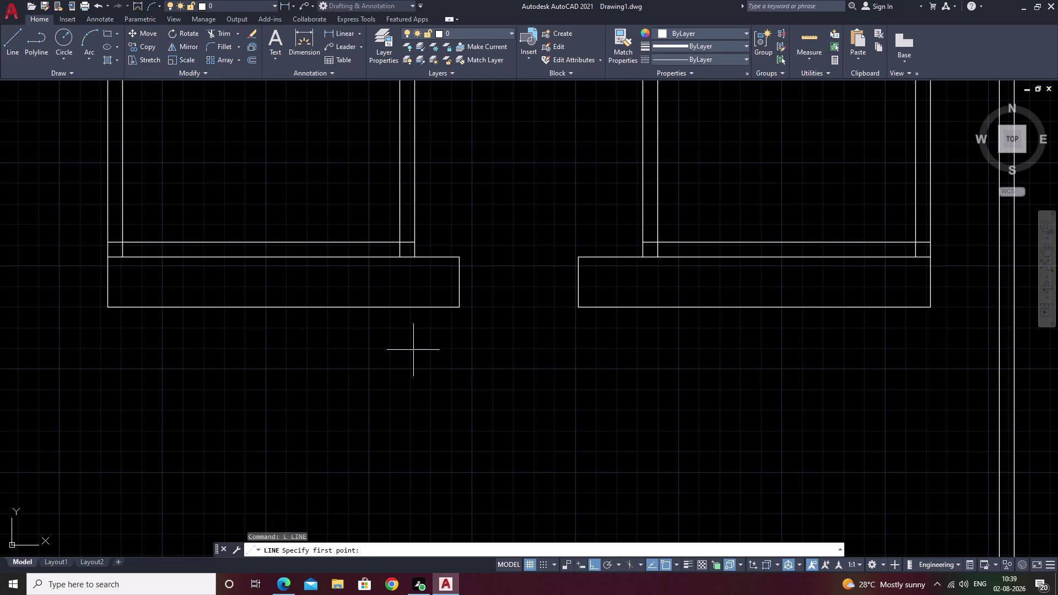
Try tracking 5' down from the left block's bottom-right corner, then cancel.
key(y)
key(BackSpace)
text(t)
text(k)
key(space)
click(459, 305)
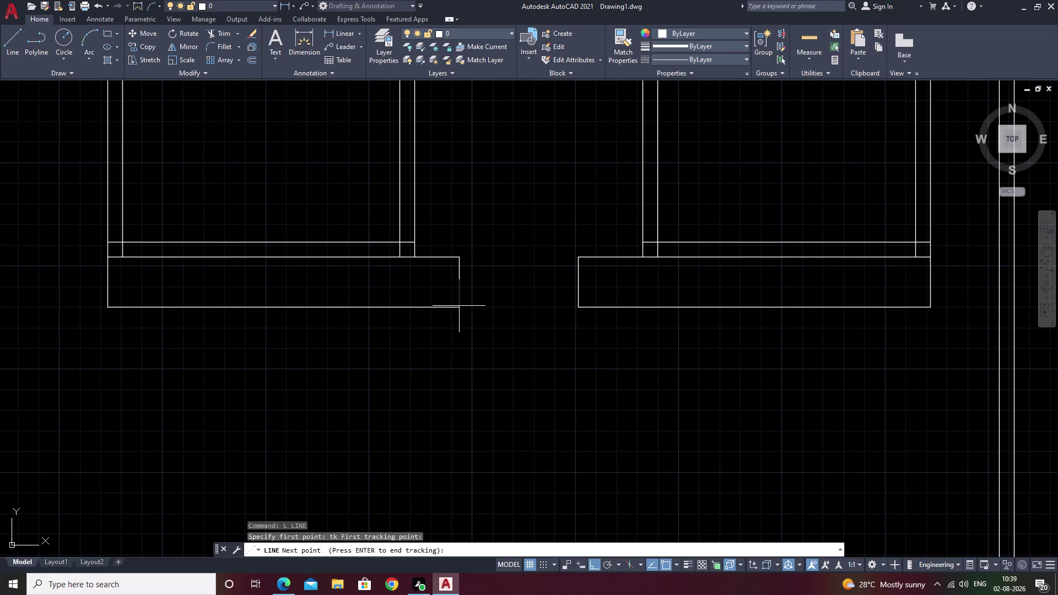
text(5)
text(')
key(space)
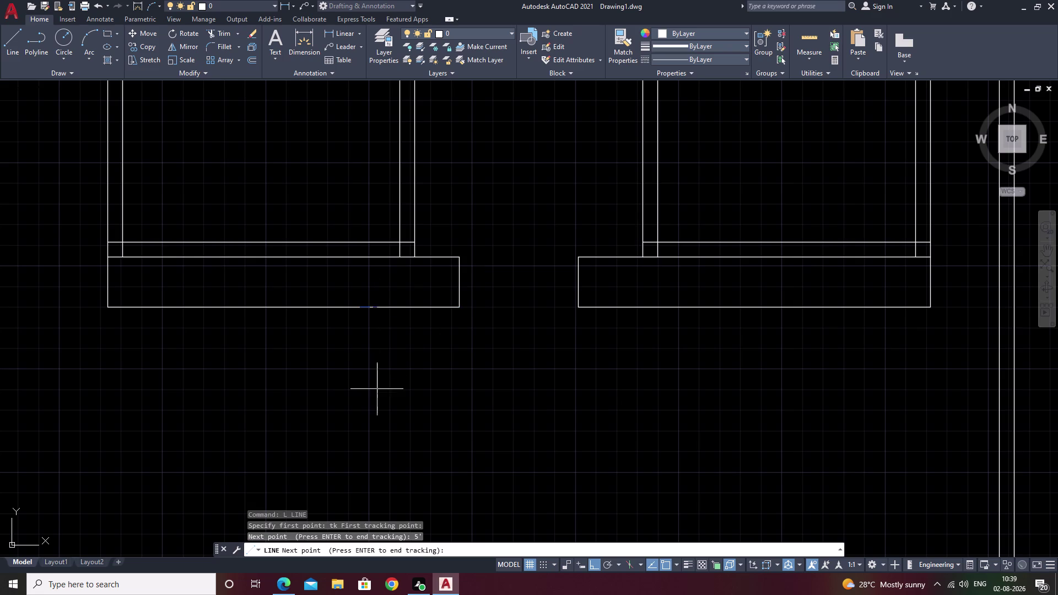
key(Escape)
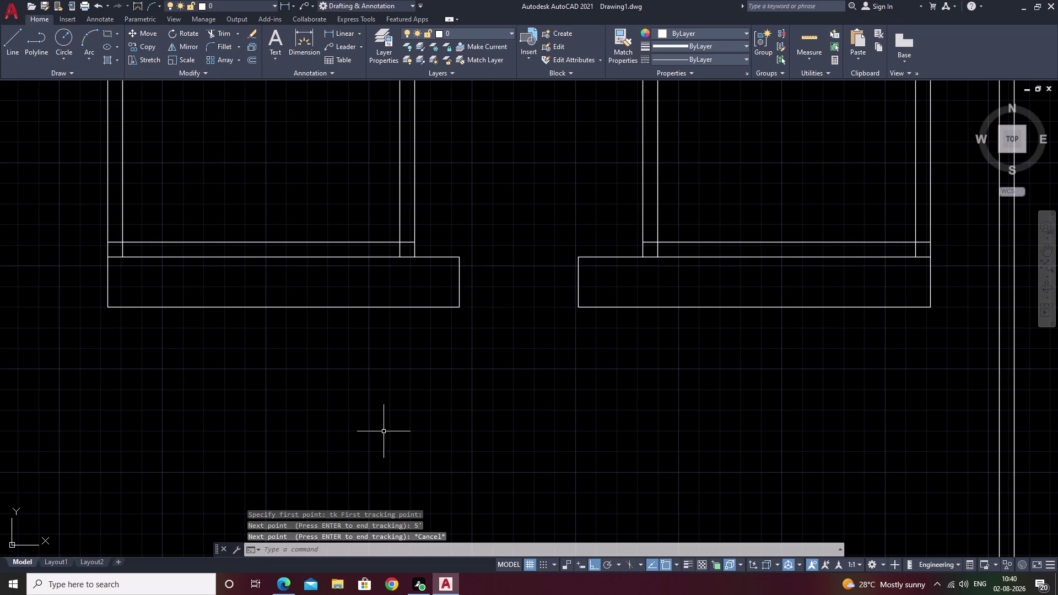
Start a line at a point tracked 5' then 4' from the left block's corner.
text(l)
key(space)
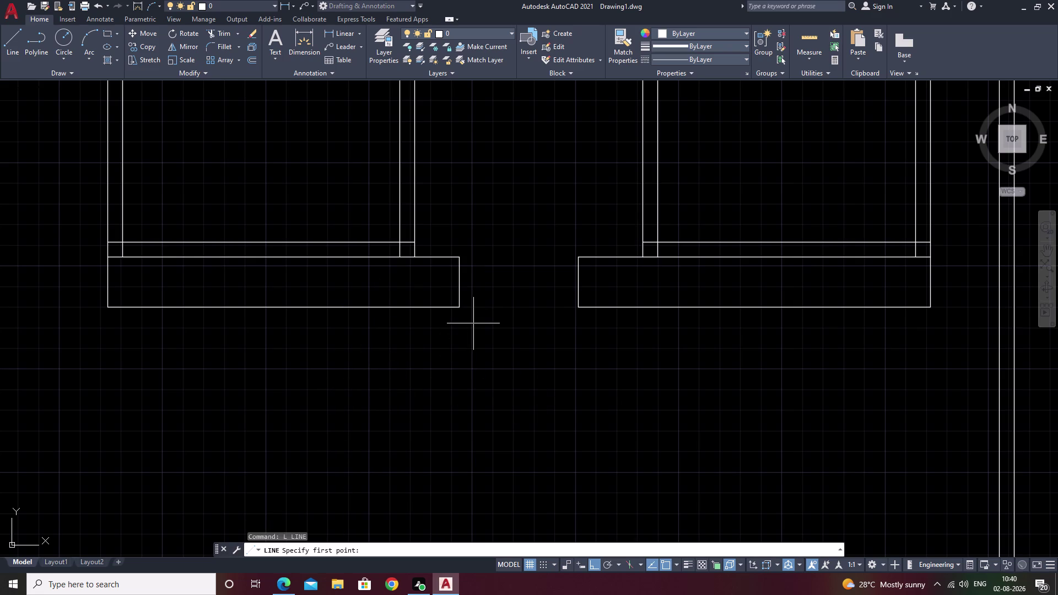
text(tk)
key(space)
click(459, 309)
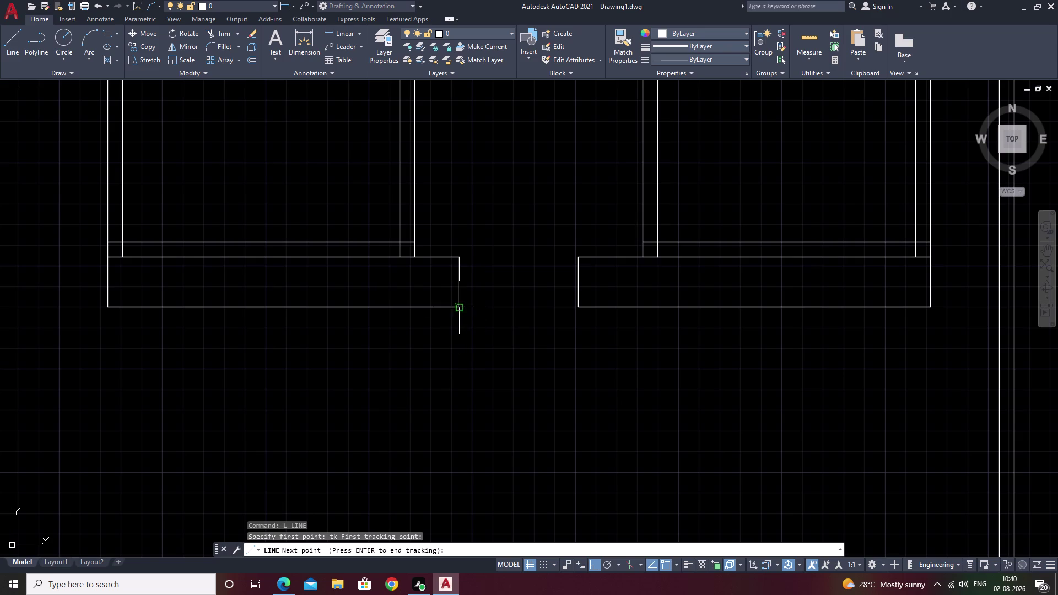
text(5)
text(')
key(space)
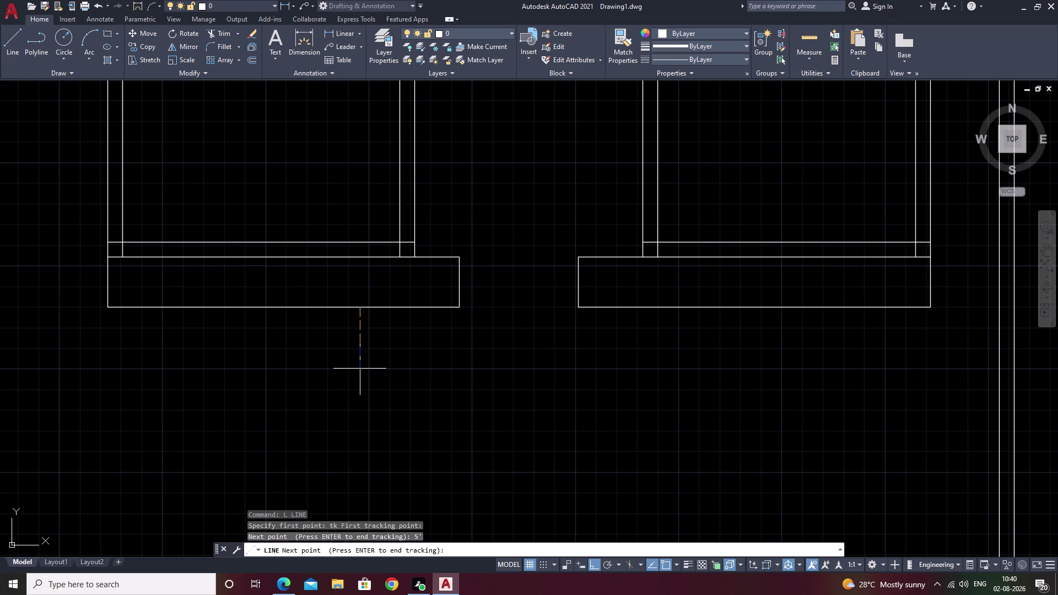
text(4')
key(space)
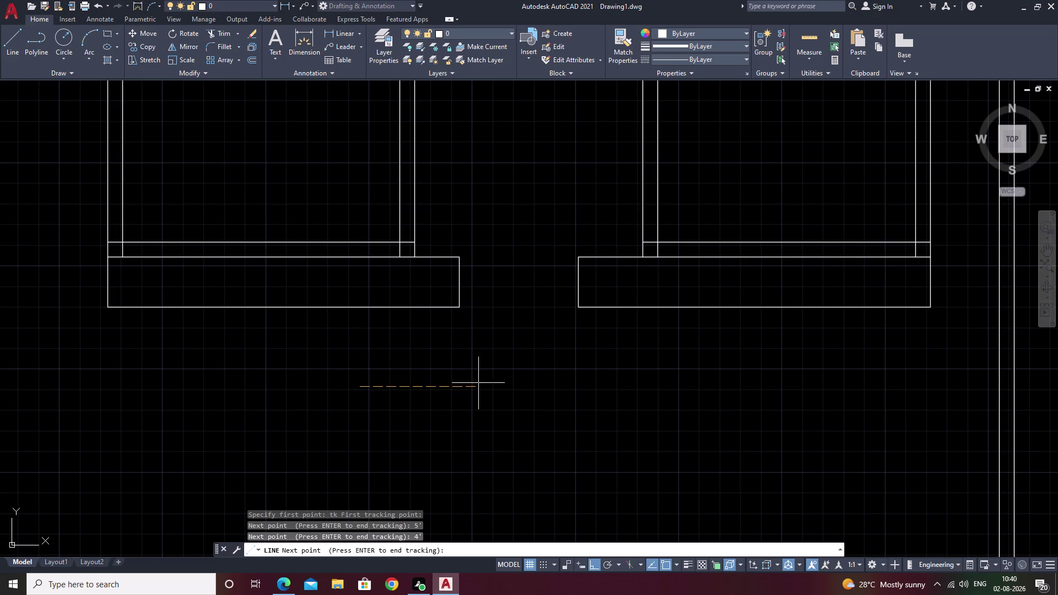
click(360, 387)
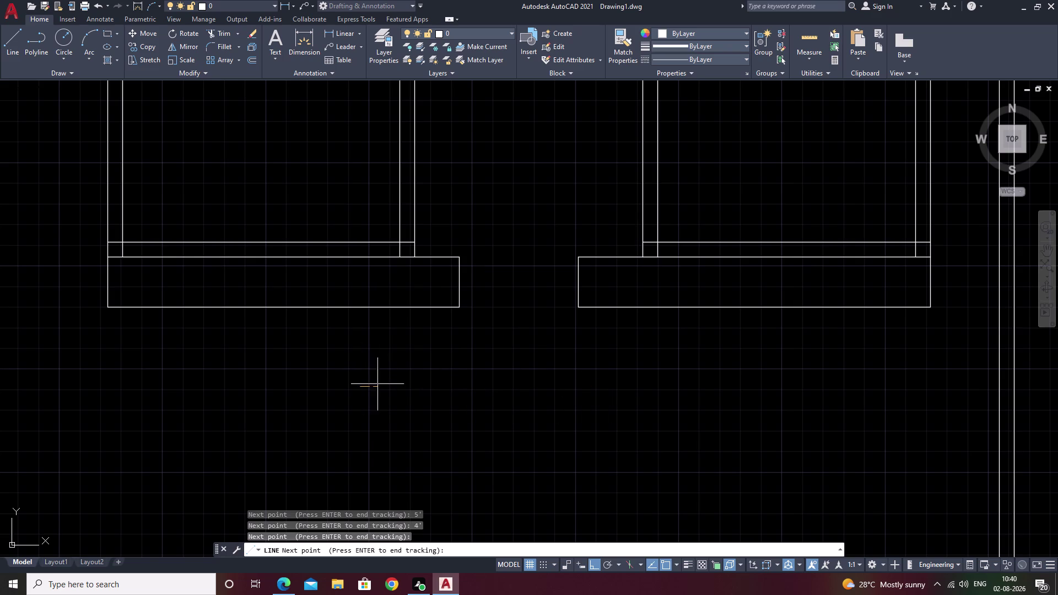
right_click(363, 387)
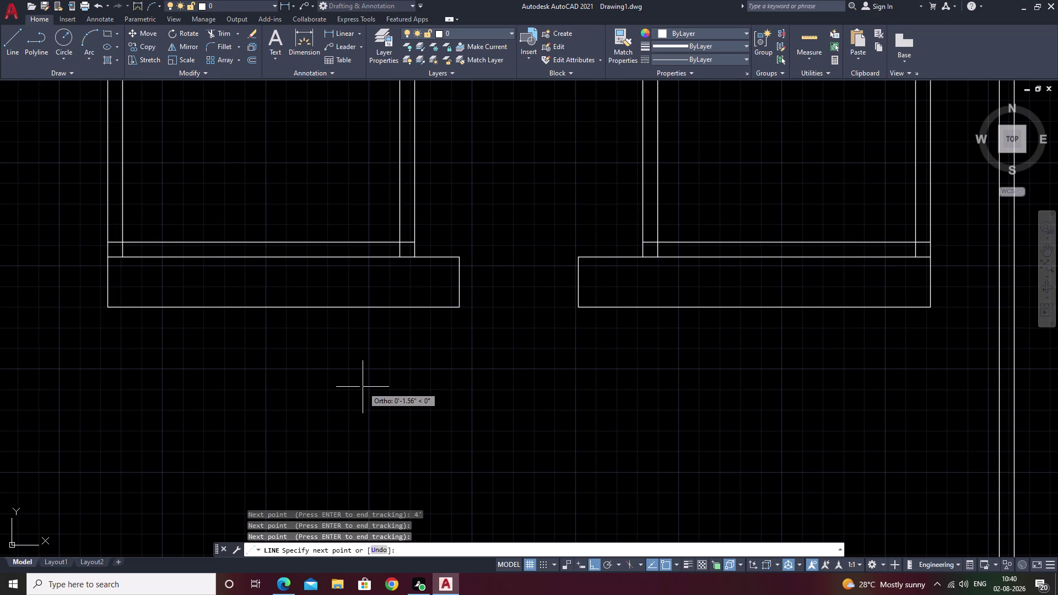
Draw the 18' horizontal line beneath the gap and end the line command.
key(l)
key(space)
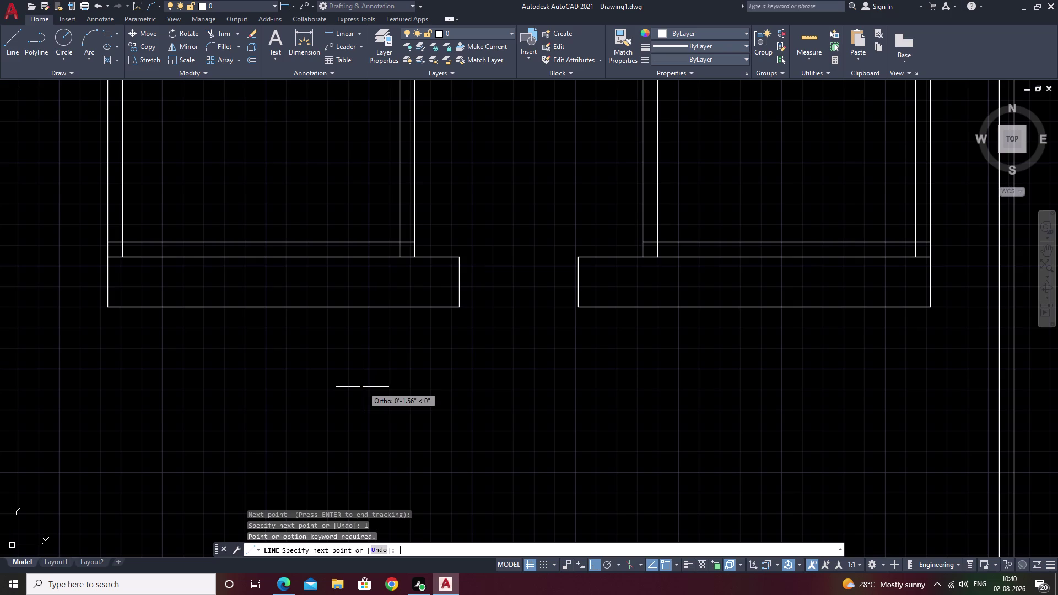
text(1)
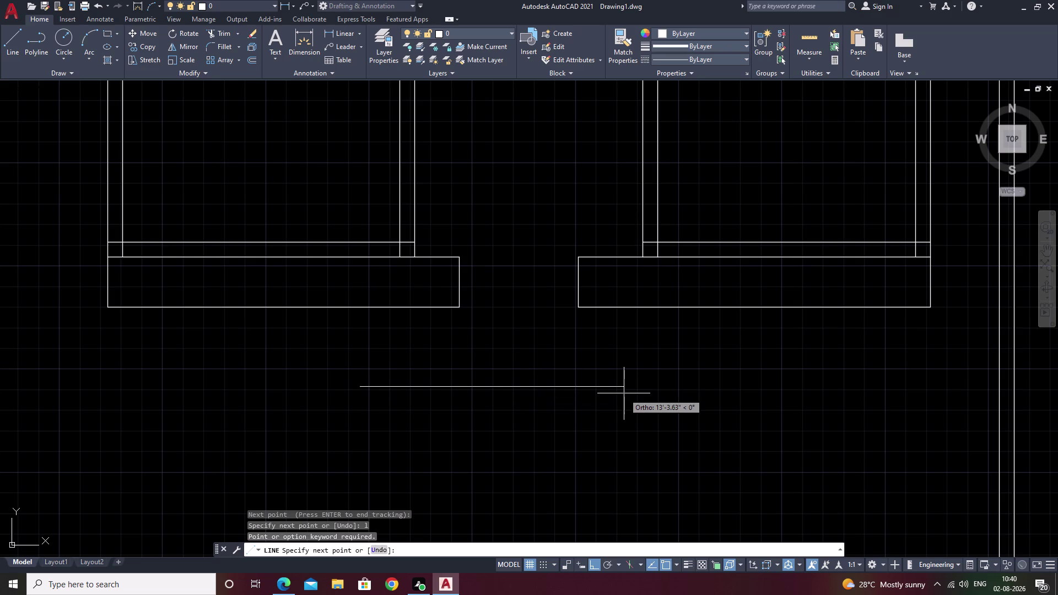
text(8')
key(space)
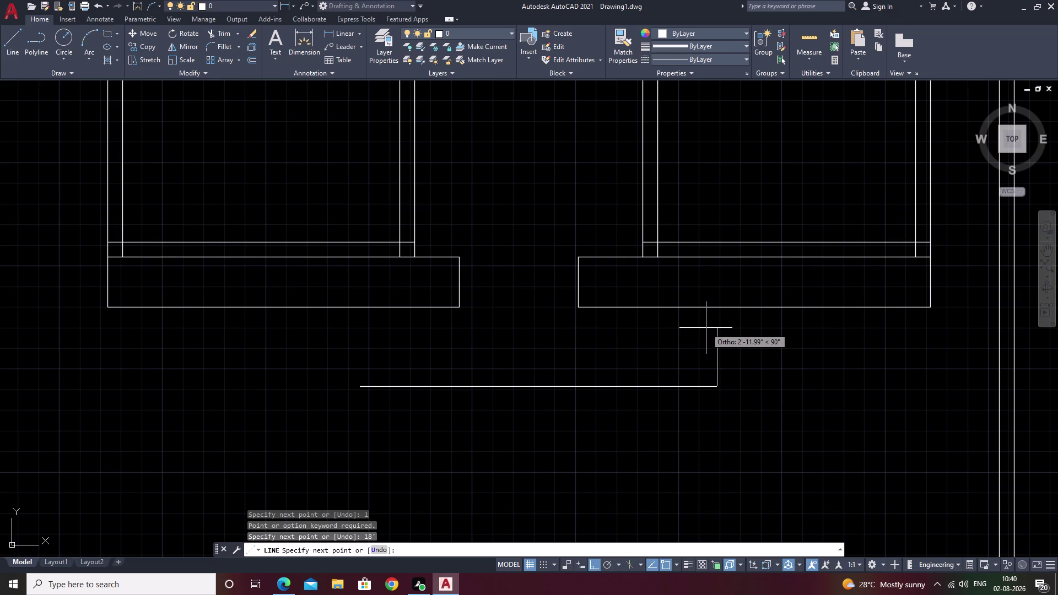
key(Escape)
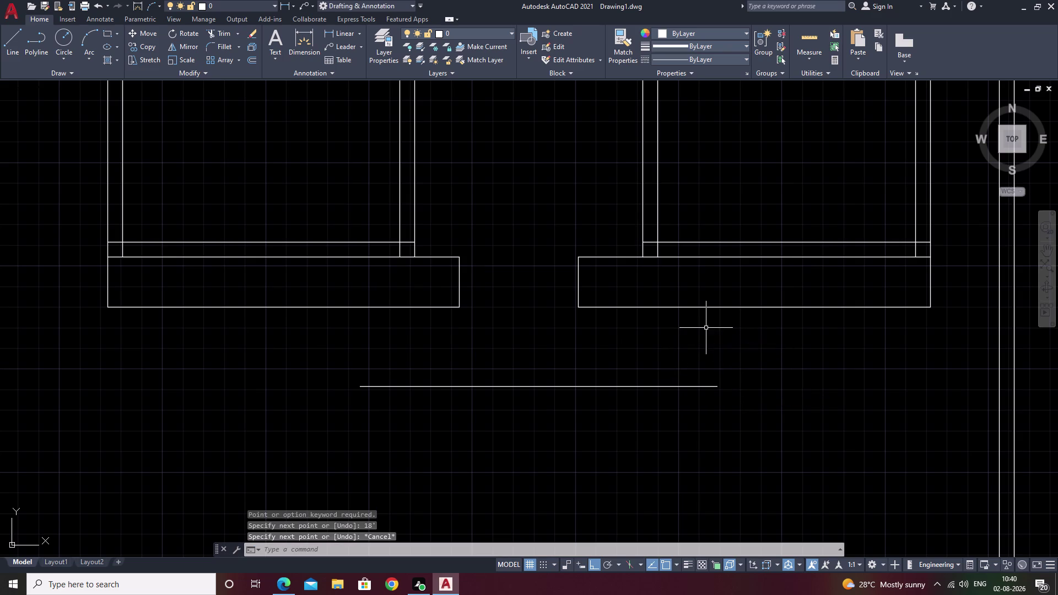
click(644, 387)
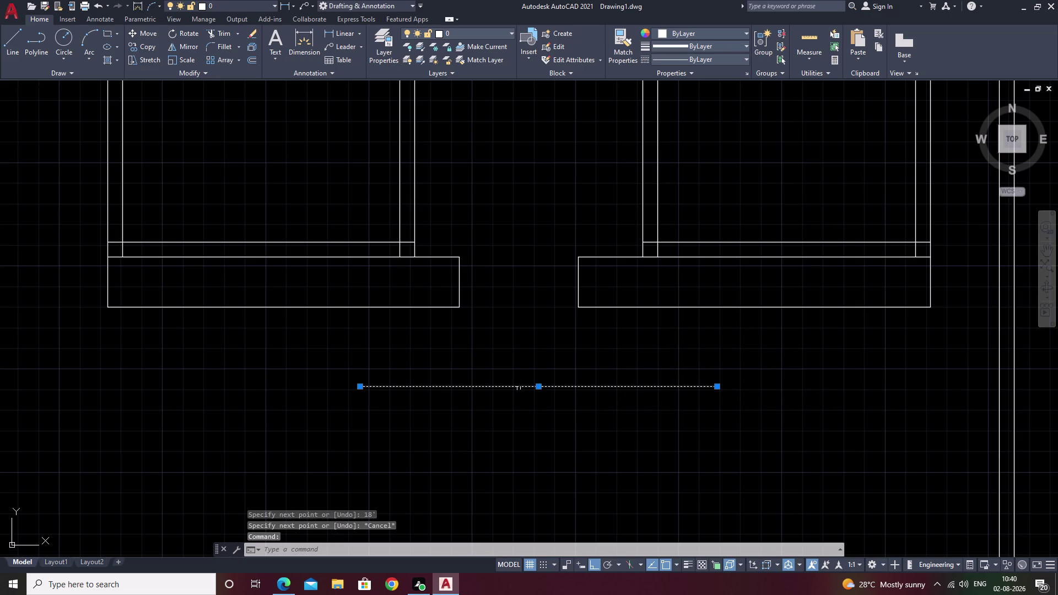
Cancel the stray offset and erase the 18' line below the front blocks.
key(l)
key(l)
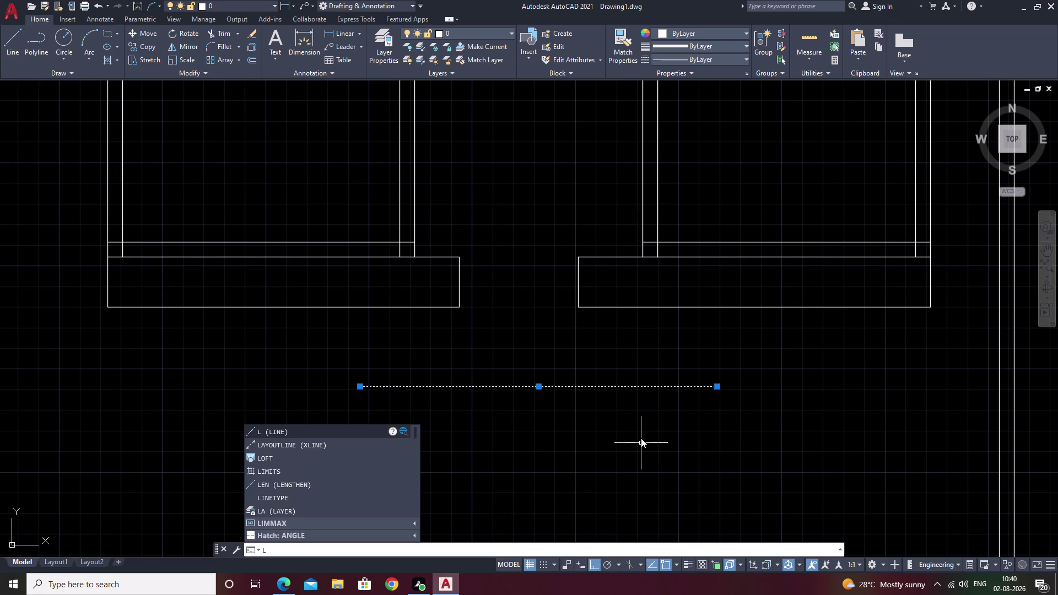
text(e)
key(space)
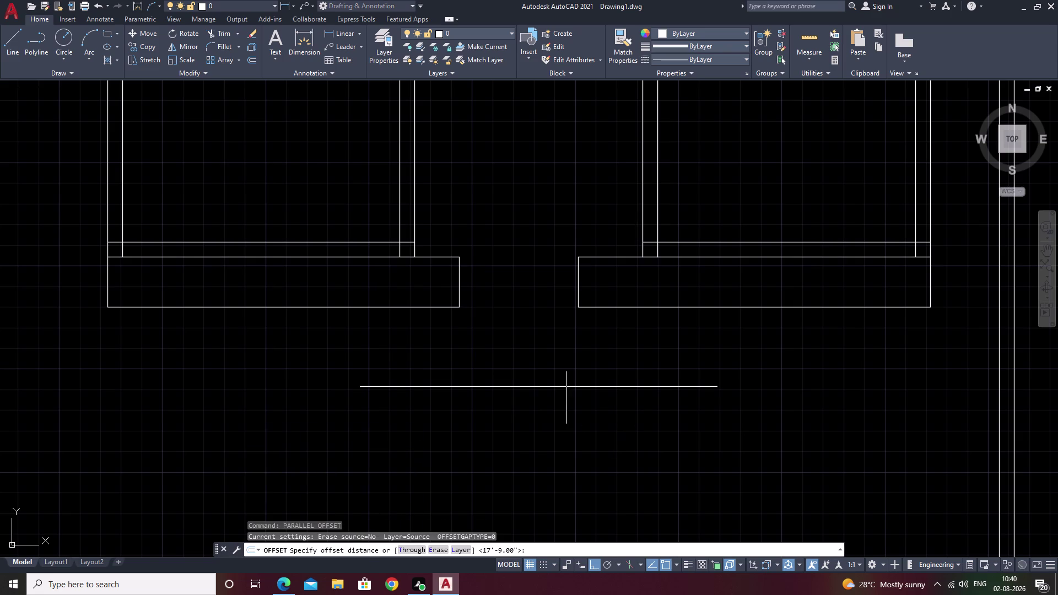
key(Escape)
click(567, 385)
key(Escape)
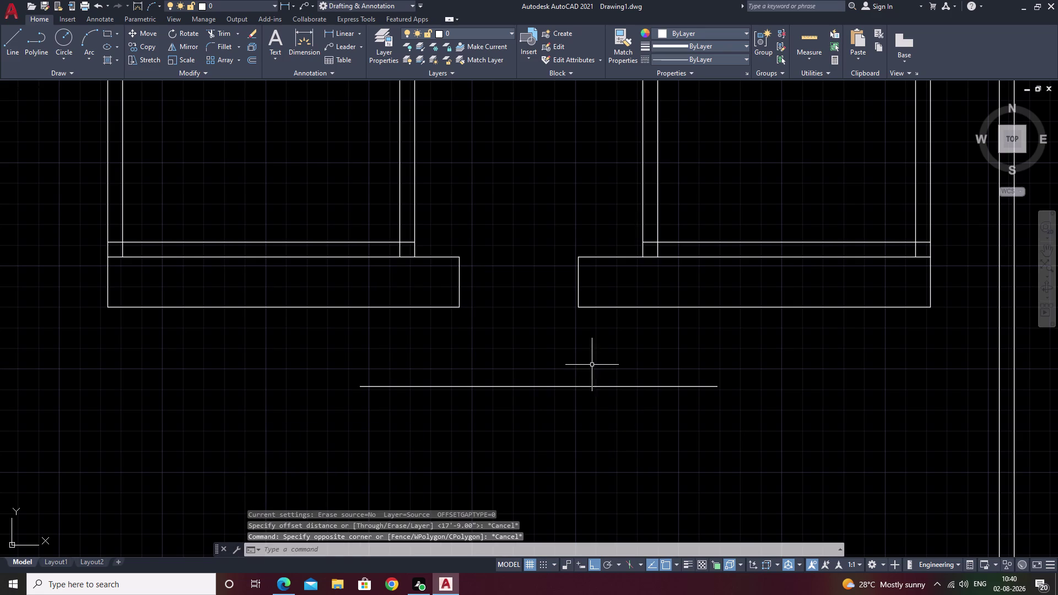
drag(593, 360, 528, 432)
text(e)
key(space)
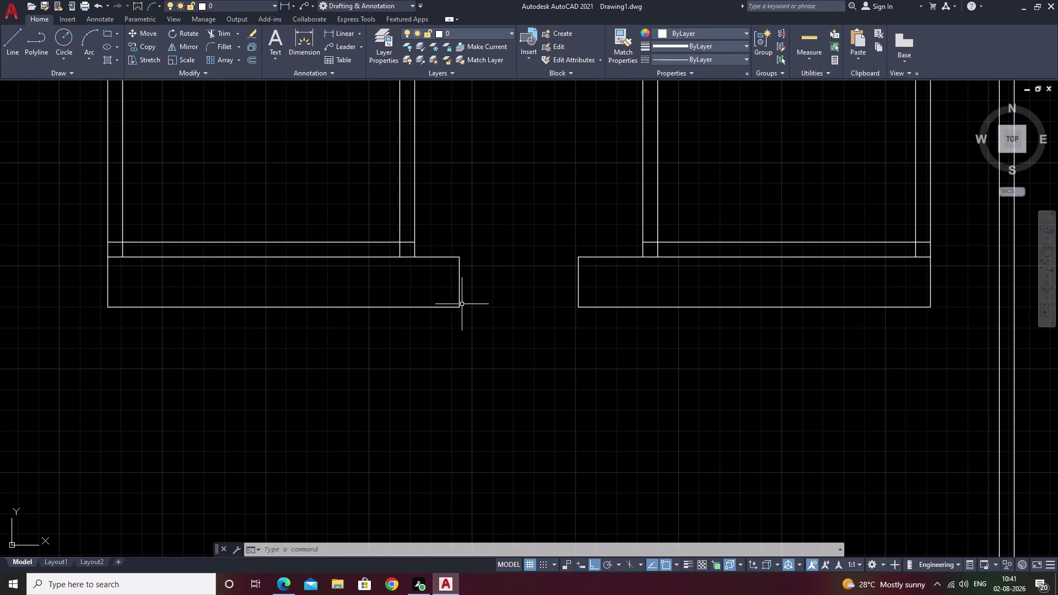
Cancel a stray line command and a mistaken 6-inch offset.
key(Escape)
text(l)
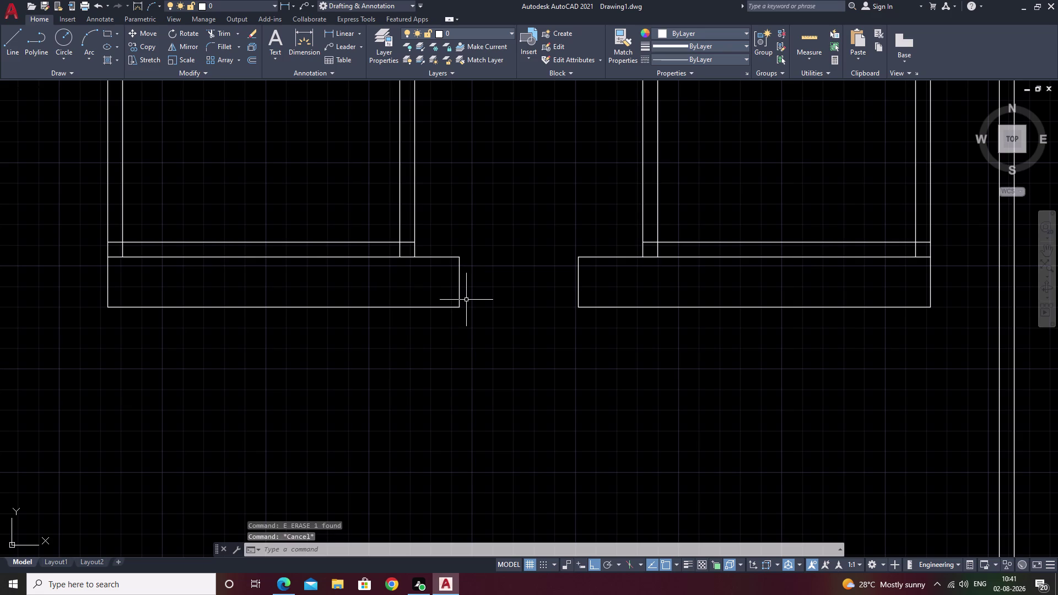
key(space)
key(Escape)
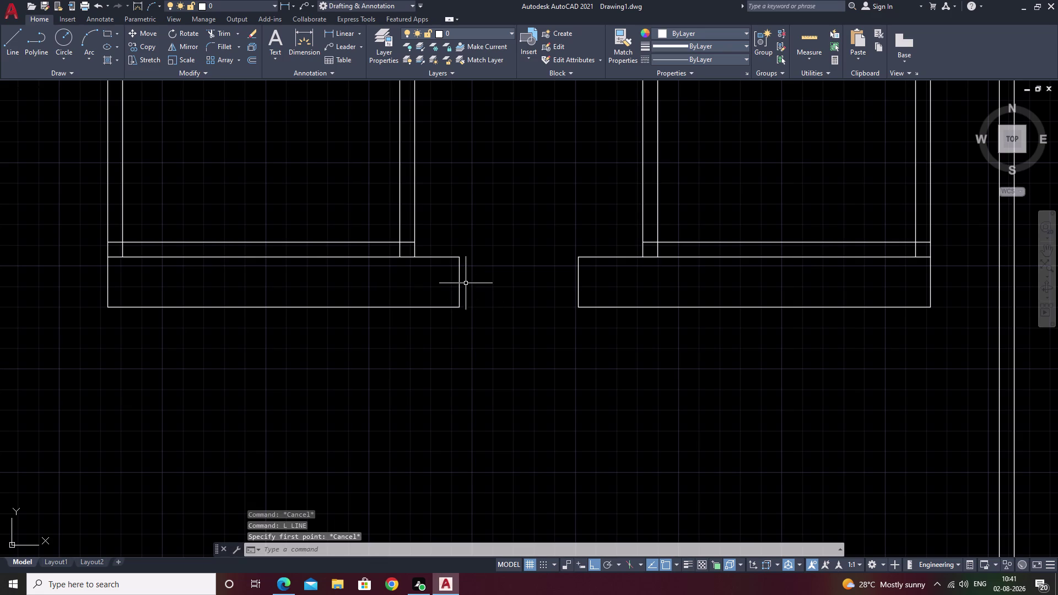
text(o 6)
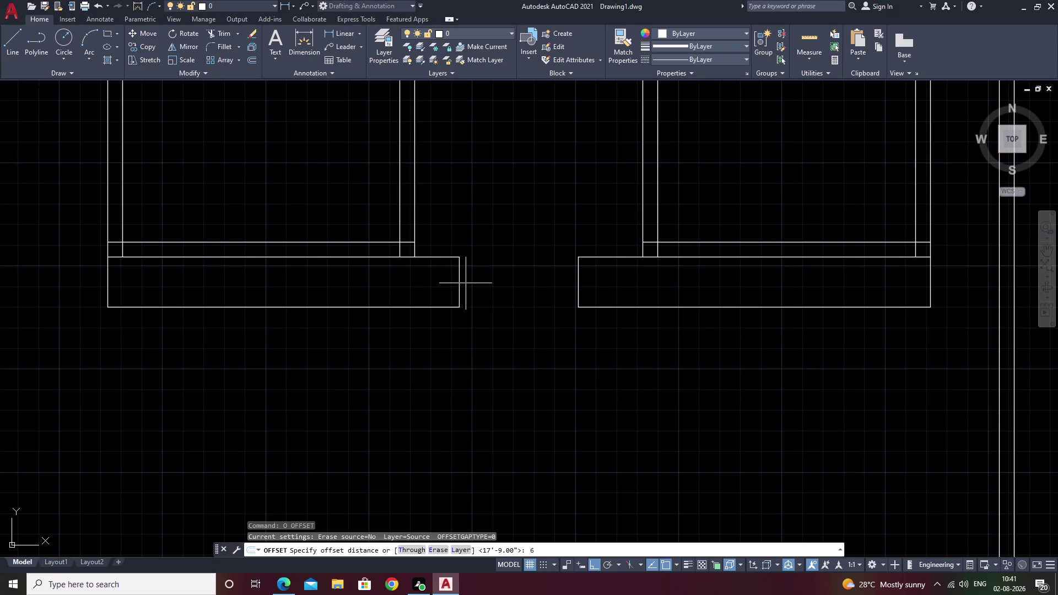
key(space)
click(459, 282)
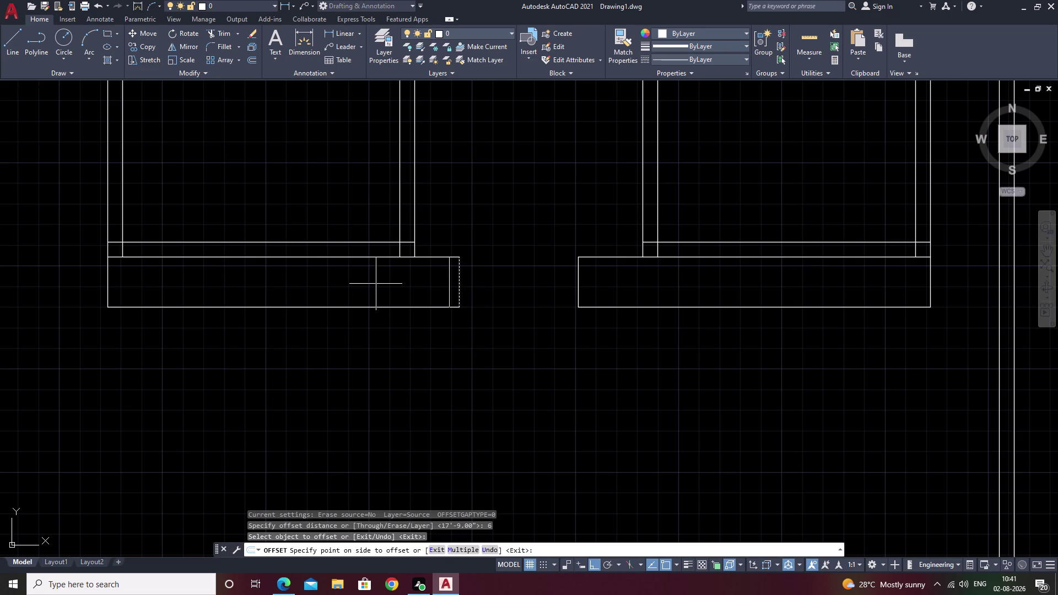
key(Escape)
Offset the left block's right edge 6' leftward into the block.
text(o 6)
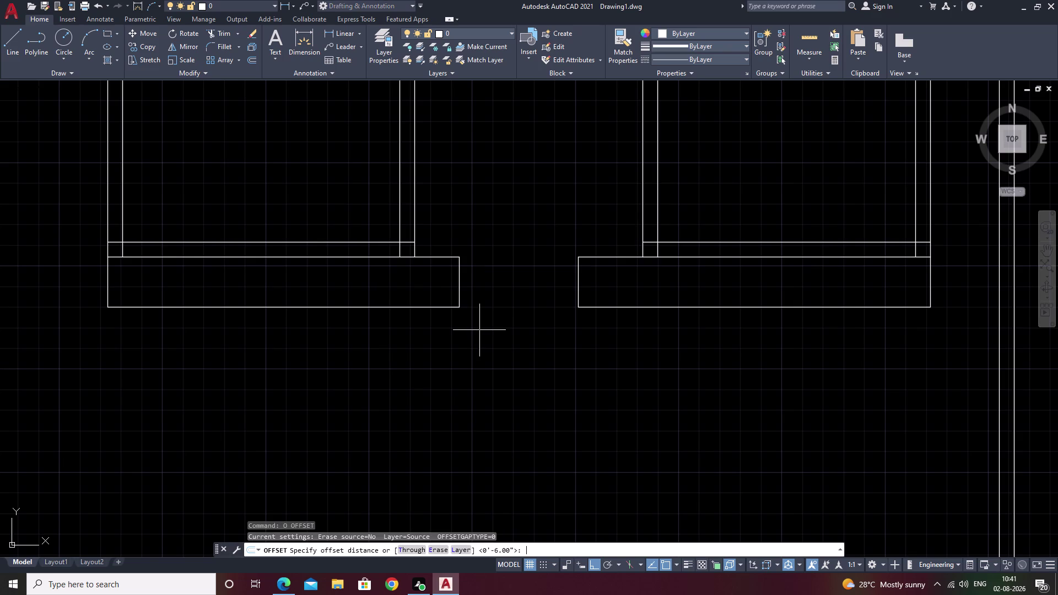
text(')
key(space)
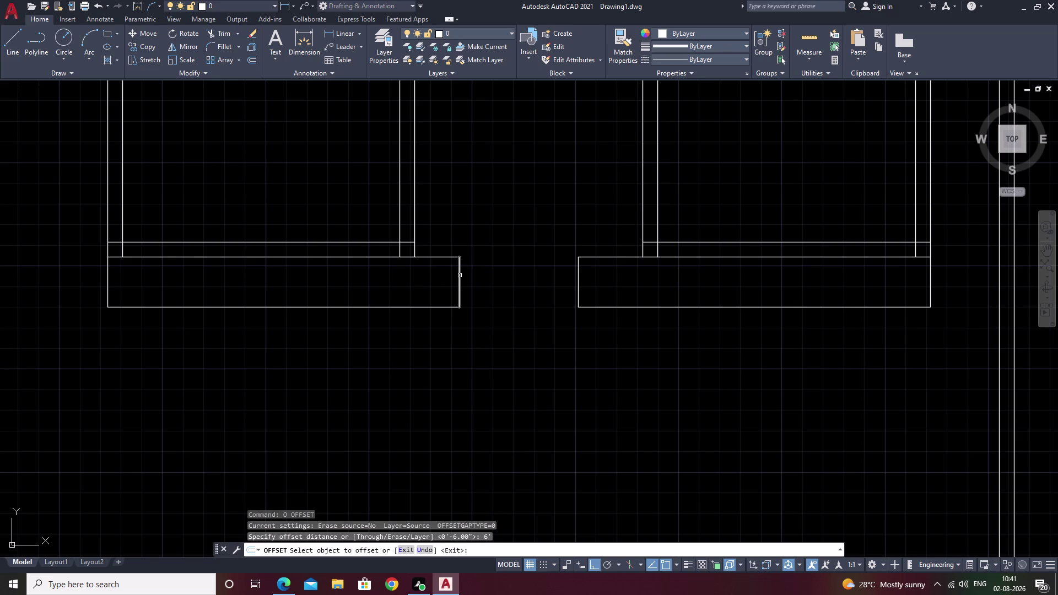
double_click(460, 275)
click(385, 291)
key(space)
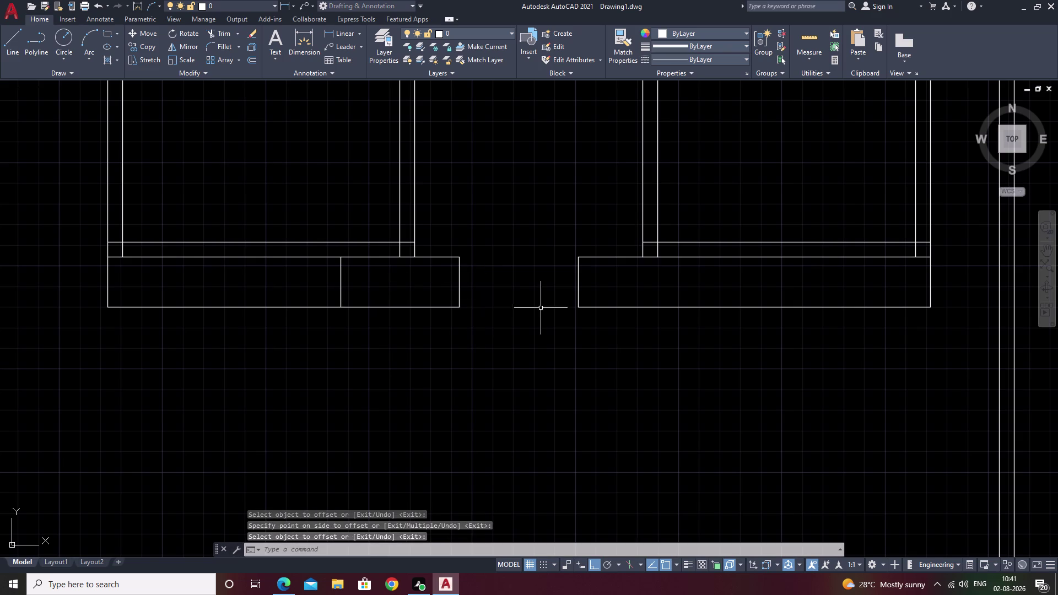
Offset the right block's left edge 6' rightward into the block.
key(space)
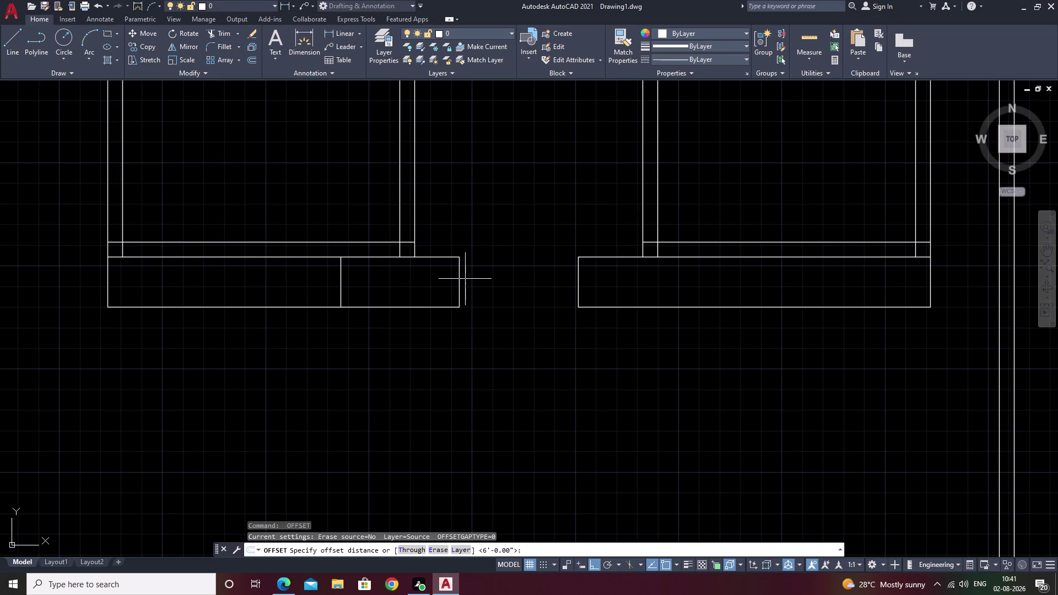
key(space)
click(579, 282)
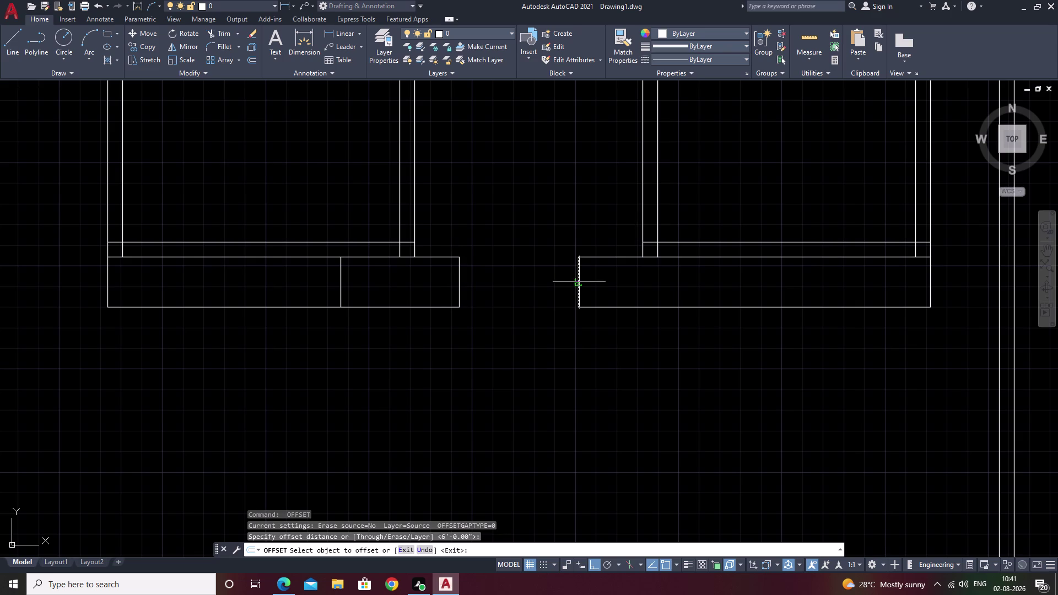
click(753, 287)
key(Escape)
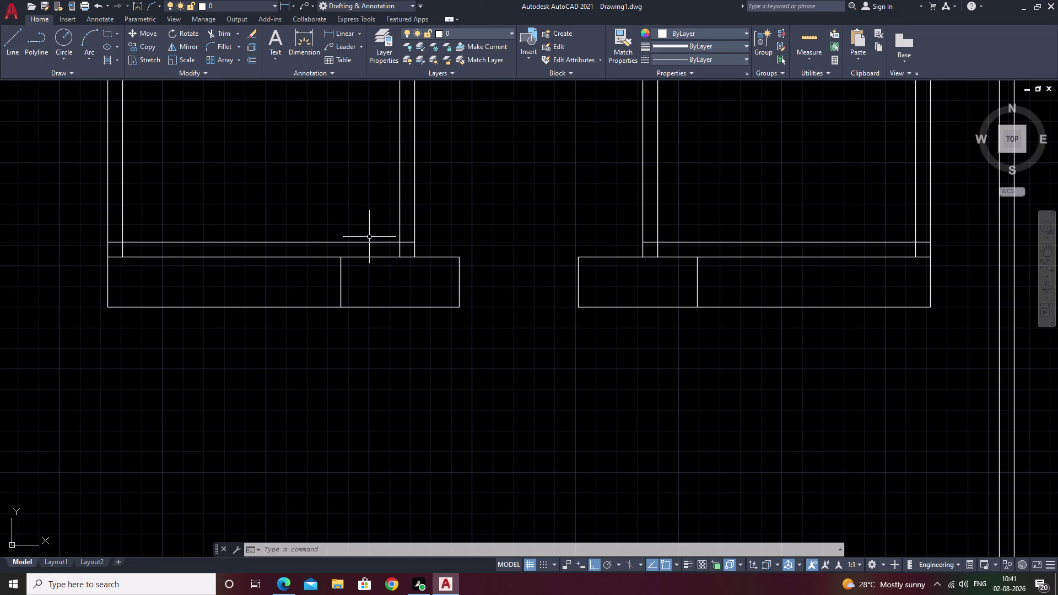
Draw a 4'-deep, 18'-wide step outline between the left and right dividers.
text(l)
key(space)
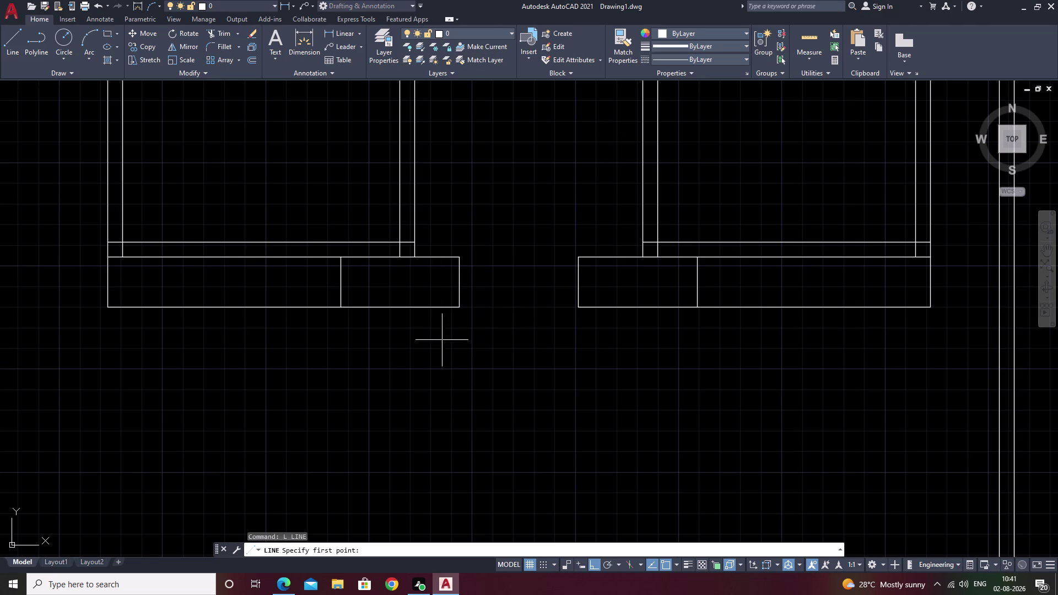
click(342, 304)
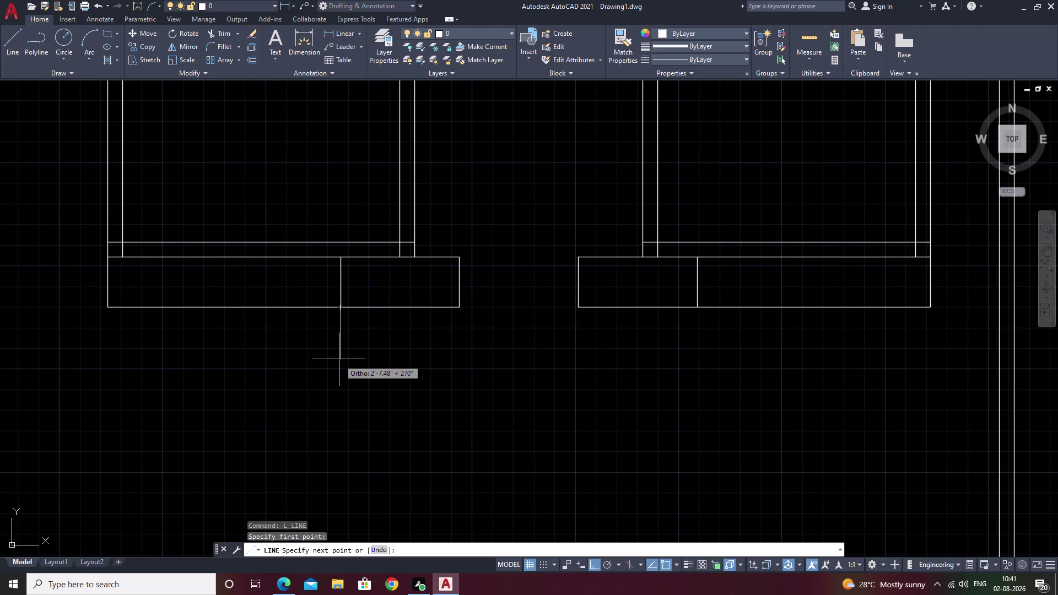
text(4')
key(space)
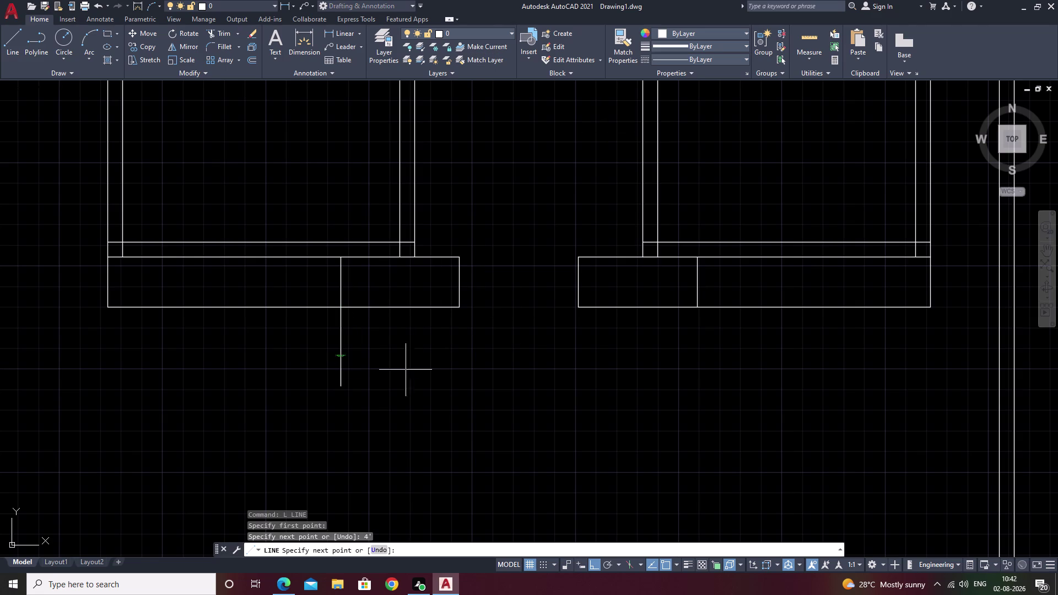
text(18)
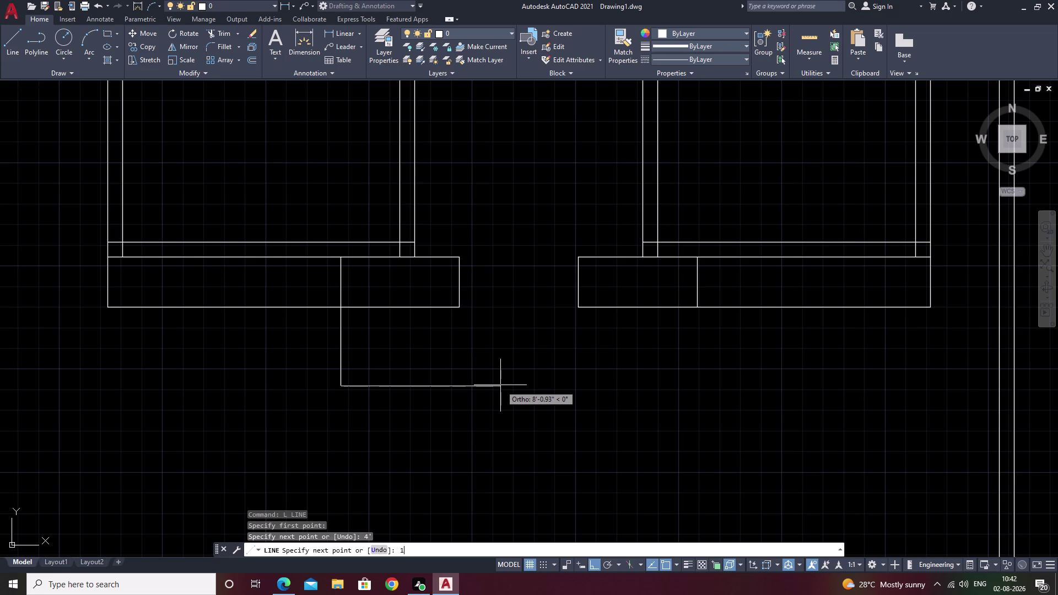
key(apostrophe)
key(space)
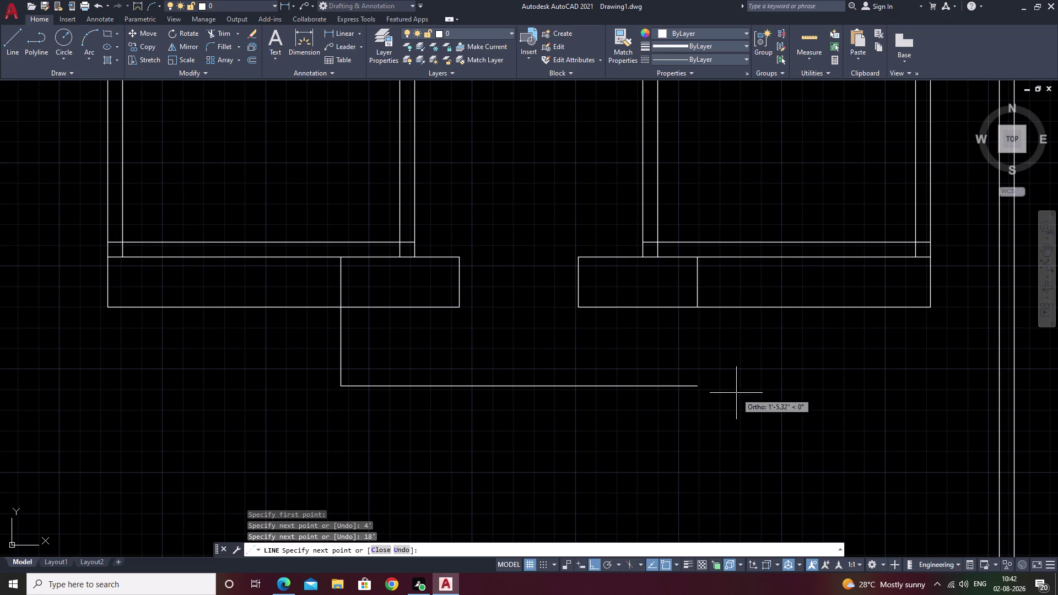
click(700, 307)
key(Escape)
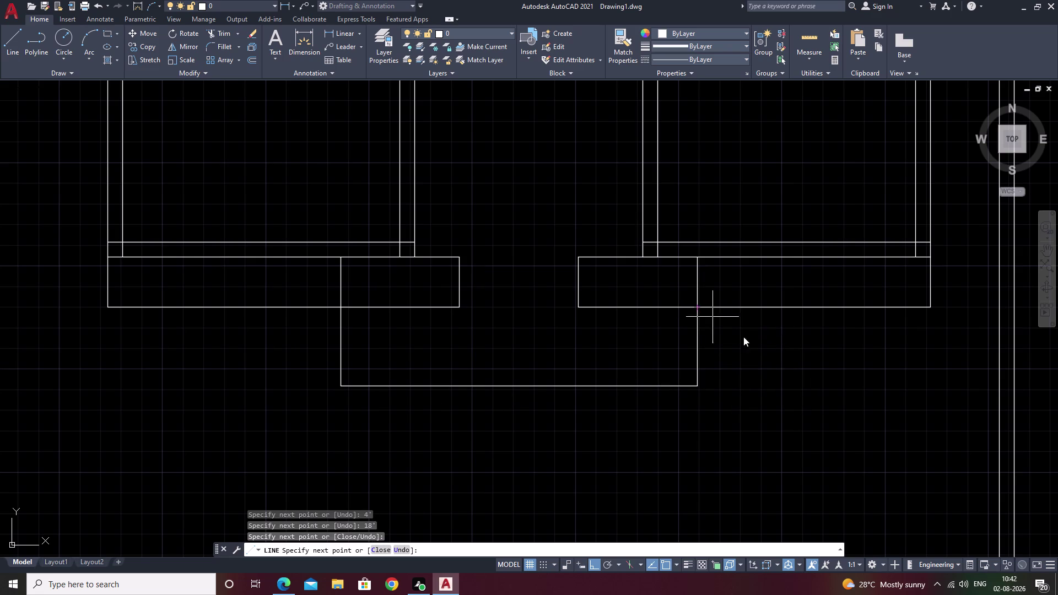
Trim the step lines overlapping inside the left and right ledge rectangles.
text(tr)
key(space)
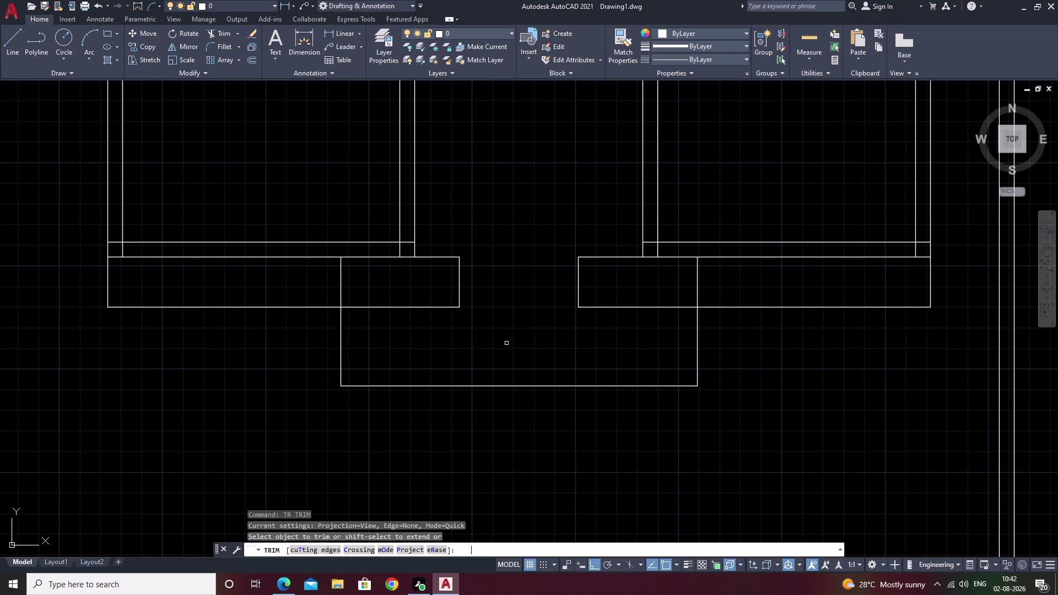
drag(369, 280, 288, 287)
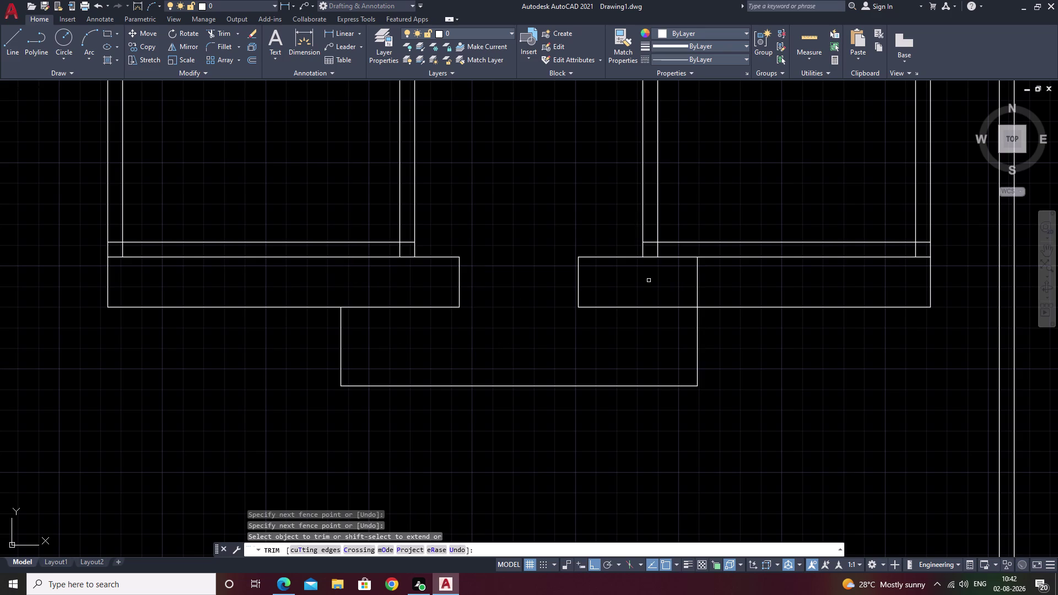
drag(647, 281, 774, 272)
key(Escape)
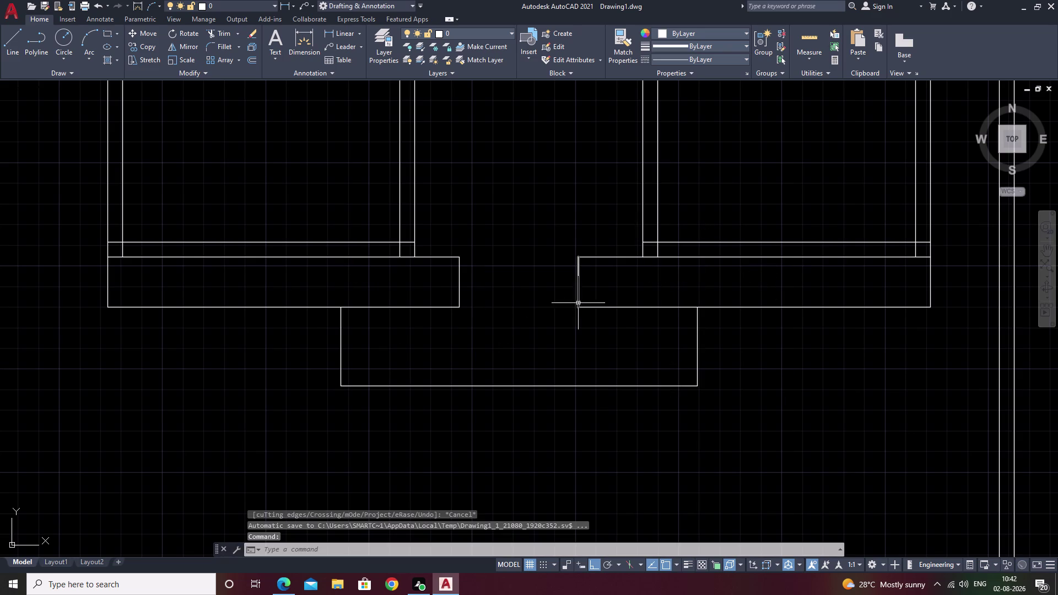
Set a 1' offset and add parallel tread lines at the step's left end.
middle_drag(521, 360, 544, 298)
scroll(down, 3)
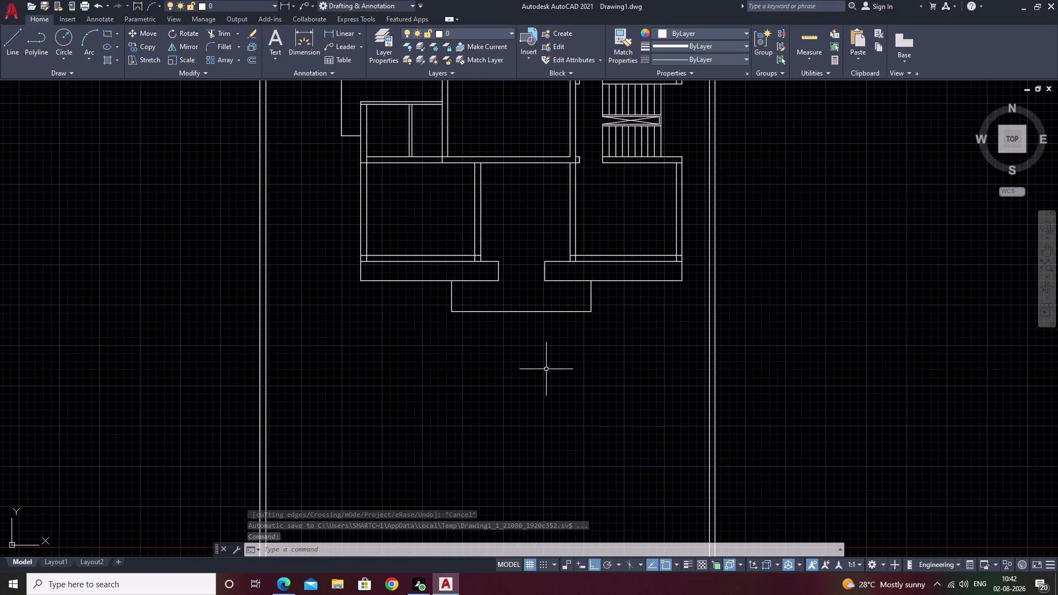
key(Escape)
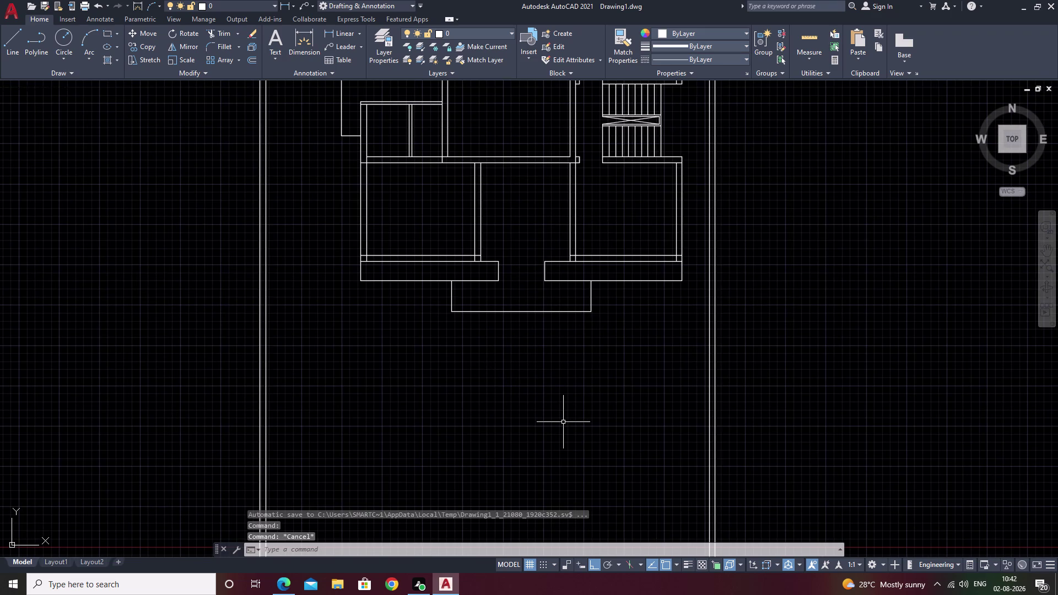
text(o)
key(space)
text(1)
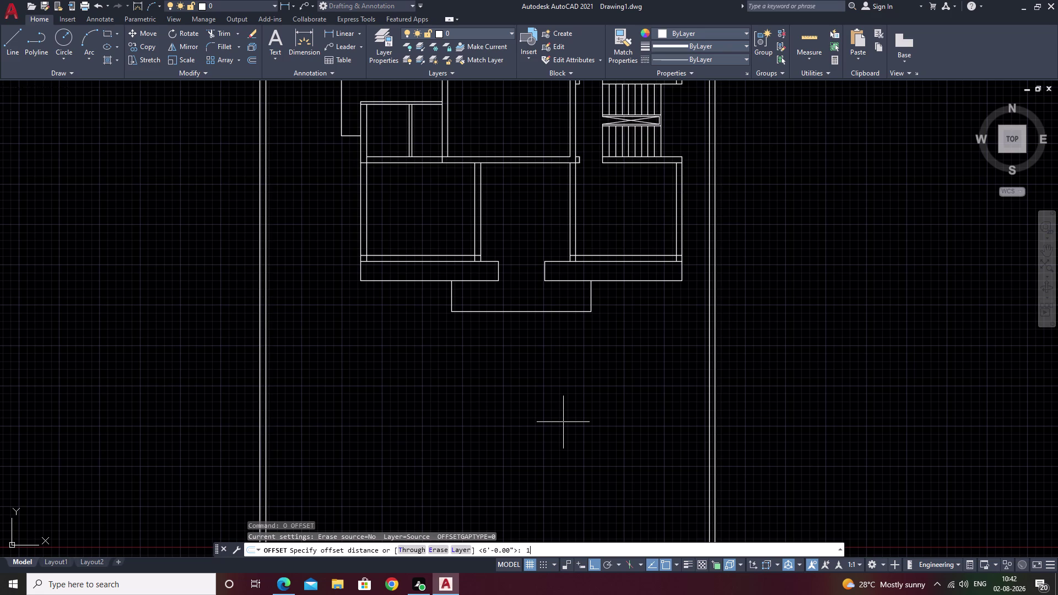
text(')
key(space)
scroll(up, 3)
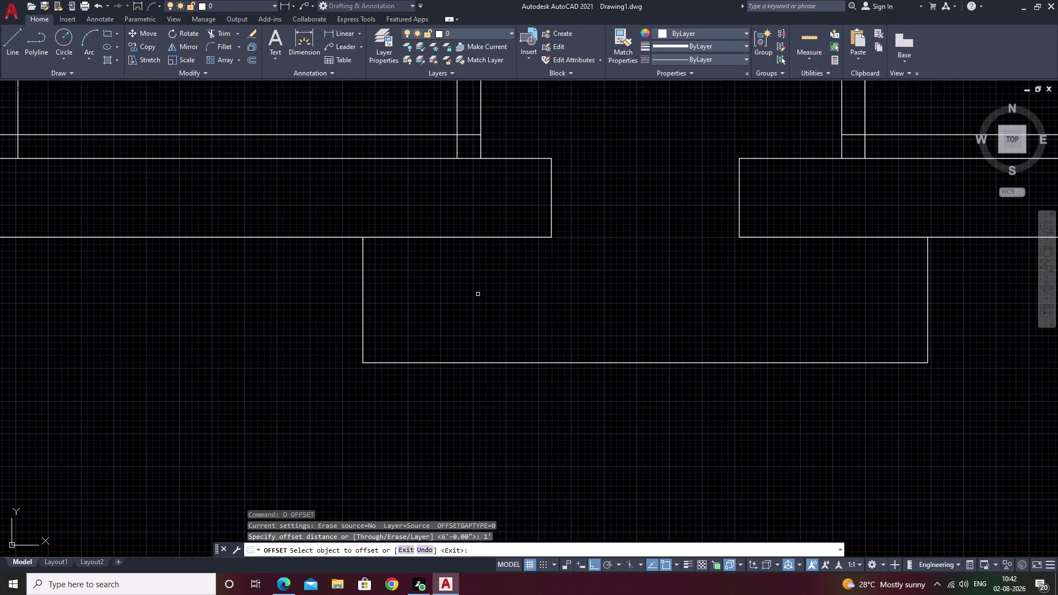
click(363, 315)
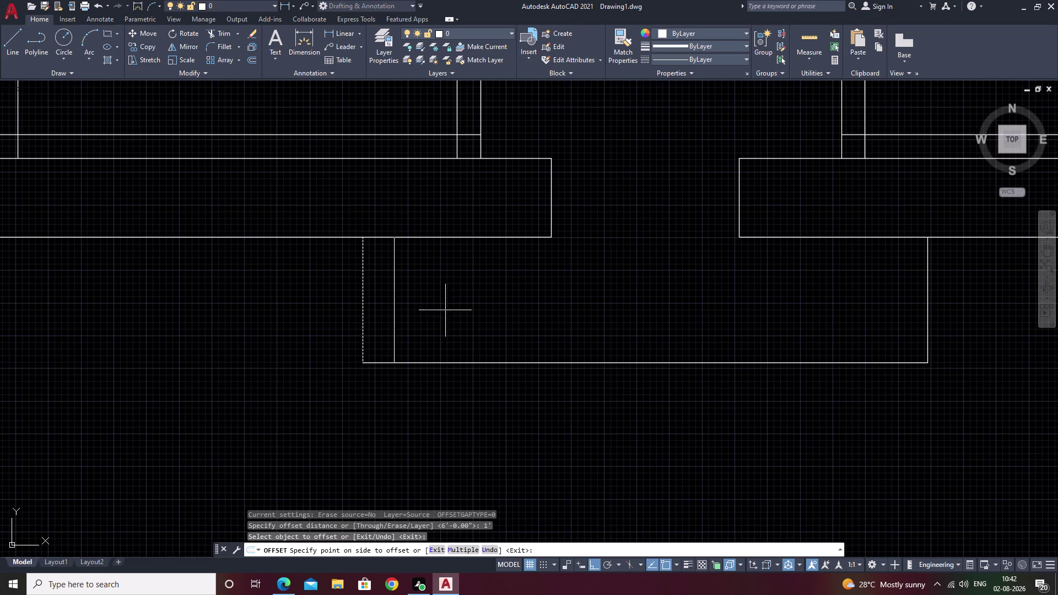
click(437, 312)
double_click(395, 319)
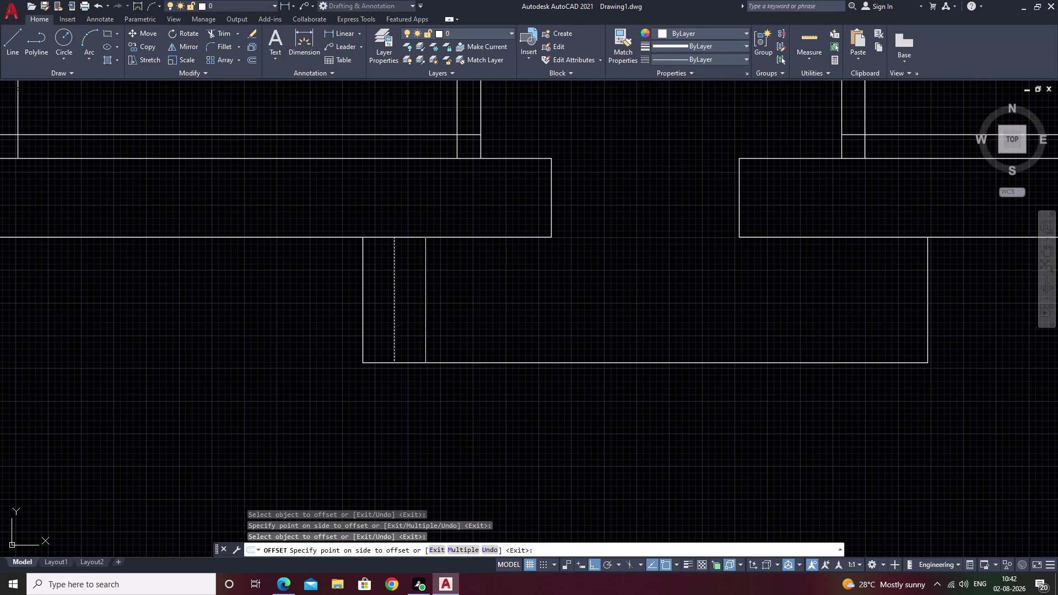
click(548, 315)
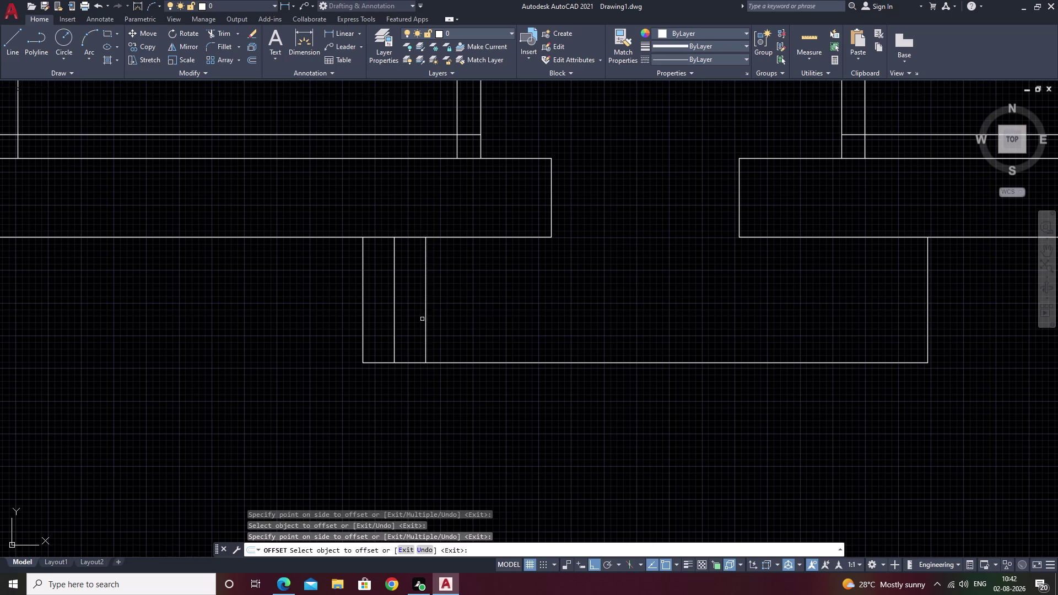
click(425, 319)
click(511, 318)
Add parallel tread lines inside the step's right edge and end offsetting.
click(927, 289)
click(886, 294)
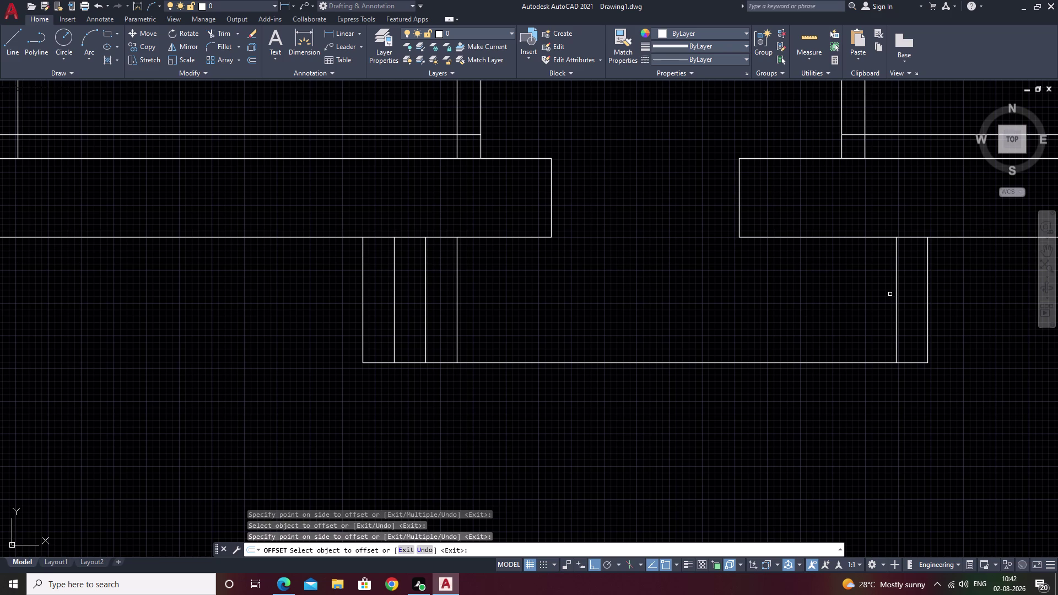
click(896, 293)
click(840, 298)
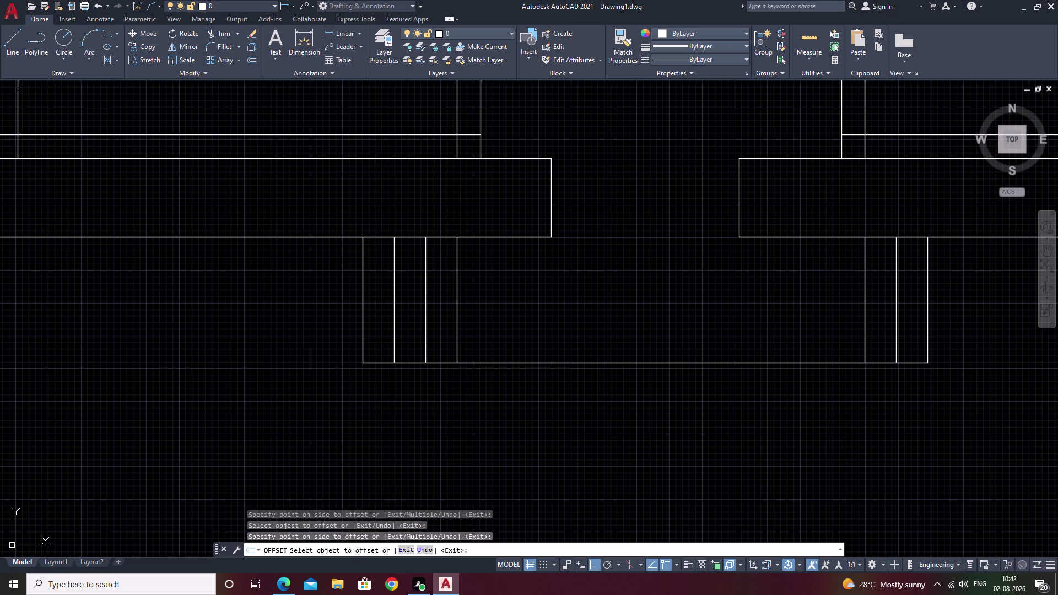
click(865, 295)
click(721, 304)
scroll(down, 3)
middle_drag(693, 310, 632, 277)
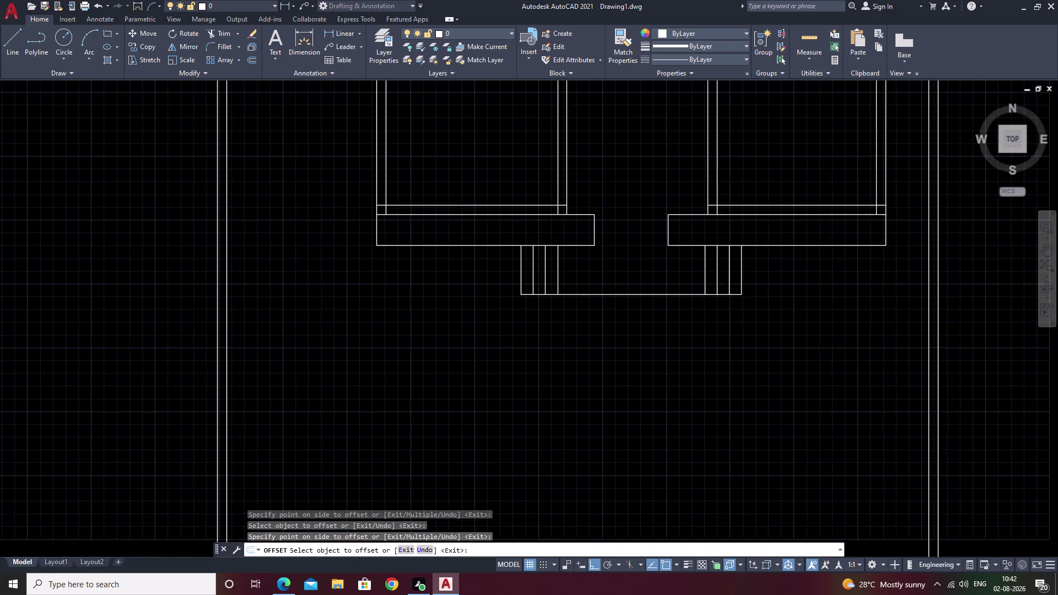
middle_drag(638, 278, 597, 326)
key(Escape)
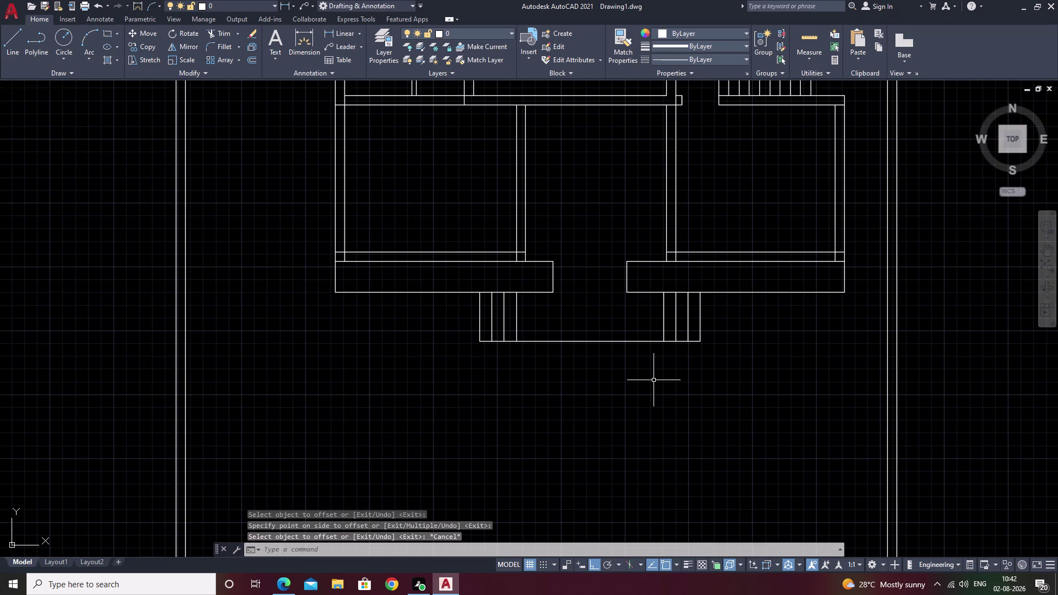
middle_drag(654, 380, 627, 429)
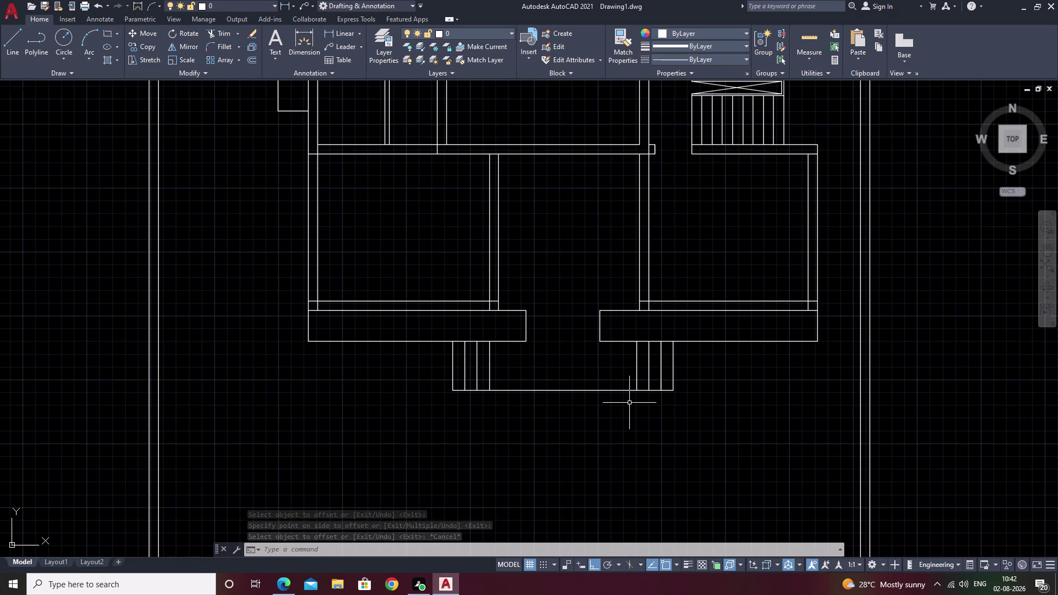
scroll(down, 3)
middle_drag(643, 283, 621, 376)
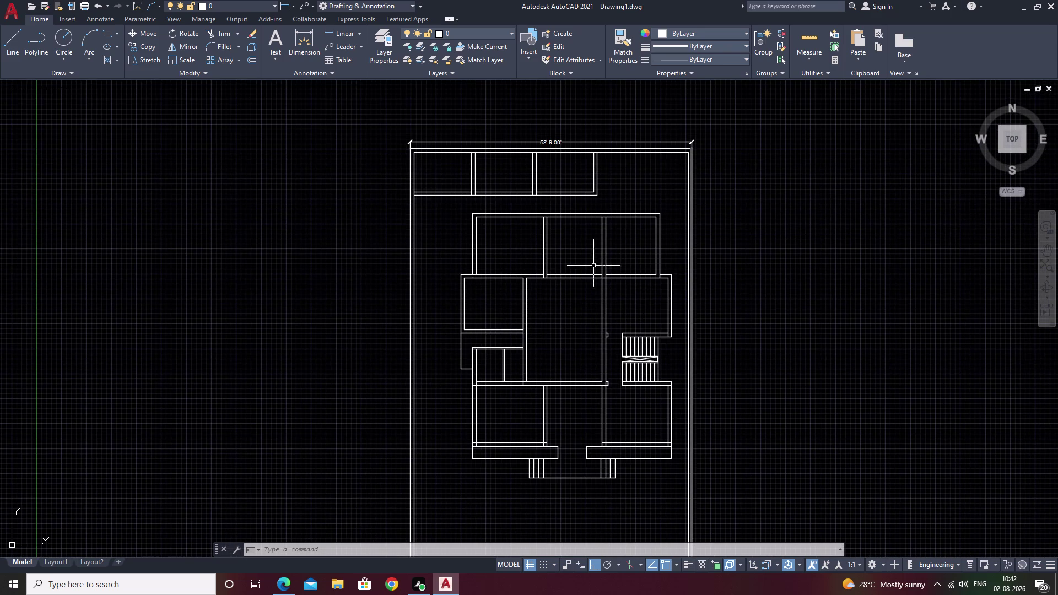
middle_drag(610, 432, 616, 358)
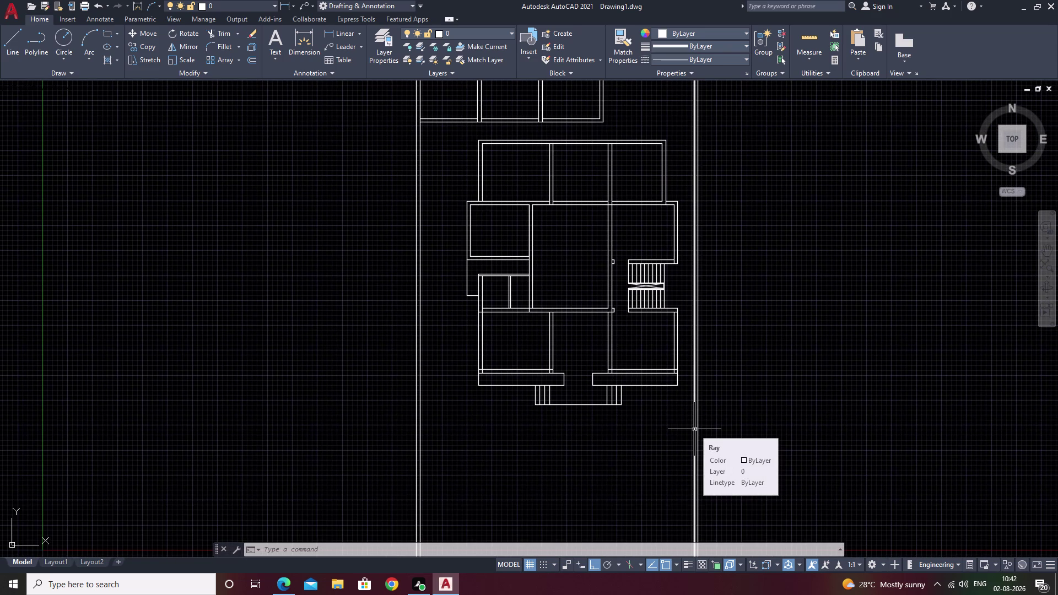
scroll(up, 3)
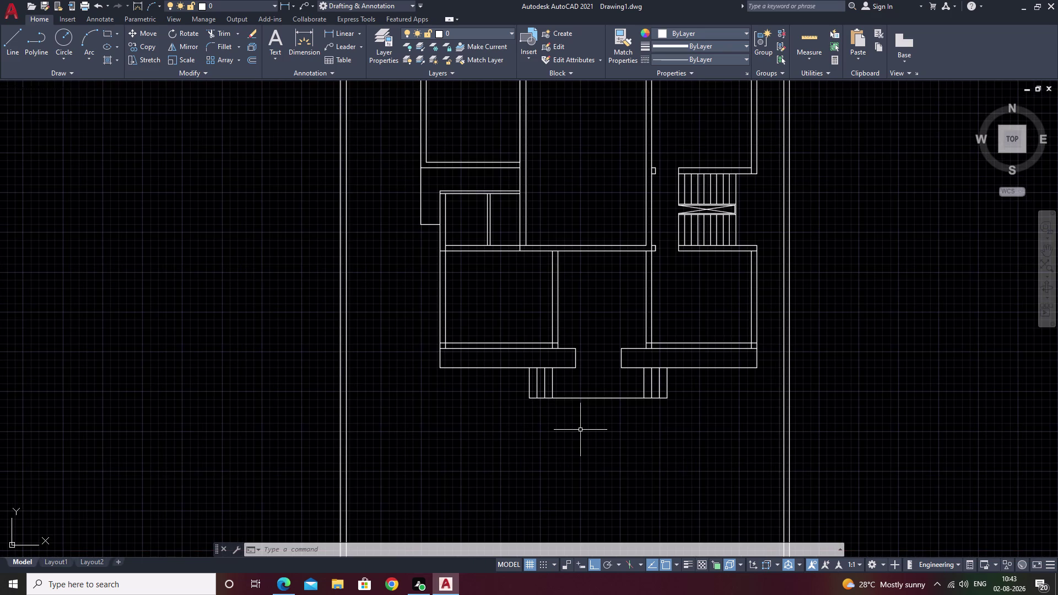
Place a horizontal construction line along the front step's bottom edge.
text(xl h)
key(space)
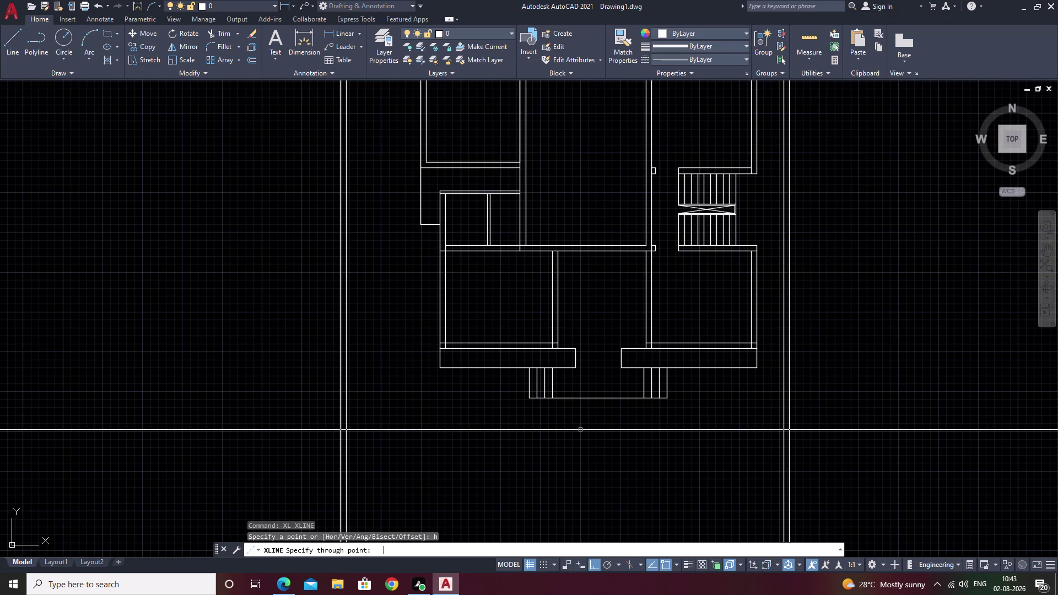
scroll(up, 3)
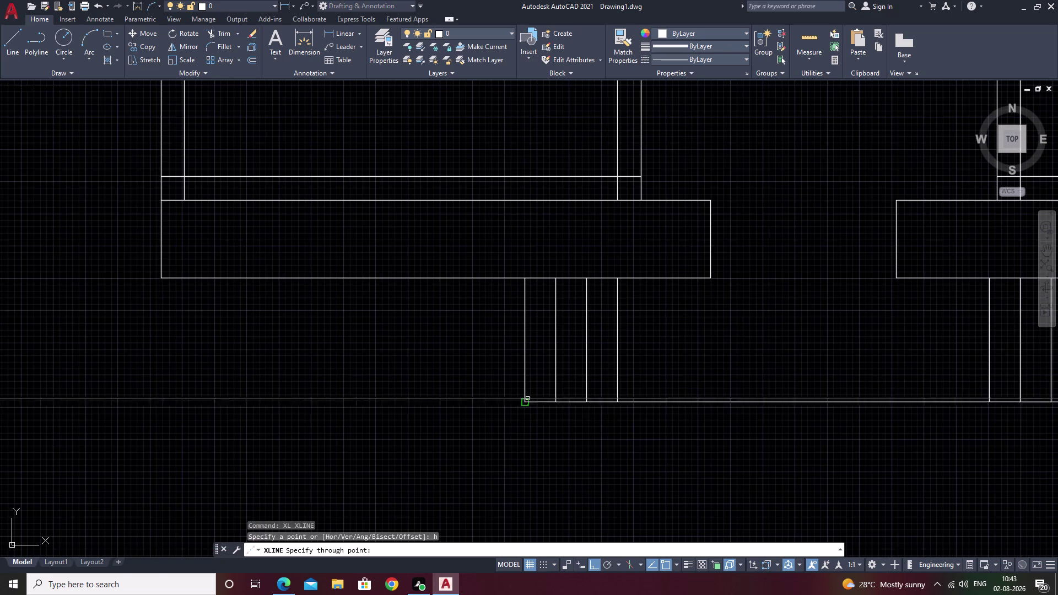
click(523, 404)
key(Escape)
scroll(down, 3)
Begin an offset with 6'1.5 typed as distance, then cancel it.
text(o)
key(space)
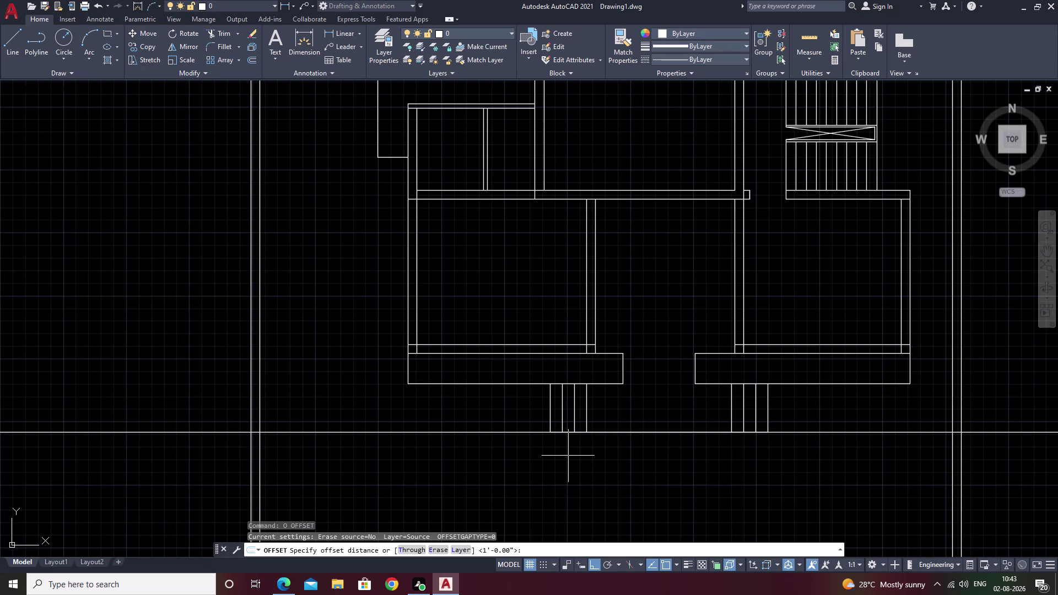
key(6)
key(apostrophe)
text(1)
text(.)
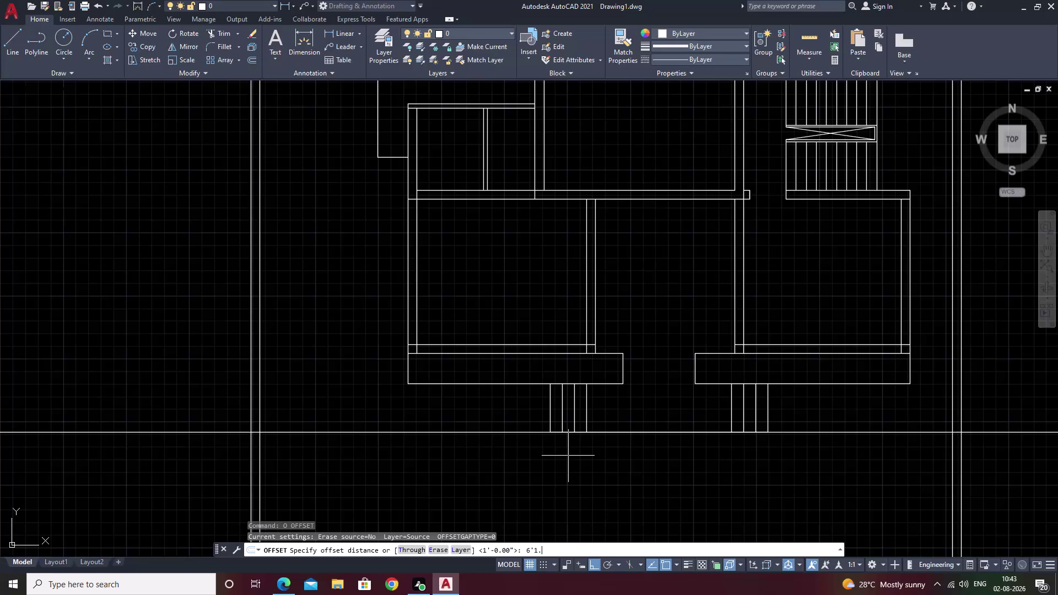
key(5)
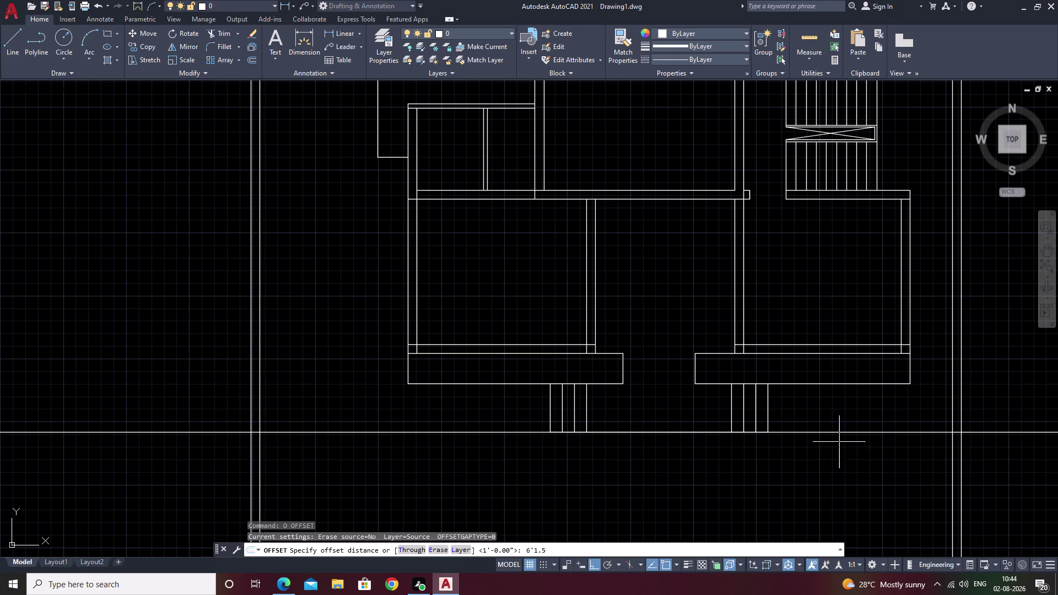
key(grave)
key(Escape)
key(Escape)
Start OFFSET again and enter a distance of 6'-1.5".
middle_drag(479, 425, 483, 409)
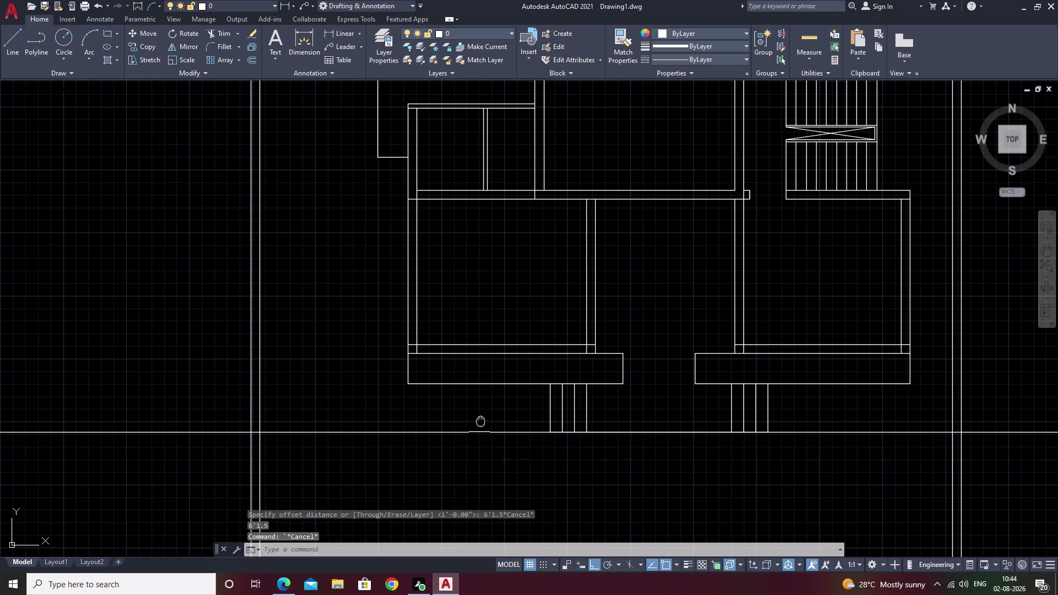
middle_drag(484, 409, 490, 378)
text(o)
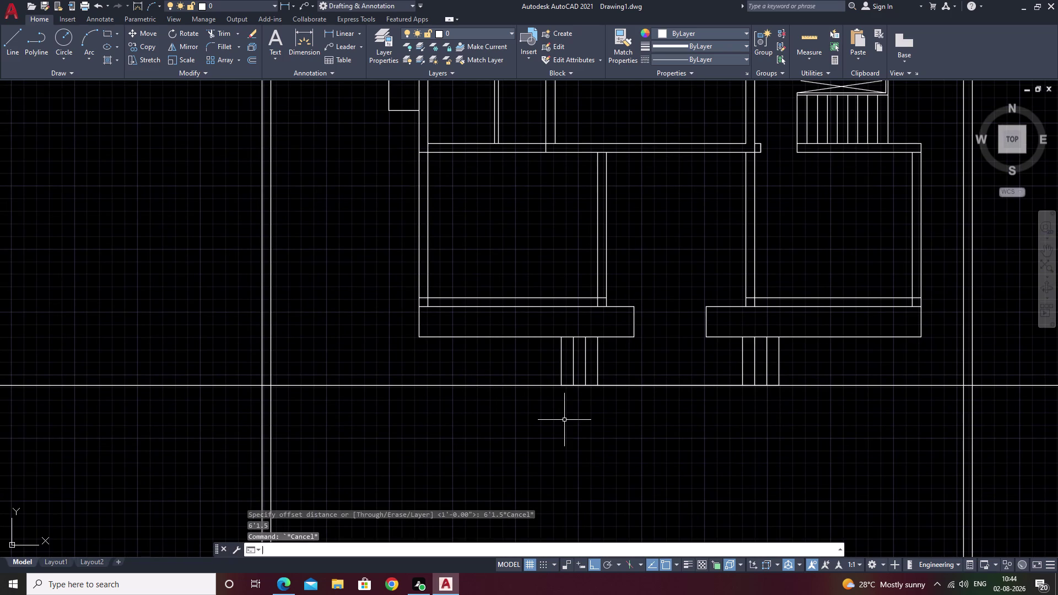
key(space)
text(6')
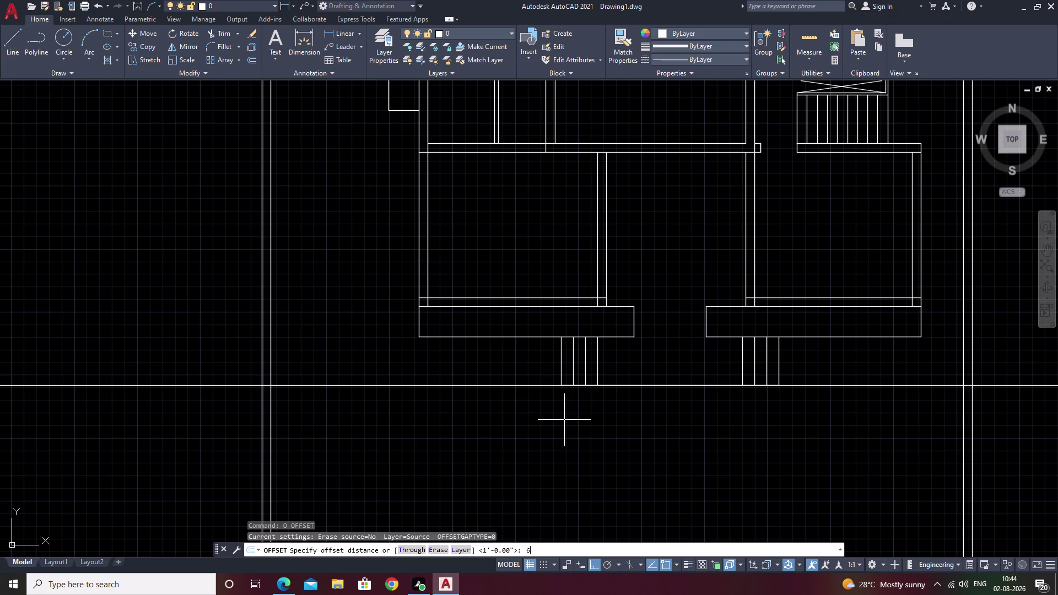
key(space)
text(1.)
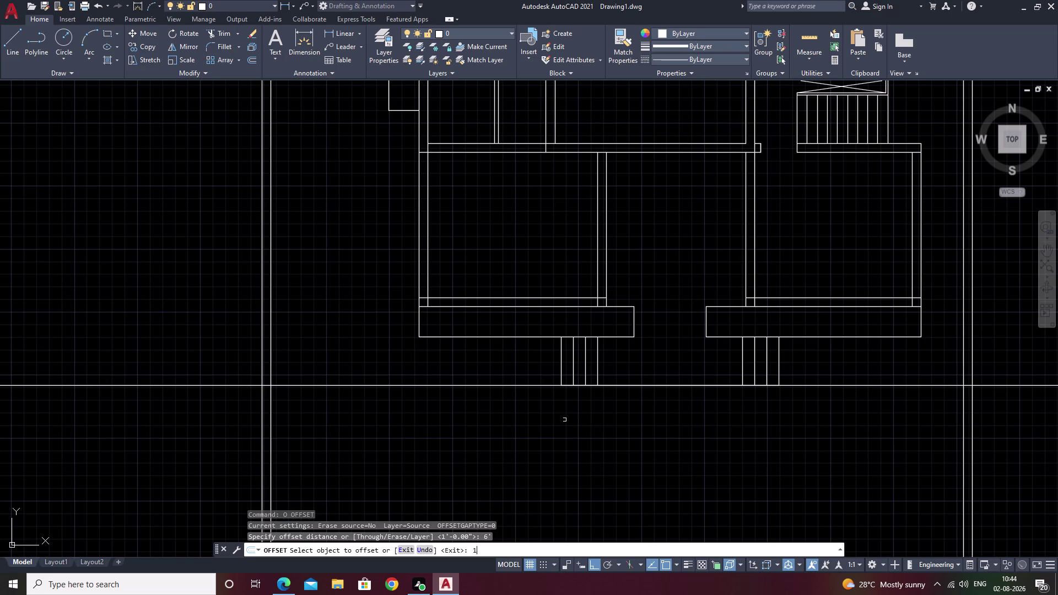
text(5)
key(BackSpace)
key(BackSpace)
key(BackSpace)
text(6')
text(1.5)
key(shift+quotedbl)
key(space)
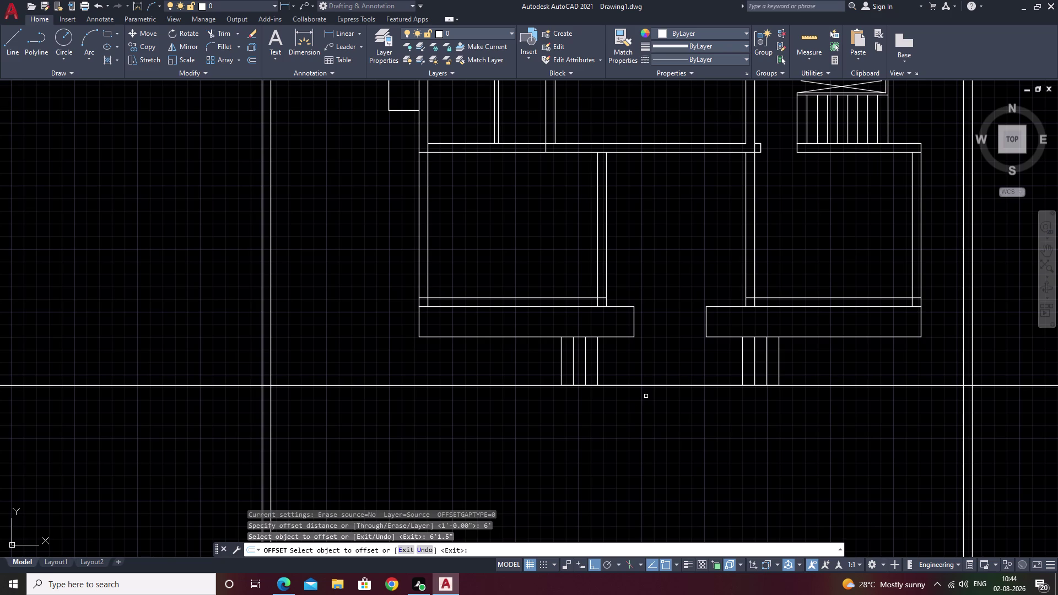
click(645, 385)
click(659, 473)
key(Escape)
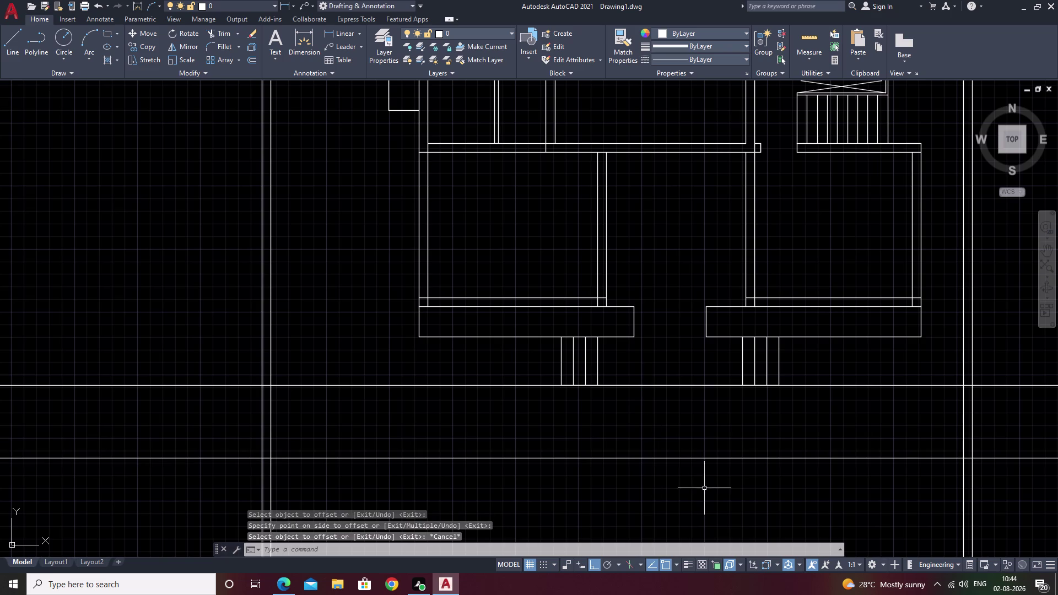
key(t)
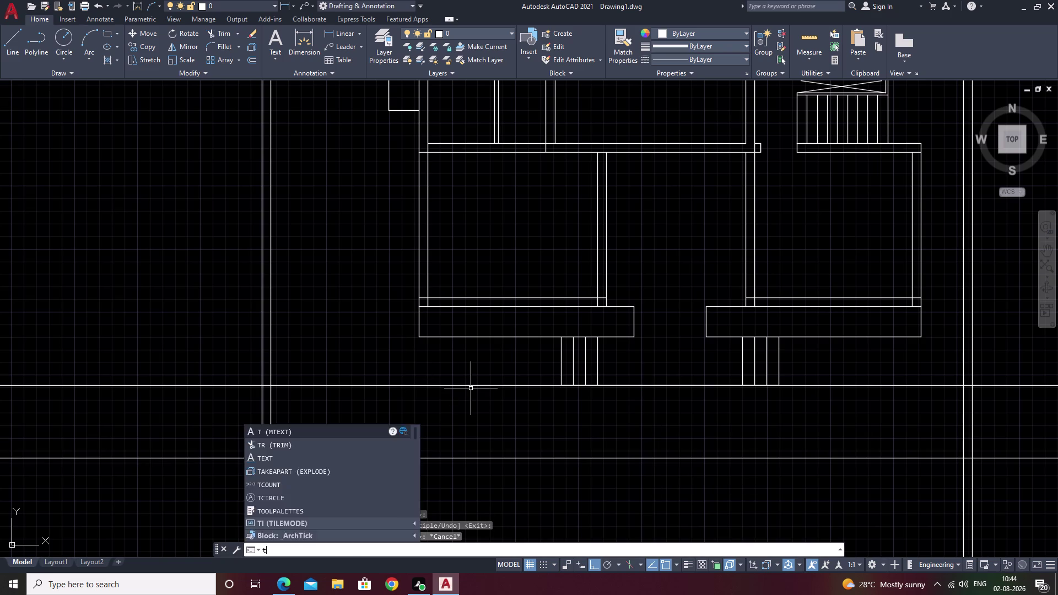
key(Escape)
click(474, 383)
click(475, 385)
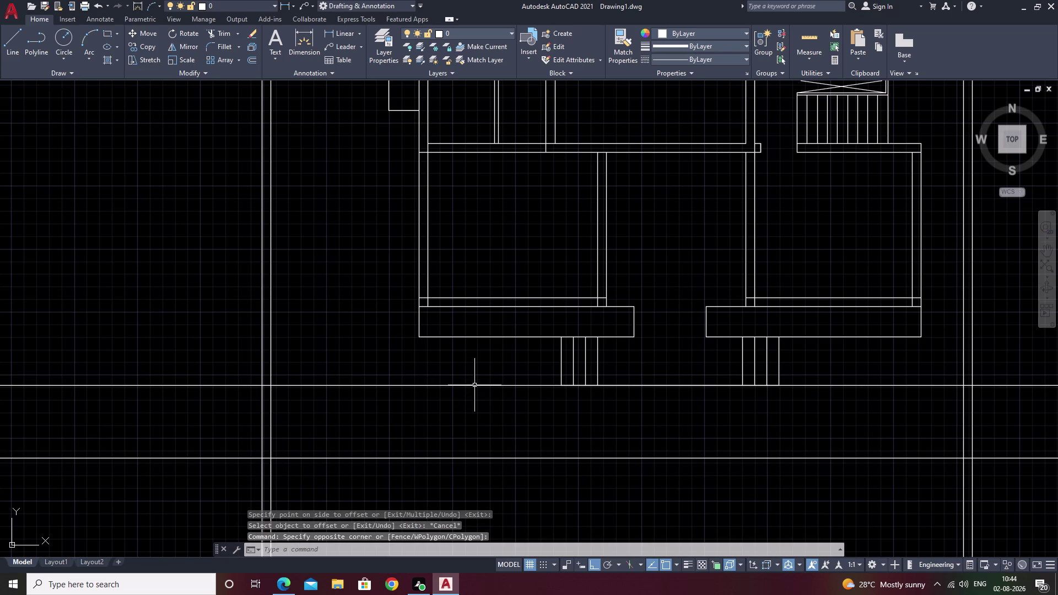
click(474, 385)
text(e)
key(space)
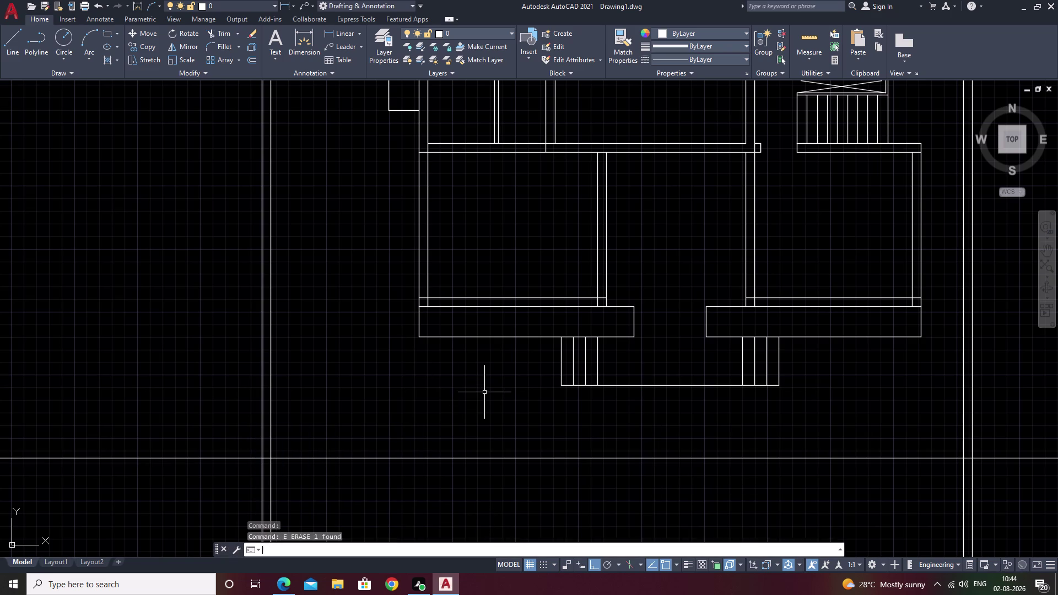
middle_drag(523, 414, 519, 389)
key(Escape)
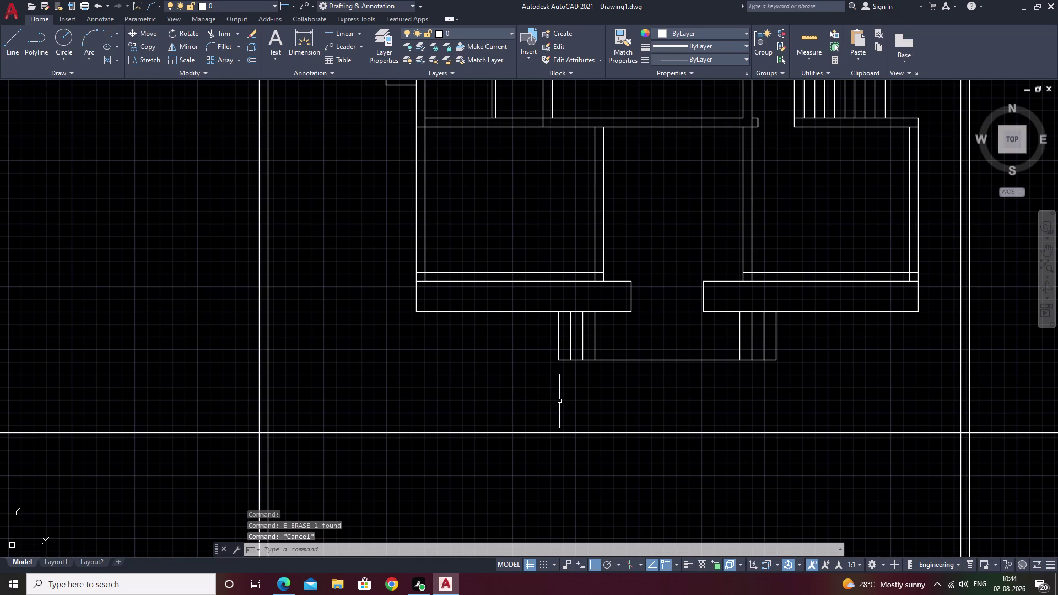
text(o)
key(space)
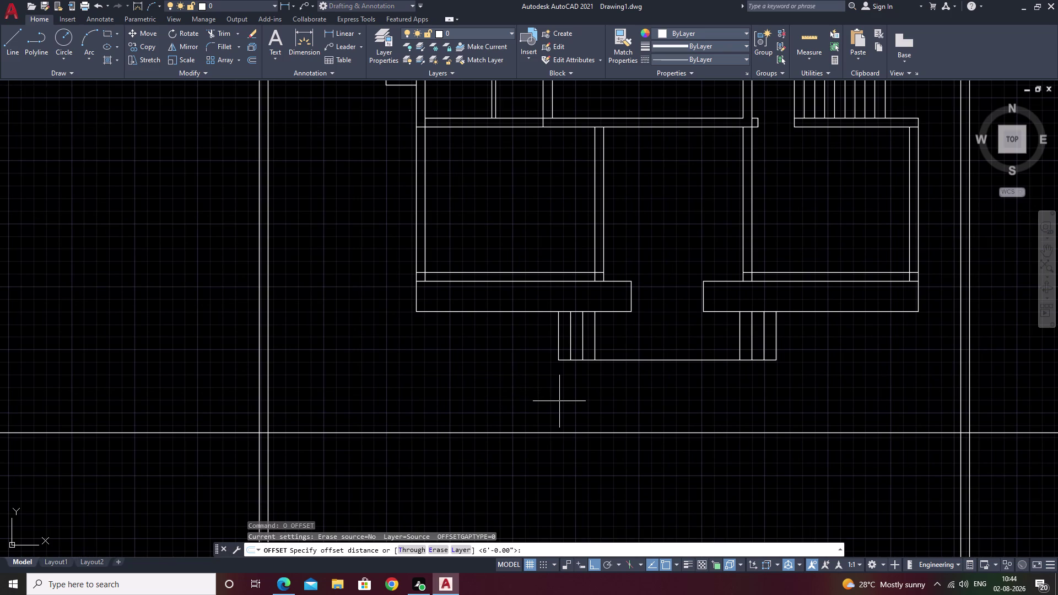
text(9)
key(space)
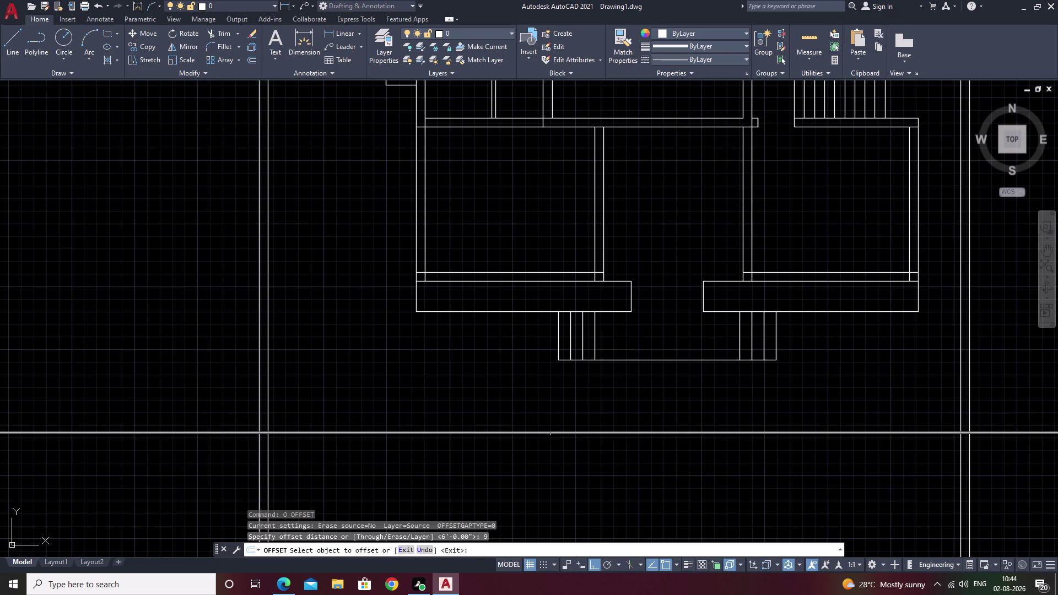
click(553, 434)
click(551, 466)
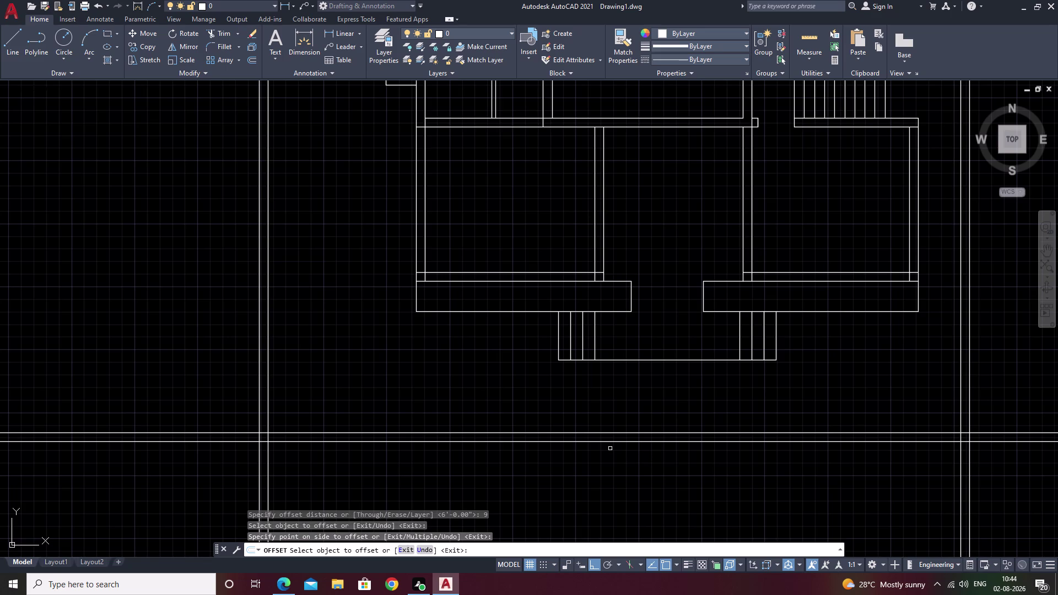
key(ctrl+z)
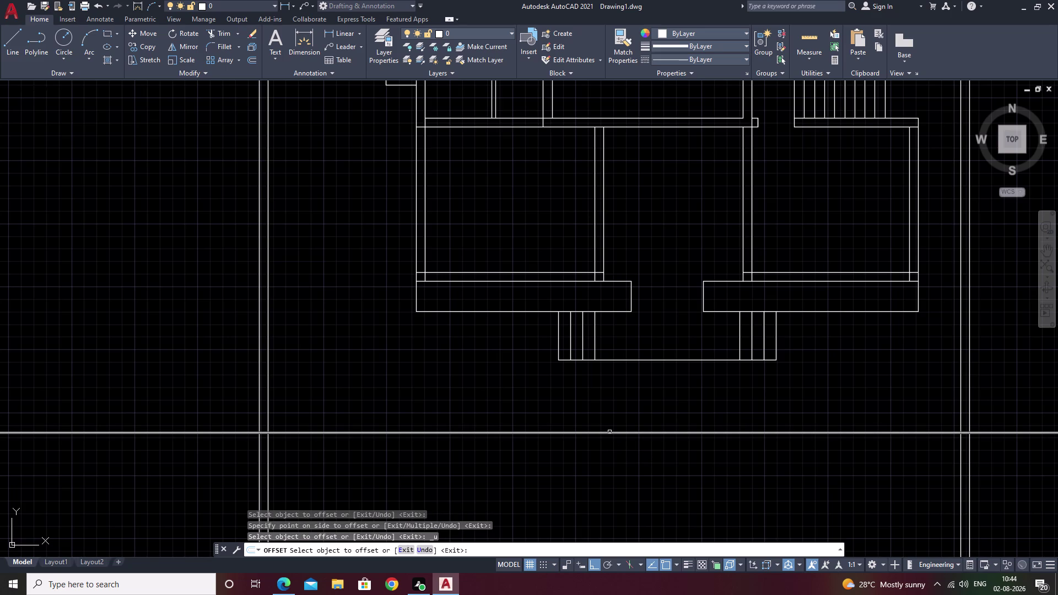
click(605, 434)
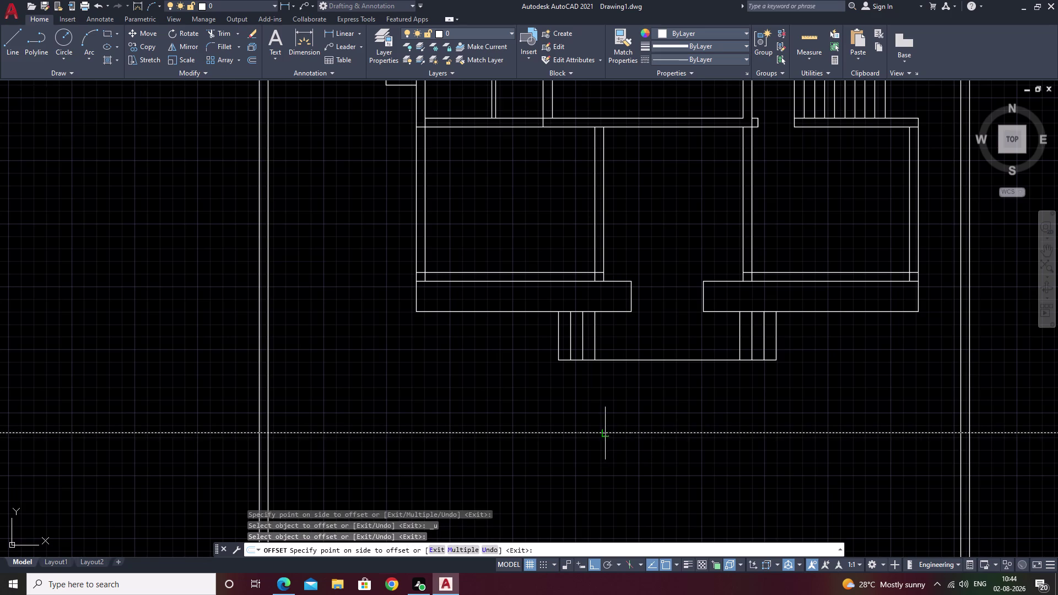
Place the parallel copy below the bottom boundary and close its left corner with a zero-radius fillet.
click(609, 455)
key(Escape)
key(f)
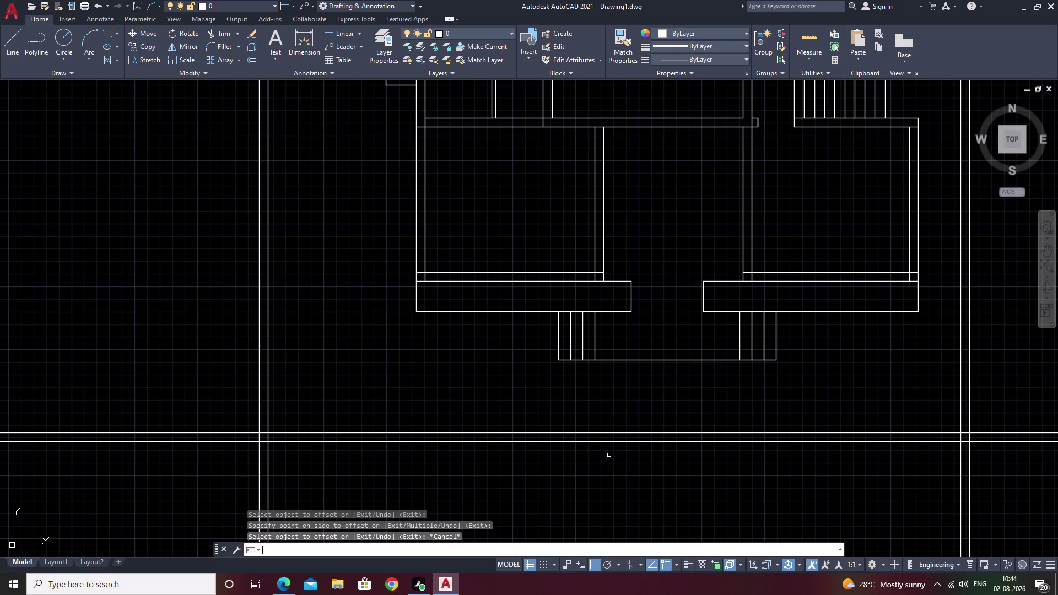
key(space)
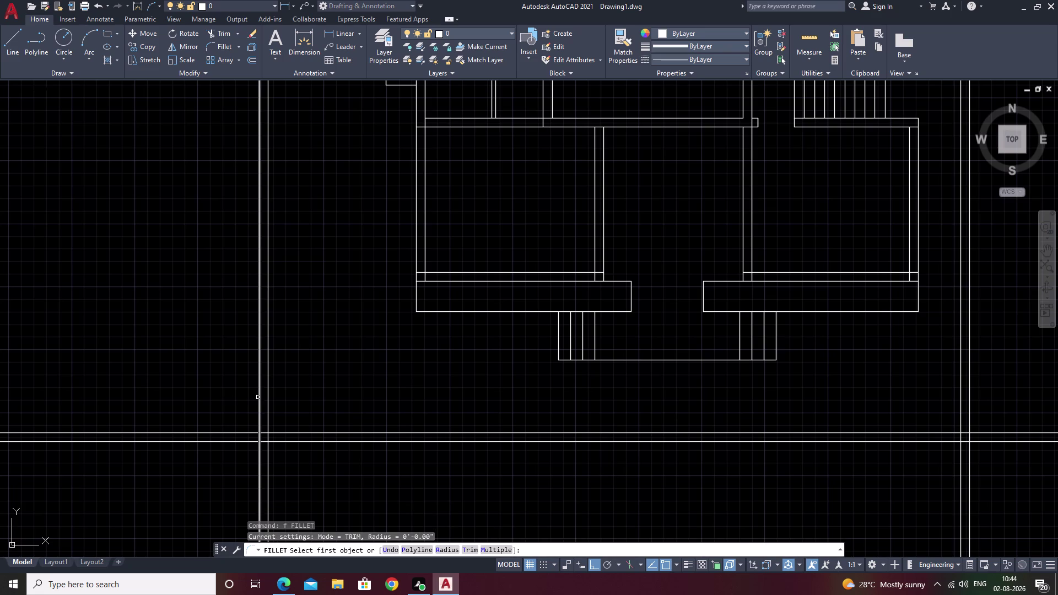
click(258, 396)
click(292, 443)
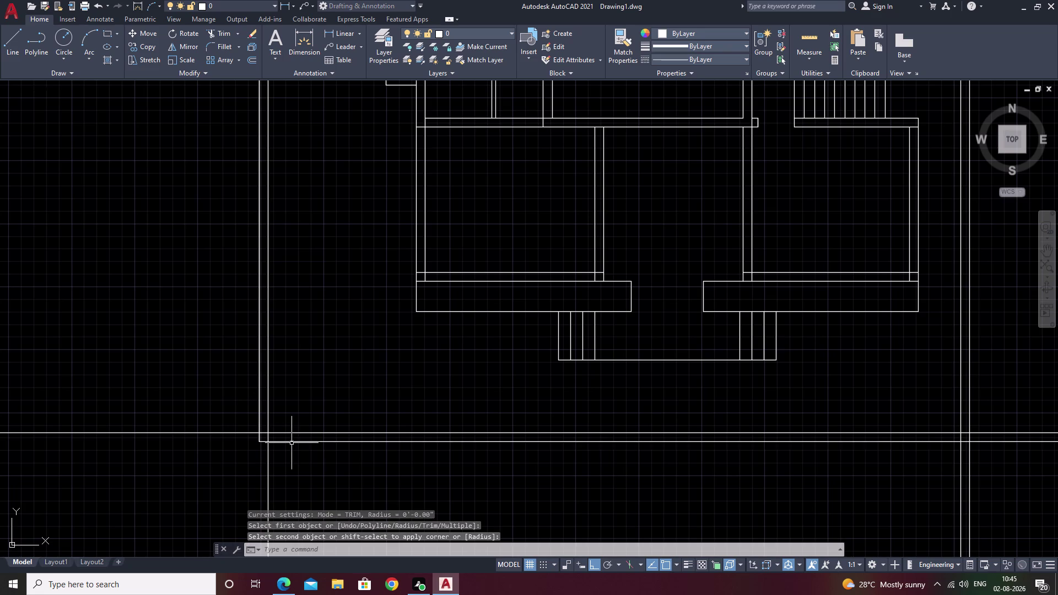
Fillet the bottom-right corner to the right boundary, then undo that join.
middle_drag(691, 447, 484, 452)
key(space)
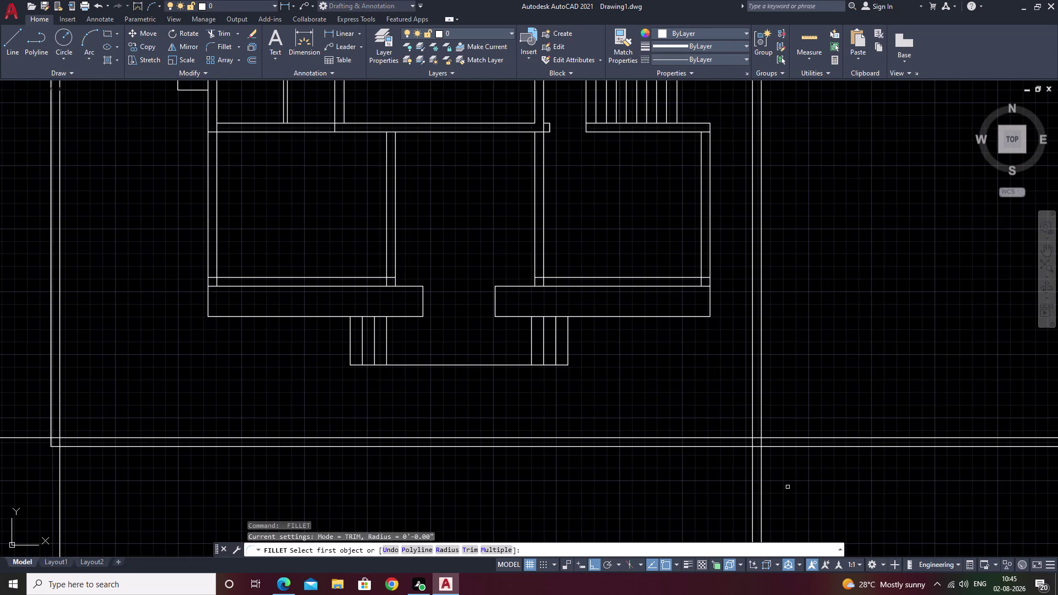
click(761, 411)
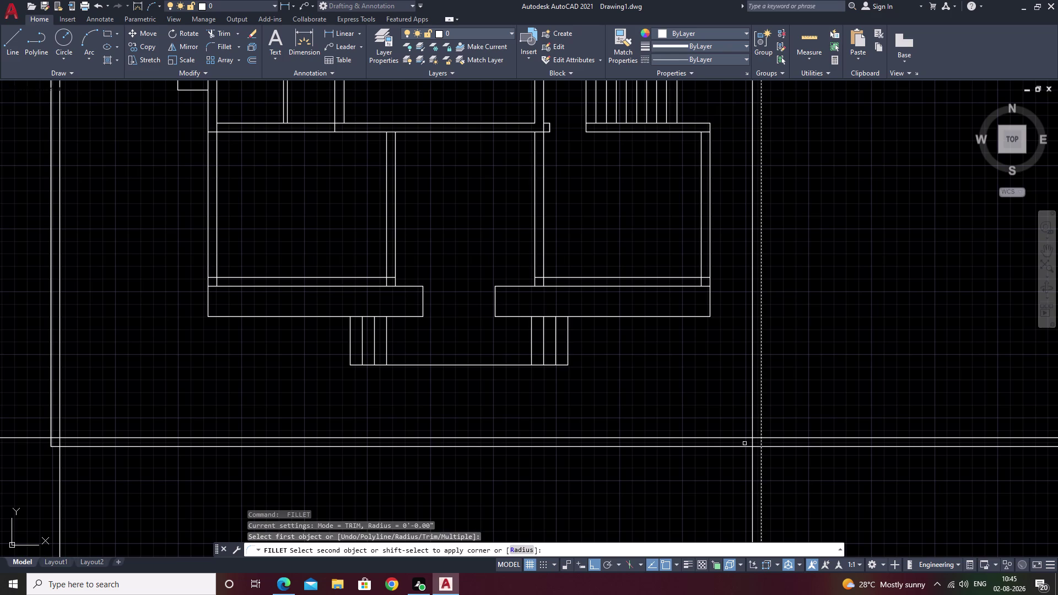
click(730, 444)
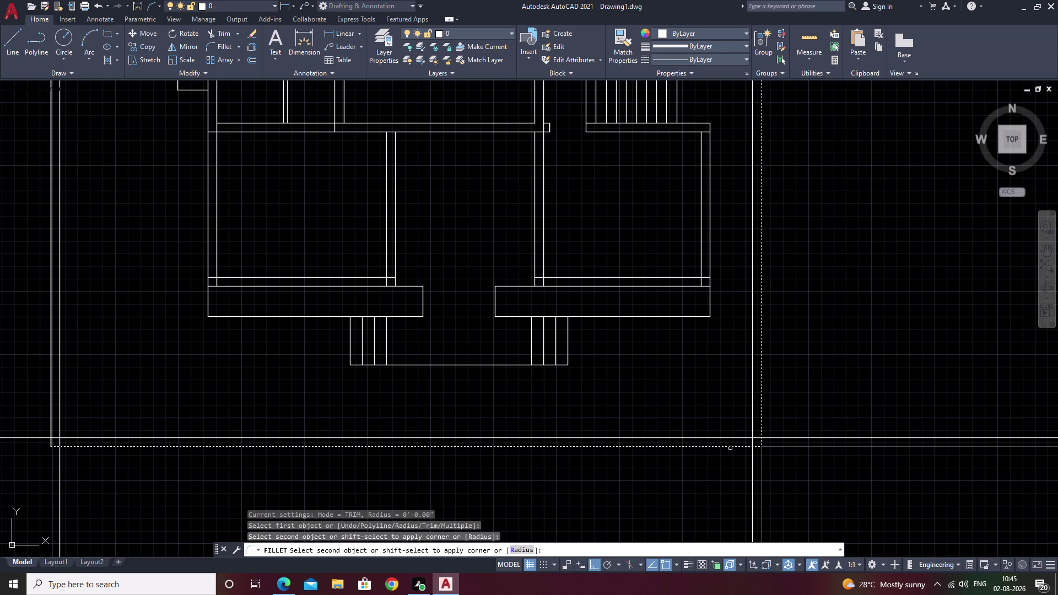
click(730, 448)
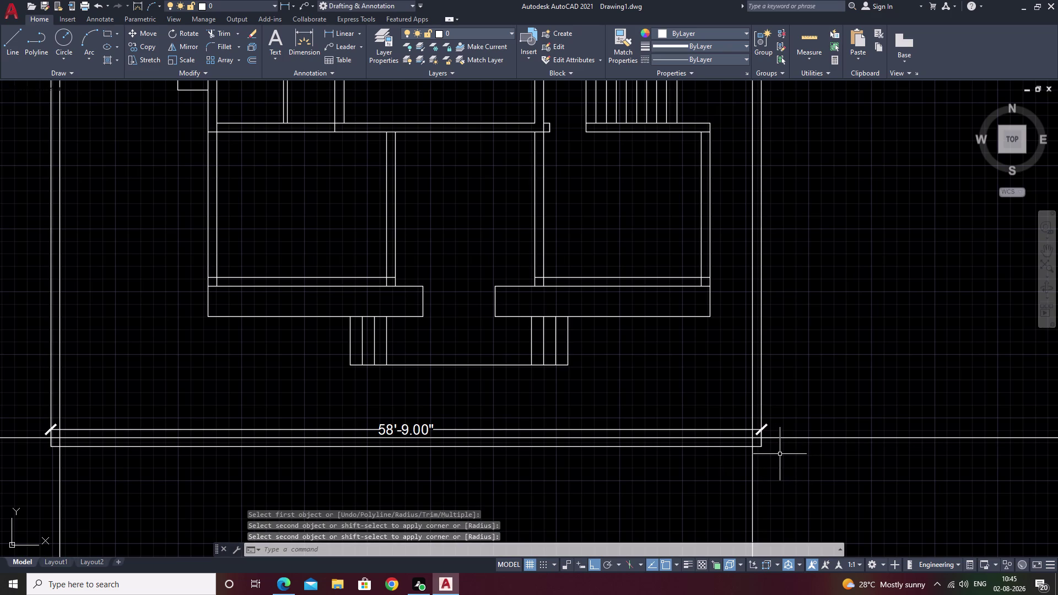
key(ctrl+z)
key(Escape)
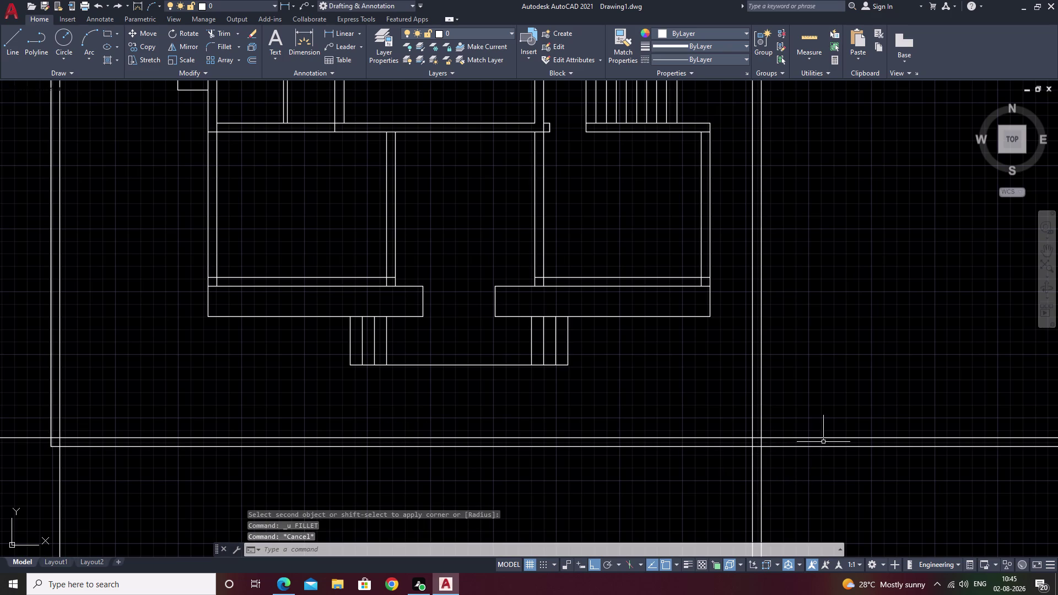
text(tr)
key(space)
Fence-trim the wall lines across the plan, restarting the trim command once.
drag(855, 369, 722, 532)
scroll(down, 3)
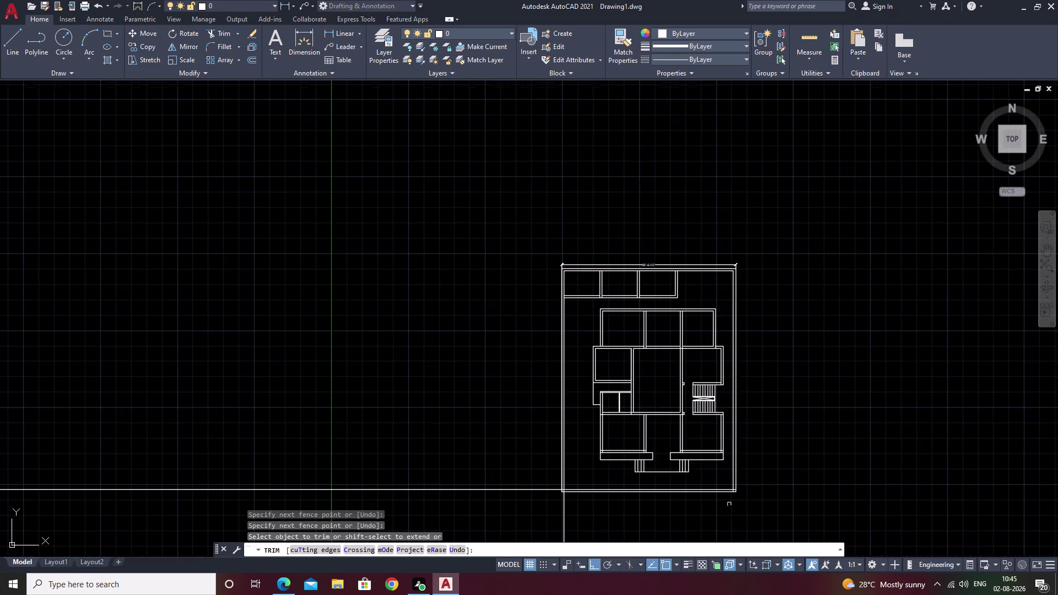
middle_drag(729, 503, 854, 438)
drag(750, 496, 567, 400)
right_drag(745, 496, 696, 489)
key(Escape)
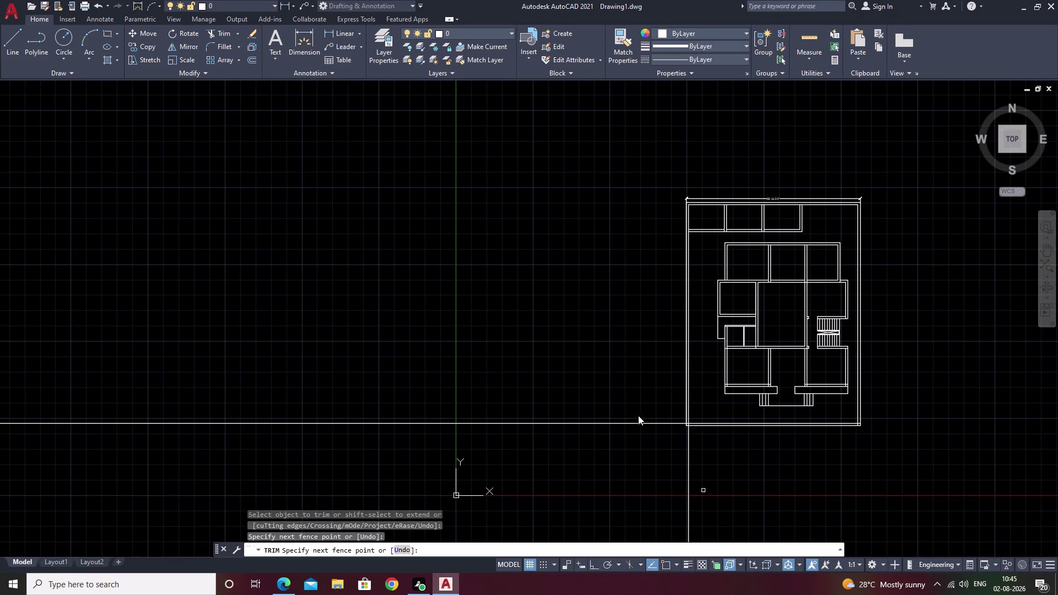
middle_drag(638, 439, 608, 384)
scroll(up, 3)
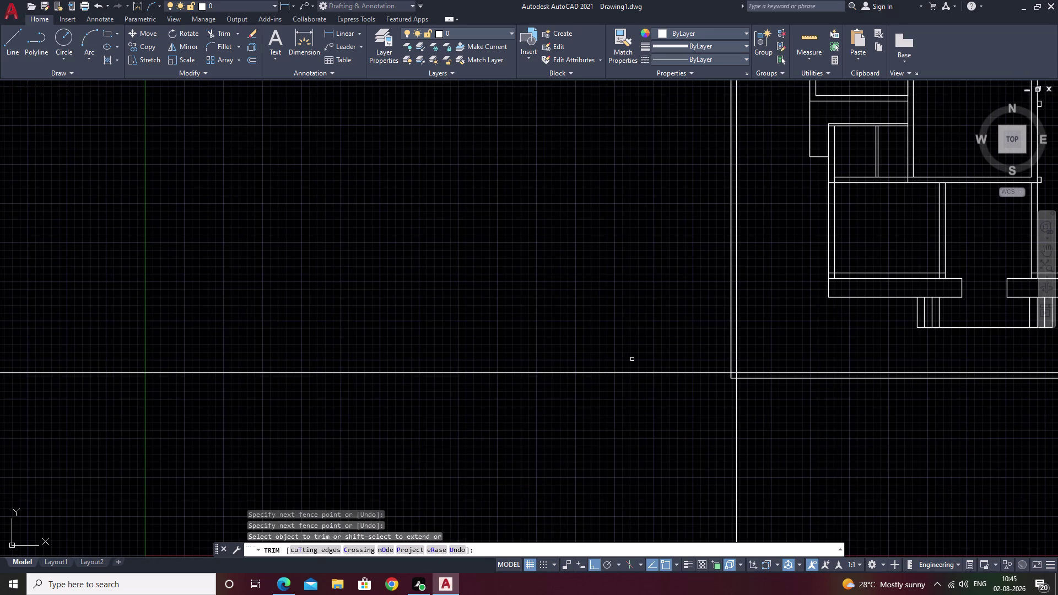
key(Escape)
text(tr)
key(space)
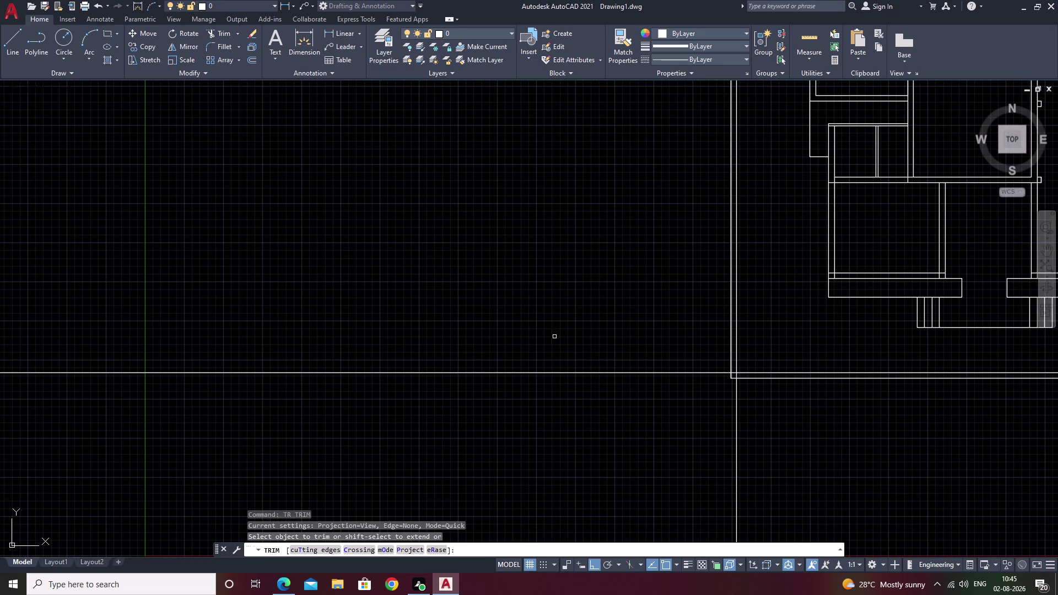
drag(546, 315, 796, 459)
scroll(down, 3)
middle_drag(811, 451, 525, 454)
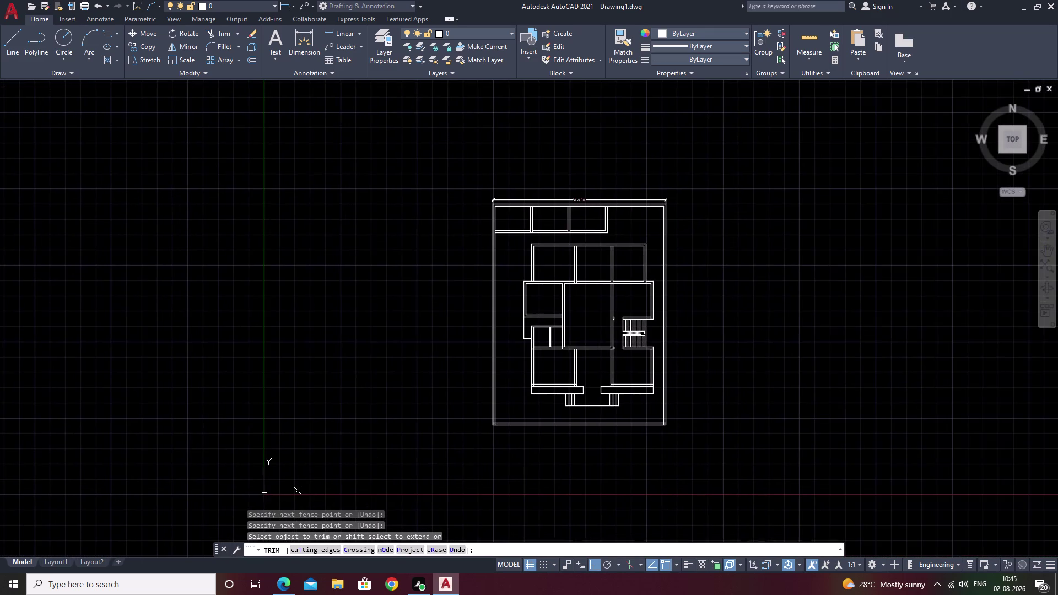
scroll(up, 3)
middle_drag(686, 347, 782, 332)
key(Escape)
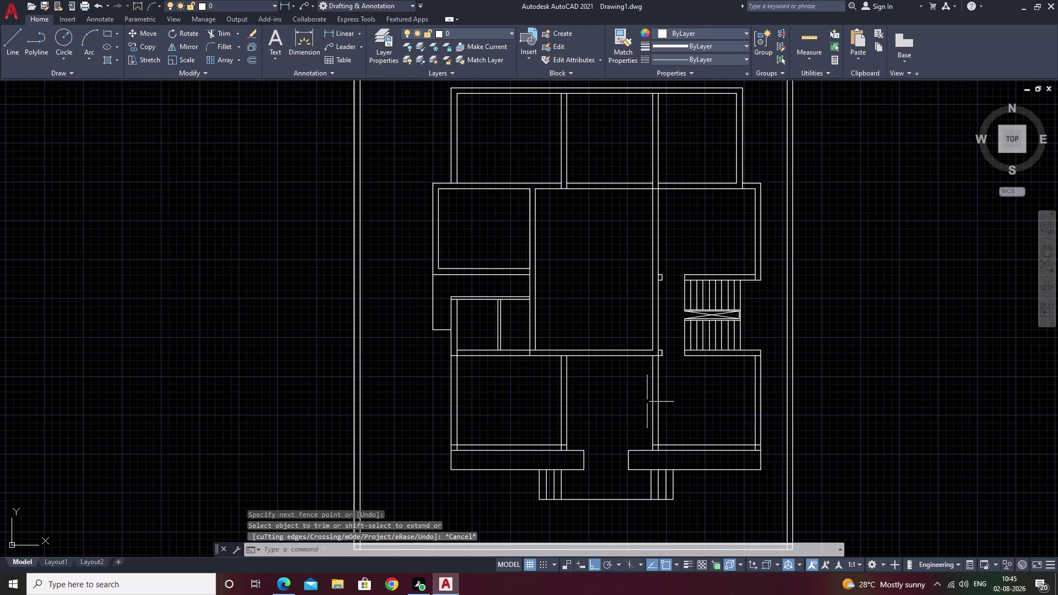
Pan over the front steps, staircase landing and central rooms to inspect the walls.
scroll(up, 3)
scroll(down, 3)
middle_drag(733, 424, 730, 361)
scroll(up, 3)
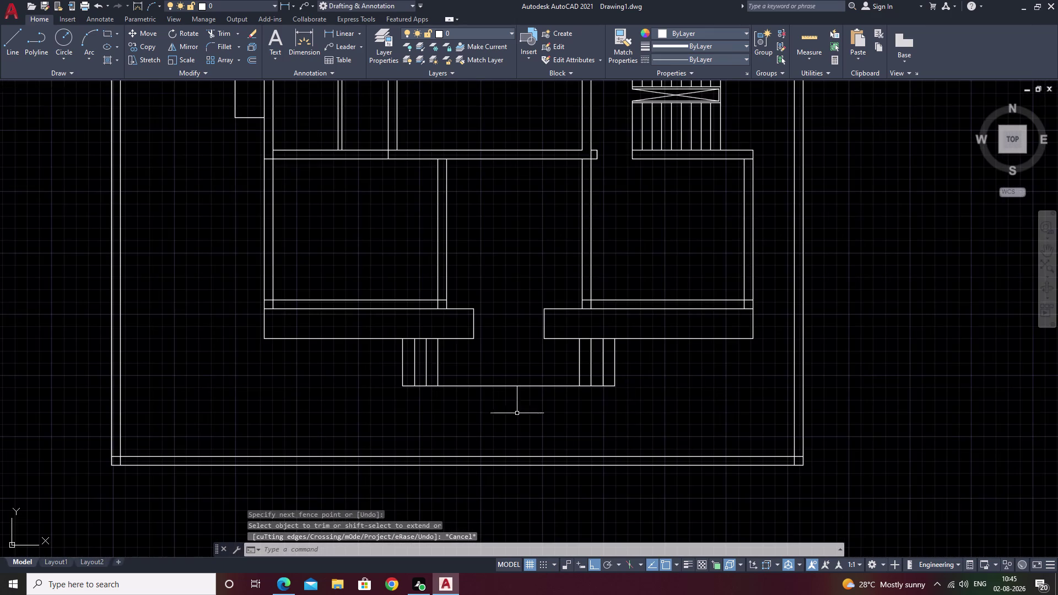
middle_drag(515, 412, 725, 366)
middle_drag(645, 352, 724, 457)
middle_drag(692, 287, 520, 397)
middle_drag(682, 355, 659, 360)
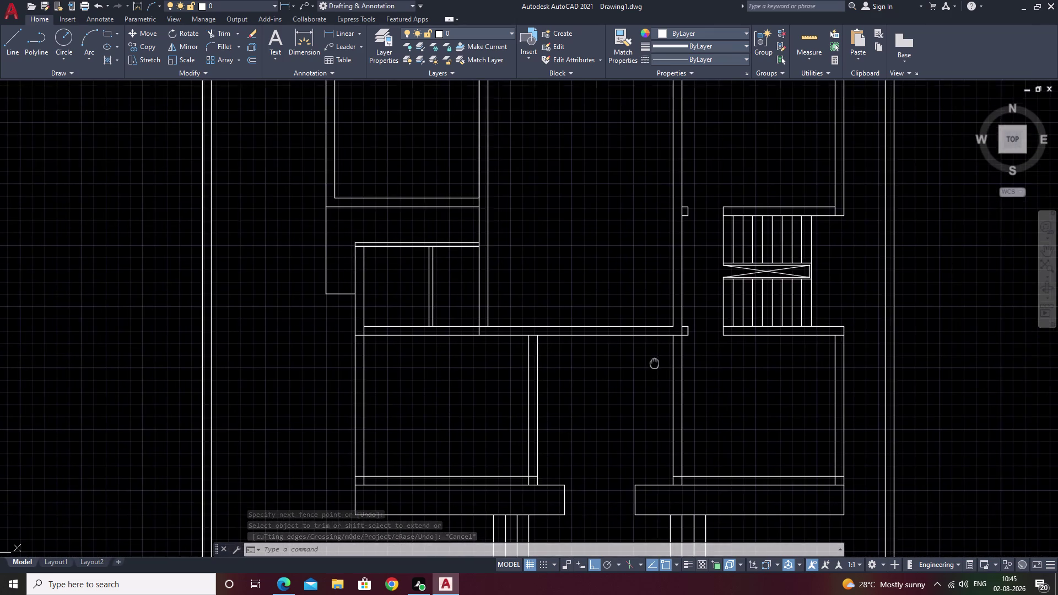
middle_drag(659, 361, 597, 400)
middle_drag(790, 346, 716, 366)
scroll(up, 3)
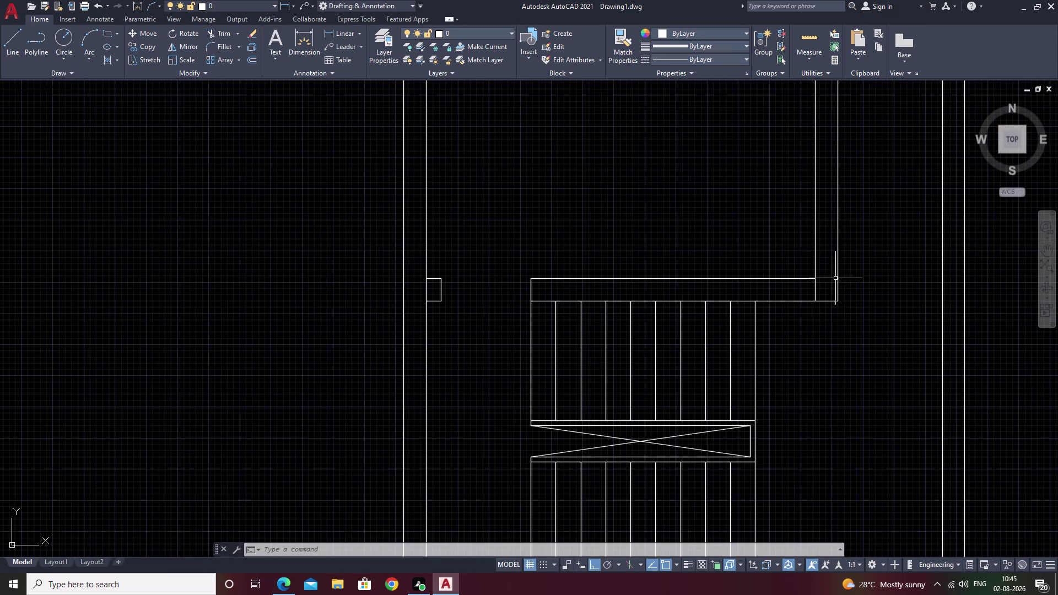
middle_drag(830, 279, 1017, 318)
scroll(down, 3)
middle_drag(781, 321, 515, 335)
middle_drag(775, 323, 580, 349)
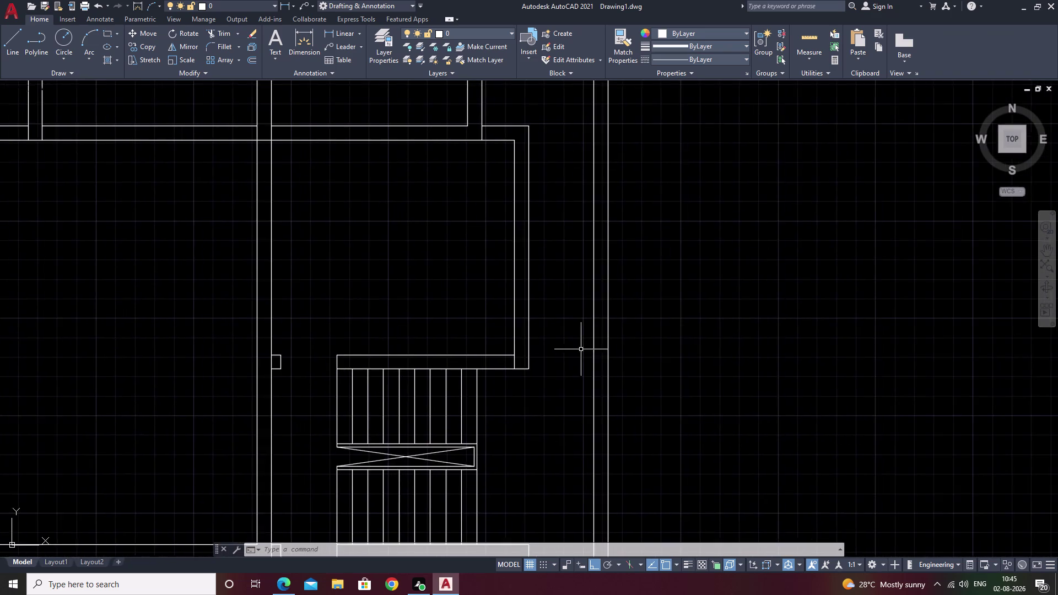
middle_drag(589, 345, 861, 266)
middle_drag(707, 294, 1023, 267)
middle_drag(669, 303, 840, 286)
middle_drag(849, 290, 667, 337)
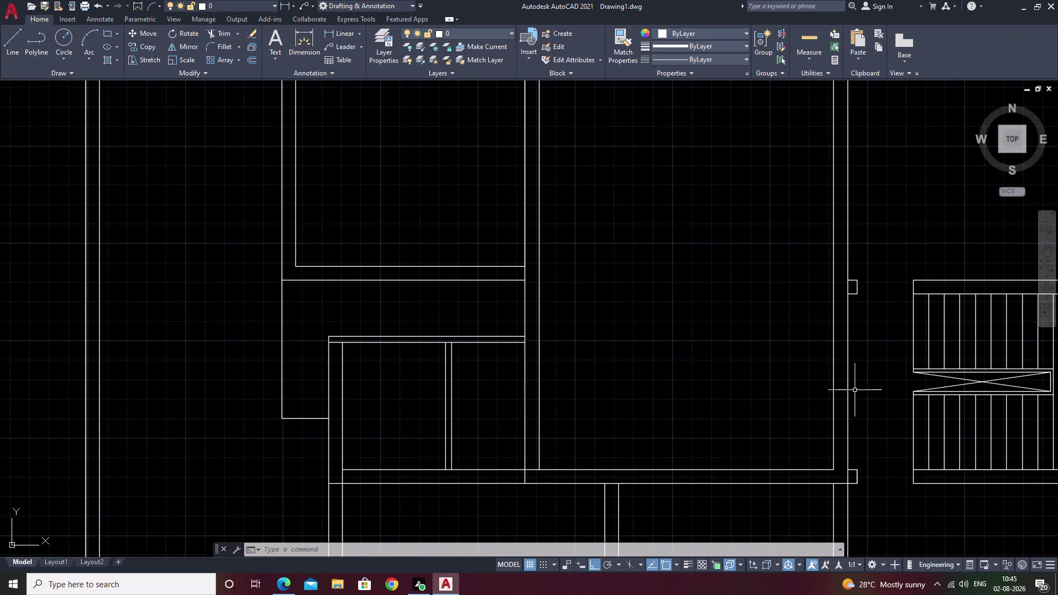
middle_drag(717, 385, 617, 387)
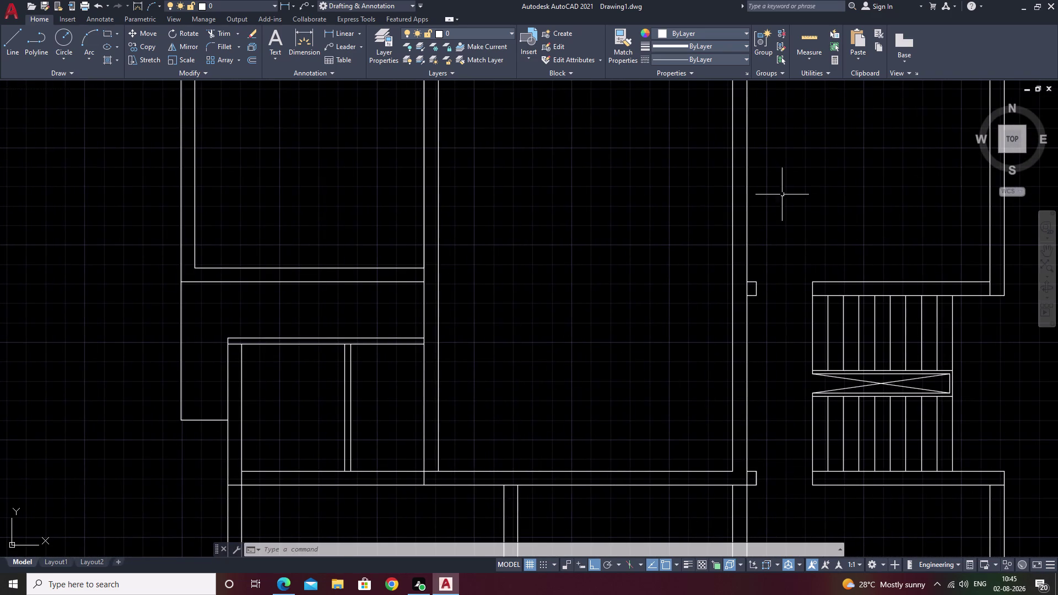
middle_drag(723, 285, 516, 353)
middle_drag(785, 343, 707, 148)
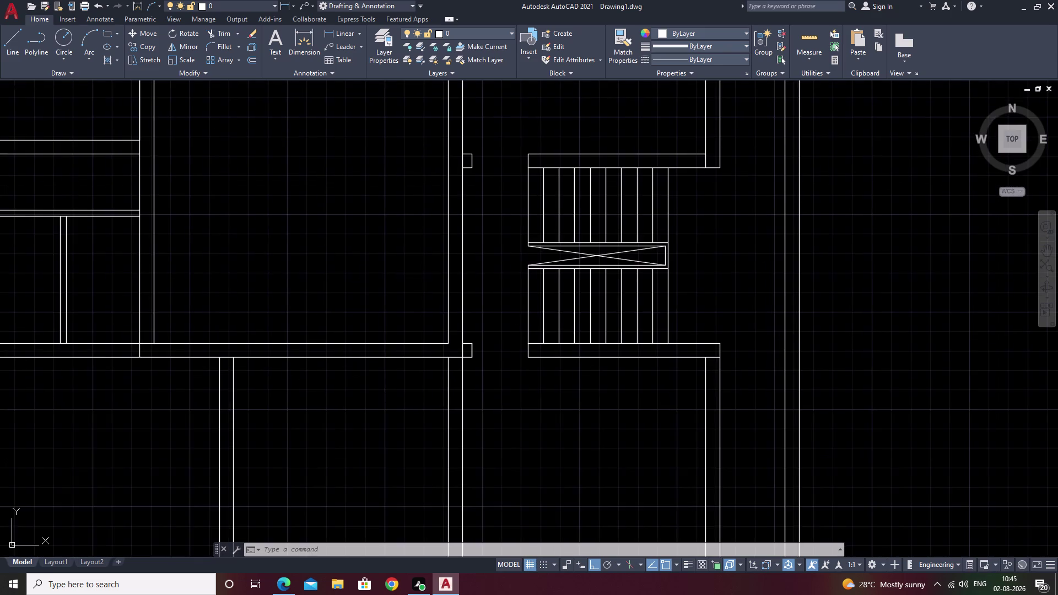
middle_drag(574, 228, 862, 224)
middle_drag(532, 234, 782, 237)
Zoom out to the whole plan, pan to the top row of rooms, and end the trim.
scroll(down, 3)
middle_click(695, 234)
middle_drag(752, 219, 576, 306)
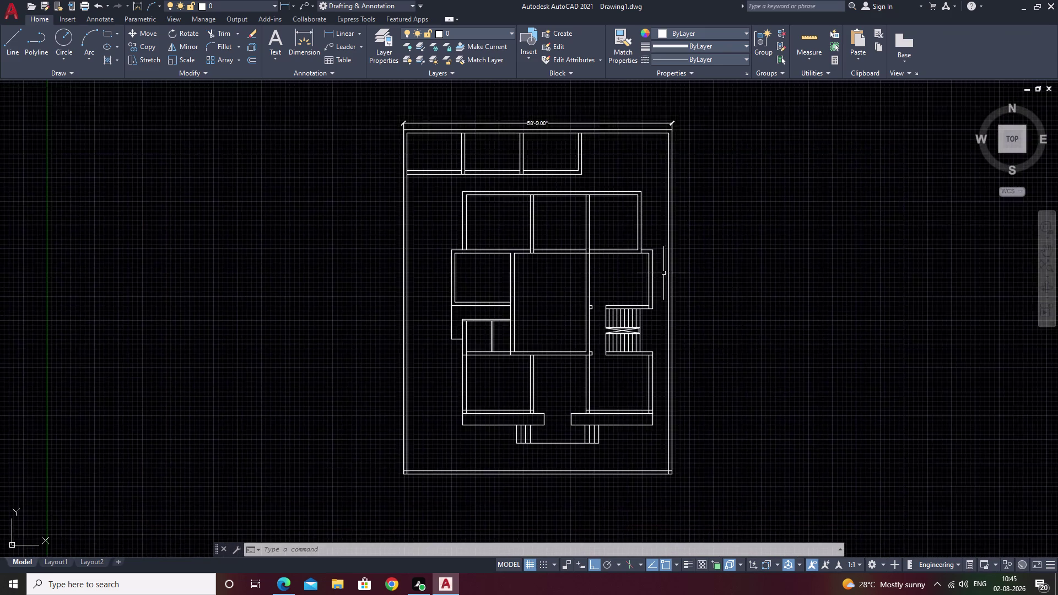
scroll(up, 3)
middle_drag(479, 238, 731, 170)
middle_drag(569, 264, 716, 213)
scroll(down, 3)
middle_drag(686, 311, 693, 241)
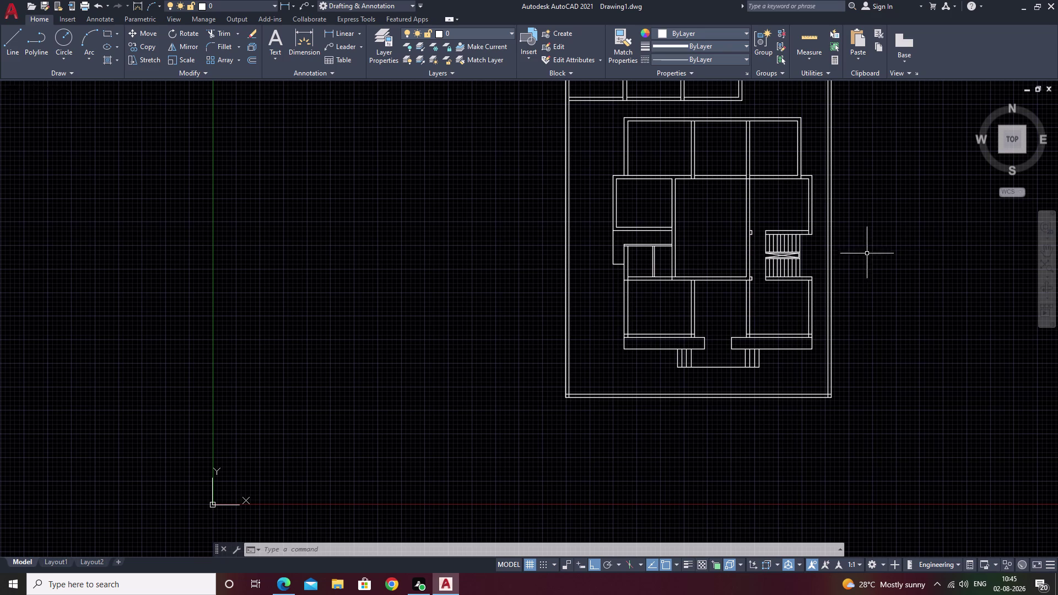
middle_drag(674, 222, 669, 223)
middle_drag(669, 222, 602, 242)
scroll(up, 3)
scroll(down, 3)
middle_drag(602, 243, 506, 283)
scroll(down, 3)
scroll(up, 3)
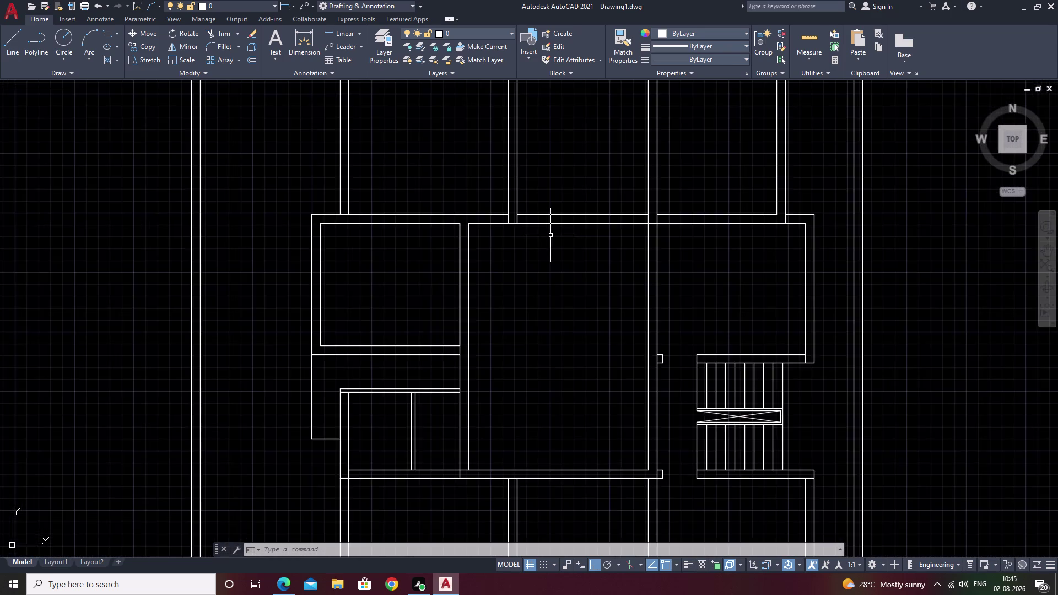
scroll(up, 3)
scroll(down, 3)
middle_drag(552, 327, 602, 259)
scroll(down, 3)
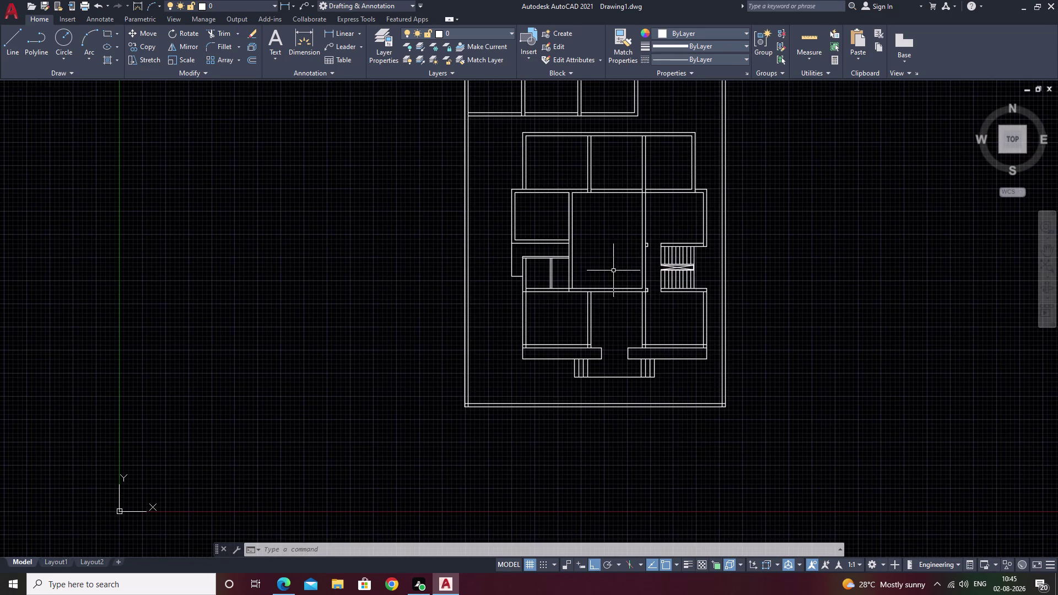
middle_drag(614, 261, 585, 321)
middle_drag(658, 209, 624, 238)
scroll(up, 3)
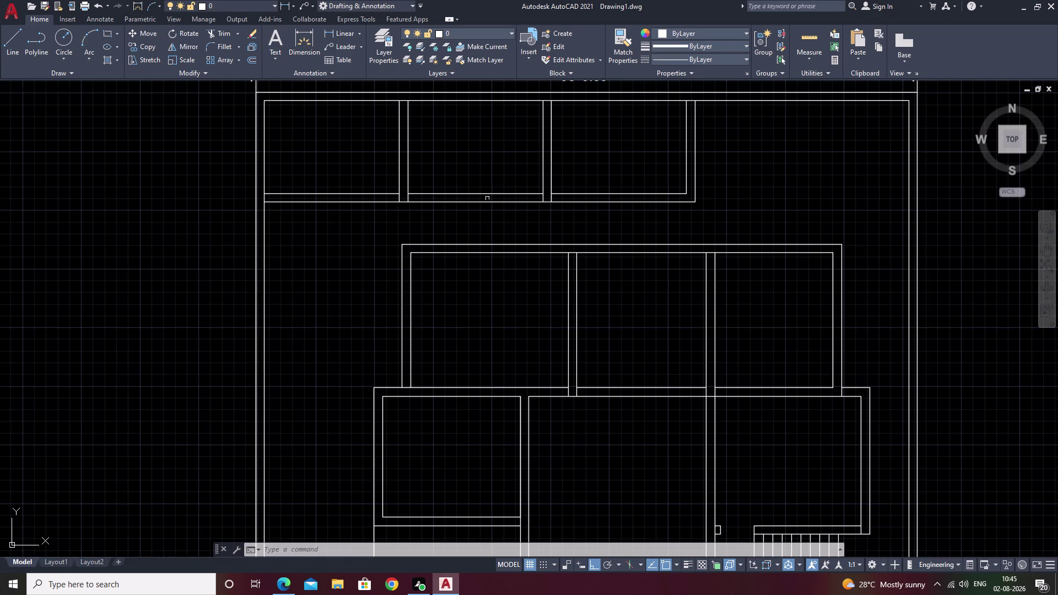
middle_drag(487, 197, 630, 262)
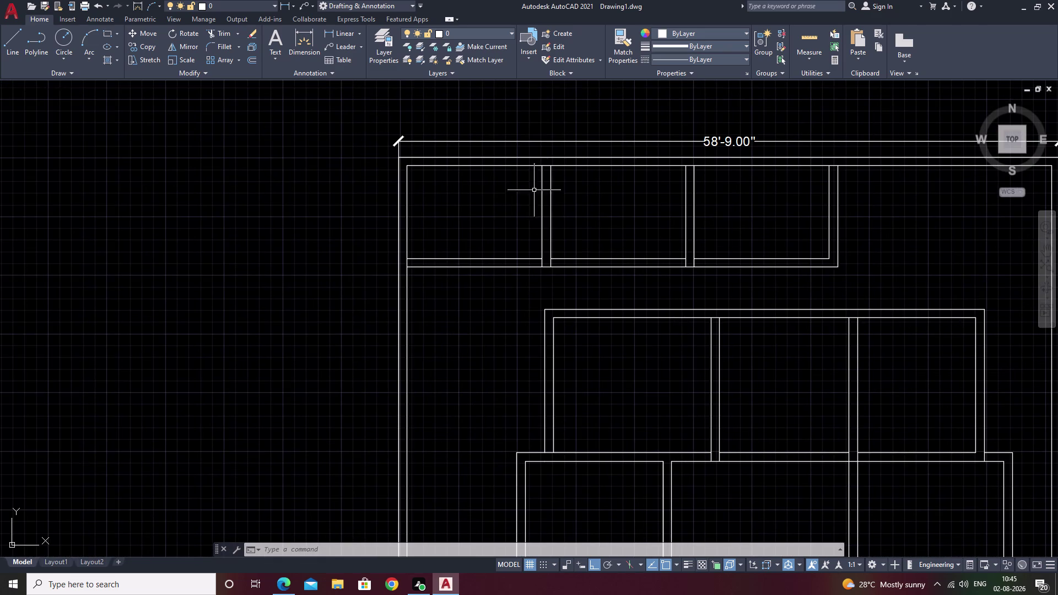
key(Escape)
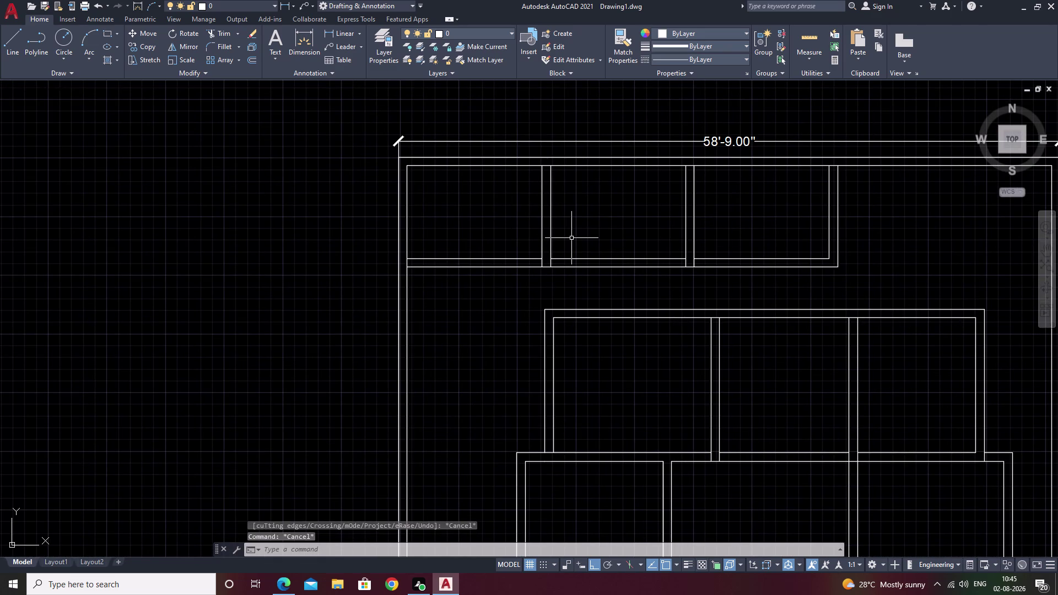
Pick the vertical wall line for a 6-inch offset, then cancel the offset and a trim.
text(o)
key(space)
scroll(up, 3)
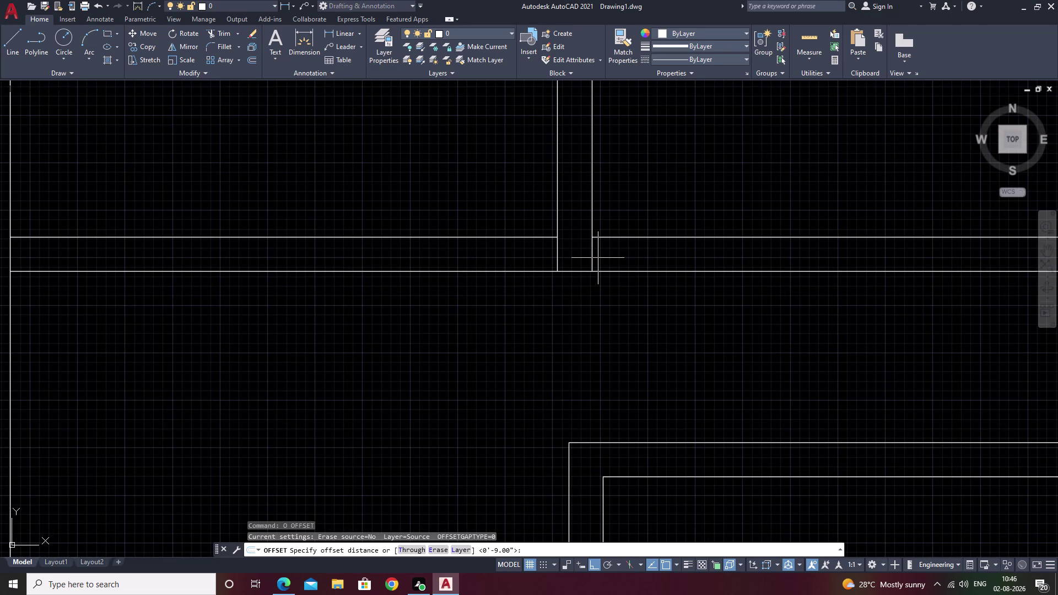
text(6)
key(space)
click(557, 255)
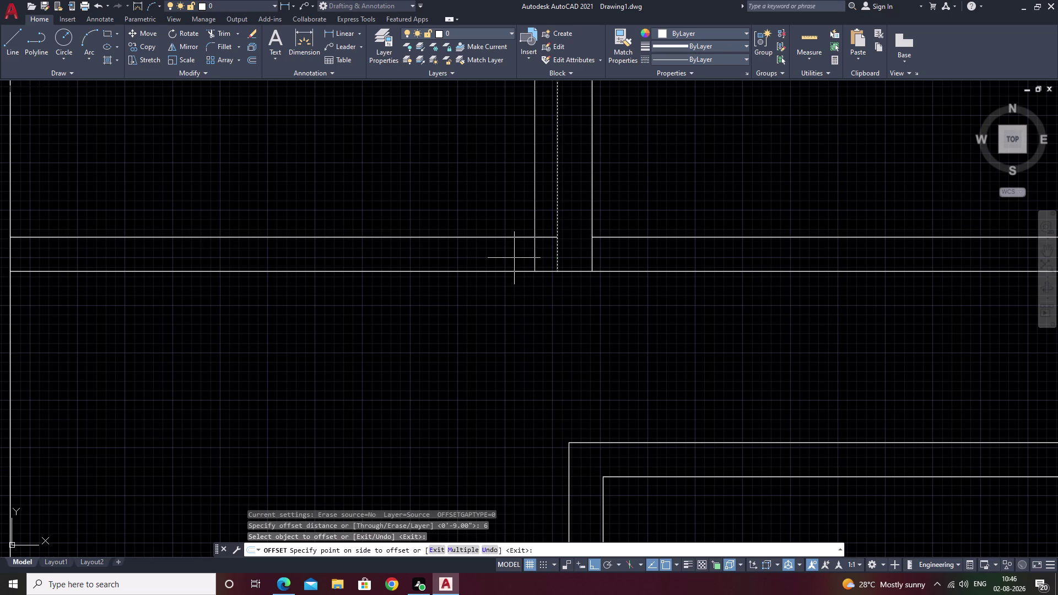
key(Escape)
text(tr)
key(space)
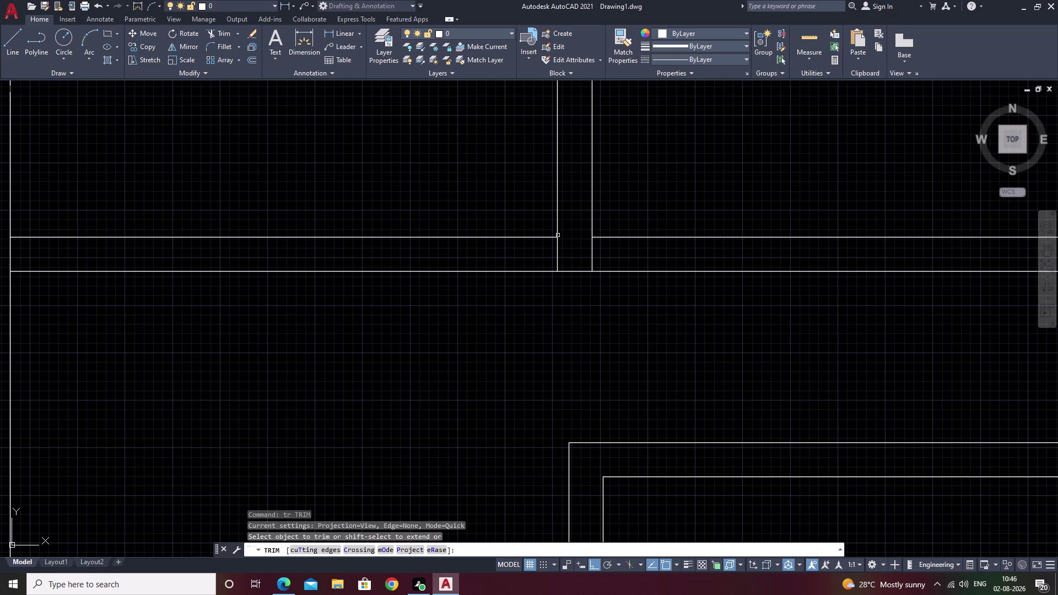
key(Escape)
Offset the wall line 6 inches into the wall and fence-trim the lines at the junction.
text(o 6)
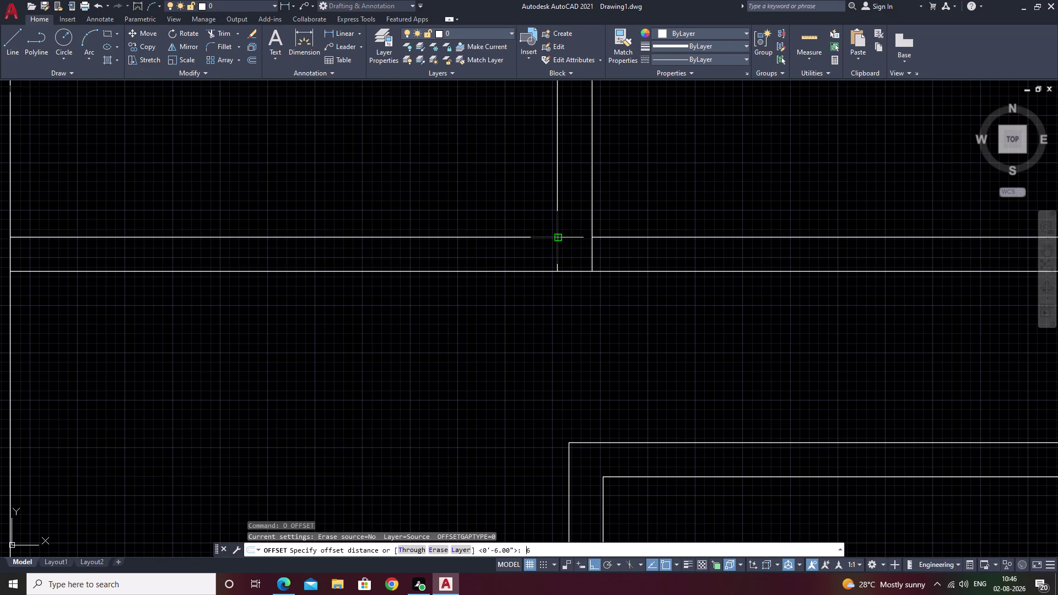
key(space)
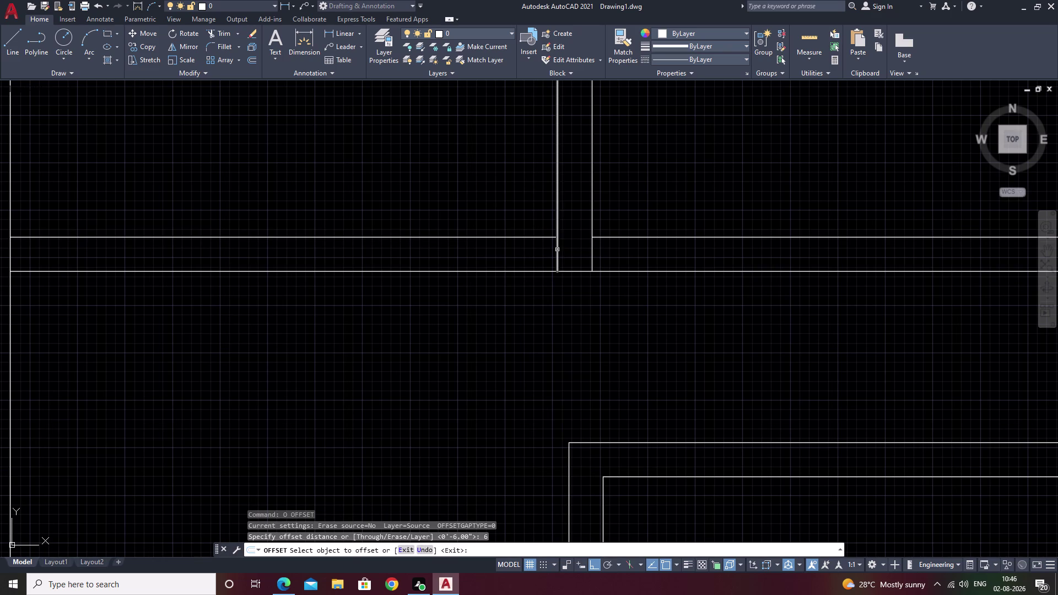
click(558, 250)
click(514, 252)
key(Escape)
text(t)
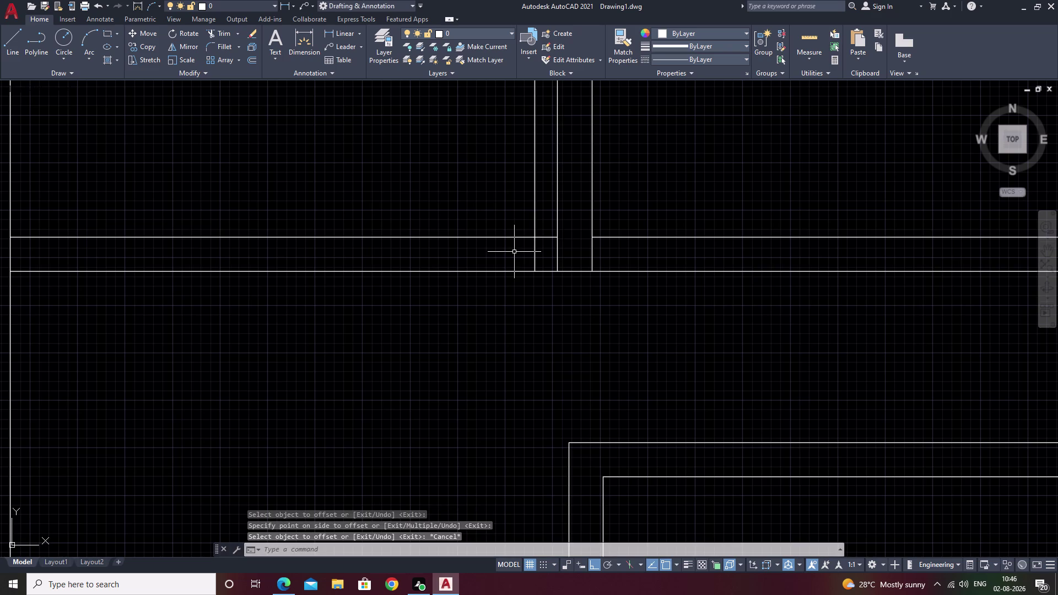
text(r)
key(space)
drag(546, 206, 517, 217)
scroll(down, 3)
key(Escape)
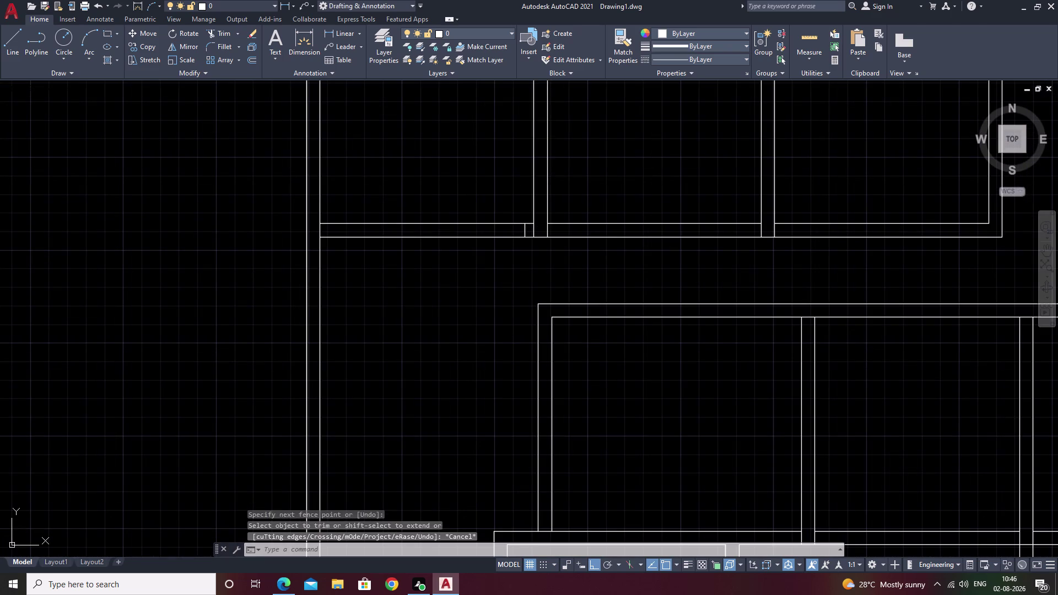
Begin another offset at the wall junction, cancel it, and pan out over the whole plan.
text(o)
key(space)
scroll(up, 3)
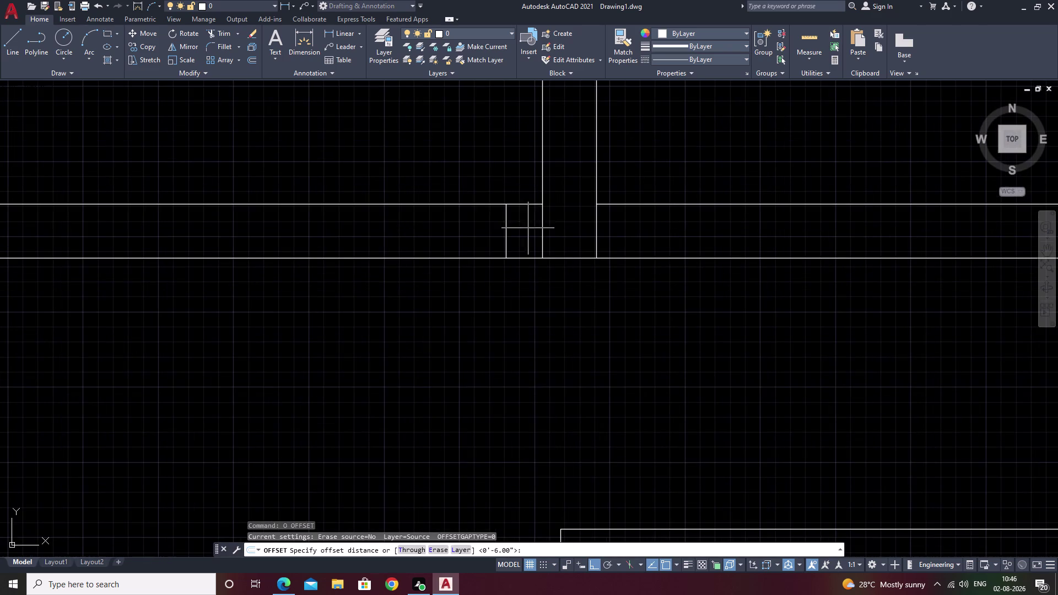
middle_drag(403, 229, 505, 241)
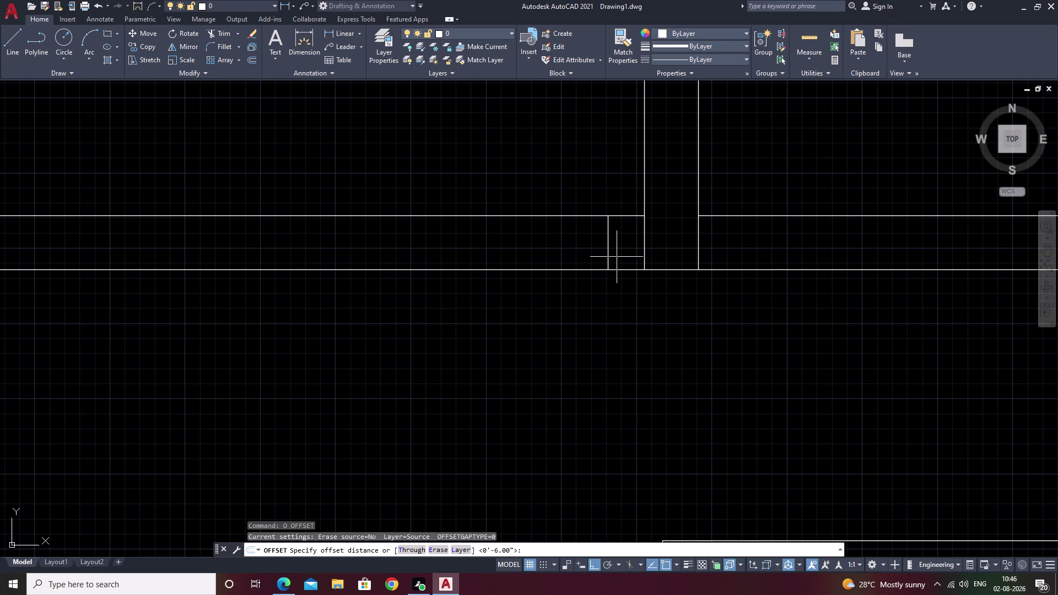
key(Escape)
scroll(down, 3)
middle_drag(633, 271, 316, 318)
middle_drag(591, 284, 345, 299)
scroll(down, 3)
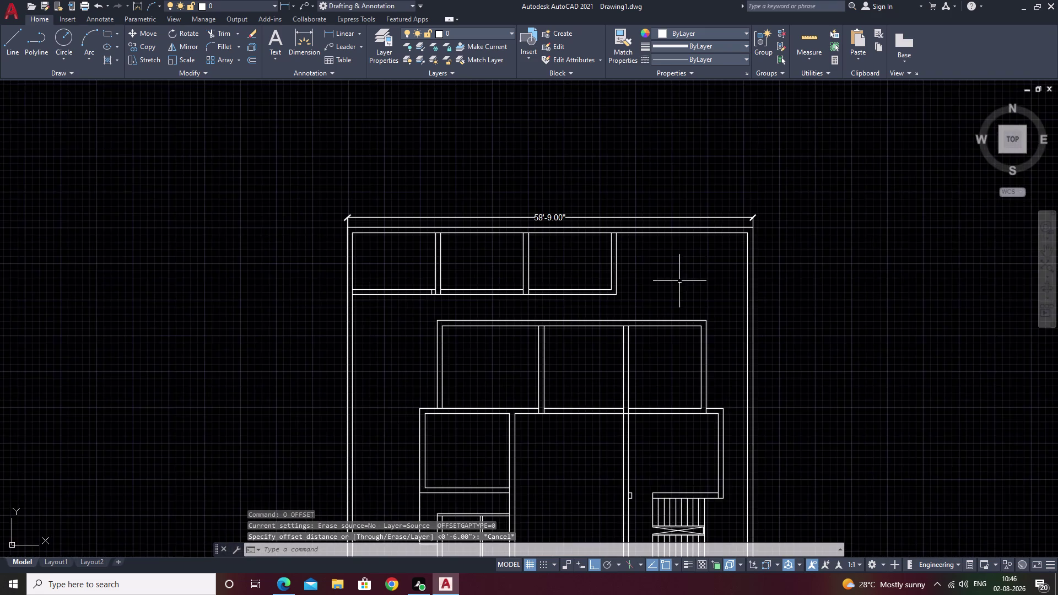
middle_drag(757, 280, 507, 287)
key(Escape)
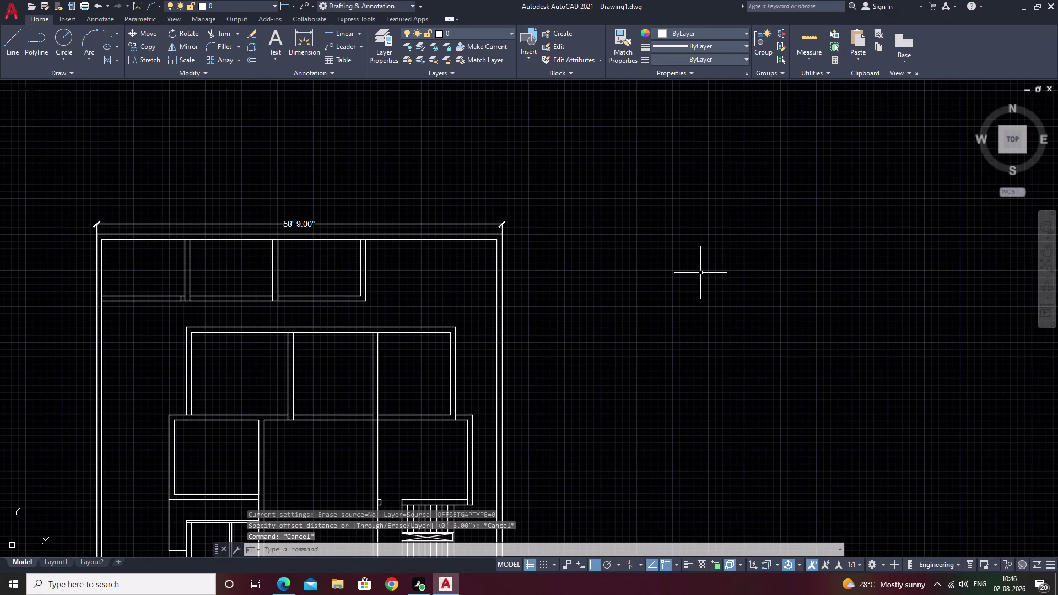
Set the Standard text style height to 10 inches and make it current.
text(stu)
text(l)
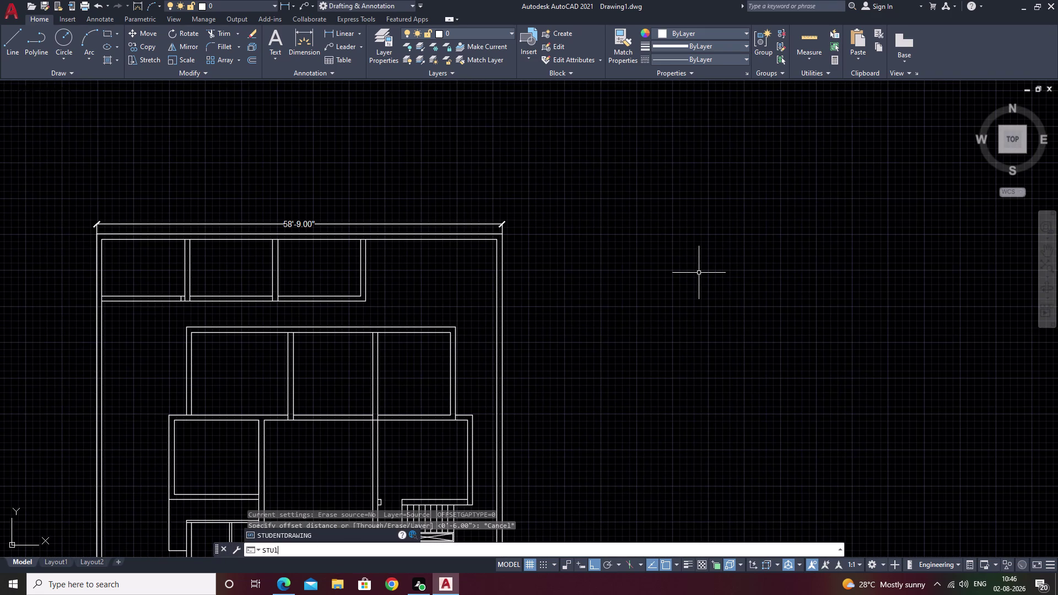
key(space)
key(Escape)
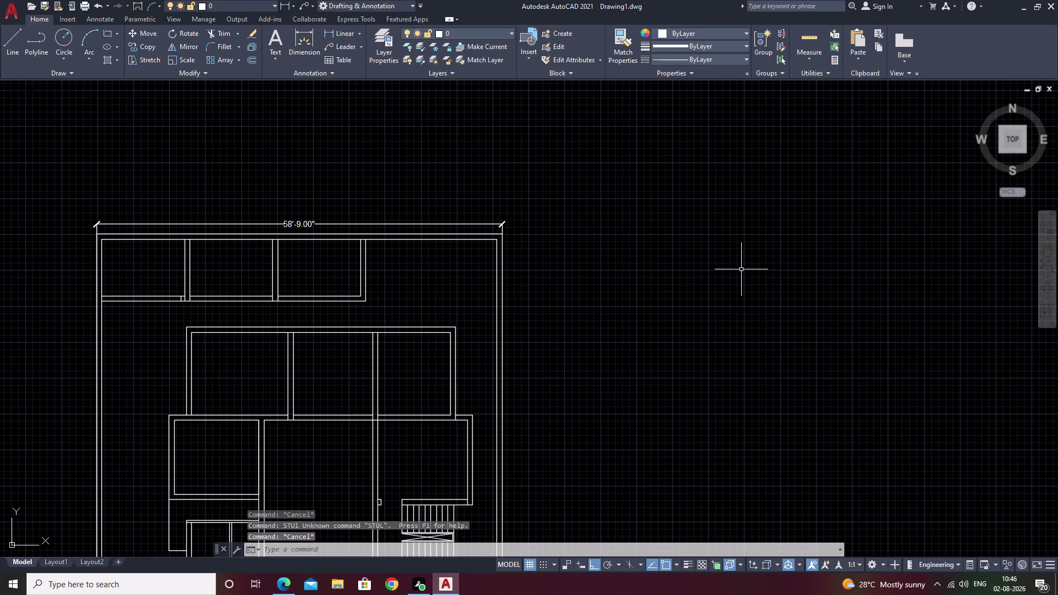
text(sty)
key(space)
drag(614, 285, 516, 291)
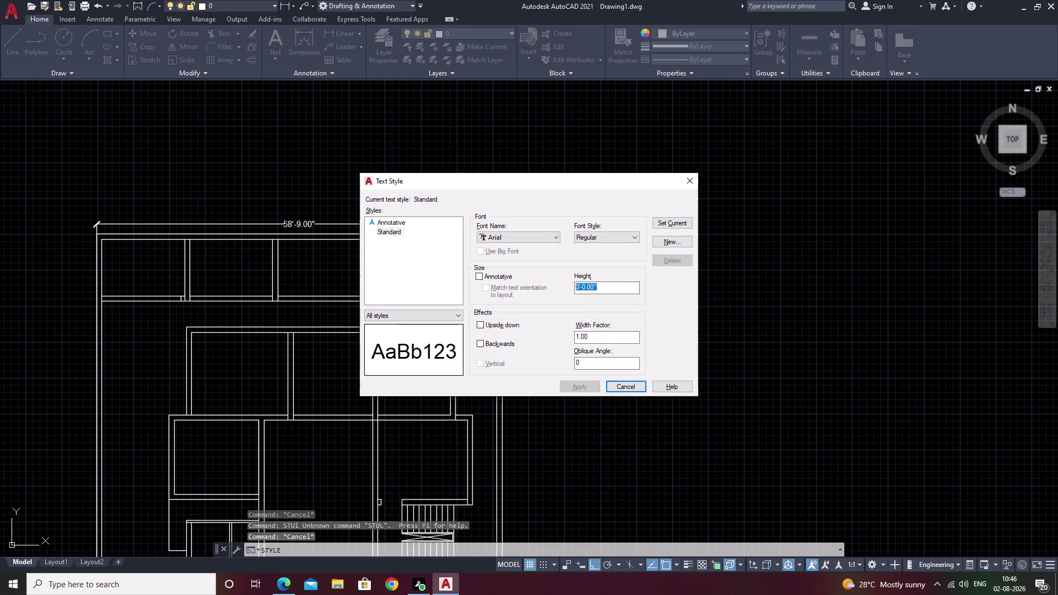
key(BackSpace)
text(10)
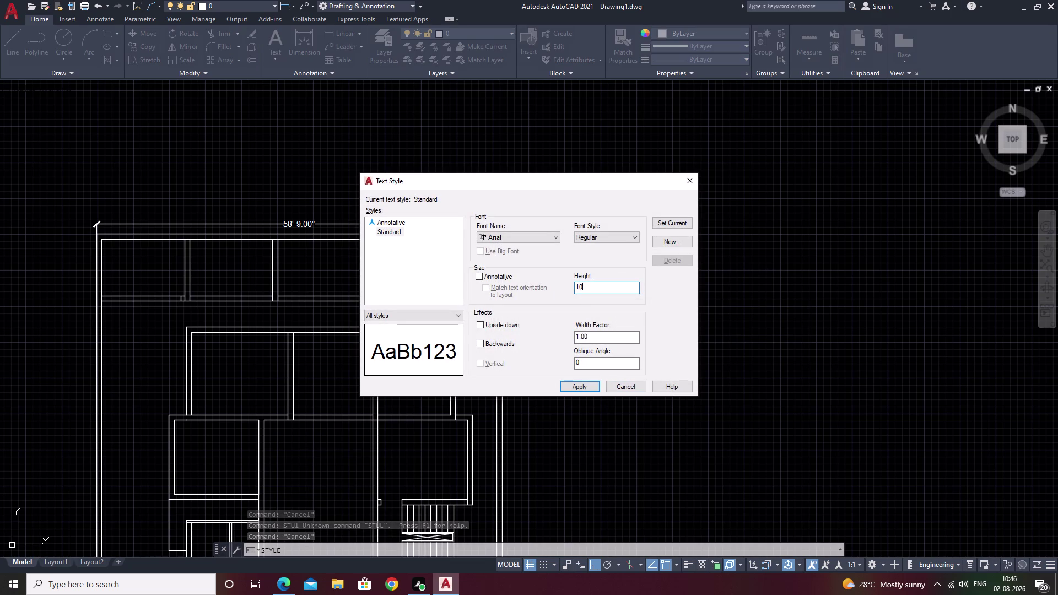
click(584, 390)
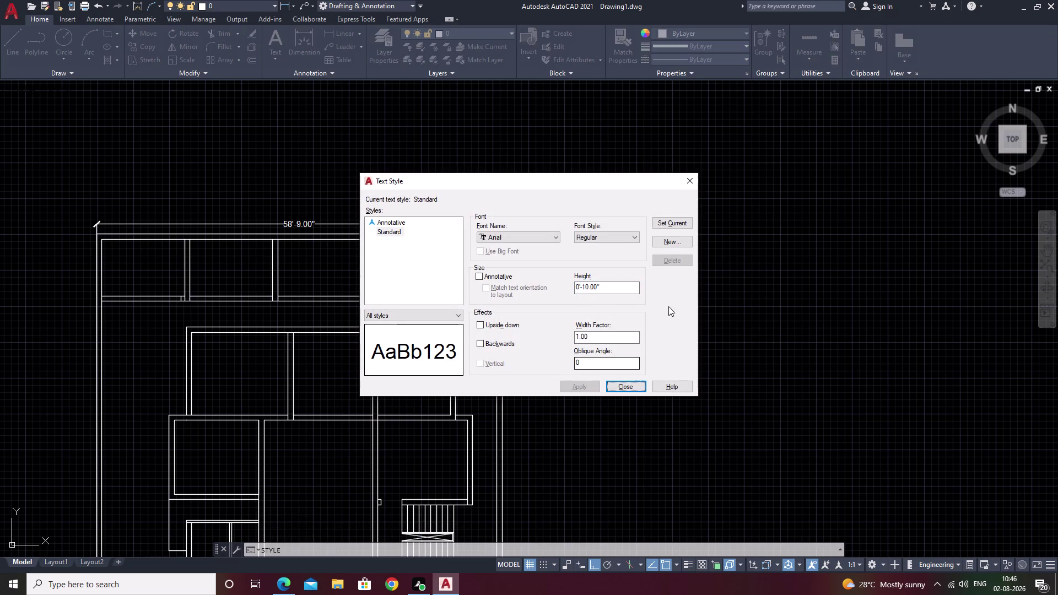
click(674, 224)
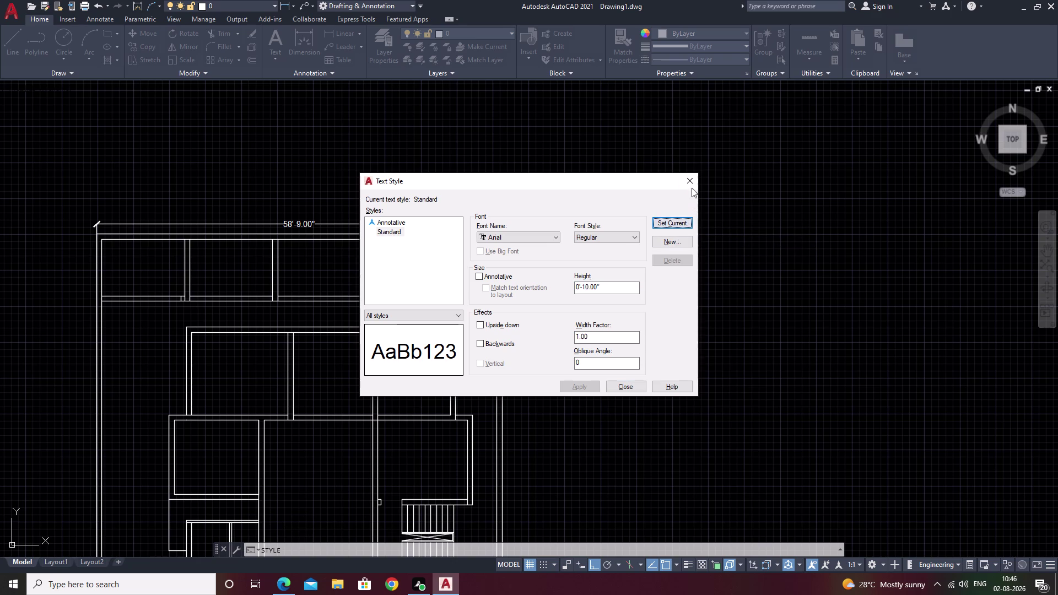
click(691, 188)
Place a multiline text box right of the plan and write "d1 = 4'".
text(t)
key(space)
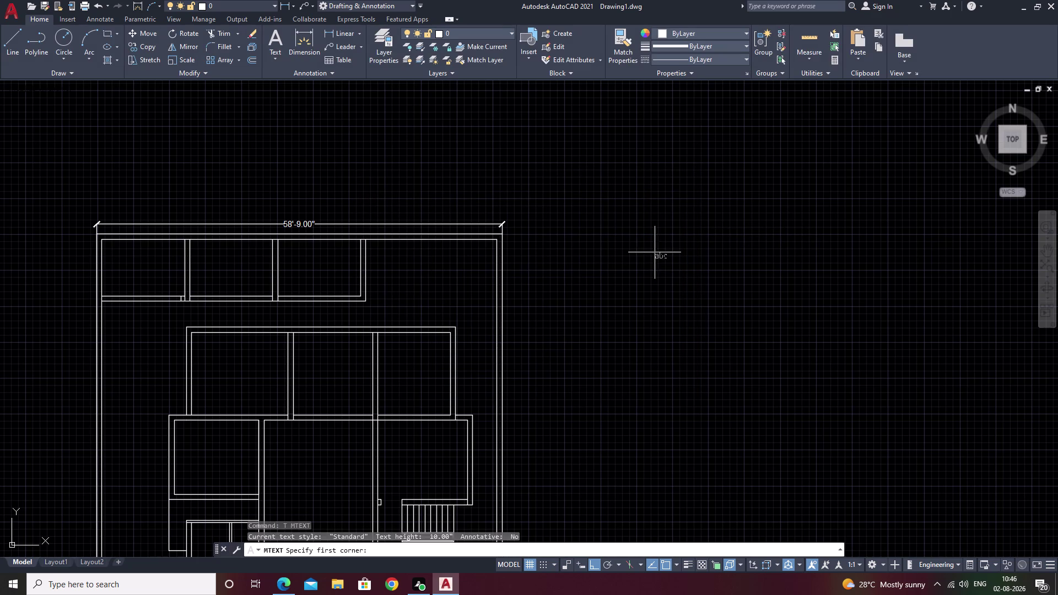
click(695, 242)
click(789, 275)
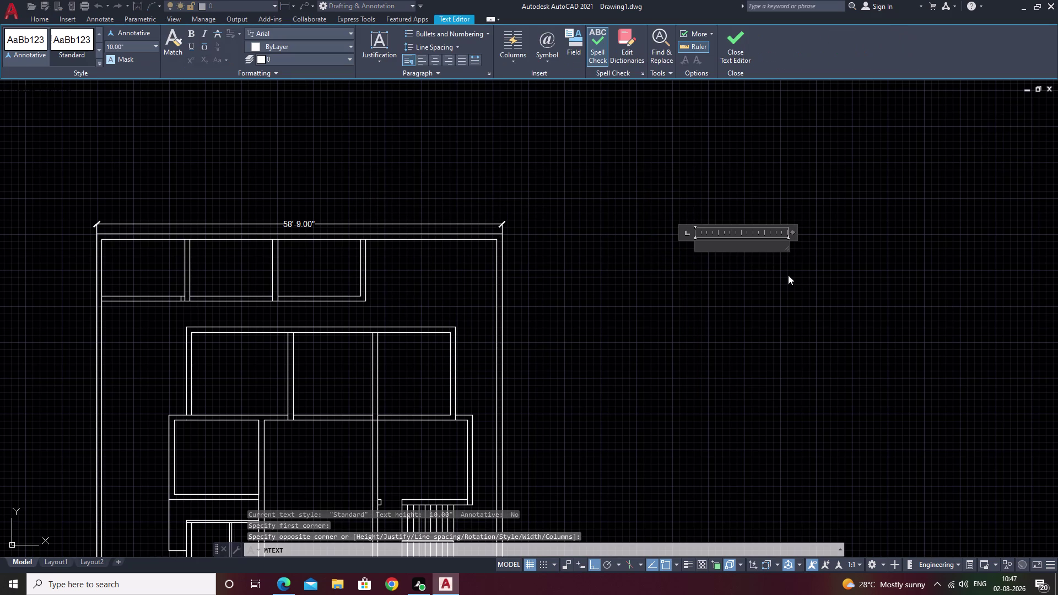
key(d)
text(1)
key(space)
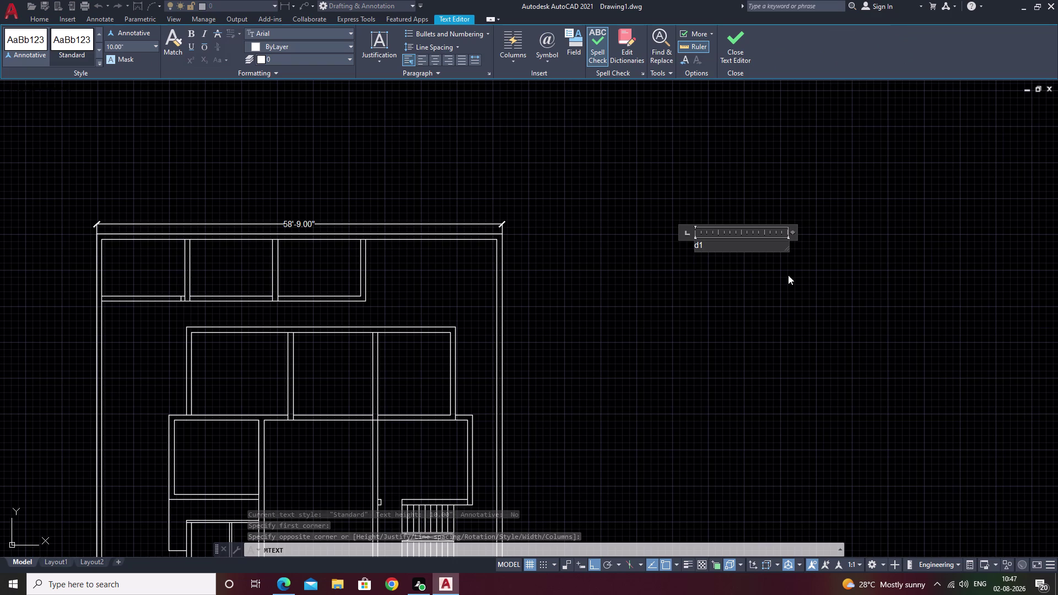
text(=)
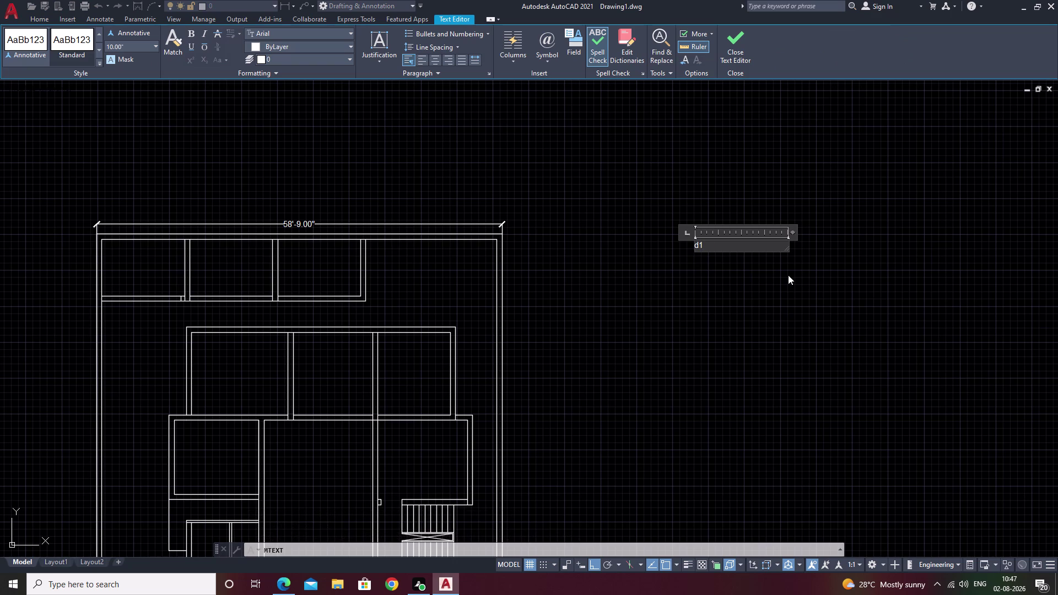
key(space)
key(space)
text(4)
key(apostrophe)
key(Return)
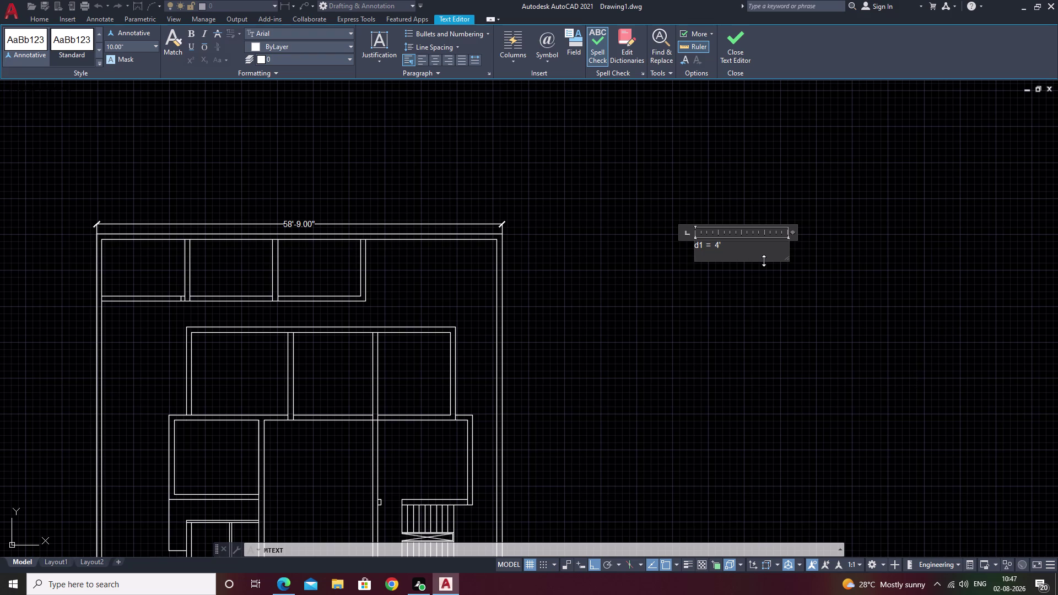
Add the line "d2 = 3'" and select both door-size lines.
text(d2)
key(space)
key(equal)
key(space)
key(3)
key(BackSpace)
key(space)
key(3)
key(apostrophe)
key(Return)
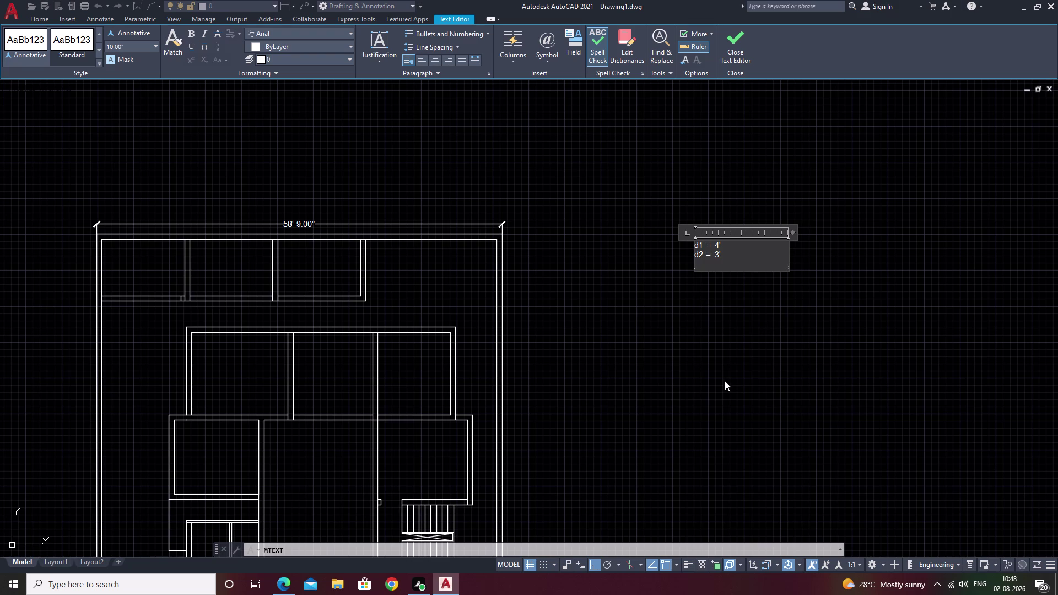
click(730, 256)
drag(730, 256, 655, 241)
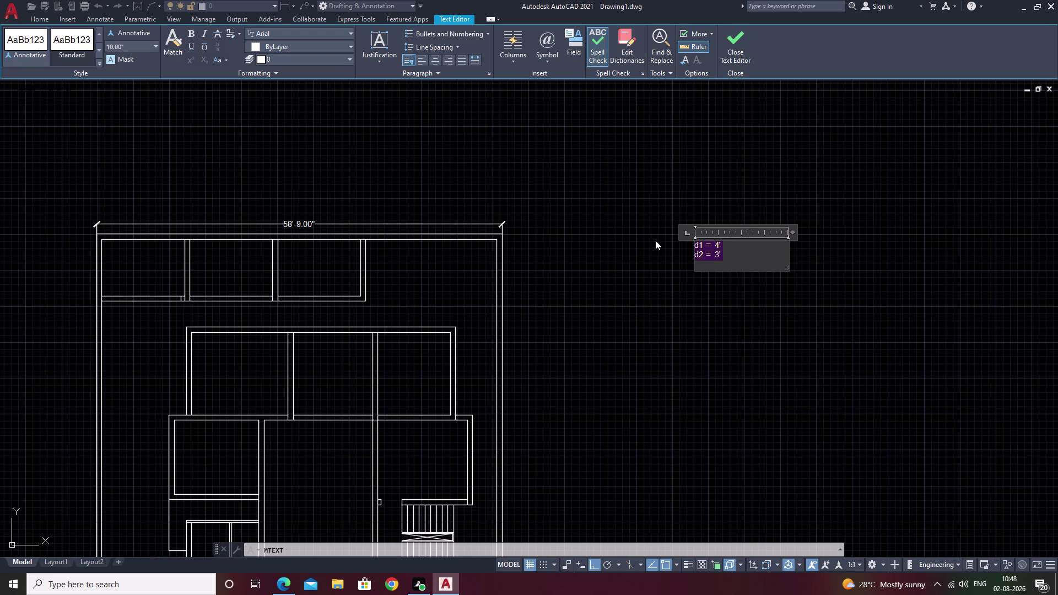
Replace the d1/d2 lines with "room and bed room = 3'".
key(BackSpace)
text(roo)
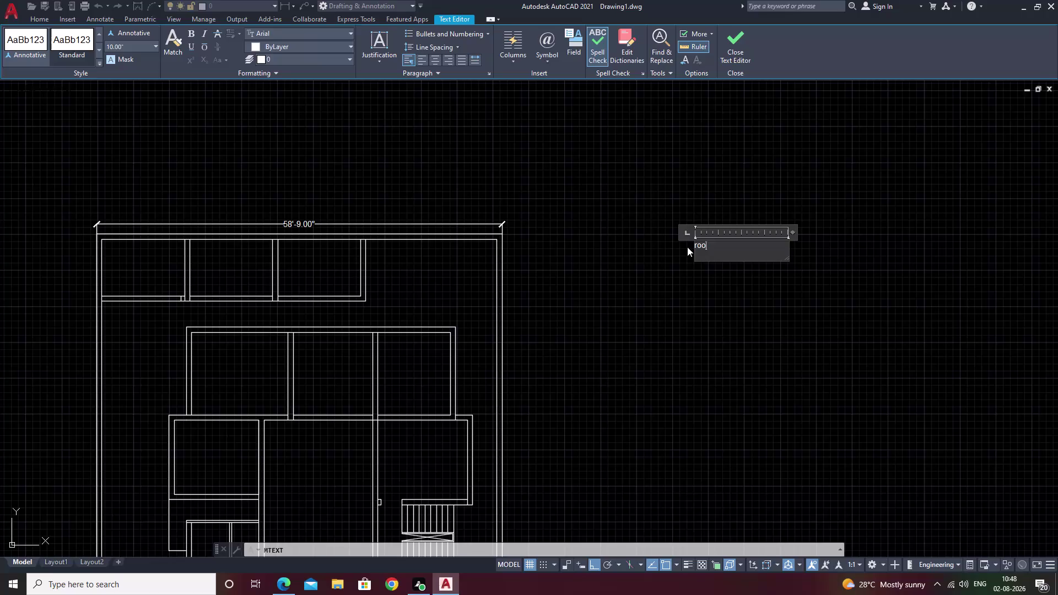
text(m)
key(space)
text(and b)
text(ed)
key(space)
text(room)
key(space)
text(=)
key(space)
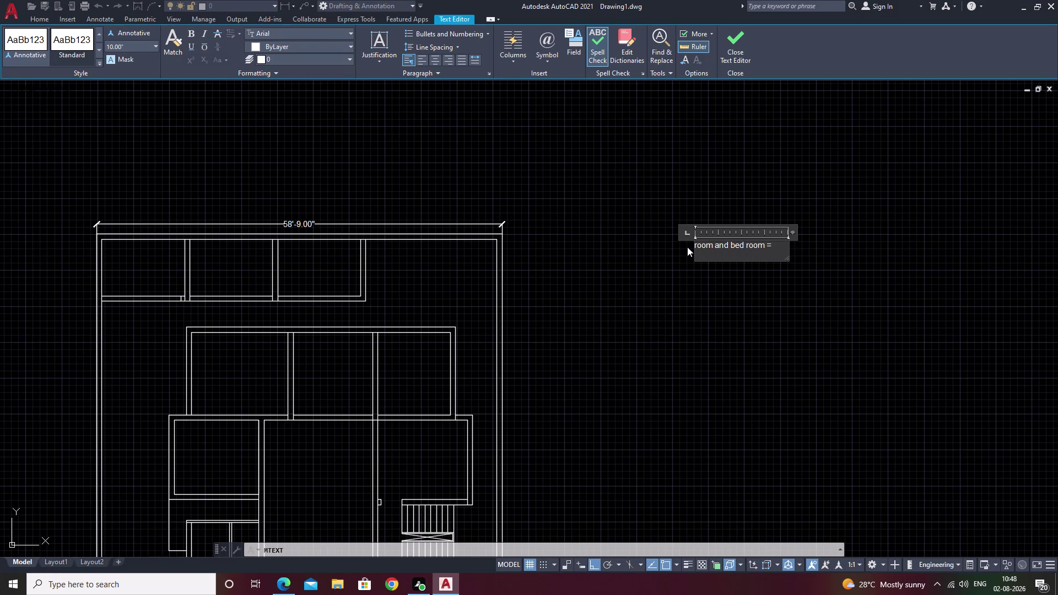
key(3)
key(apostrophe)
key(Return)
Add the note line "kitchen = 2'-8"".
text(kit)
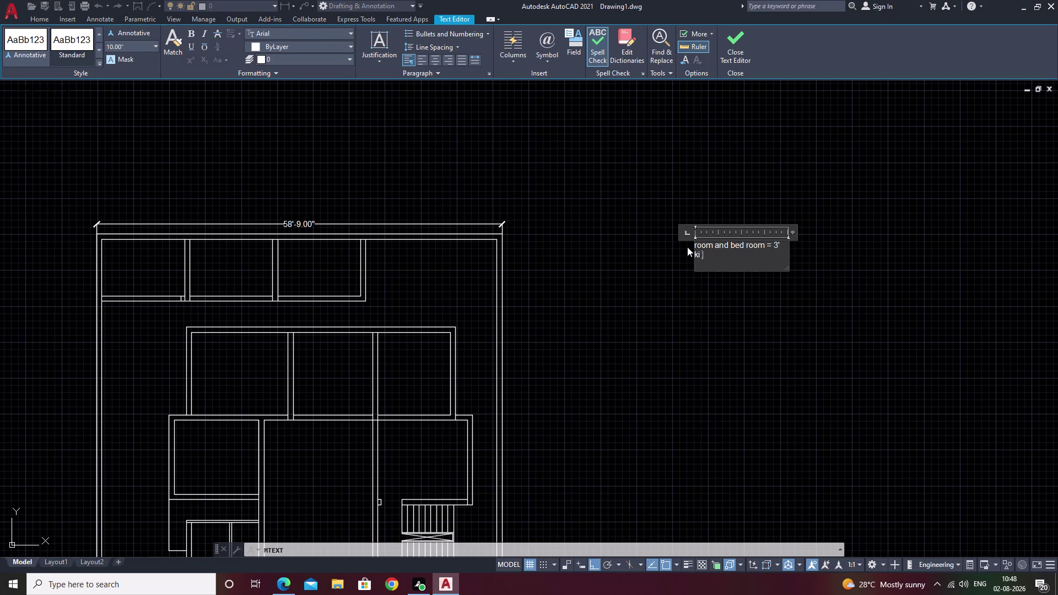
text(chen)
key(space)
text(=)
key(space)
key(2)
text('8)
key(apostrophe)
key(BackSpace)
key(apostrophe)
key(BackSpace)
key(shift+quotedbl)
click(735, 252)
key(minus)
click(752, 253)
key(Return)
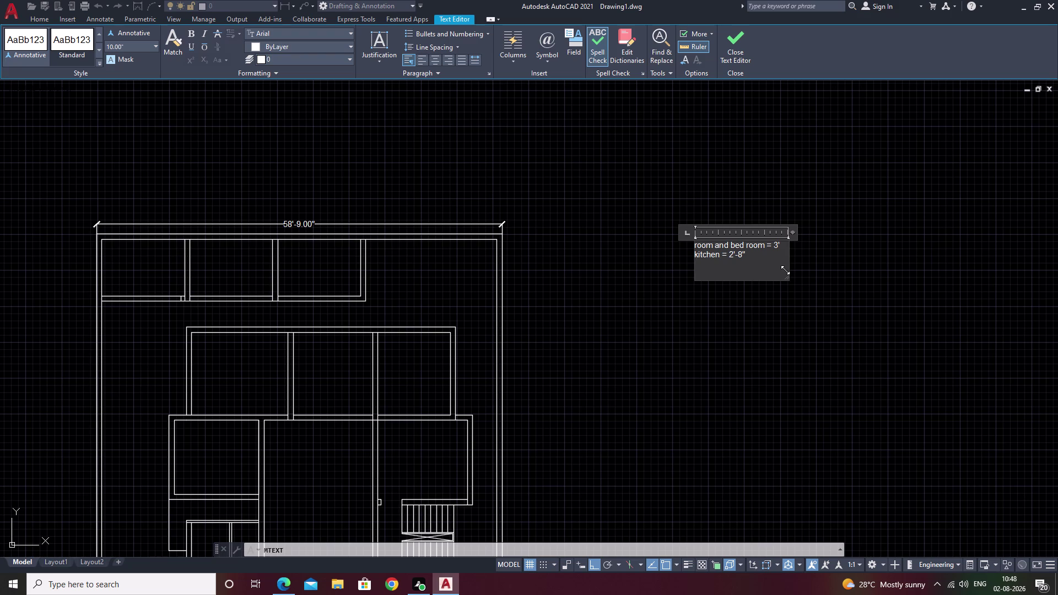
Add the note line "main door = 4'".
key(m)
text(ani)
key(space)
key(BackSpace)
key(BackSpace)
key(BackSpace)
text(i)
text(n door)
key(space)
text(=)
key(space)
key(4)
key(apostrophe)
key(Return)
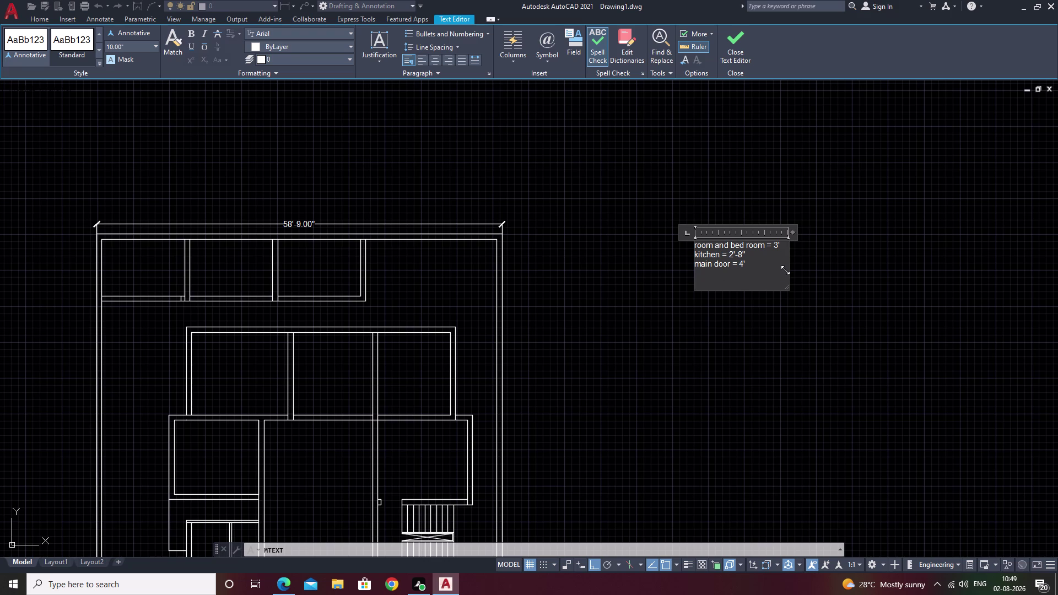
Add the line "toilet = 2'-4"" and close the text editor.
text(to)
text(i)
text(l)
text(et)
key(space)
key(shift+plus)
key(BackSpace)
key(shift+plus)
key(BackSpace)
text(=)
key(space)
key(2)
text('4)
key(shift+quotedbl)
scroll(up, 3)
click(719, 279)
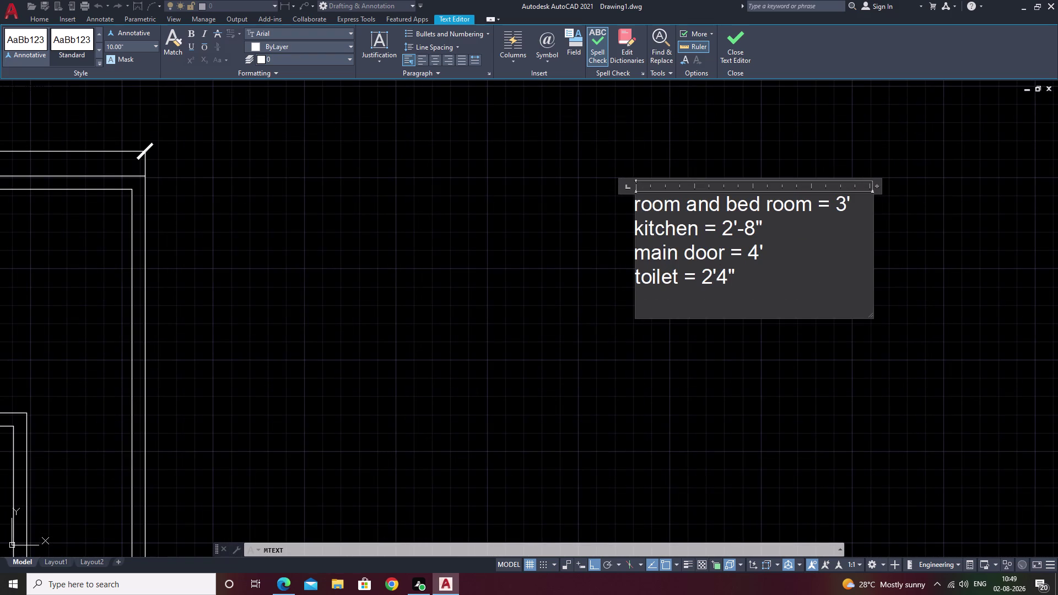
key(minus)
scroll(down, 3)
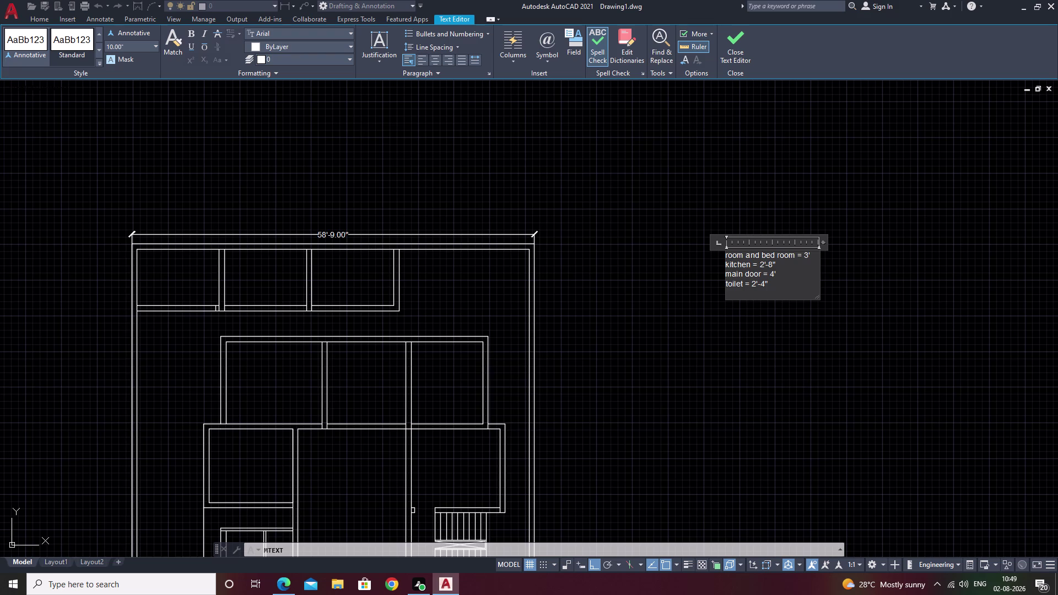
click(887, 294)
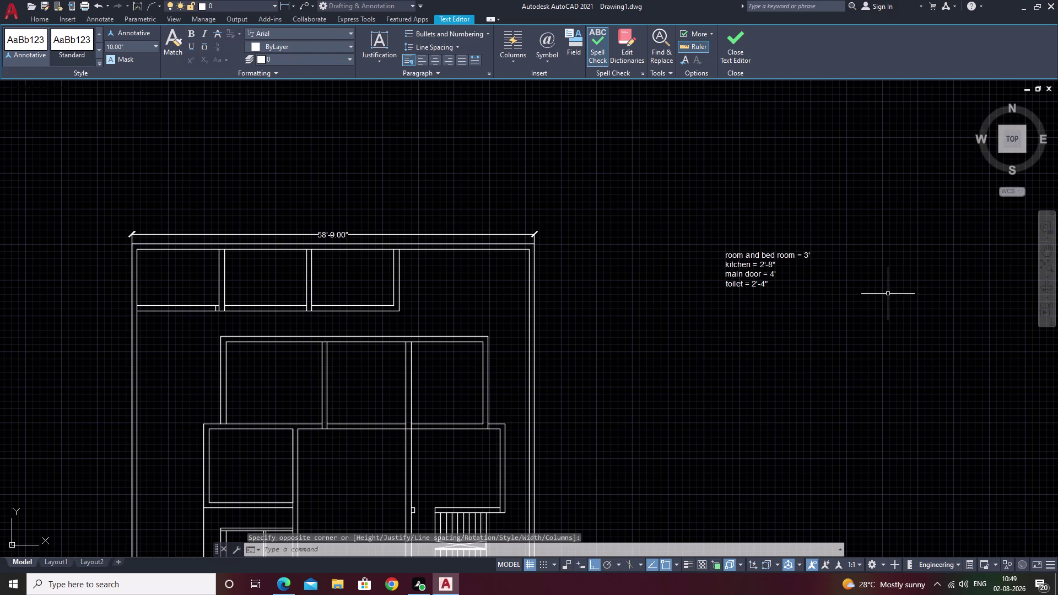
Offset a top-room wall line 3' to mark the first door width.
middle_drag(611, 281, 678, 280)
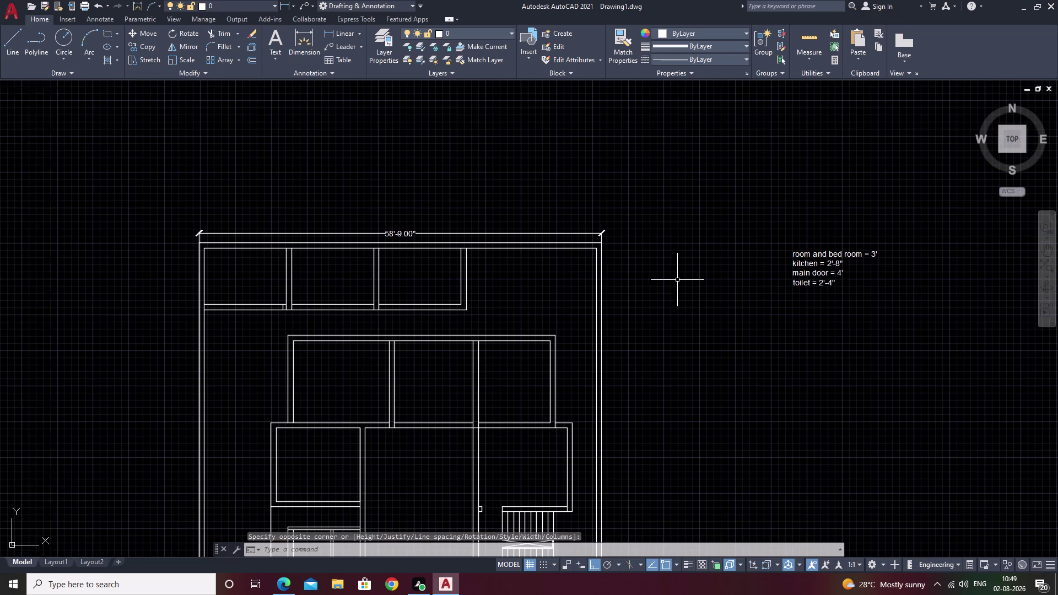
middle_drag(639, 314, 671, 172)
middle_drag(647, 266, 671, 186)
scroll(up, 3)
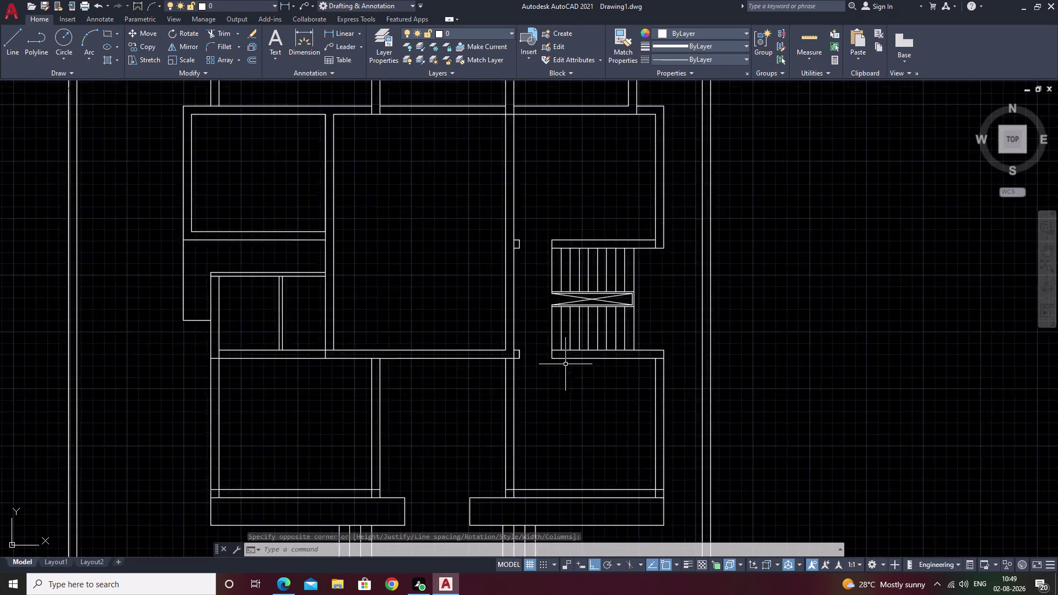
scroll(up, 3)
middle_drag(527, 285, 672, 377)
middle_drag(459, 159, 680, 274)
middle_drag(468, 198, 741, 350)
middle_drag(529, 174, 727, 271)
middle_drag(718, 243, 581, 359)
key(Escape)
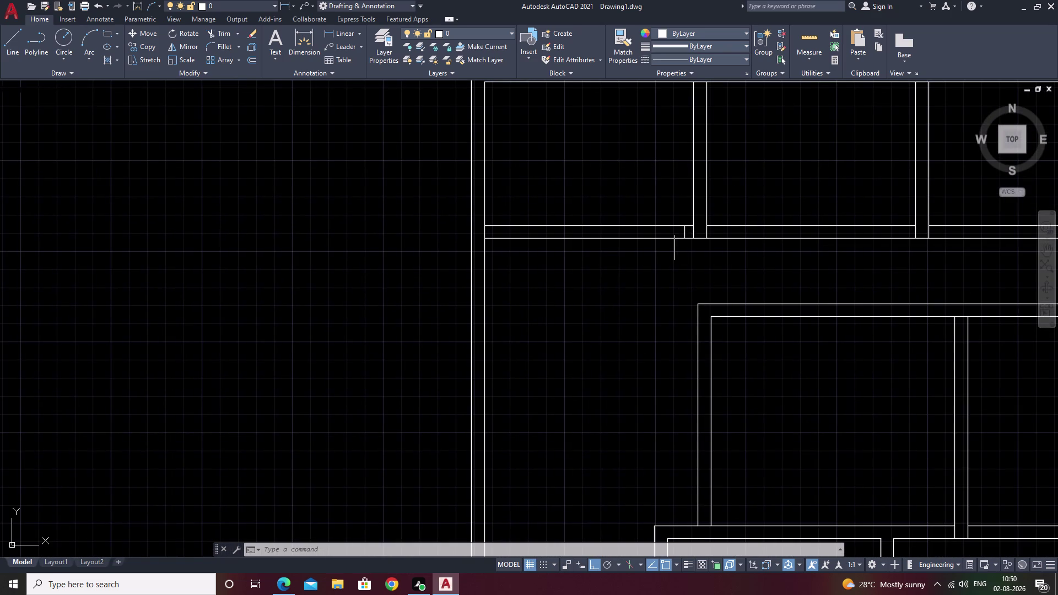
text(o)
key(space)
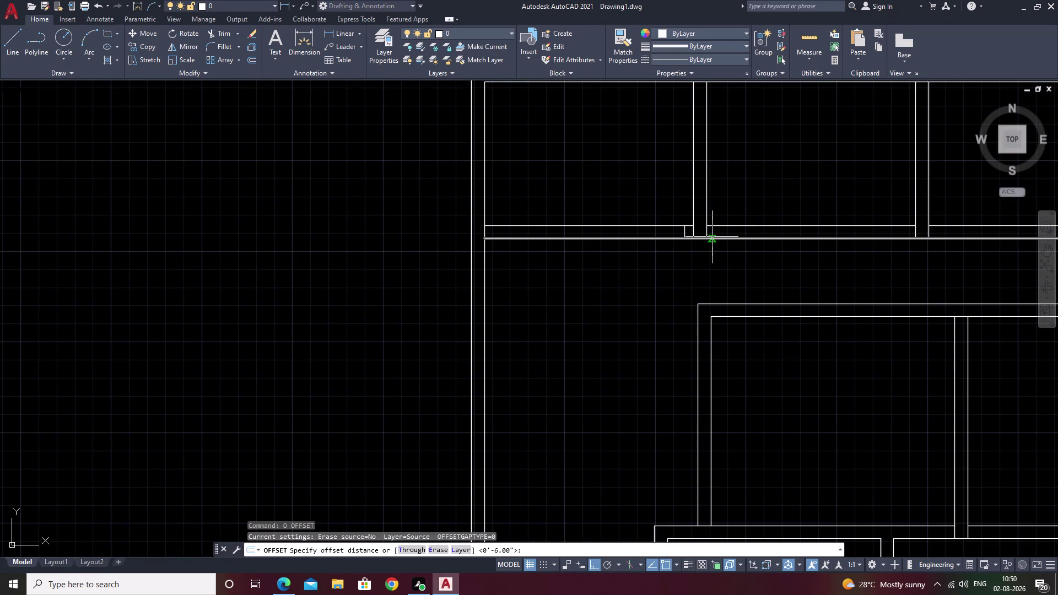
text(3')
key(space)
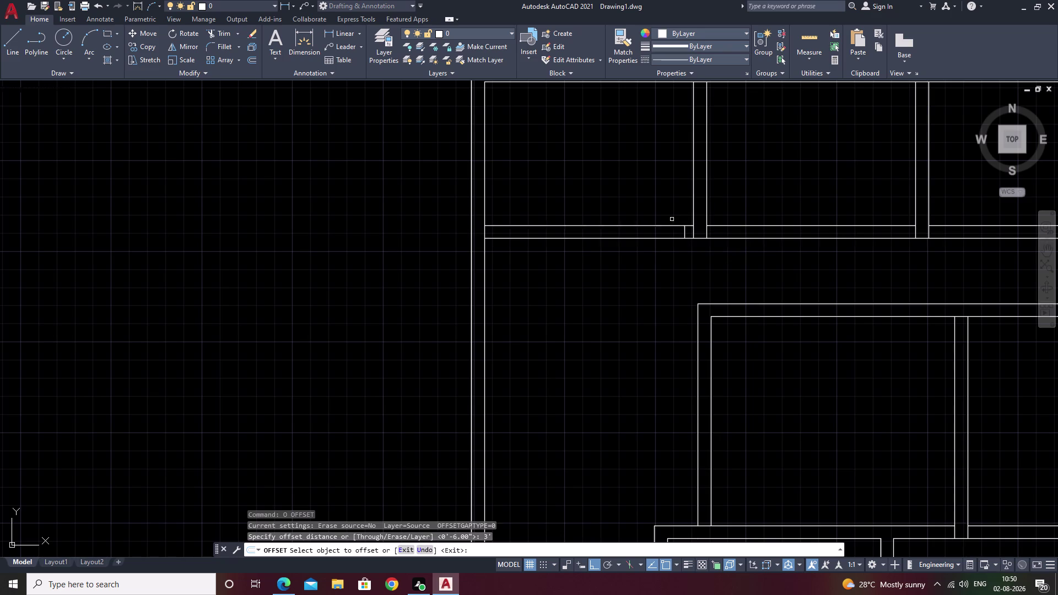
scroll(up, 3)
click(690, 243)
click(552, 237)
key(Escape)
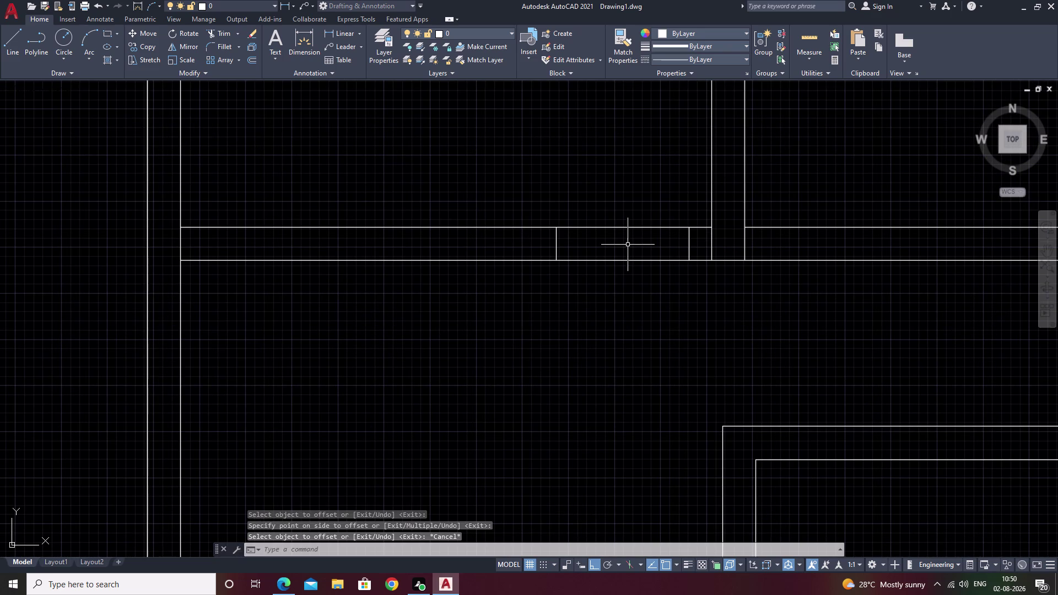
Fence-trim the wall between the offset lines to open the first doorway.
key(t)
key(r)
key(space)
drag(614, 182, 597, 291)
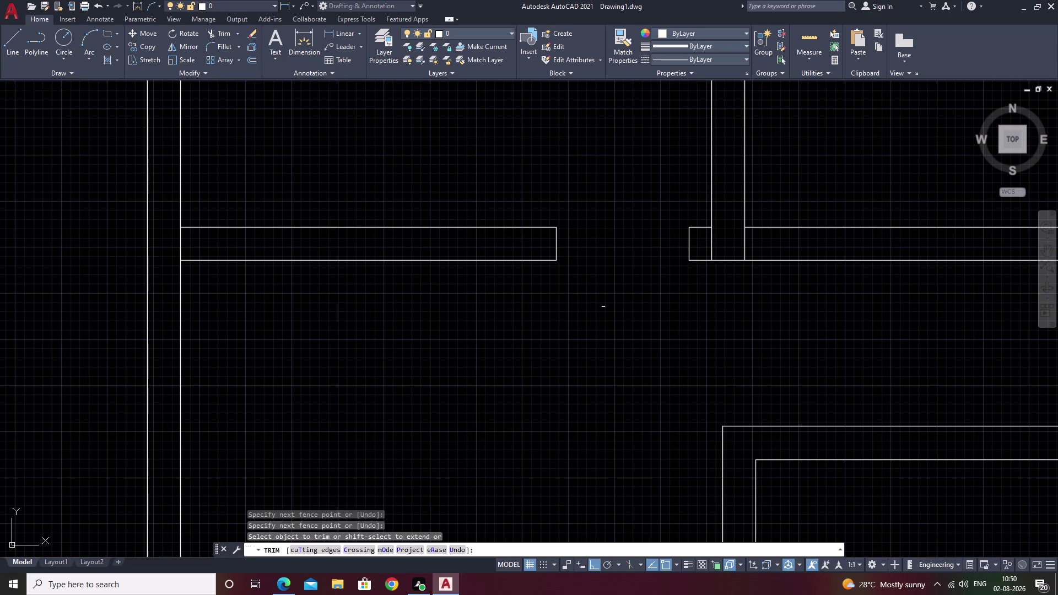
scroll(down, 3)
middle_drag(615, 312, 444, 294)
key(Escape)
middle_drag(524, 282, 477, 271)
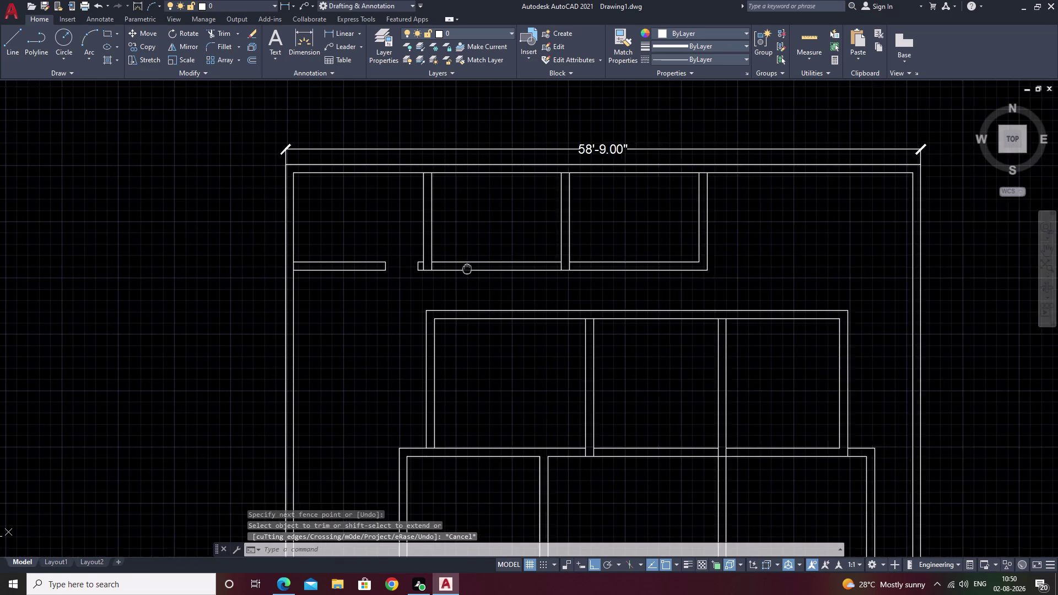
middle_drag(477, 271, 430, 263)
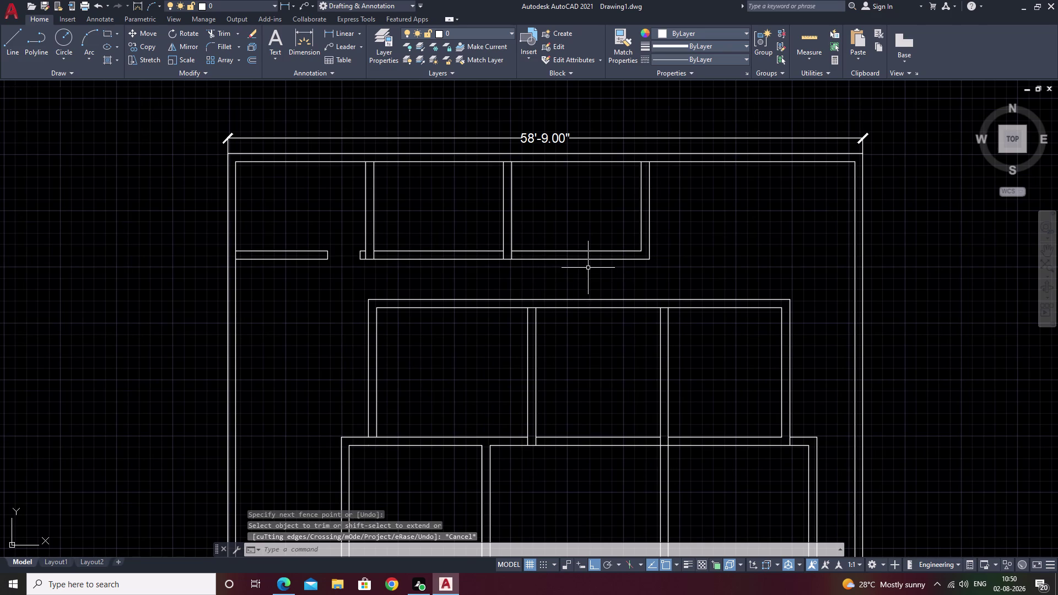
scroll(up, 3)
key(Escape)
Offset the inner wall line 6" to set where the next doorway starts.
text(o)
key(space)
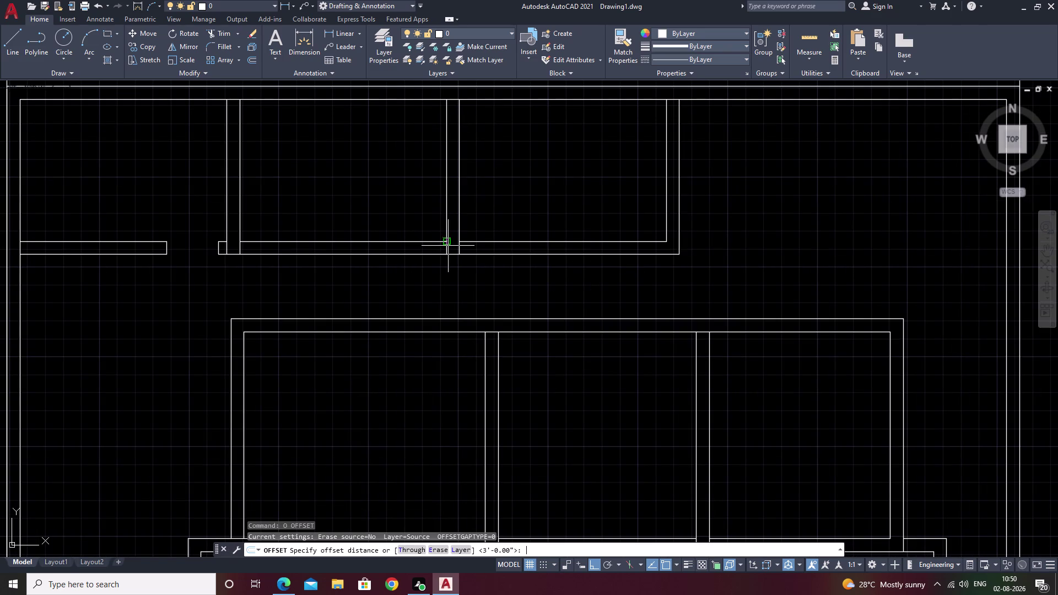
key(9)
key(BackSpace)
text(6)
key(space)
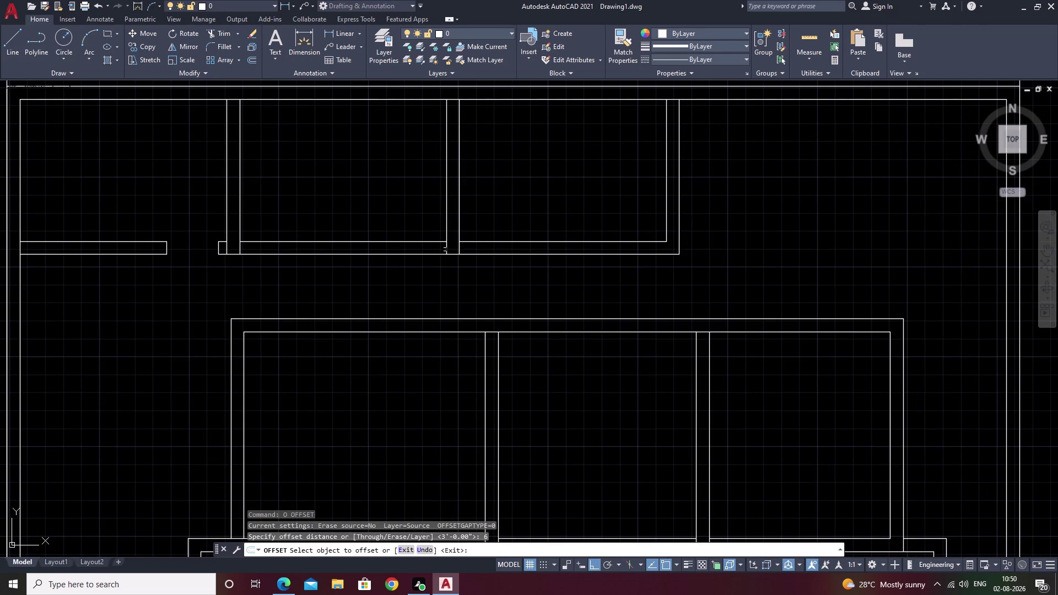
click(447, 249)
click(401, 252)
key(Escape)
Trim the wall segment at the new 6" line with a fence.
text(t)
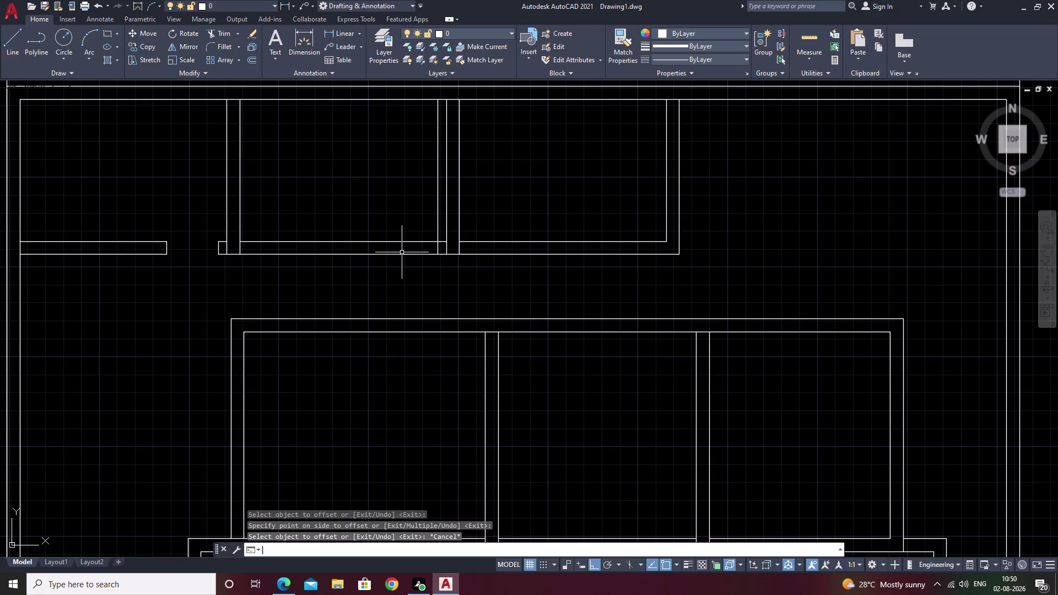
text(r)
key(space)
scroll(up, 3)
drag(471, 223, 437, 245)
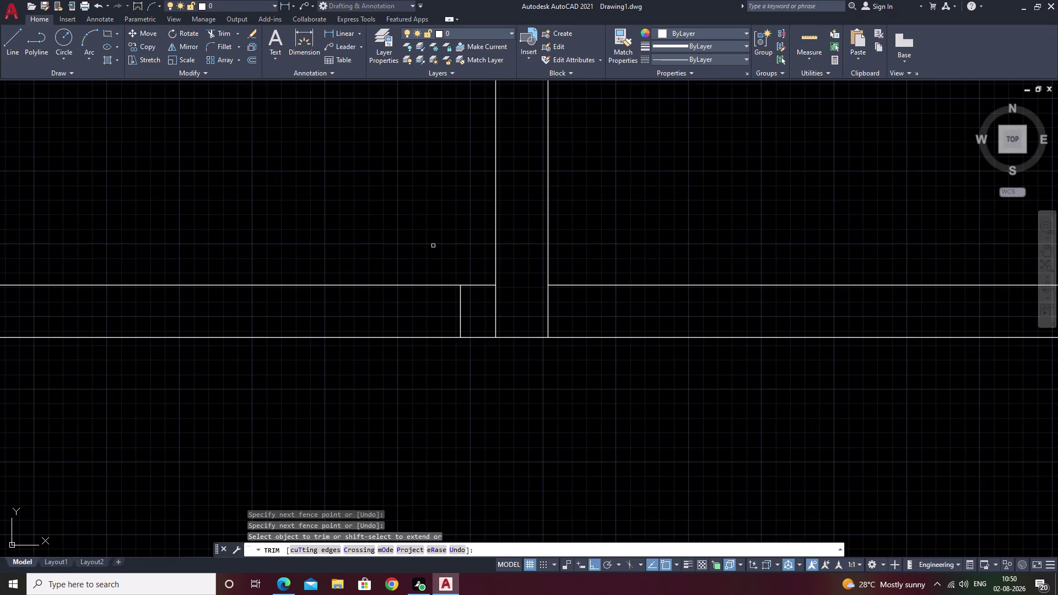
key(Escape)
Offset a wall line 3' to the left for the doorway width.
text(o)
key(space)
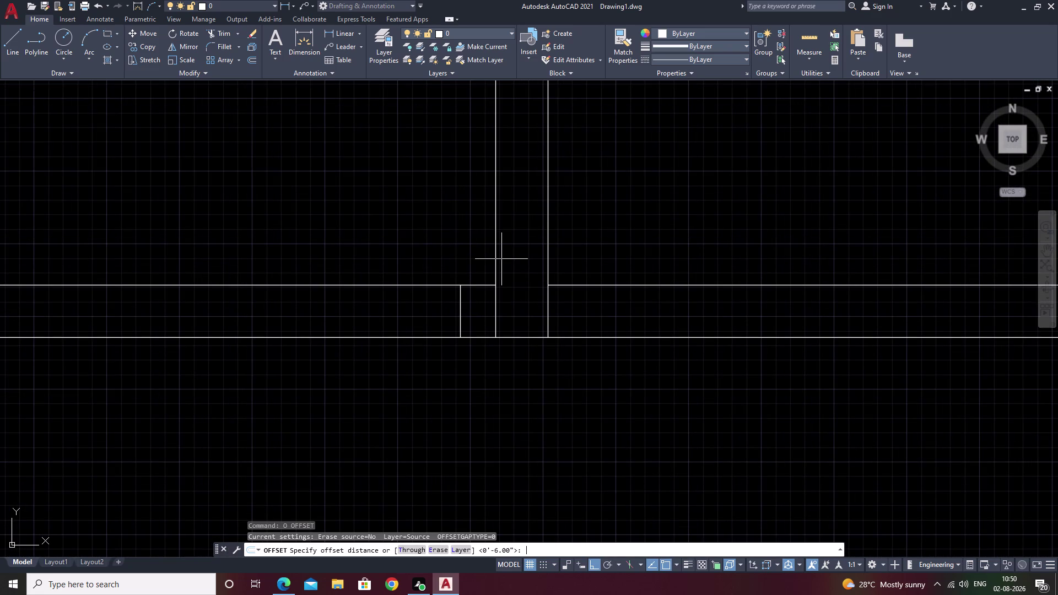
text(3')
key(space)
double_click(459, 306)
click(363, 302)
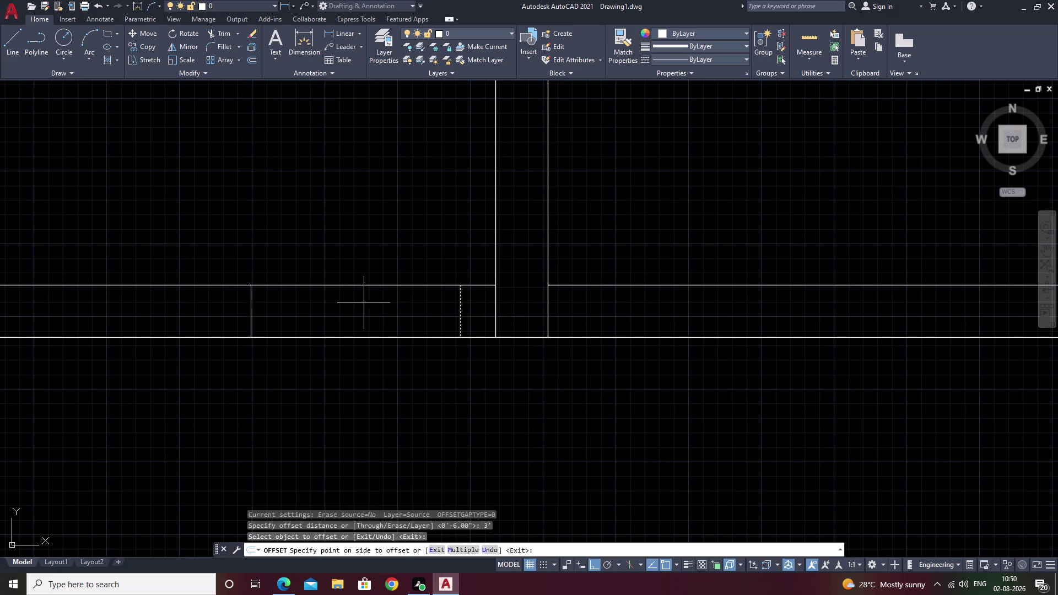
key(Escape)
Trim out the wall between the lines to cut the second doorway.
text(tr)
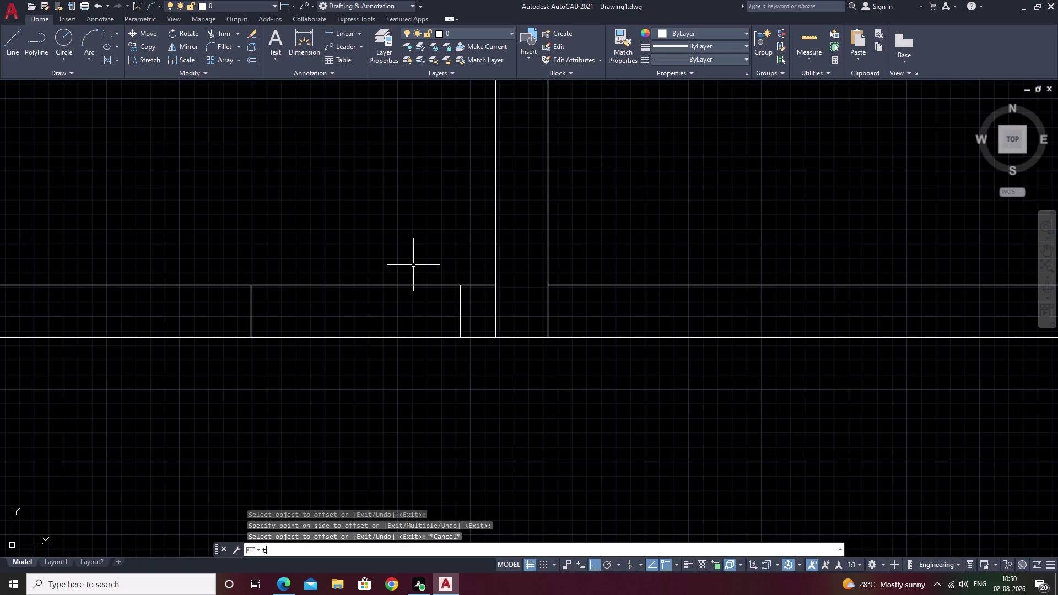
key(space)
drag(382, 207, 351, 372)
scroll(down, 3)
middle_drag(364, 382, 137, 337)
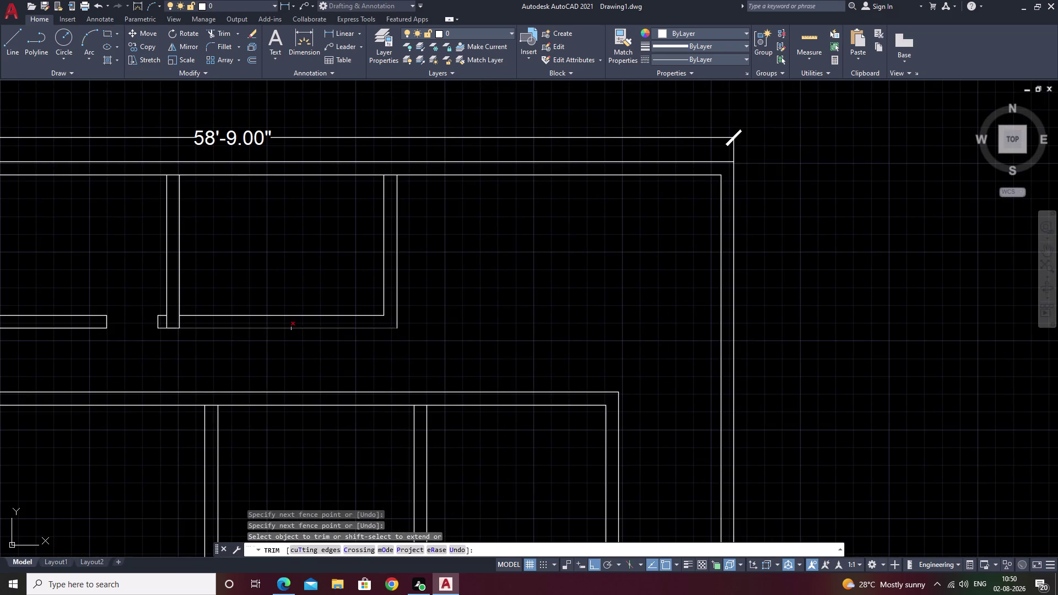
key(Escape)
Offset the top-right room's wall line 6" from the inner wall.
scroll(up, 3)
middle_drag(195, 303, 283, 294)
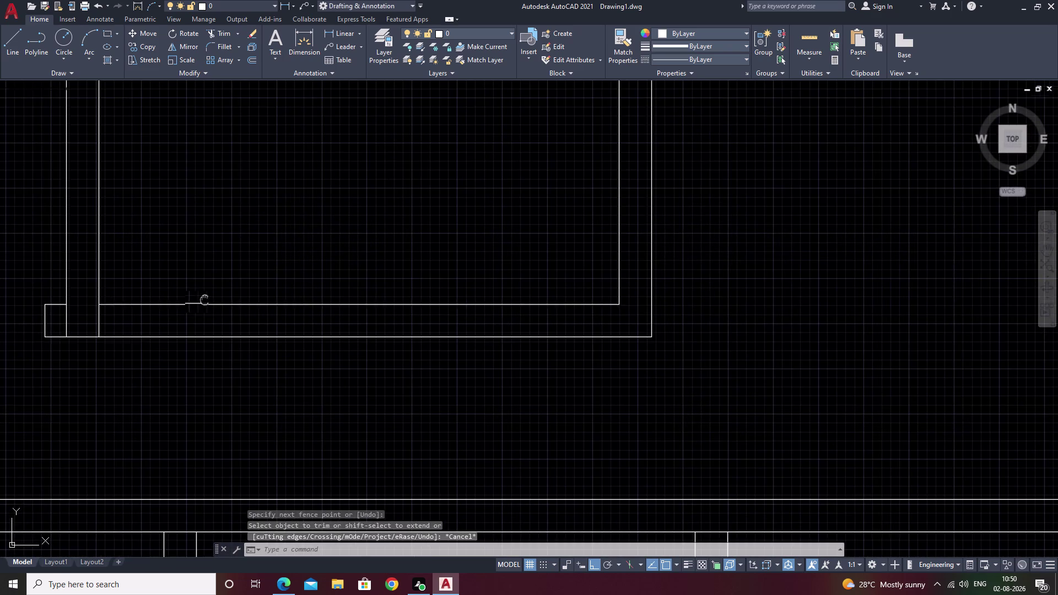
middle_drag(283, 293, 310, 289)
text(o)
key(space)
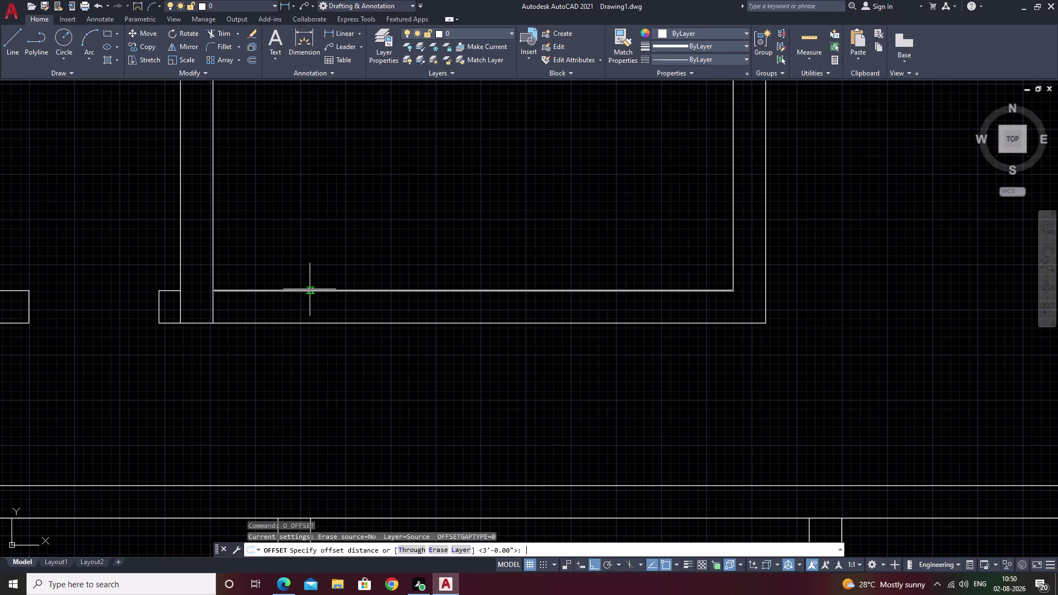
key(9)
key(BackSpace)
key(6)
key(space)
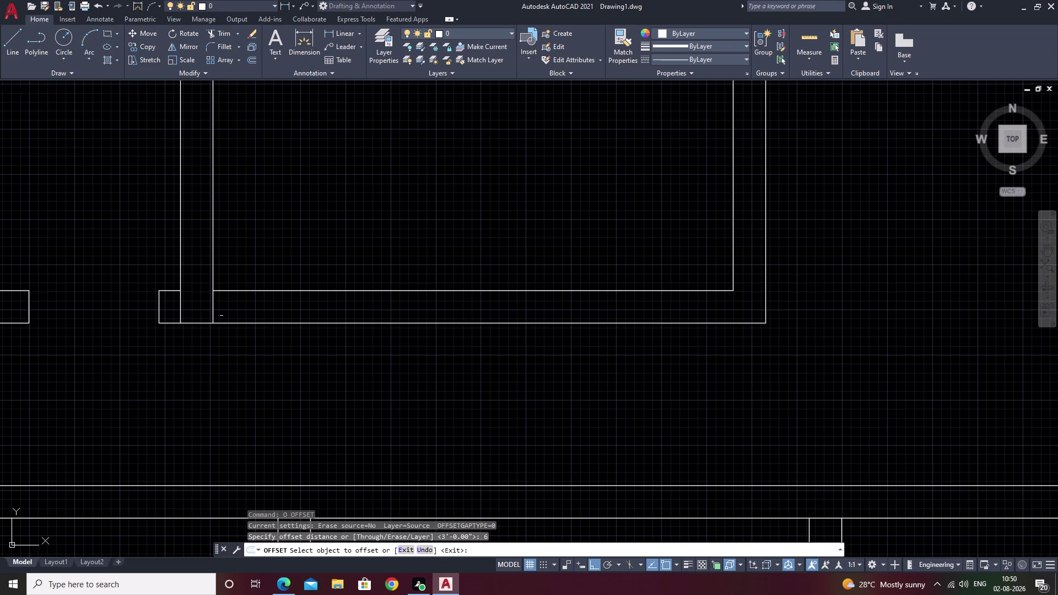
click(213, 308)
click(272, 314)
key(Escape)
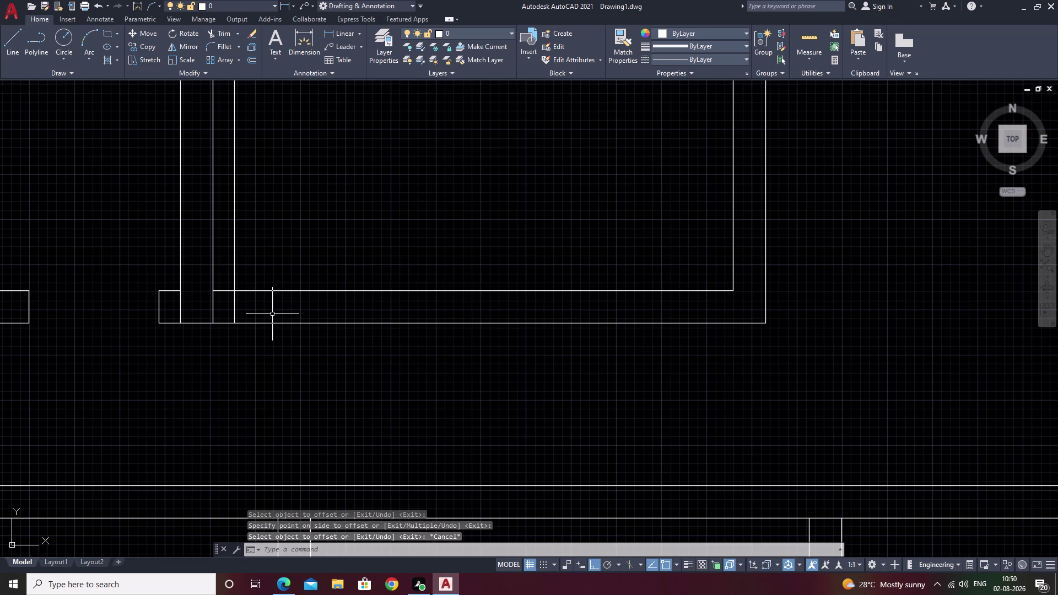
Trim away the short wall piece beside the 6" line.
text(tr)
key(space)
drag(285, 212, 223, 273)
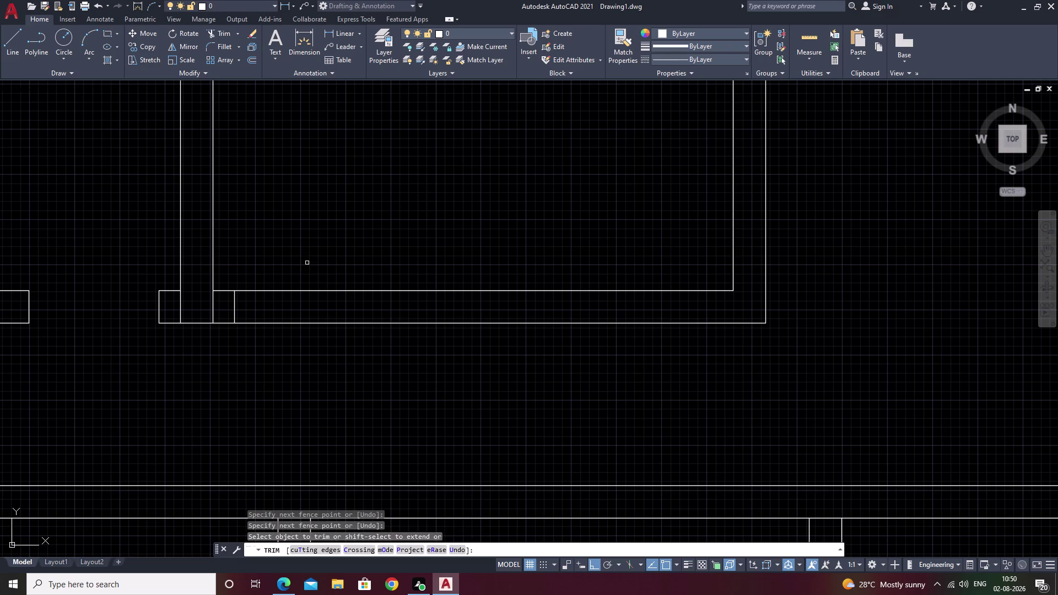
key(Escape)
Offset a wall line 3' to the right and start cutting that doorway.
text(o 3)
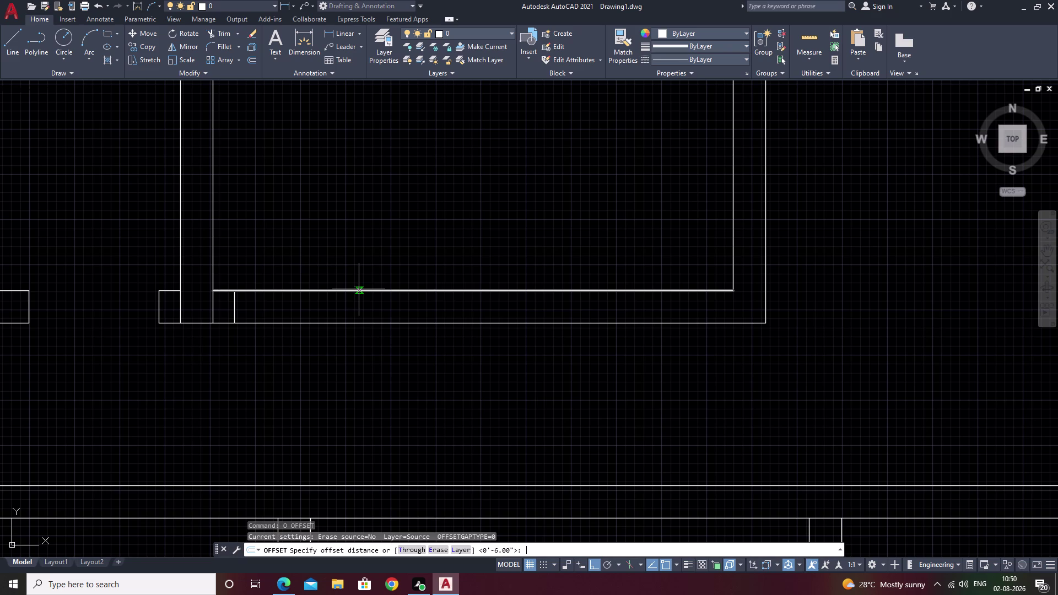
text(')
key(space)
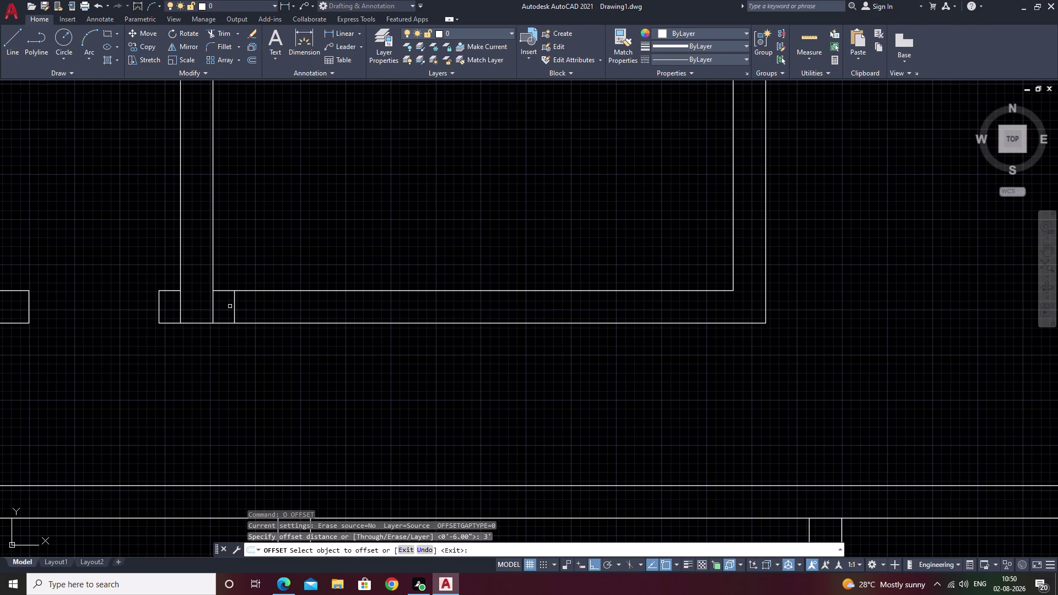
click(235, 304)
click(349, 322)
key(Escape)
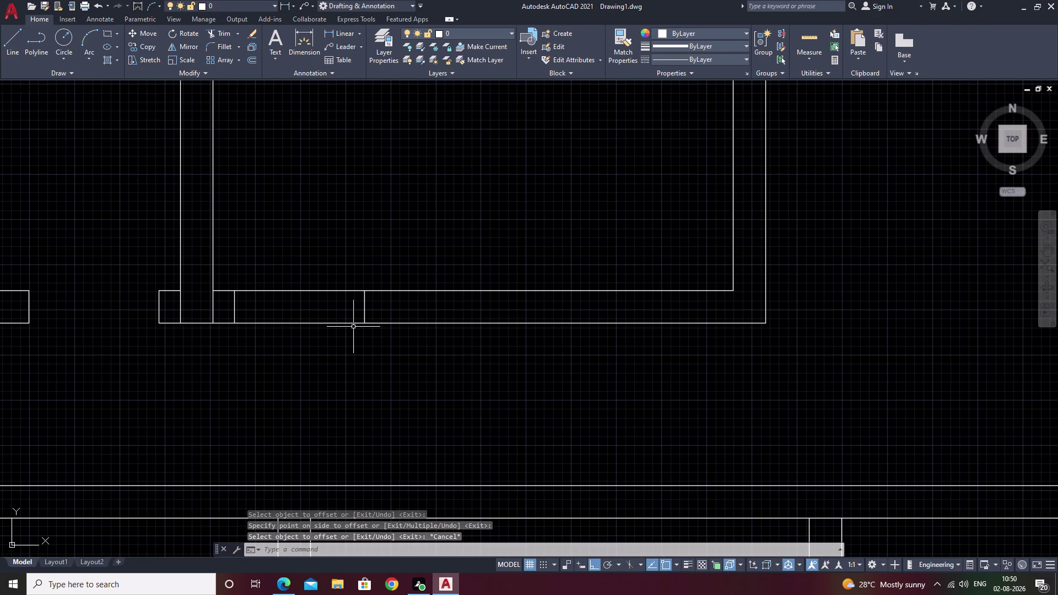
text(te)
key(space)
drag(333, 248, 330, 274)
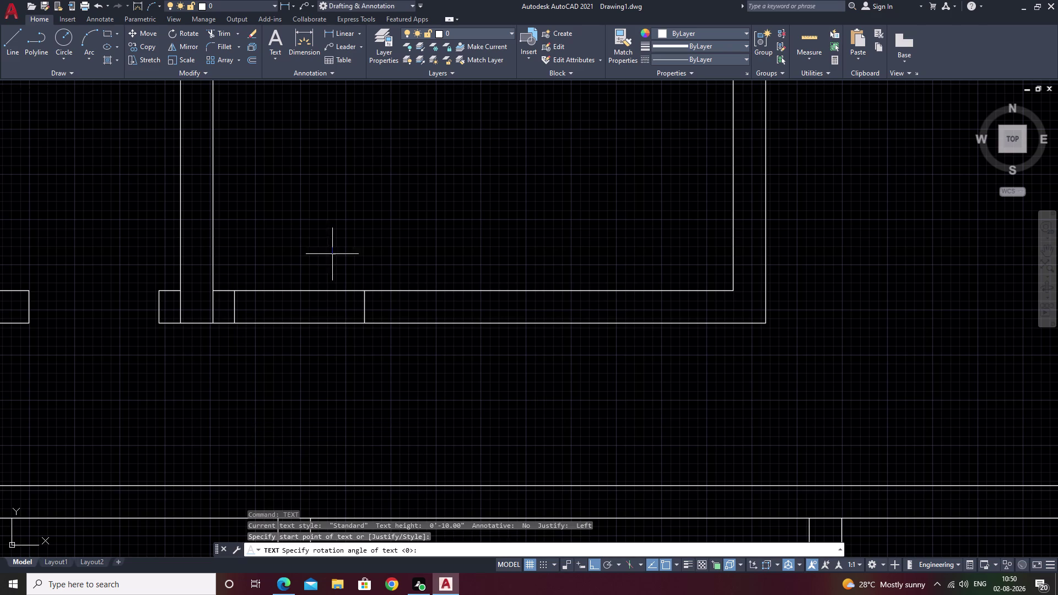
Trim a lower wall segment open for a door opening, then zoom out over the plan.
drag(329, 273, 265, 419)
scroll(down, 3)
key(Escape)
text(t)
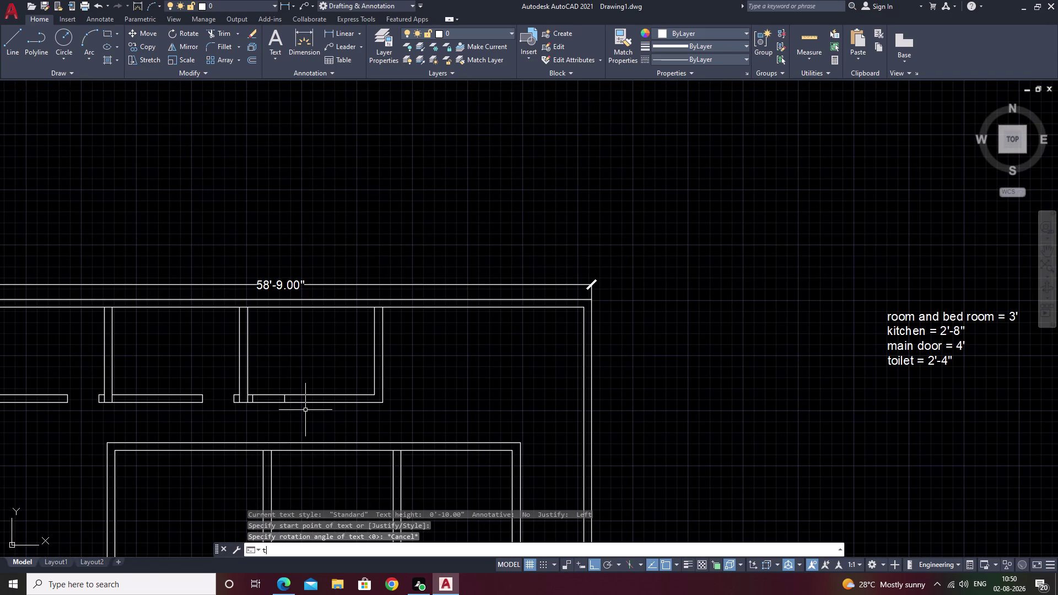
text(r)
key(space)
scroll(up, 3)
drag(221, 333, 215, 458)
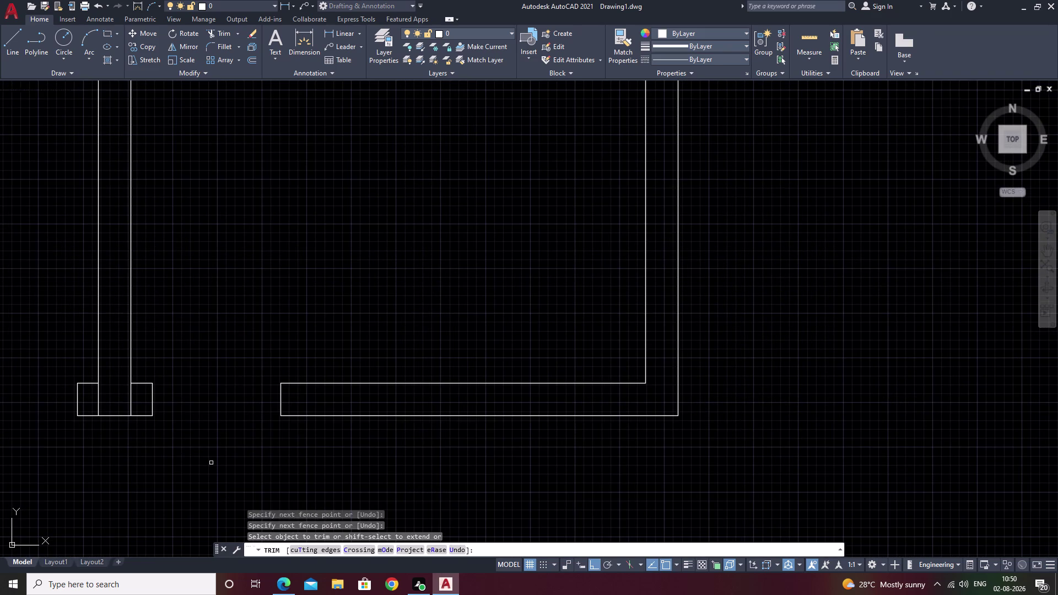
scroll(down, 3)
middle_drag(215, 459, 451, 333)
middle_drag(410, 357, 563, 290)
middle_drag(451, 315, 509, 225)
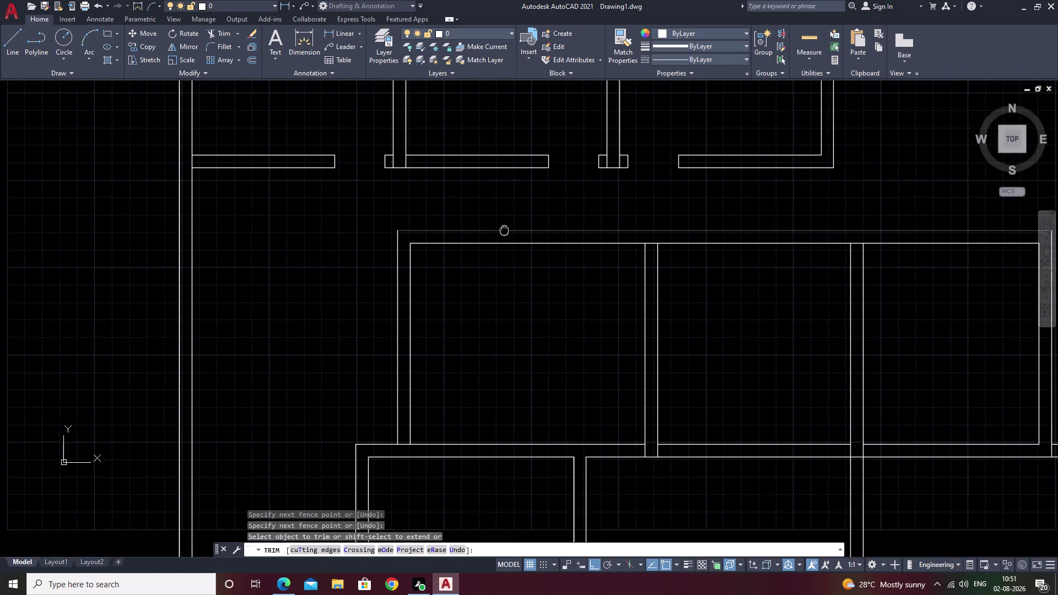
key(Escape)
middle_drag(516, 376, 521, 308)
scroll(down, 3)
middle_drag(532, 300, 408, 387)
middle_drag(548, 364, 550, 318)
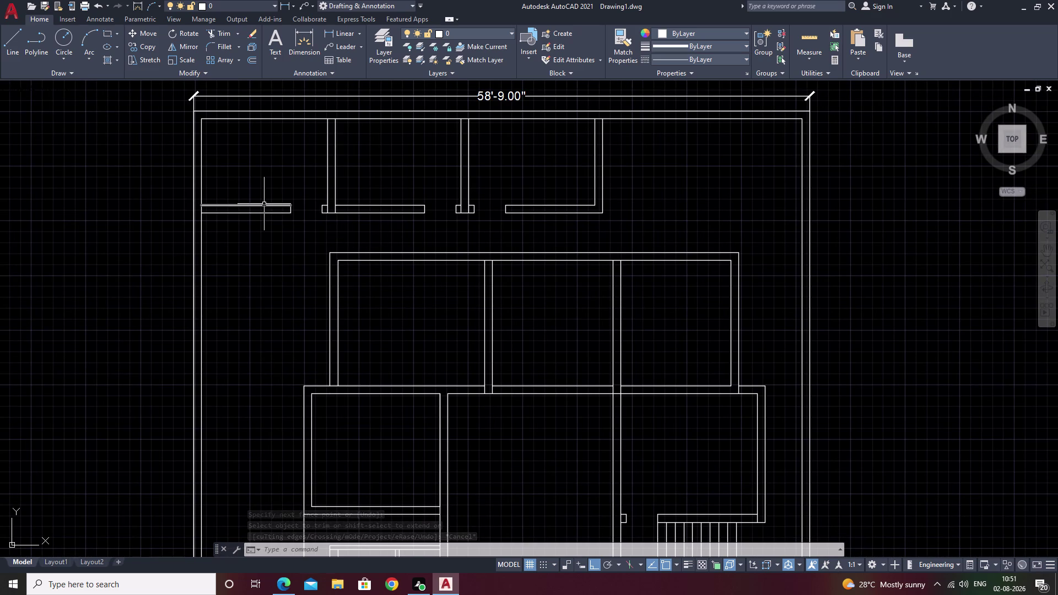
middle_drag(267, 235, 317, 314)
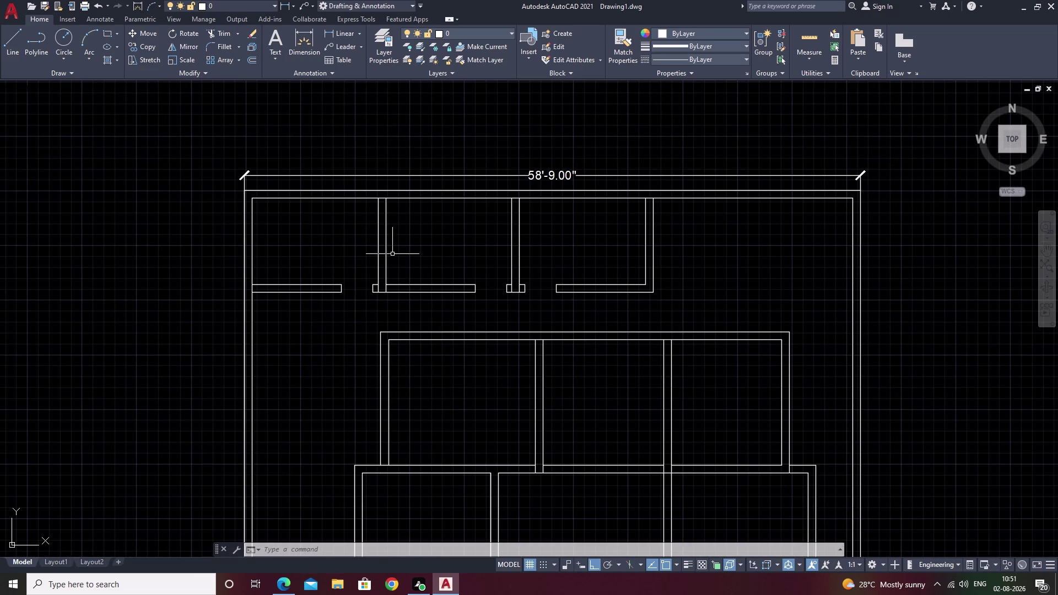
Extend the top-left room's stub wall line to the outer wall.
key(Escape)
key(e)
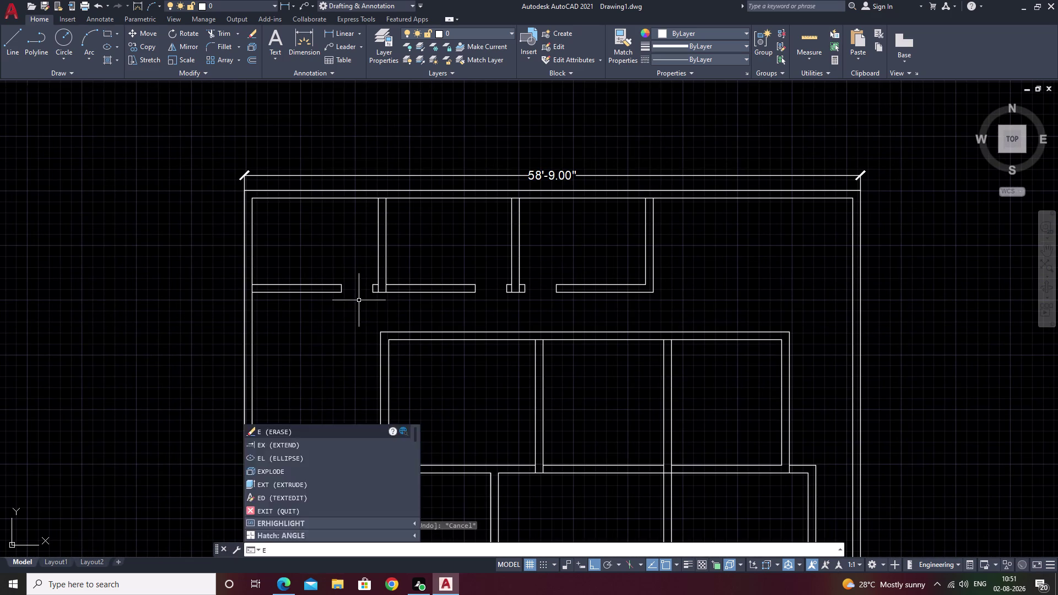
key(Escape)
text(f)
key(space)
scroll(up, 3)
click(223, 286)
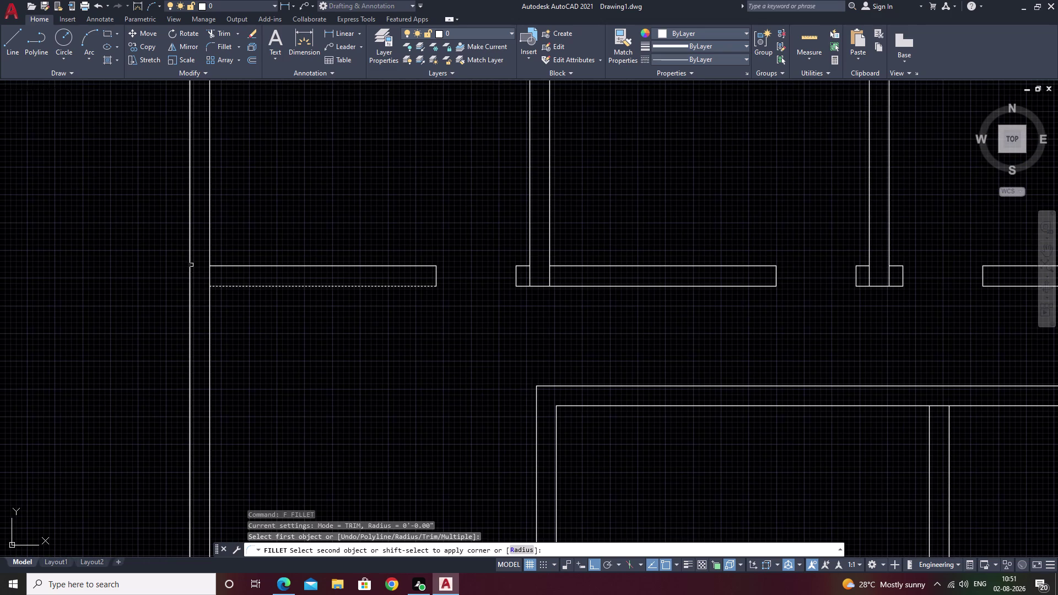
key(Escape)
text(ex)
key(space)
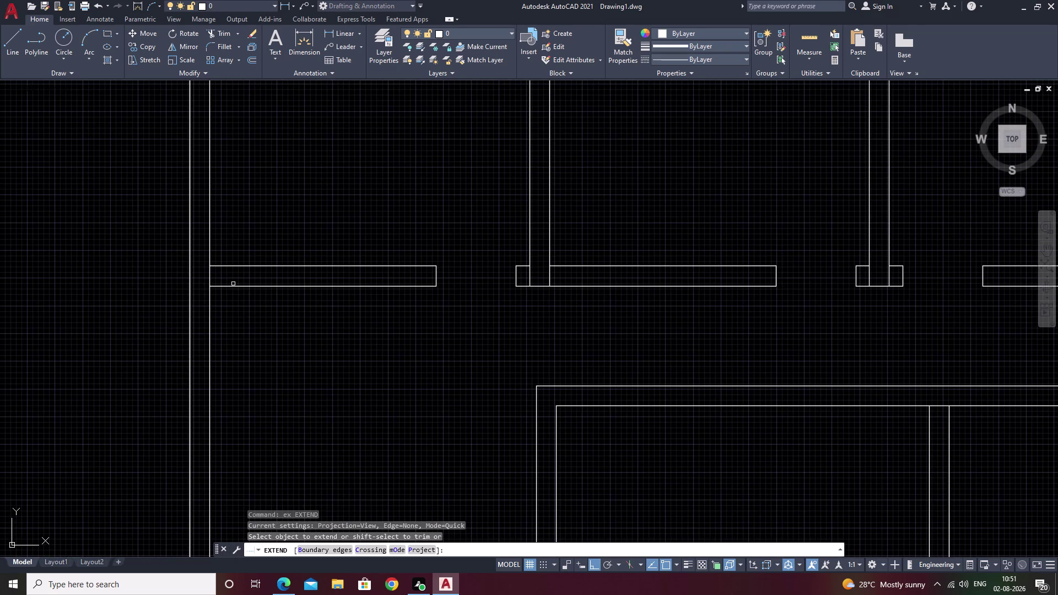
click(233, 286)
key(Escape)
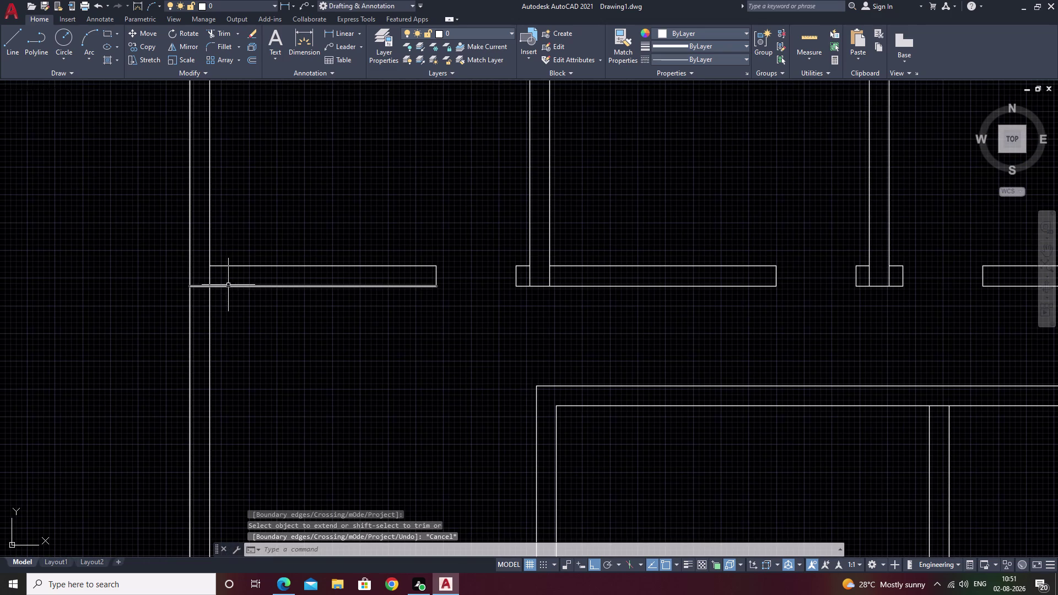
Trim overlapping wall lines at the left junction and along the top outer wall.
text(tr)
key(space)
drag(238, 278, 207, 278)
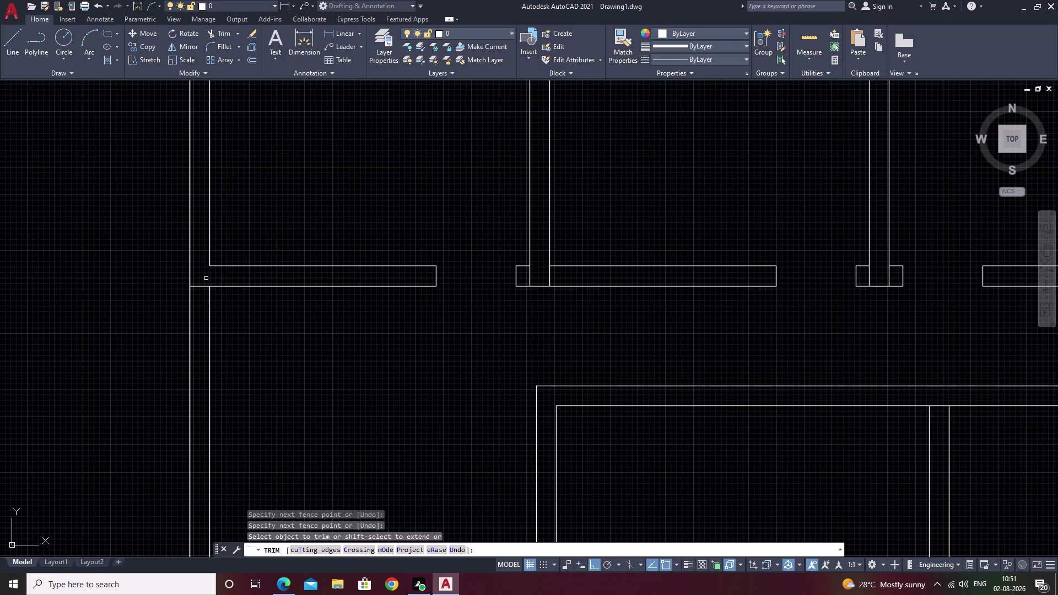
scroll(down, 3)
middle_drag(272, 216, 257, 272)
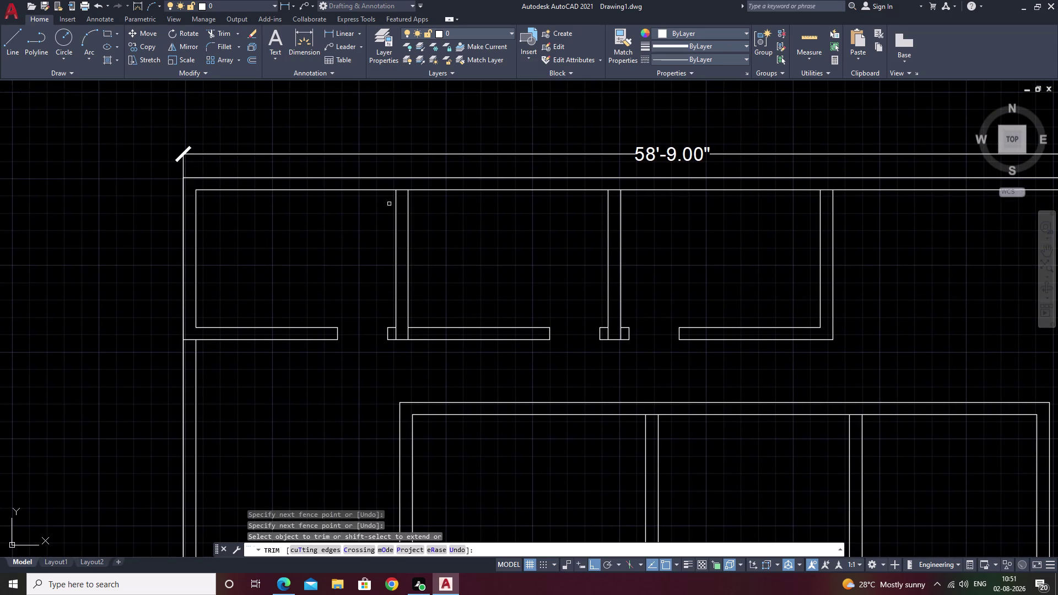
scroll(up, 3)
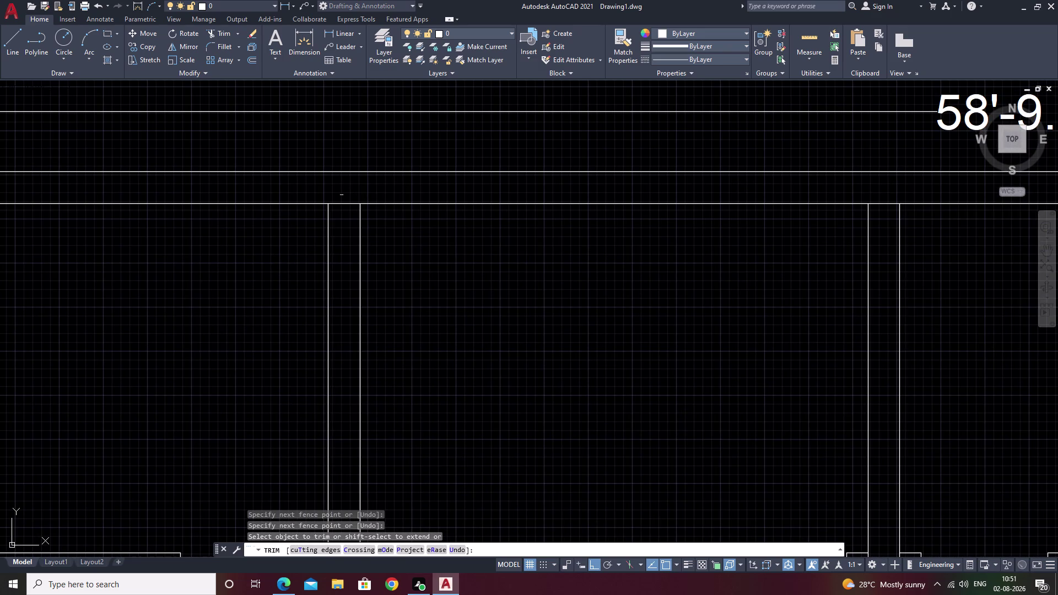
drag(346, 193, 347, 236)
scroll(down, 3)
middle_drag(493, 249, 396, 277)
scroll(up, 3)
scroll(up, 3)
drag(594, 239, 590, 264)
scroll(down, 3)
middle_drag(685, 312, 506, 321)
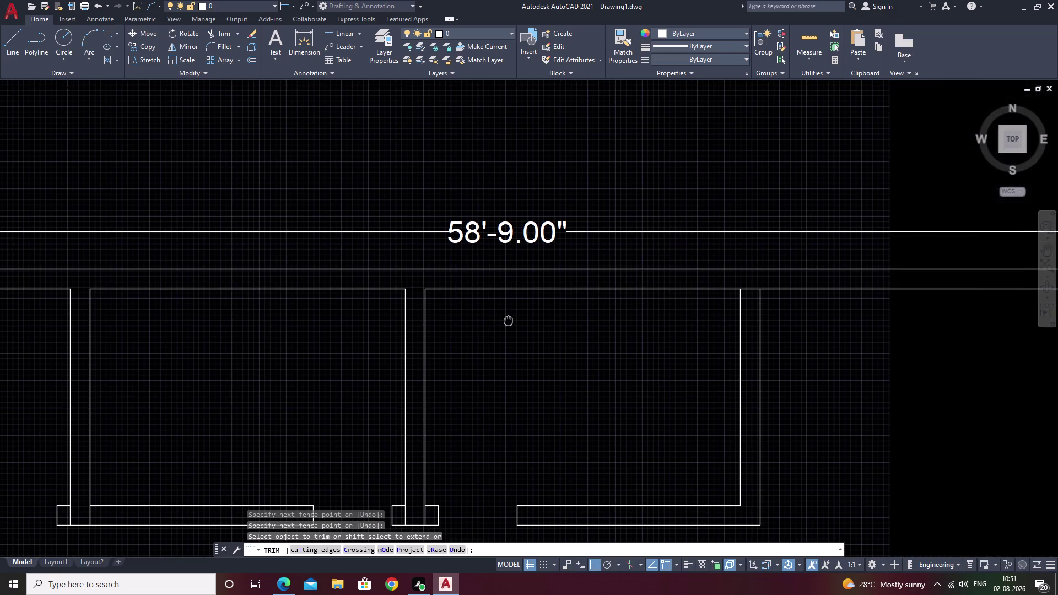
key(Escape)
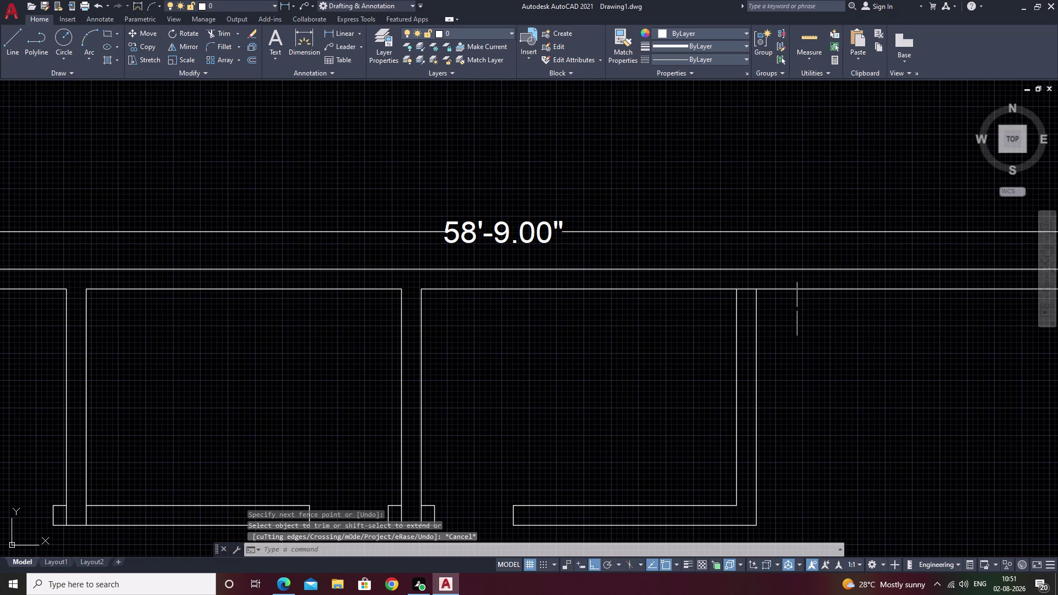
Extend the right-hand top room's wall line to the outer wall.
text(ex)
key(space)
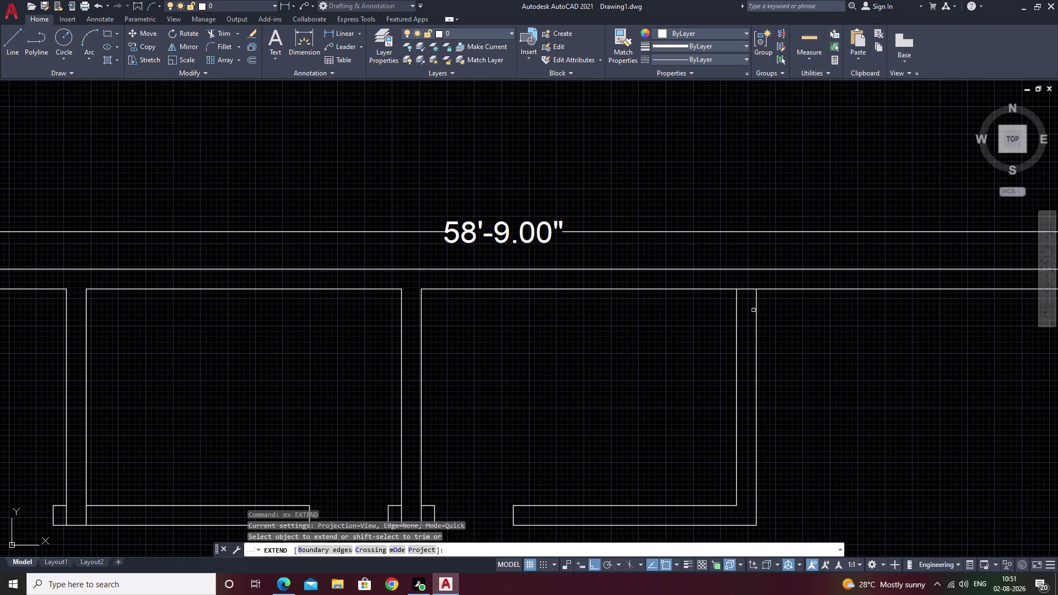
click(757, 307)
scroll(down, 3)
middle_drag(811, 316, 780, 287)
key(Escape)
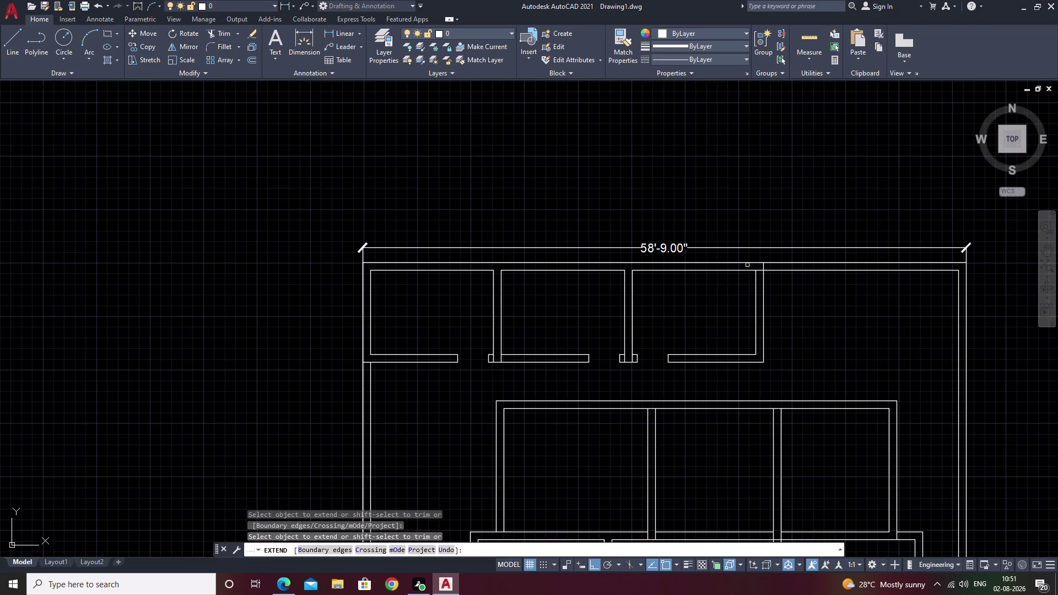
key(space)
scroll(up, 3)
Trim the wall line across the right-hand room corner.
text(tr)
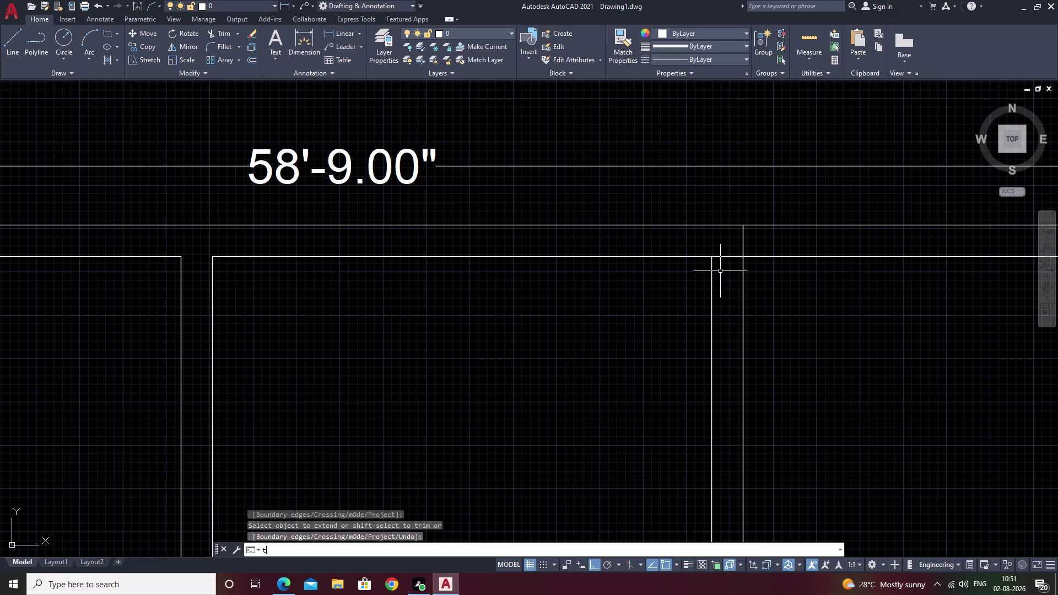
key(space)
scroll(up, 3)
drag(725, 196, 735, 275)
scroll(down, 3)
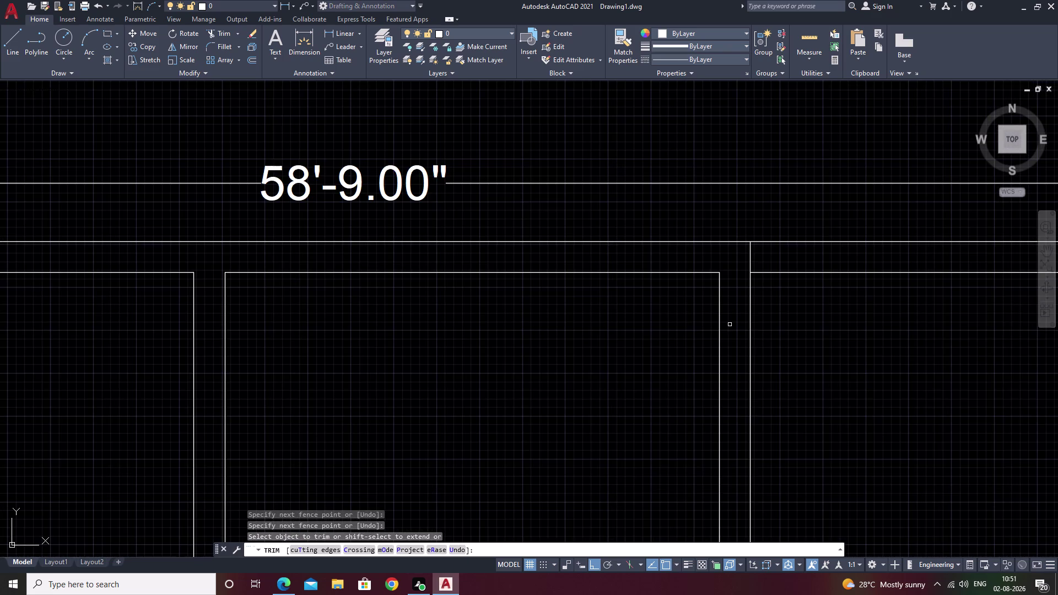
middle_drag(891, 340, 723, 277)
scroll(down, 3)
middle_drag(724, 304, 751, 251)
key(Escape)
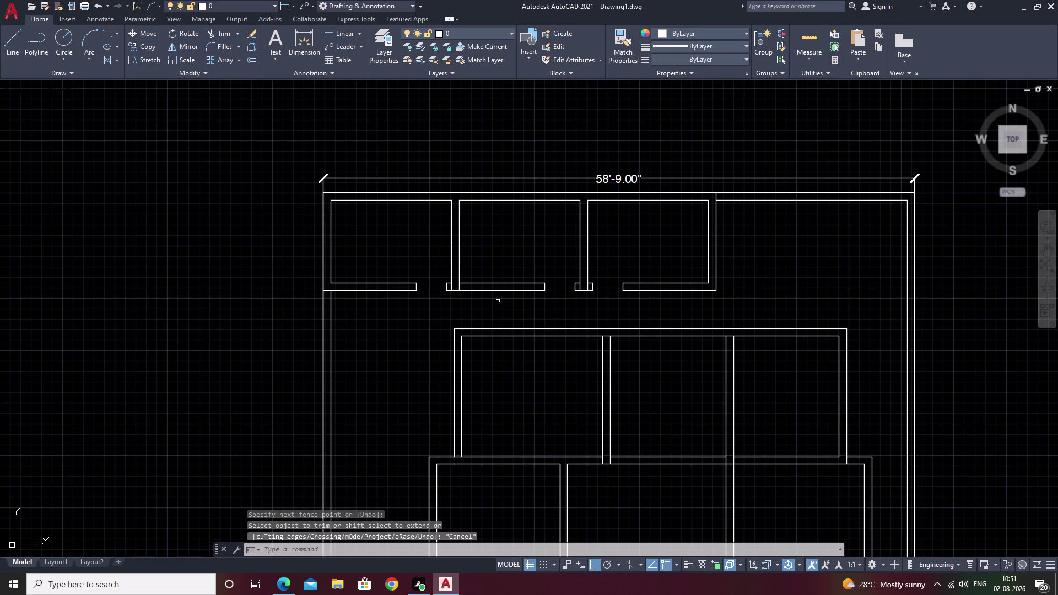
Trim the two overlapping lines inside the lower wall stub.
scroll(up, 3)
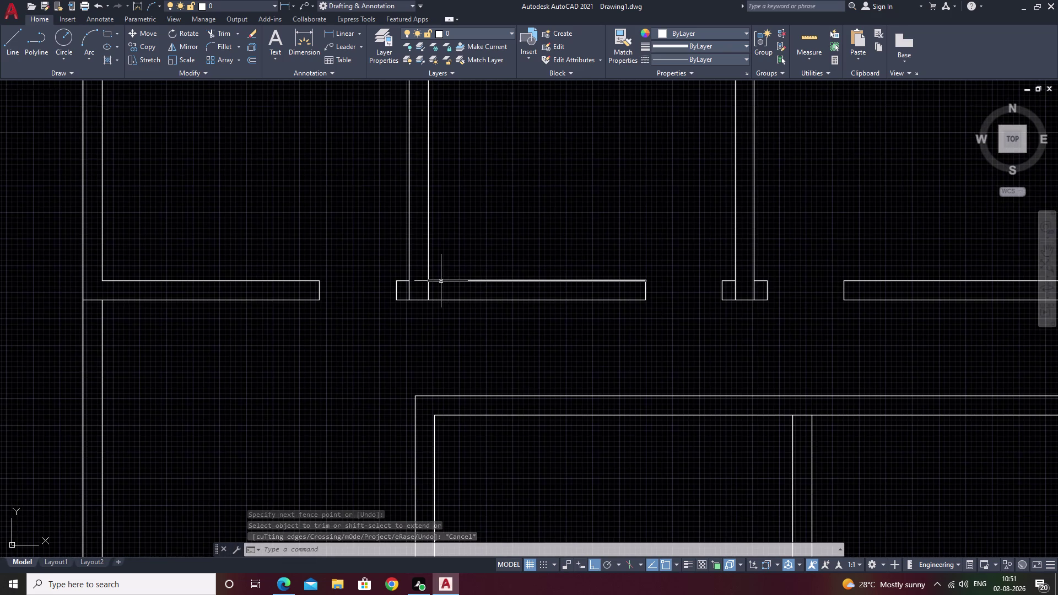
middle_drag(442, 279, 467, 233)
key(Escape)
text(tr)
key(space)
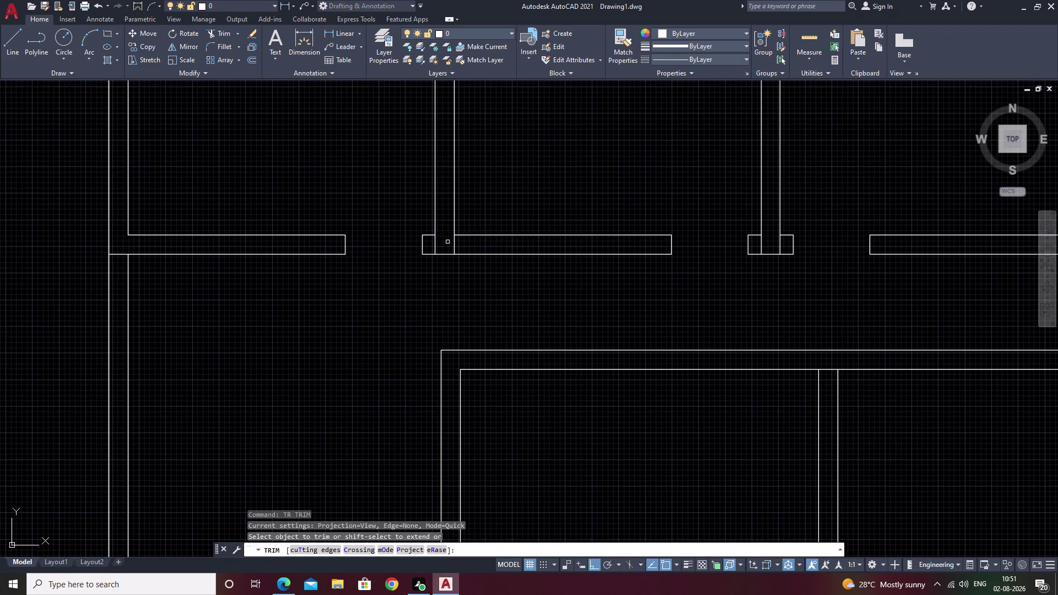
scroll(up, 3)
drag(588, 243, 390, 253)
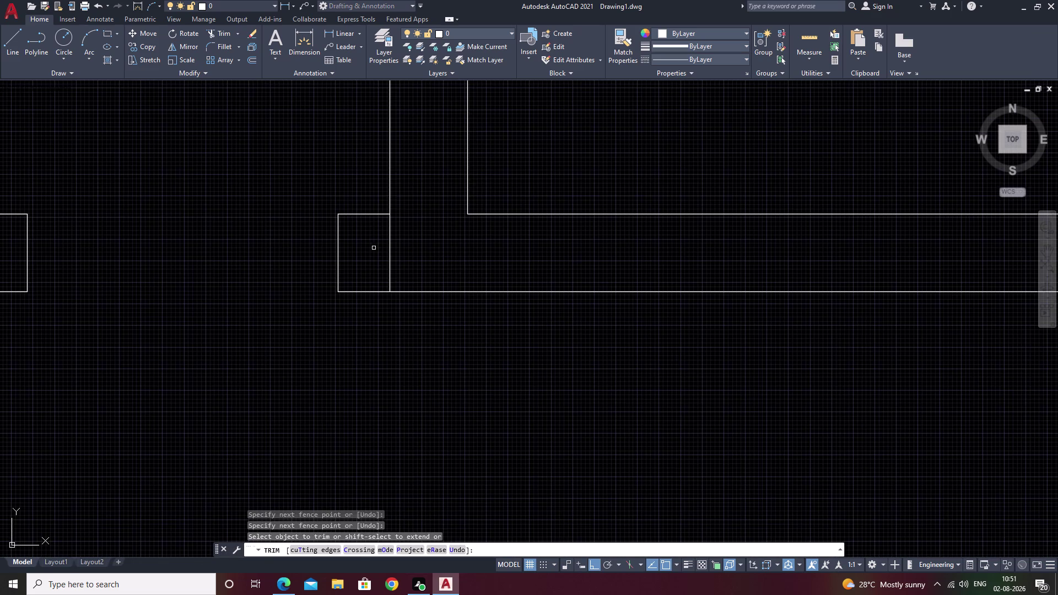
drag(371, 249, 457, 258)
scroll(down, 3)
Trim the overlap at the middle wall stub and reframe the top rooms.
middle_drag(607, 290, 401, 328)
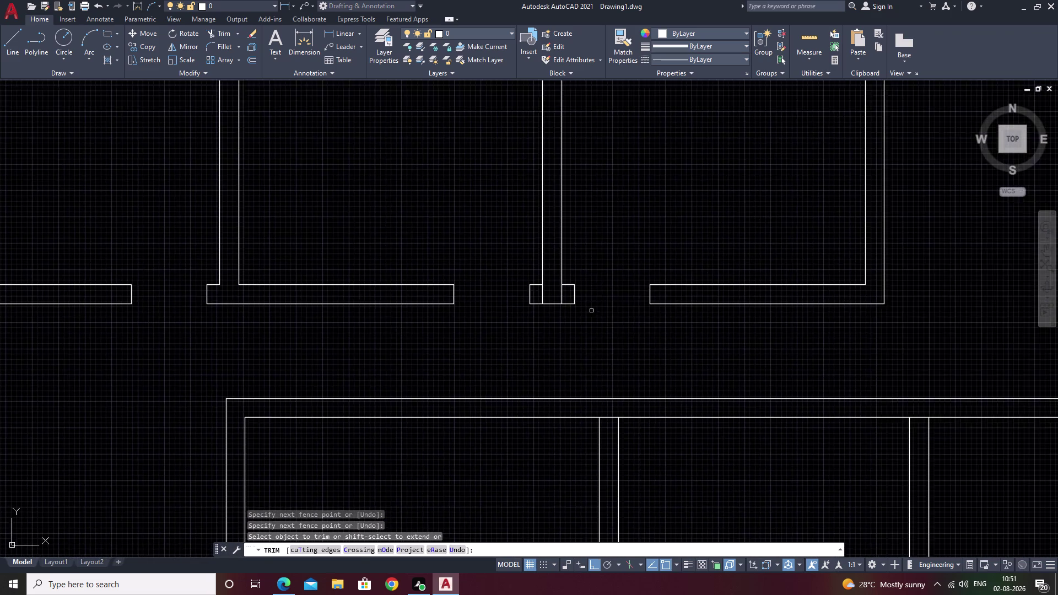
scroll(up, 3)
drag(495, 274, 372, 283)
scroll(down, 3)
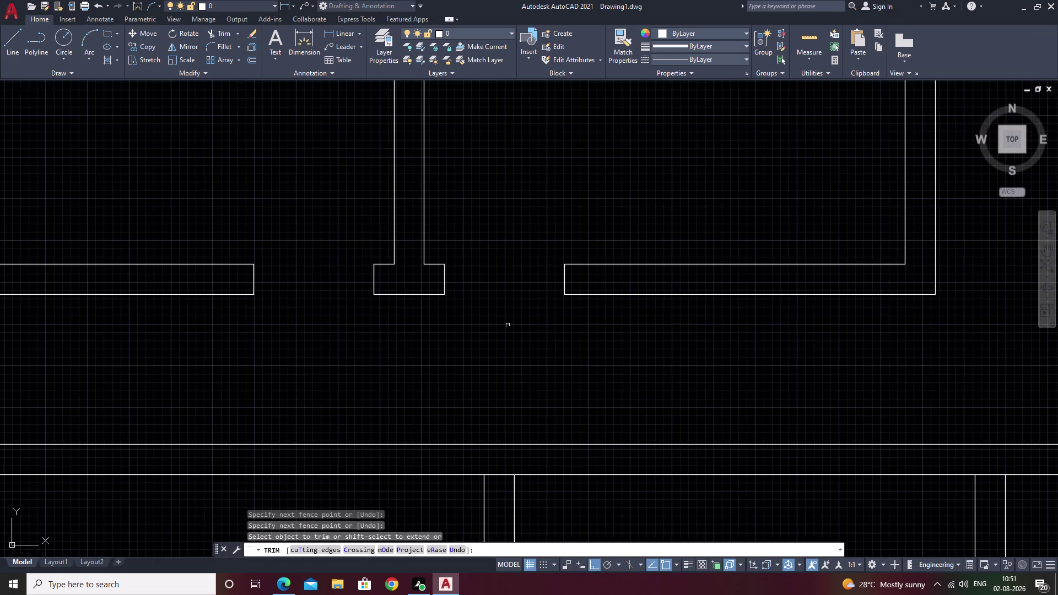
scroll(down, 3)
middle_drag(587, 353, 465, 348)
key(Escape)
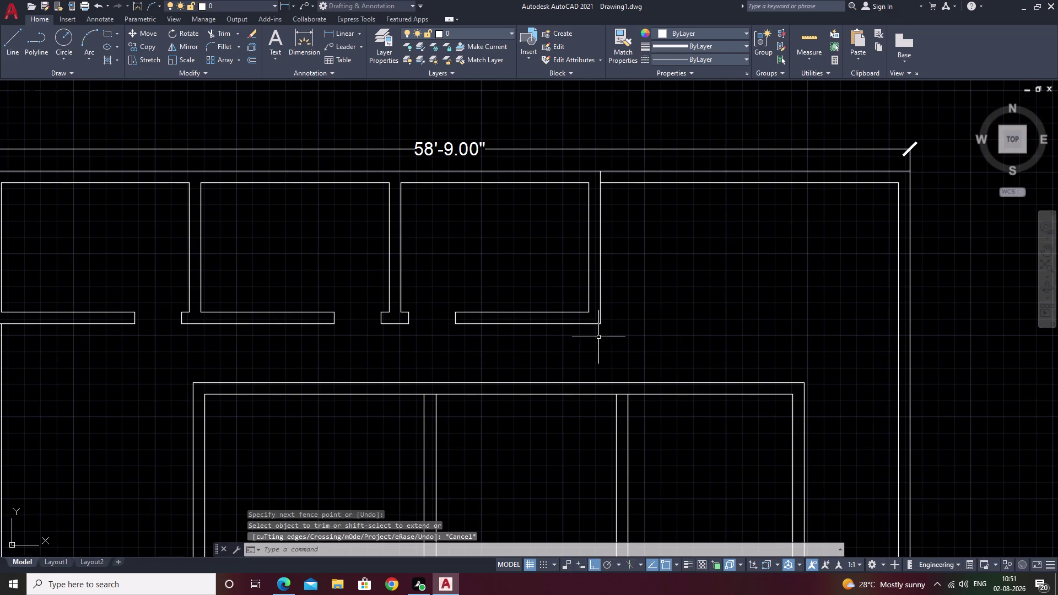
middle_drag(432, 299, 550, 267)
middle_drag(332, 308, 460, 309)
middle_drag(609, 315, 611, 289)
key(Escape)
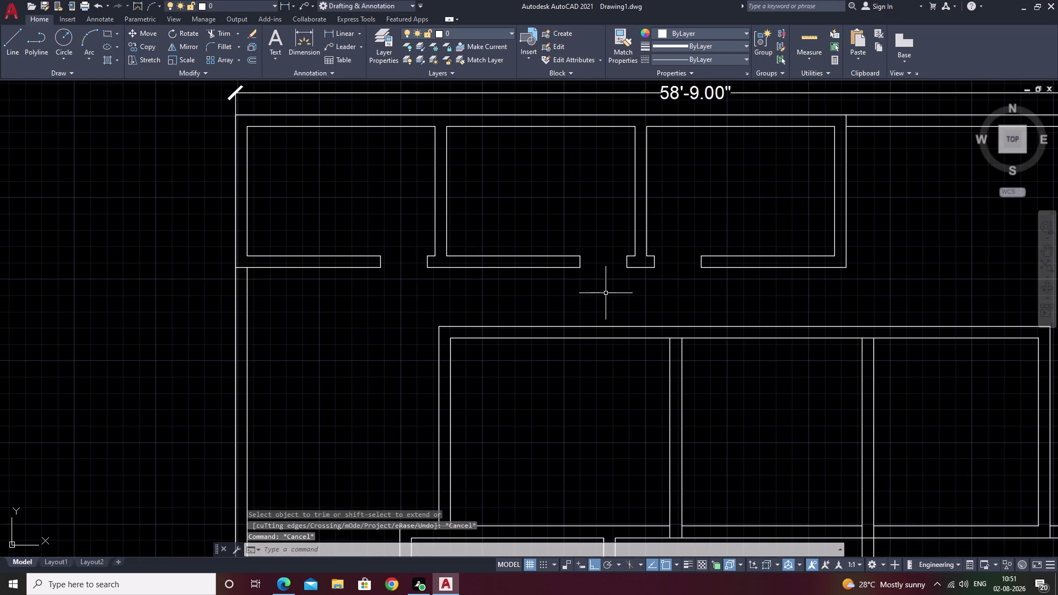
Start a hatch and choose the ANSI31 diagonal line pattern.
text(h)
key(space)
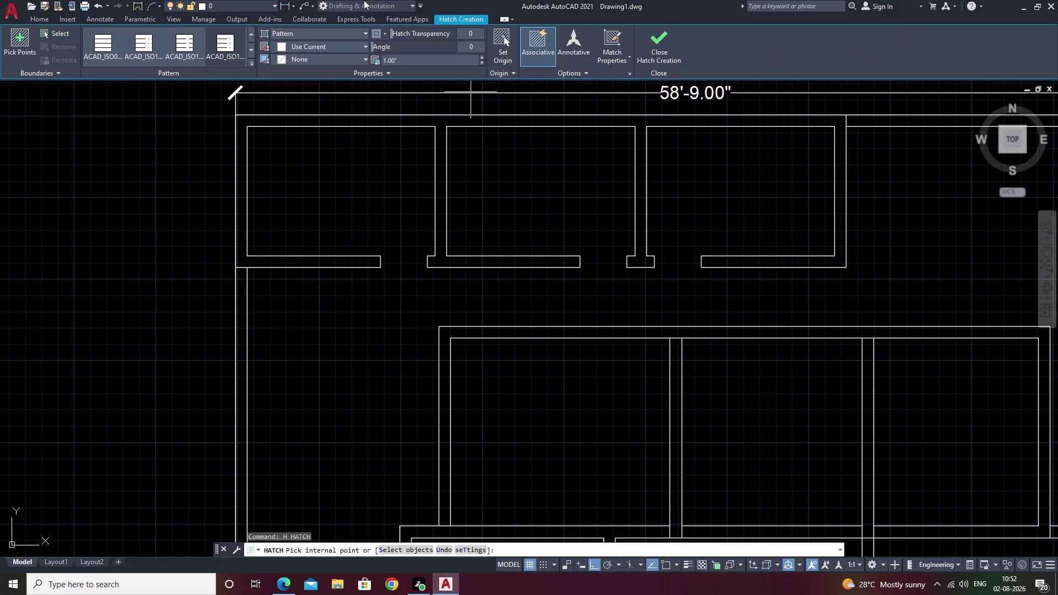
click(251, 64)
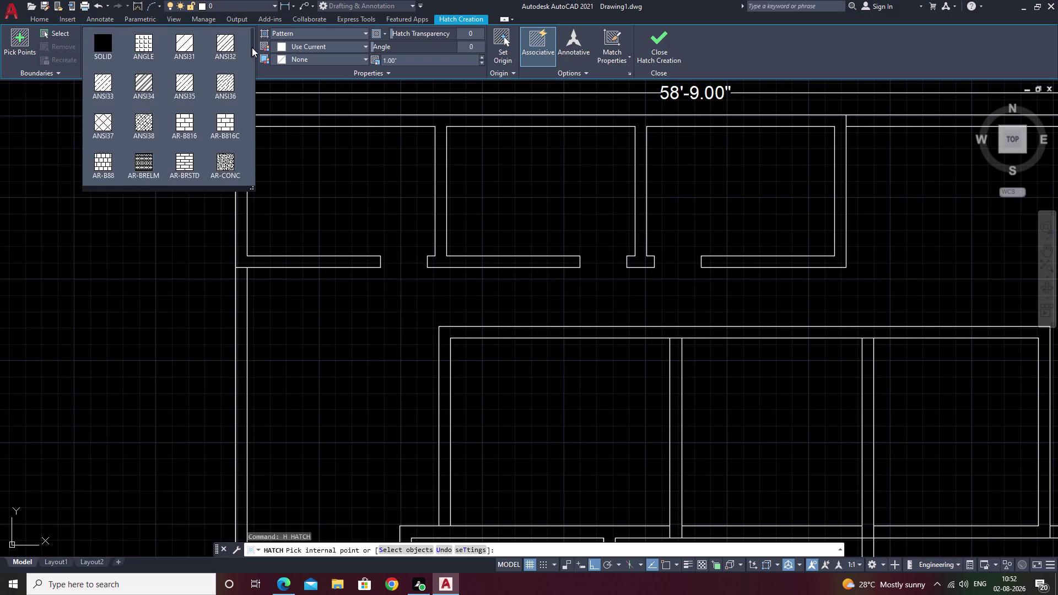
scroll(down, 3)
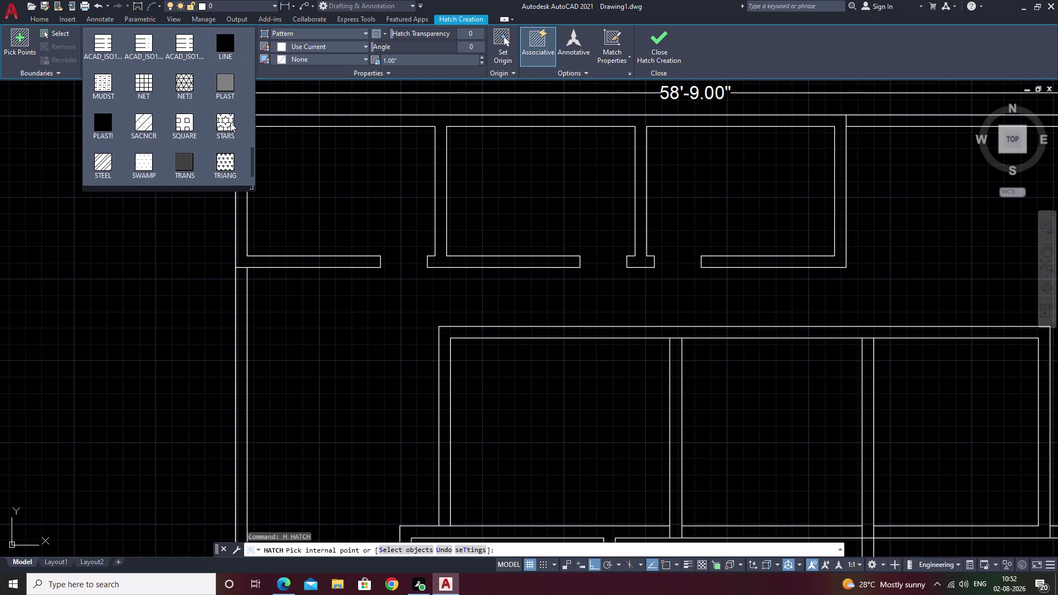
scroll(up, 3)
scroll(up, 3)
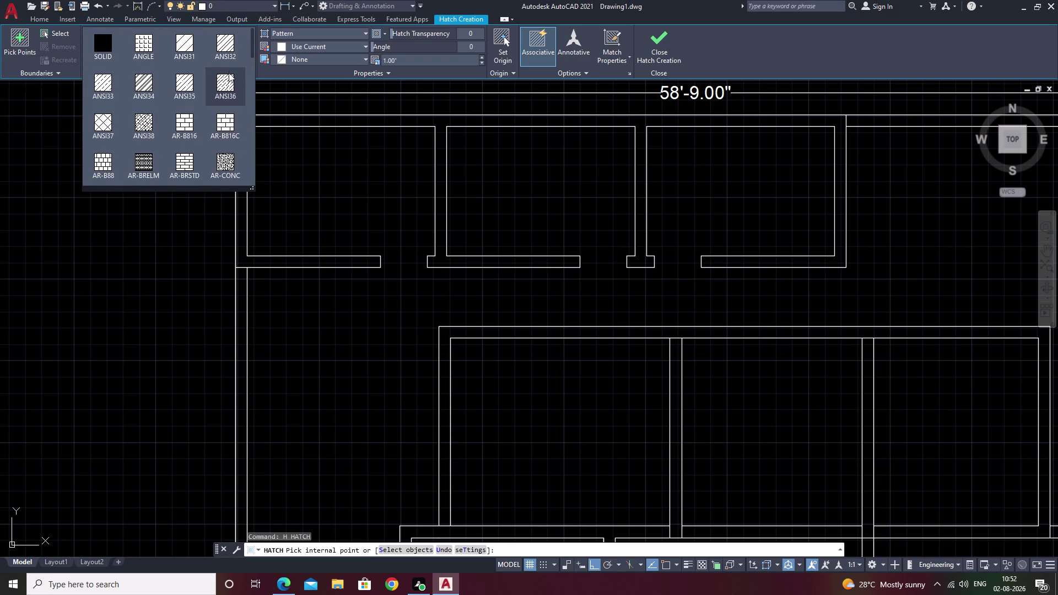
scroll(up, 3)
scroll(up, 3)
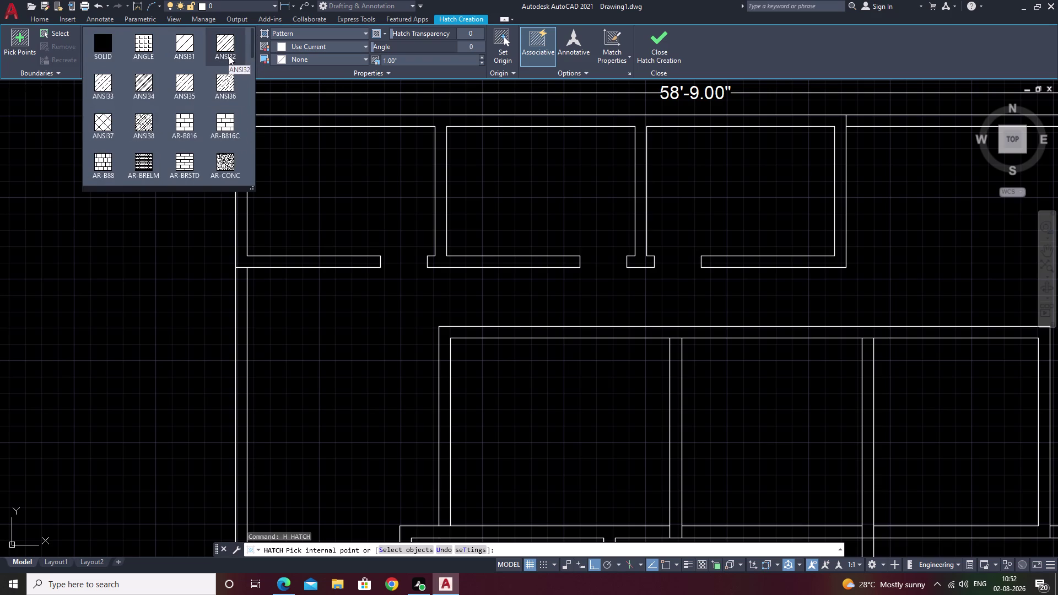
scroll(down, 3)
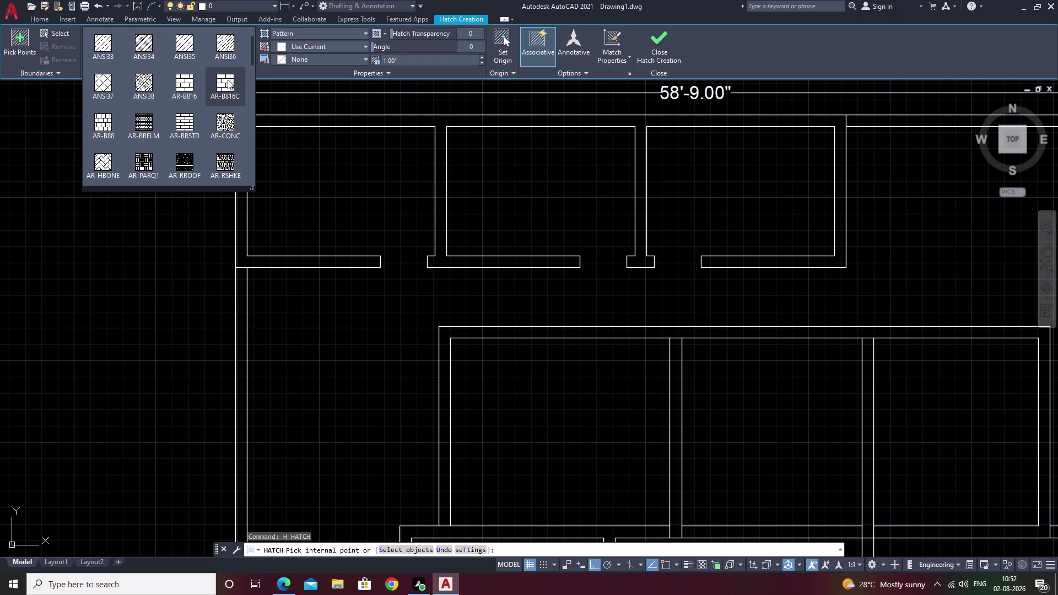
scroll(down, 3)
scroll(down, 3)
scroll(down, 3)
scroll(down, 3)
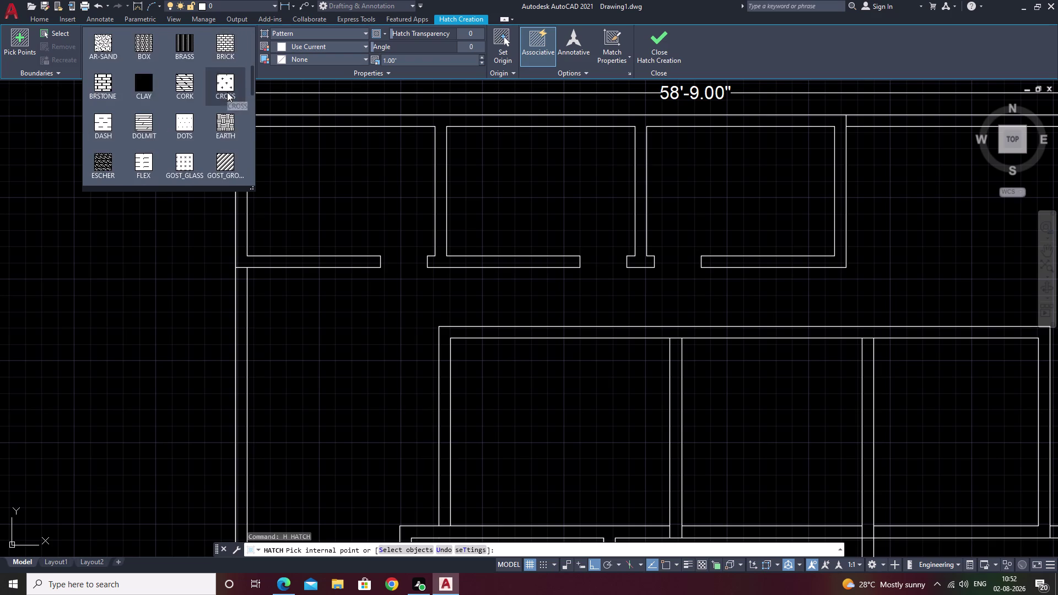
scroll(down, 3)
scroll(up, 3)
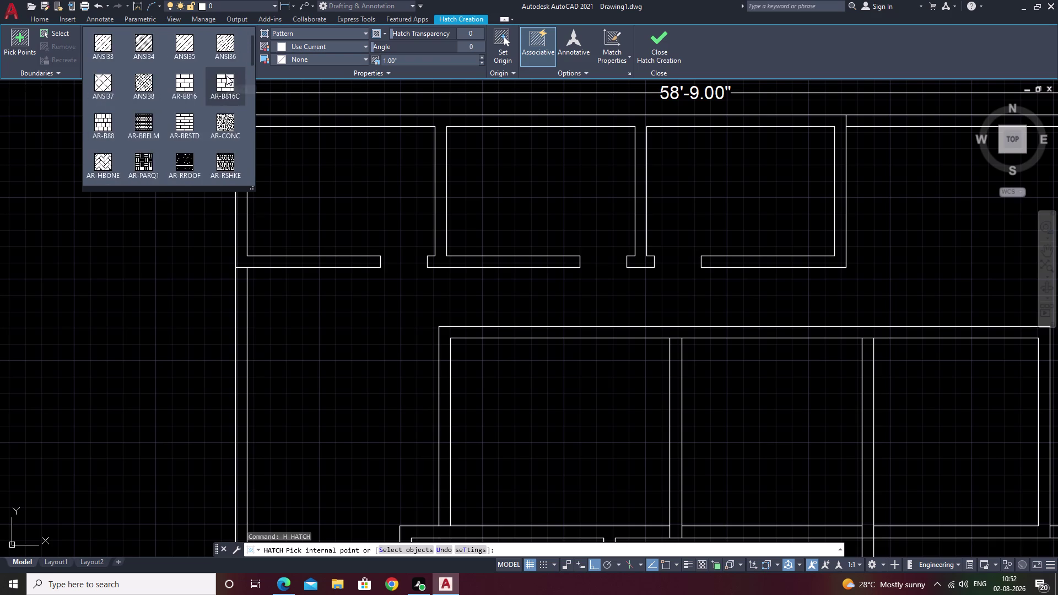
scroll(up, 3)
click(227, 53)
click(184, 51)
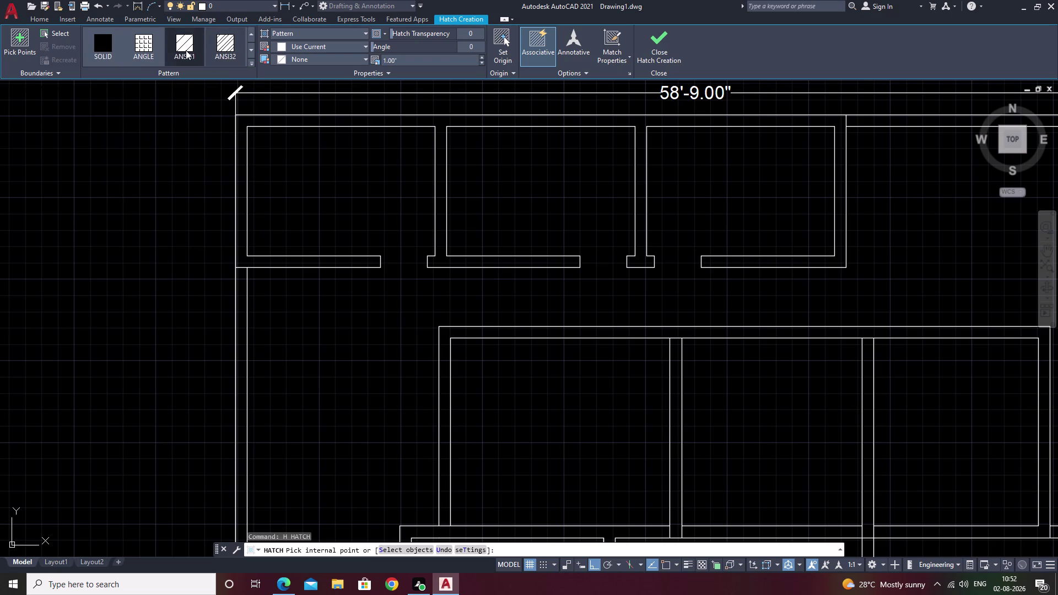
Pick the top wall areas and set the hatch pattern scale to 20.
click(337, 122)
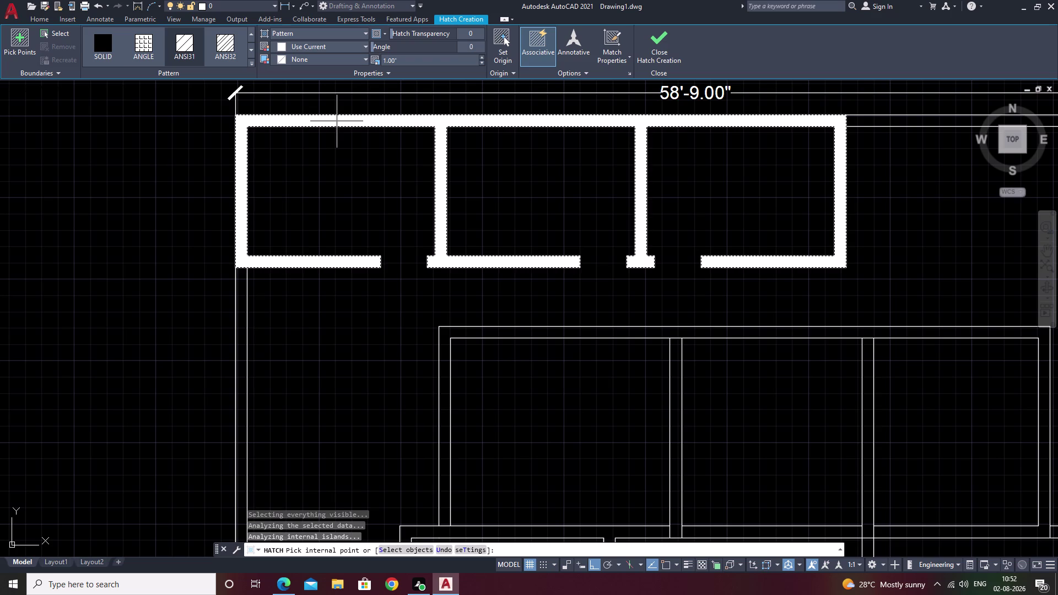
click(410, 63)
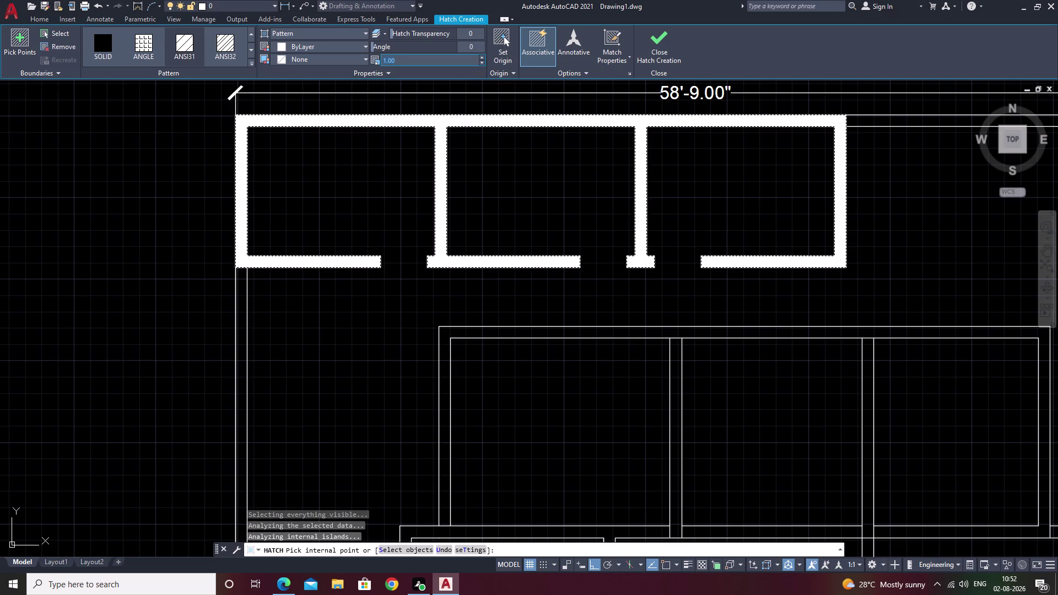
key(BackSpace)
key(5)
click(396, 149)
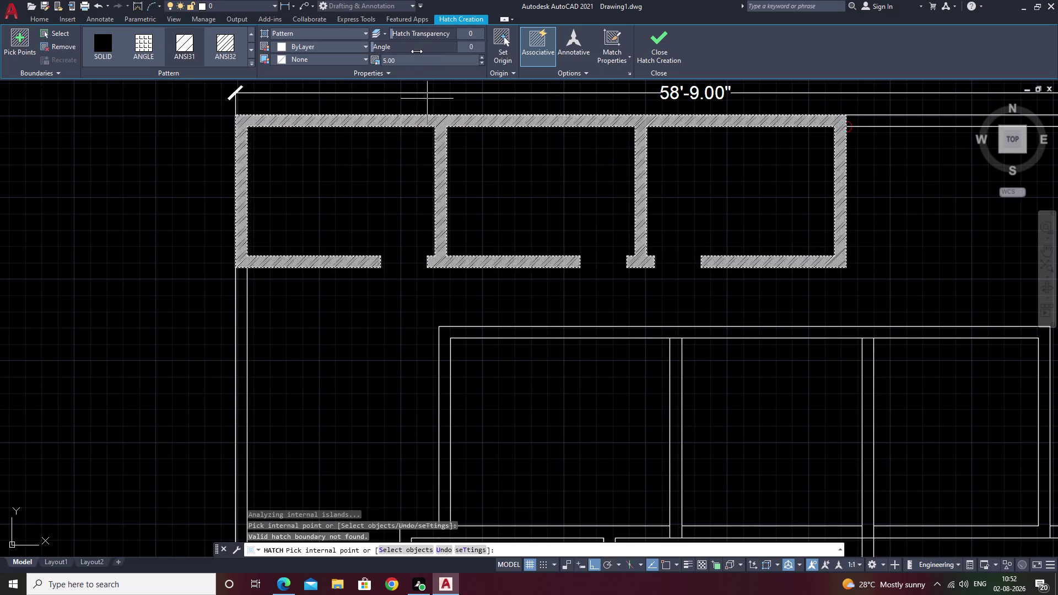
click(416, 55)
click(414, 57)
key(BackSpace)
text(2)
text(0)
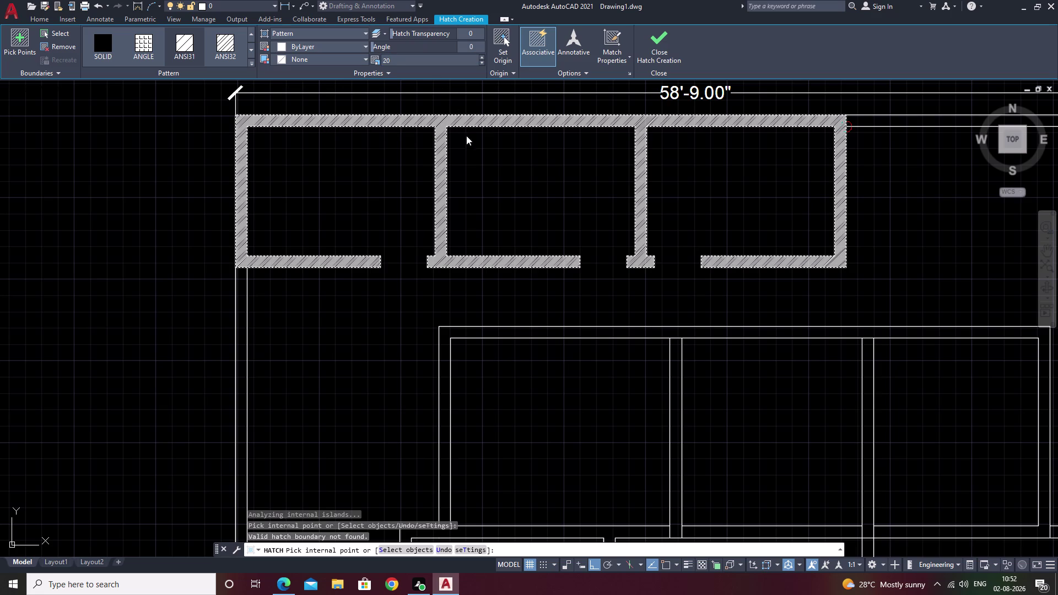
click(491, 158)
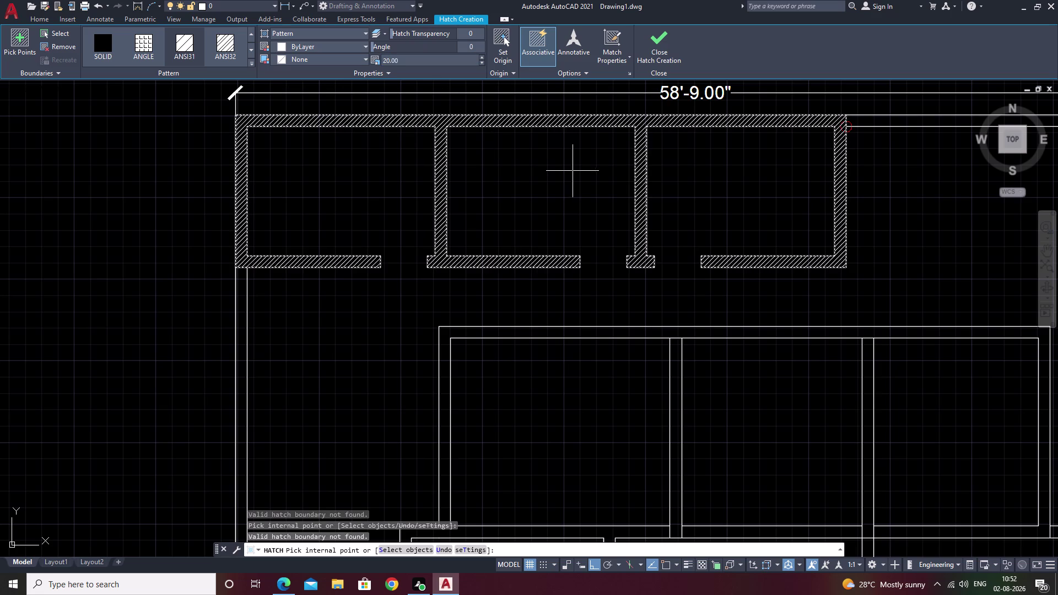
Raise the hatch pattern scale to 25 and close Hatch Creation.
click(430, 59)
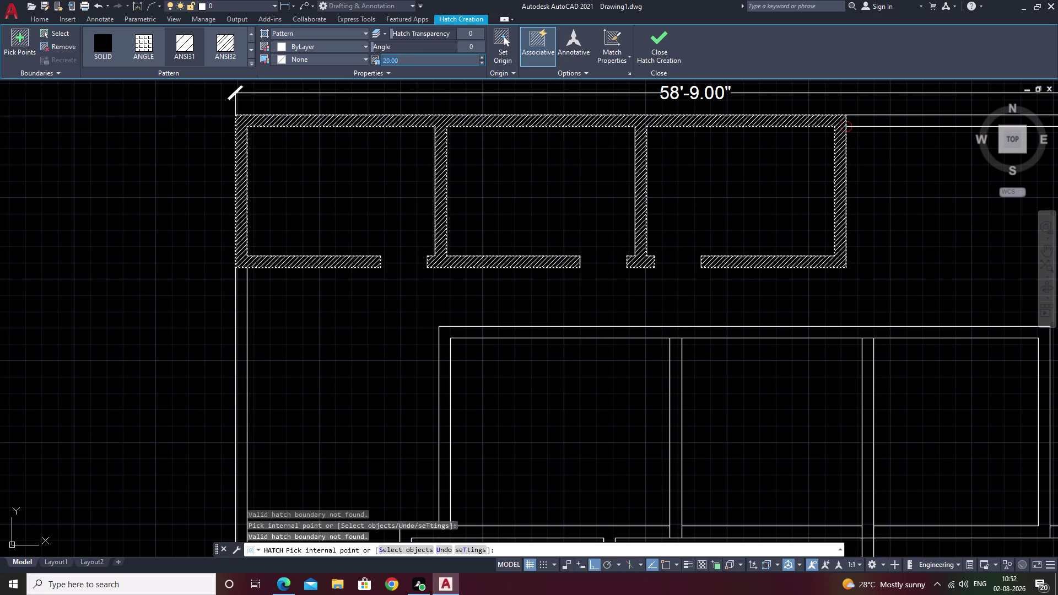
key(BackSpace)
text(25)
double_click(405, 140)
key(Escape)
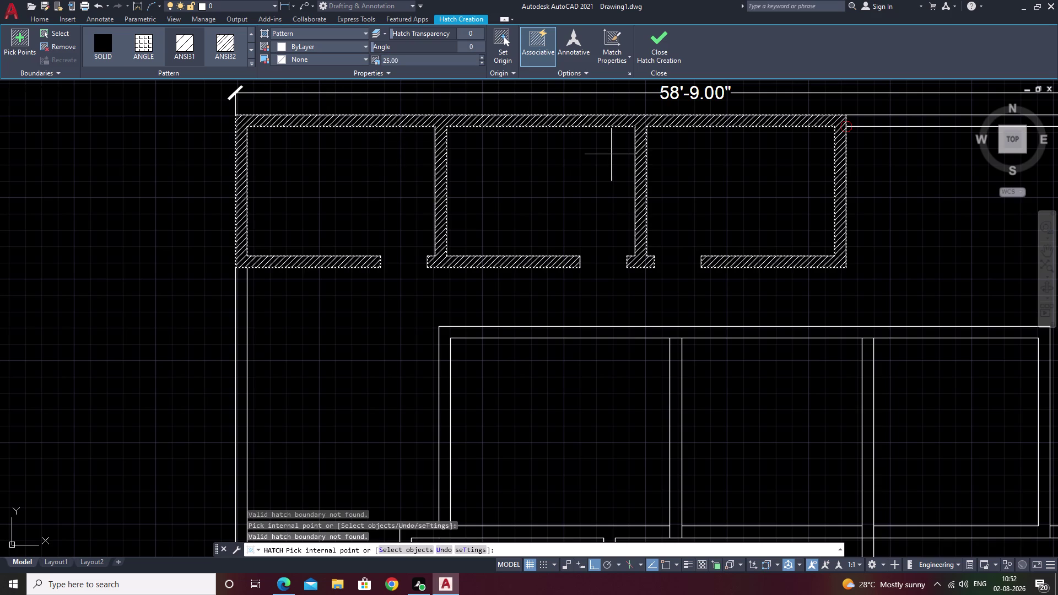
key(Escape)
click(344, 198)
Finish the wall hatch, cancel the stray selection, and pan around the whole plan.
key(Escape)
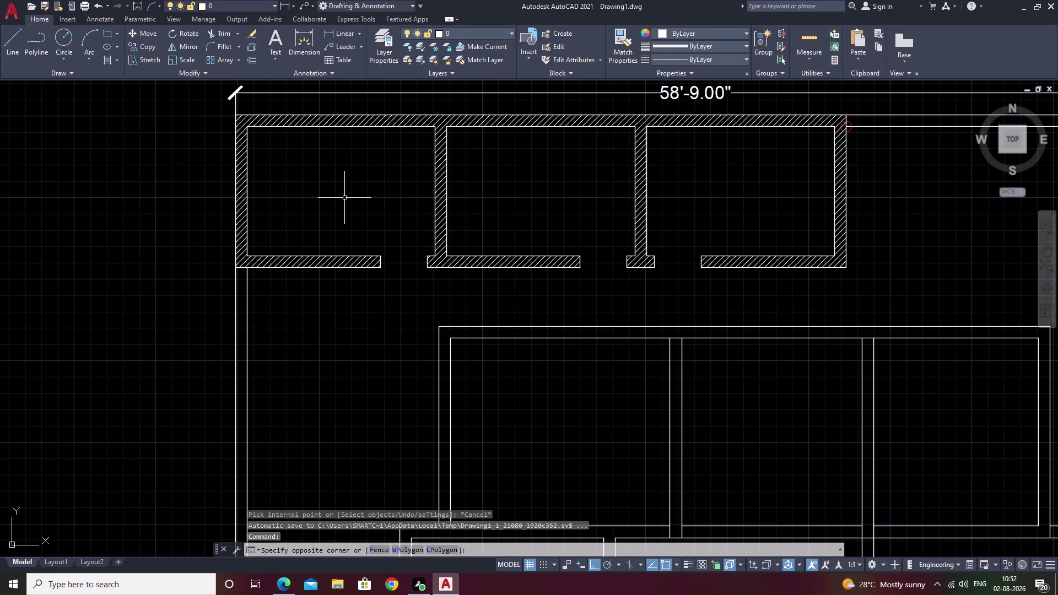
middle_drag(559, 205, 415, 186)
scroll(down, 3)
key(Escape)
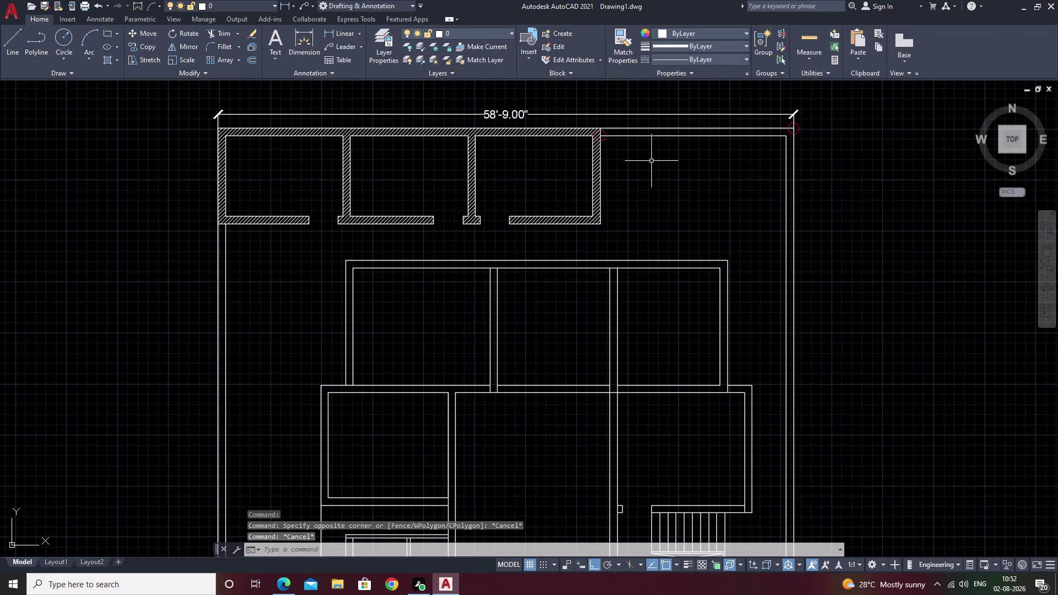
scroll(up, 3)
middle_drag(680, 161, 541, 229)
scroll(down, 3)
middle_drag(602, 228, 584, 125)
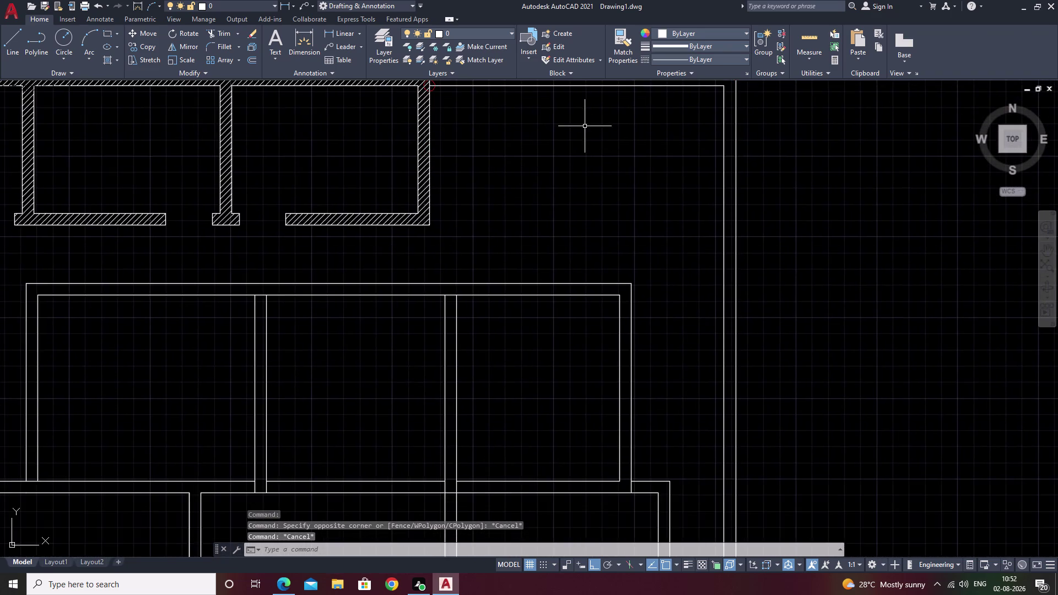
middle_drag(524, 215, 586, 118)
middle_drag(381, 185, 567, 178)
scroll(down, 3)
middle_drag(374, 179, 383, 191)
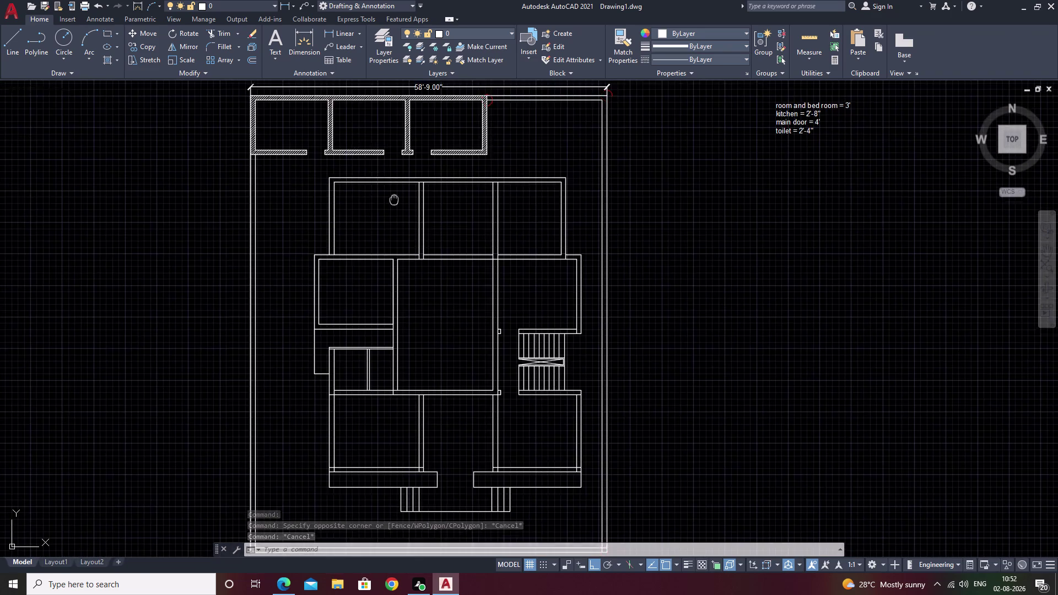
middle_drag(383, 191, 438, 226)
scroll(up, 3)
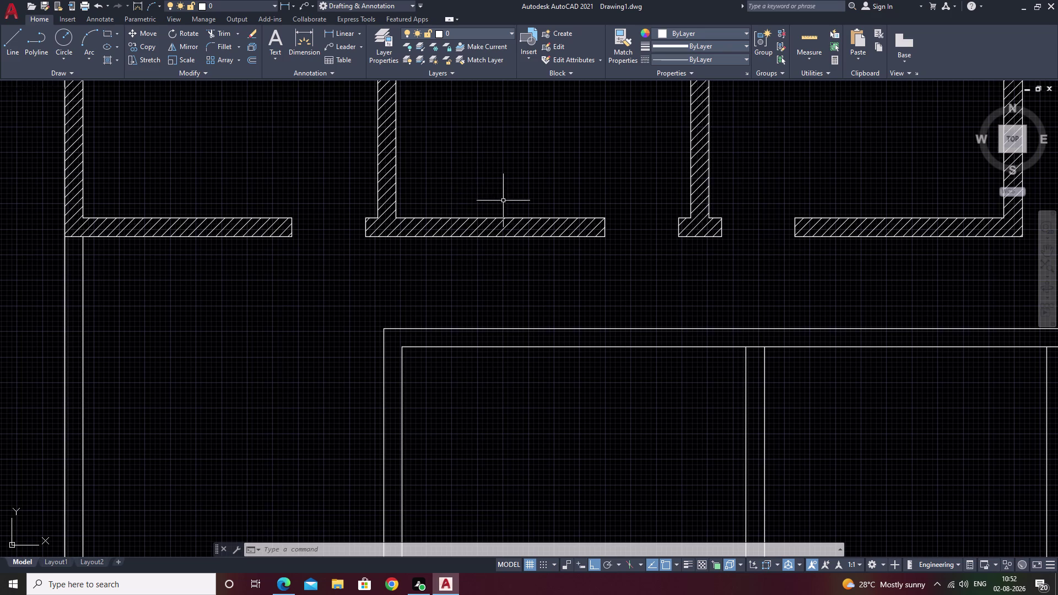
Inspect the hatched top walls closely, then bring the door-size notes into view.
middle_drag(487, 298, 508, 254)
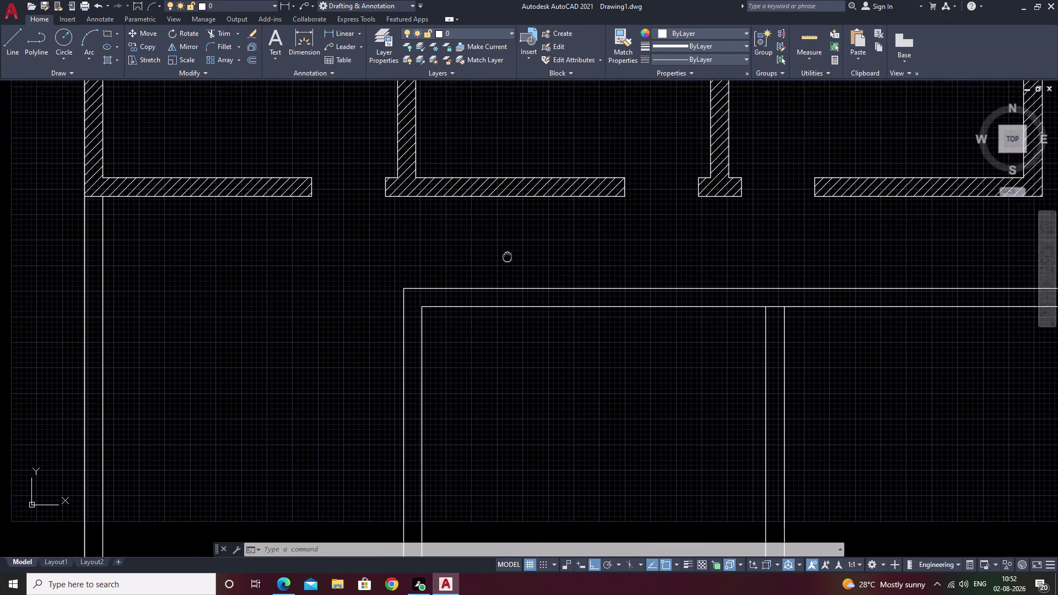
middle_drag(508, 254, 509, 247)
middle_drag(496, 320, 506, 158)
middle_drag(527, 291, 535, 201)
scroll(down, 3)
middle_drag(593, 250, 411, 299)
scroll(down, 3)
middle_drag(616, 295, 474, 303)
scroll(up, 3)
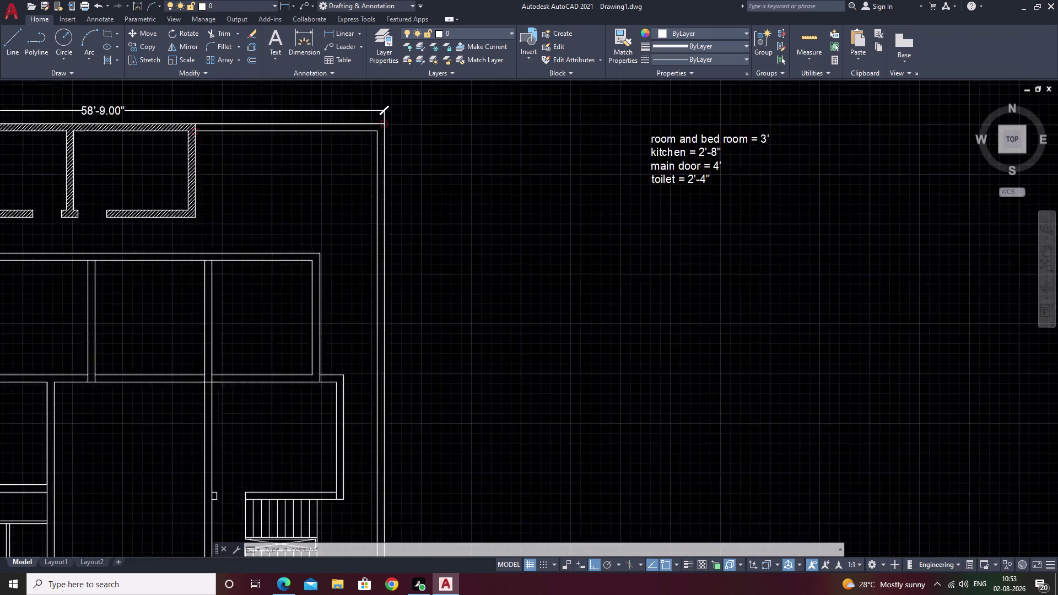
middle_drag(682, 227, 656, 254)
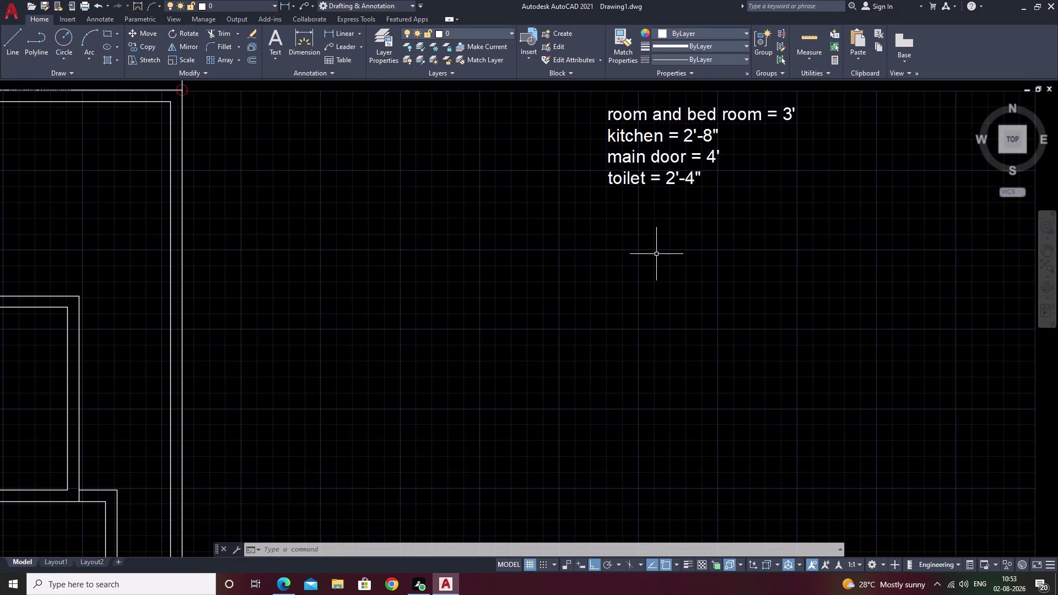
Draw a multiline text box with T (MTEXT) below the door-size notes.
text(t)
key(space)
drag(611, 228, 630, 230)
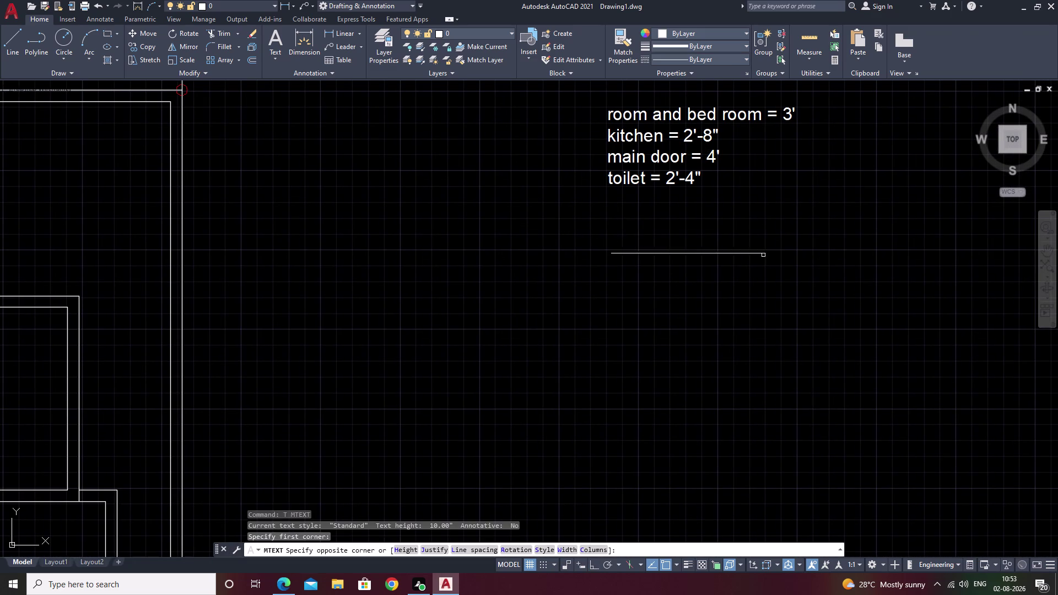
click(783, 291)
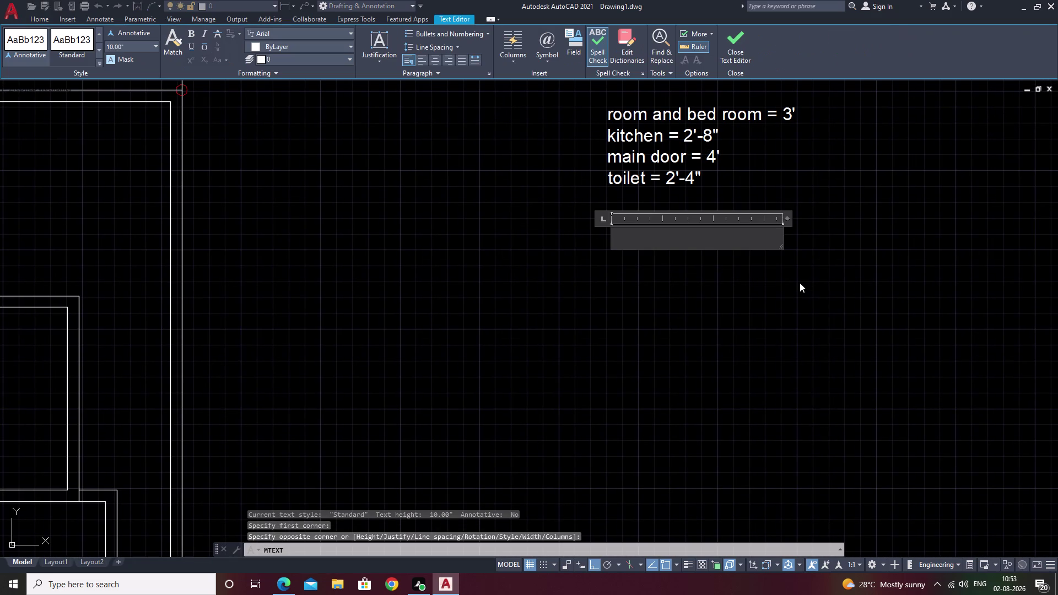